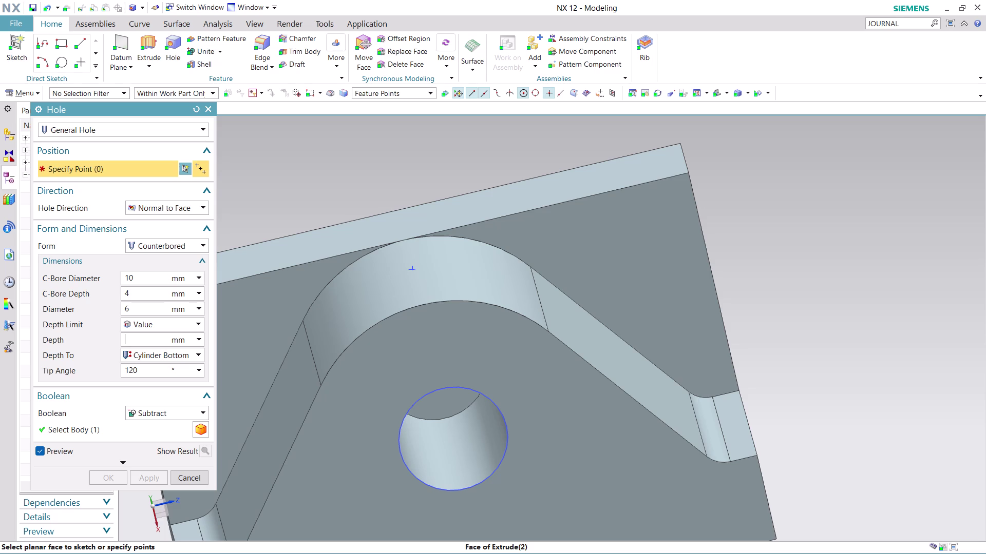
Set hole depth to 8 mm, place it at the arch sketch point, and apply.
key(8)
click(412, 270)
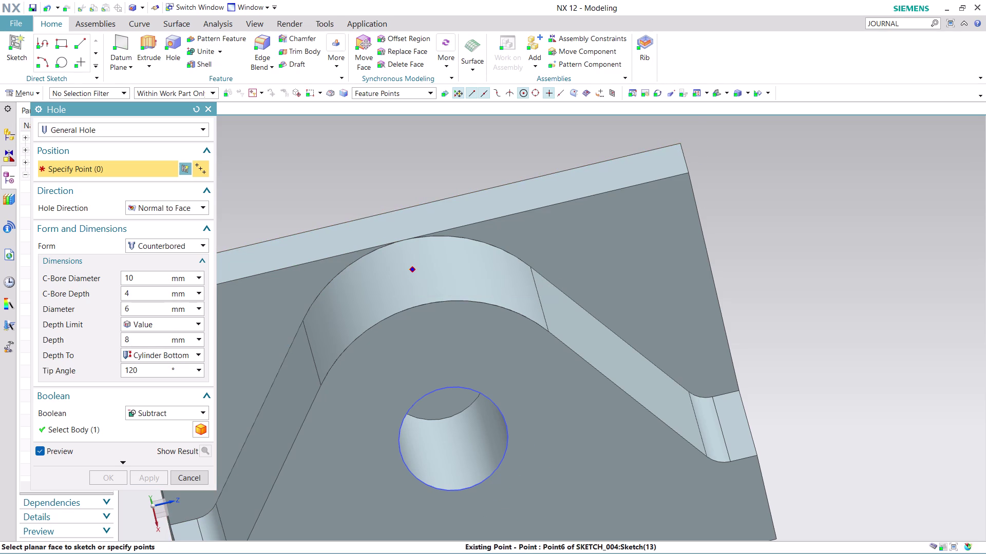
scroll(down, 3)
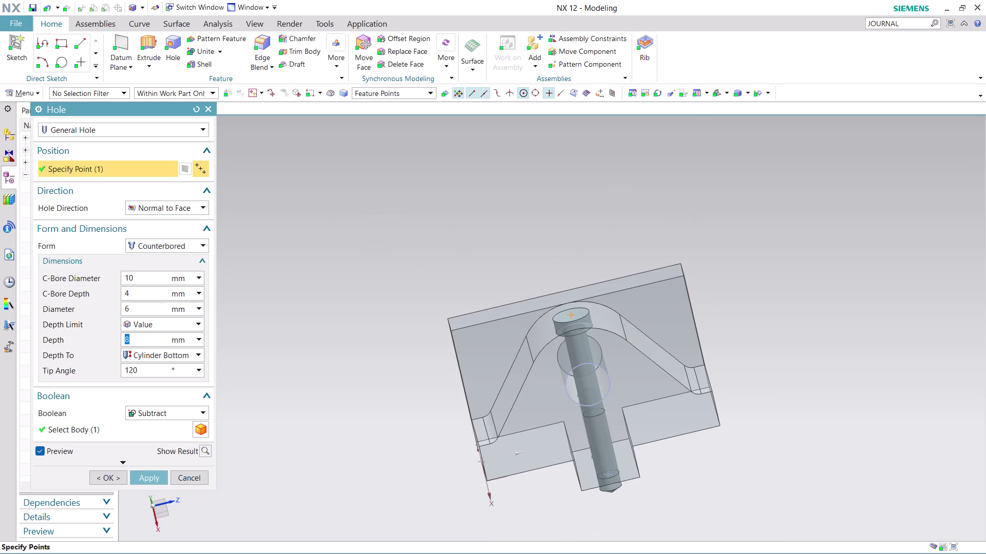
scroll(up, 3)
scroll(up, 3)
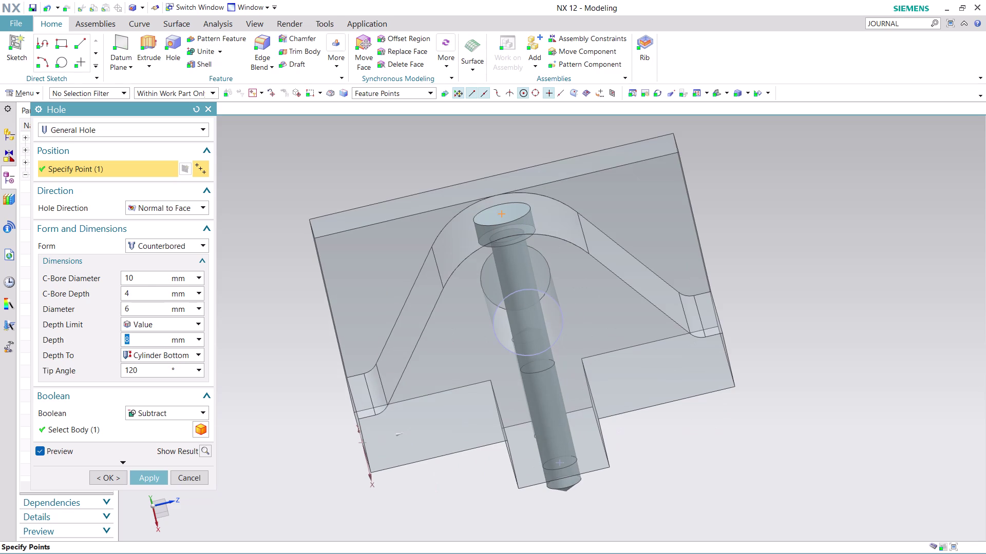
click(152, 475)
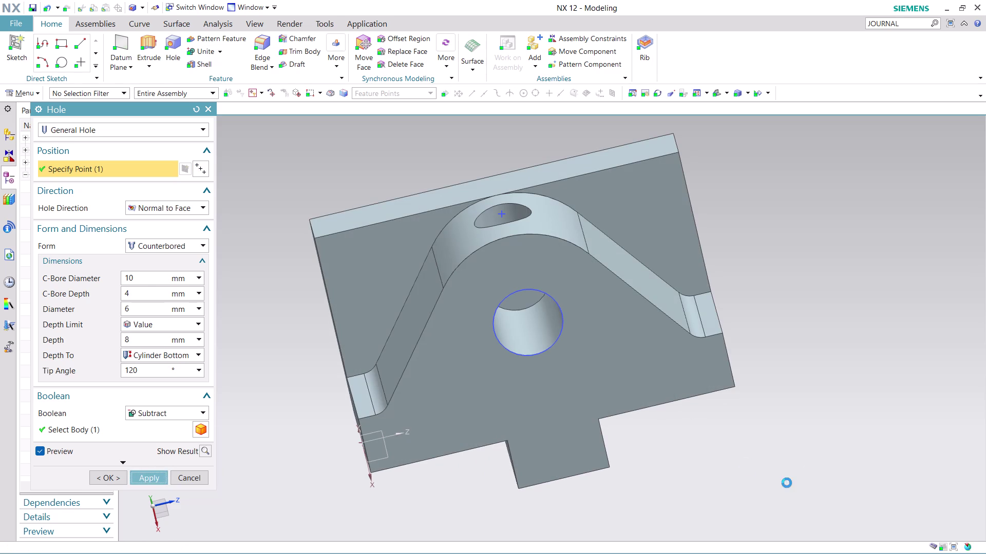
Orbit around the new counterbored hole to inspect it, then close the Hole dialog.
middle_drag(698, 459, 689, 433)
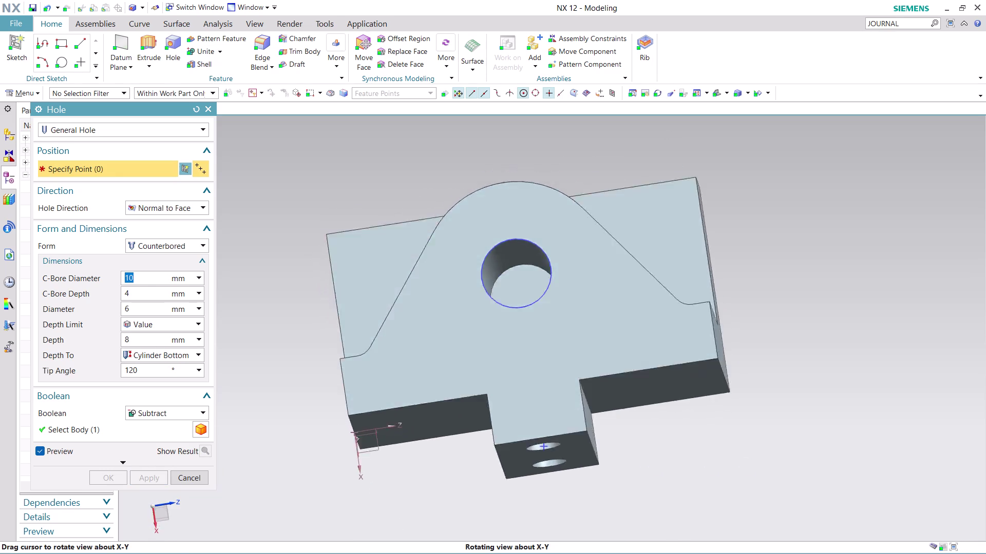
middle_drag(689, 432, 701, 507)
scroll(up, 3)
middle_drag(679, 454, 678, 451)
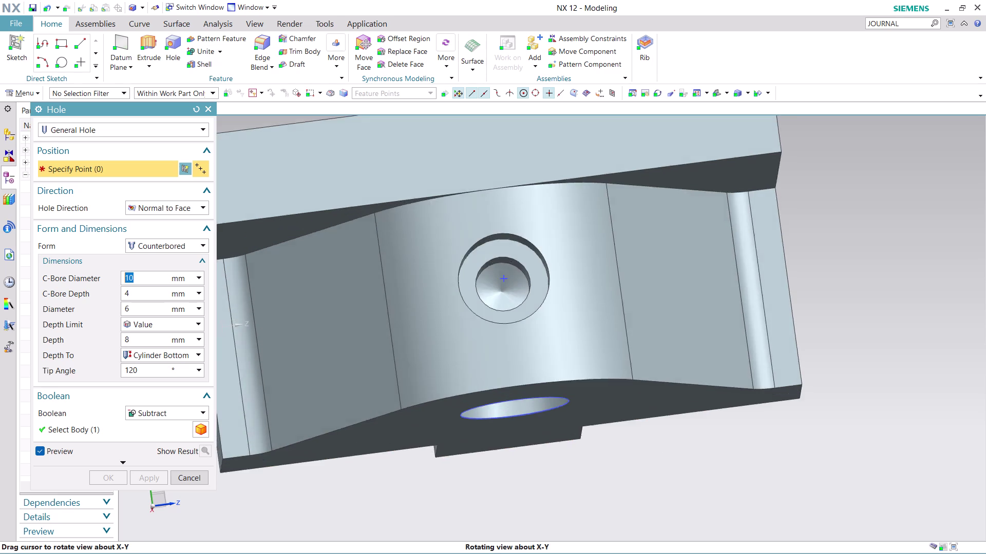
middle_drag(678, 451, 671, 422)
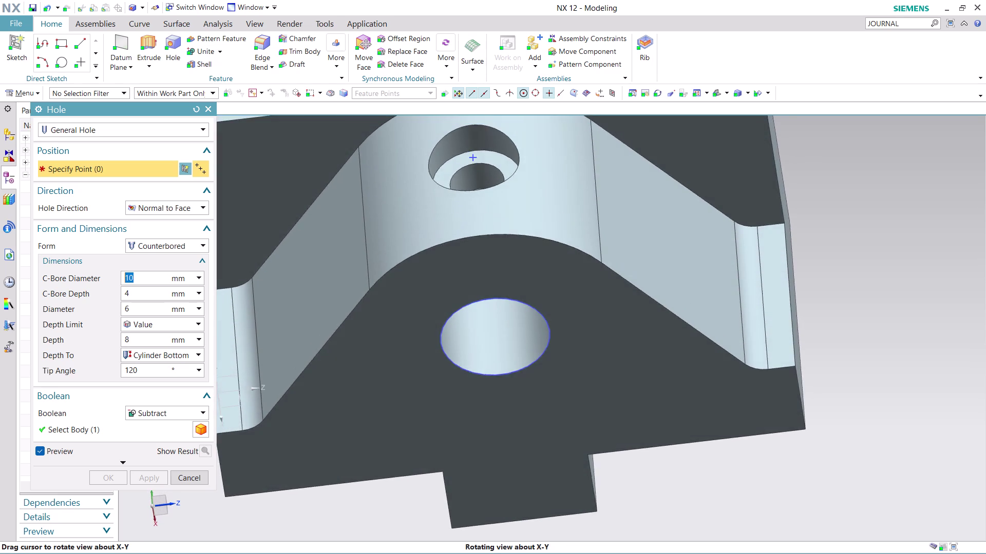
middle_drag(670, 422, 676, 436)
scroll(down, 3)
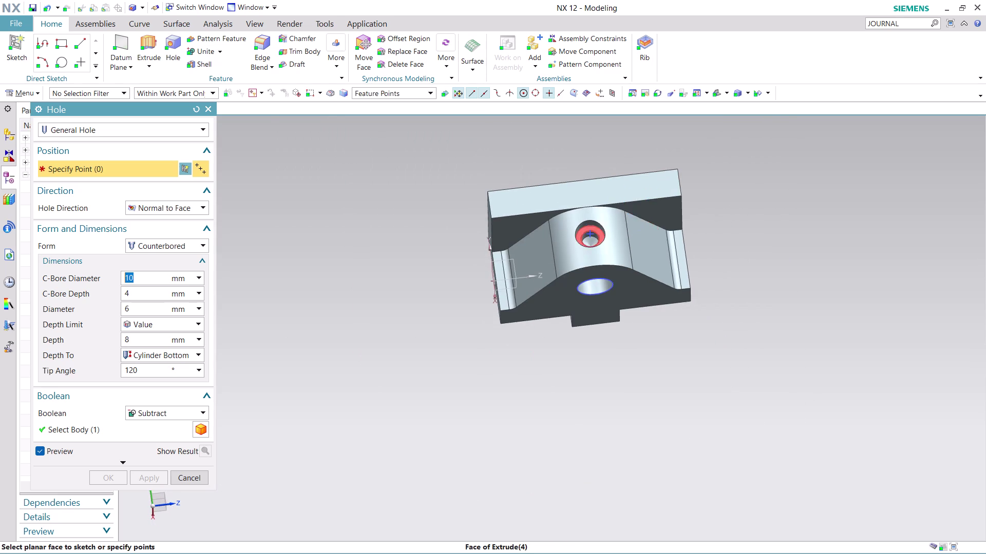
scroll(up, 3)
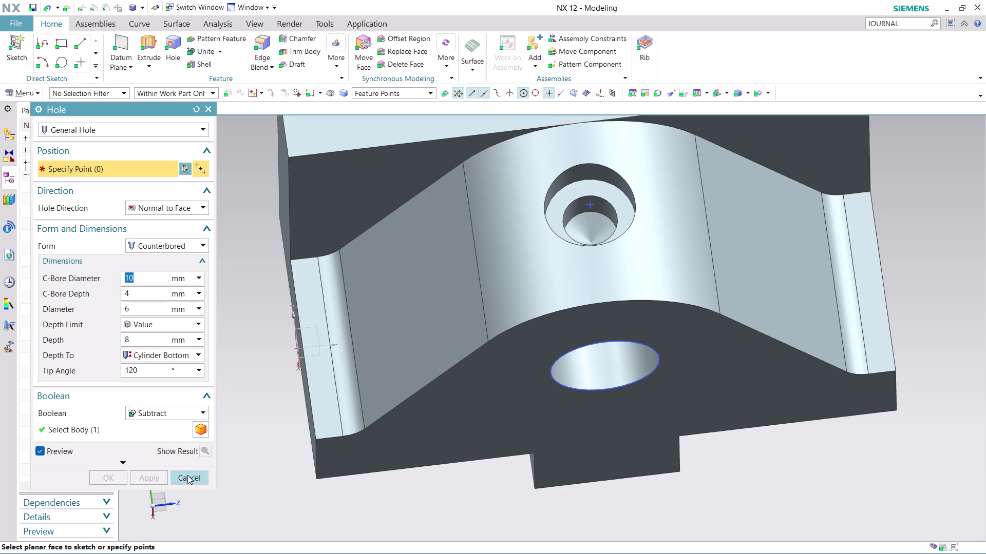
click(187, 475)
Hide the sketch behind the through hole.
scroll(down, 3)
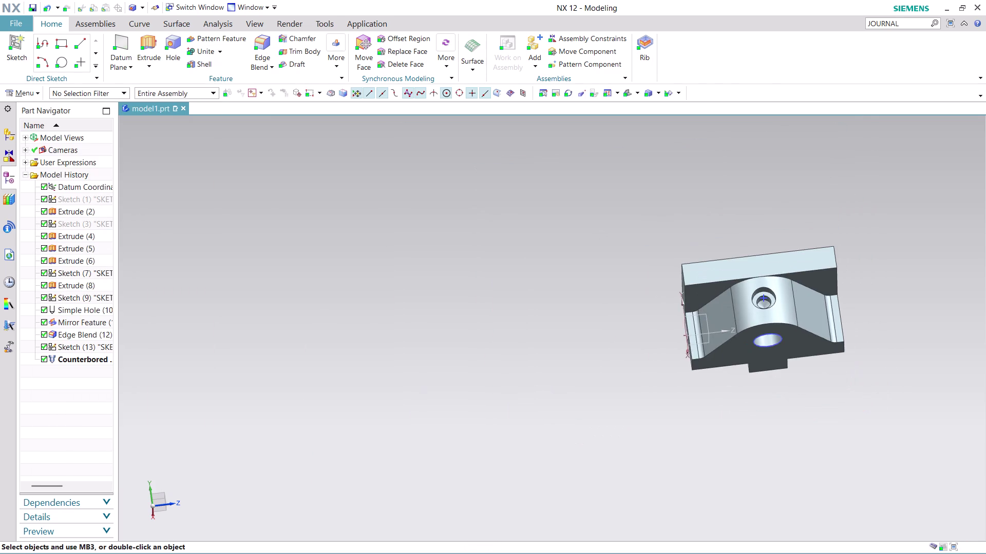
scroll(up, 3)
middle_drag(829, 310, 844, 358)
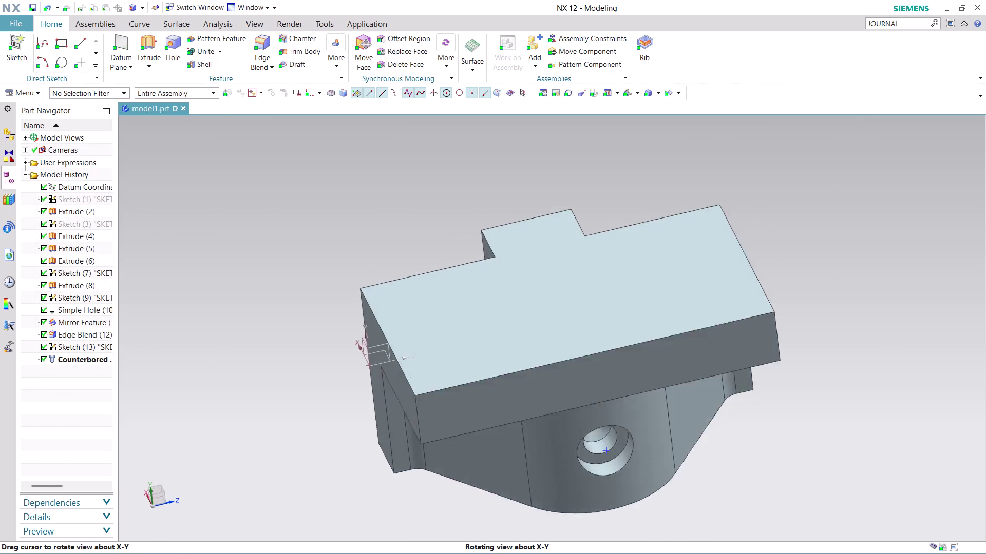
middle_drag(844, 357, 819, 173)
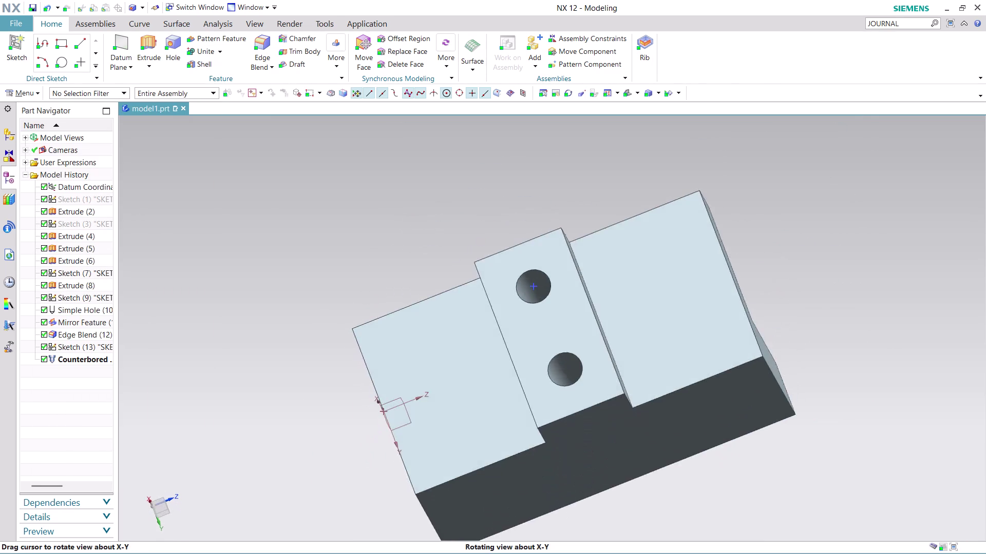
middle_drag(820, 172, 836, 282)
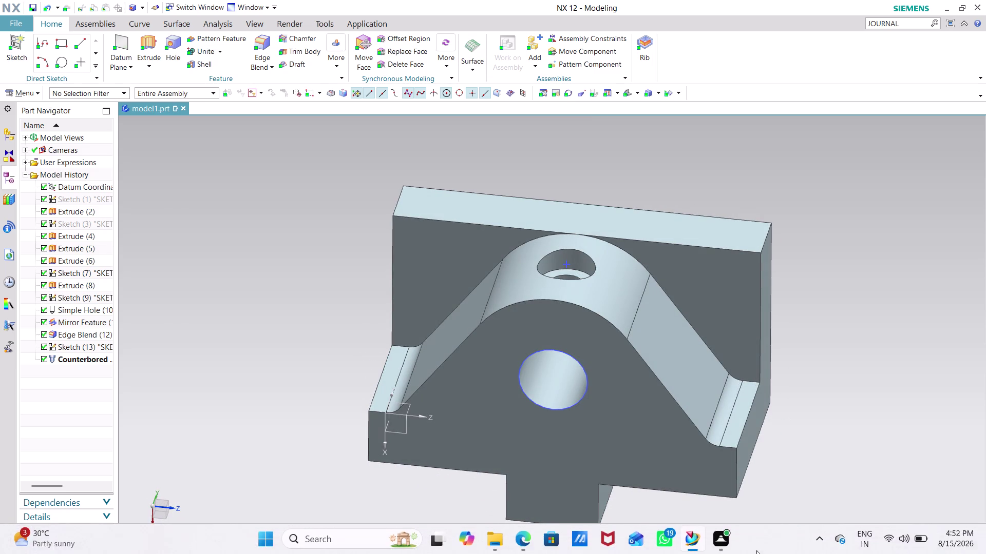
scroll(down, 3)
scroll(up, 3)
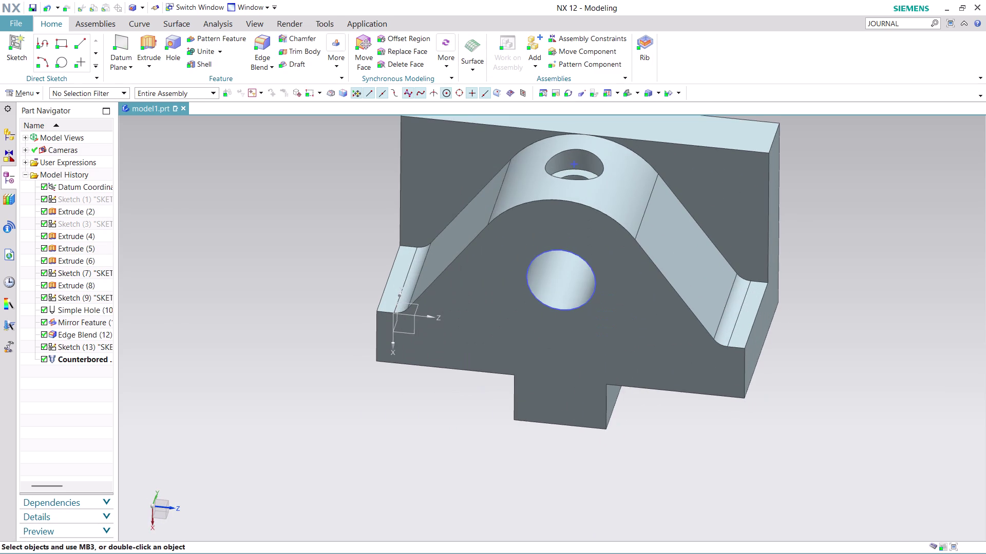
right_click(592, 270)
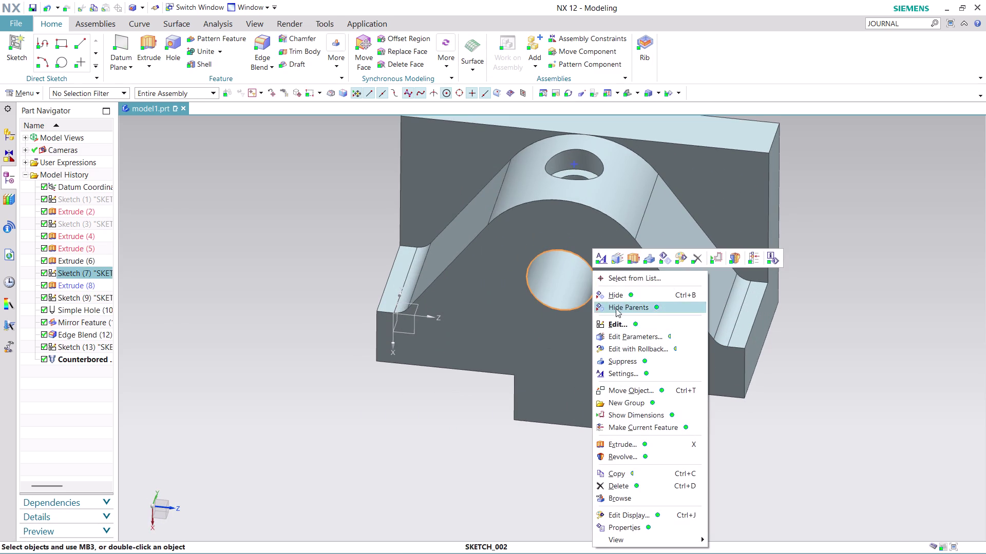
click(641, 291)
Hide the sketch behind the simple base hole.
scroll(down, 3)
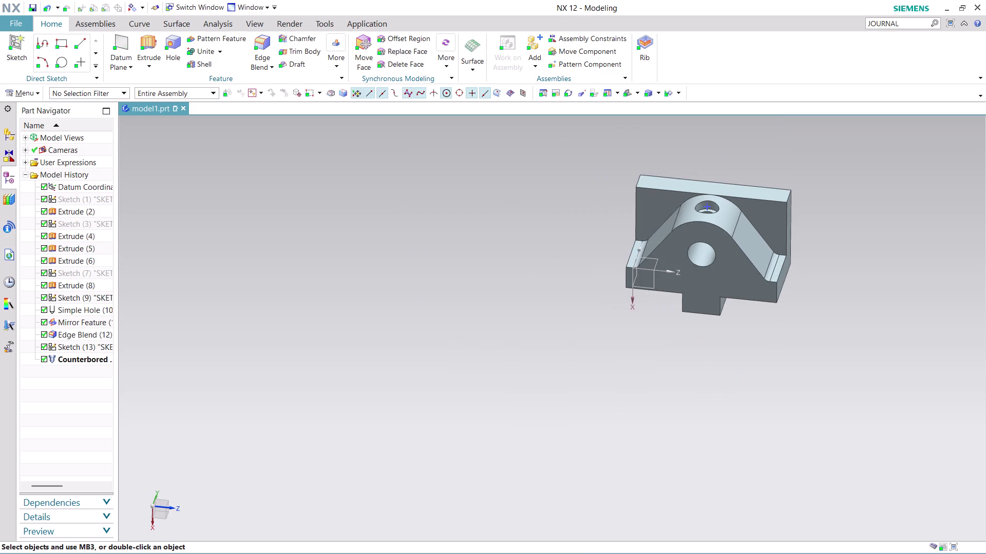
scroll(up, 3)
scroll(down, 3)
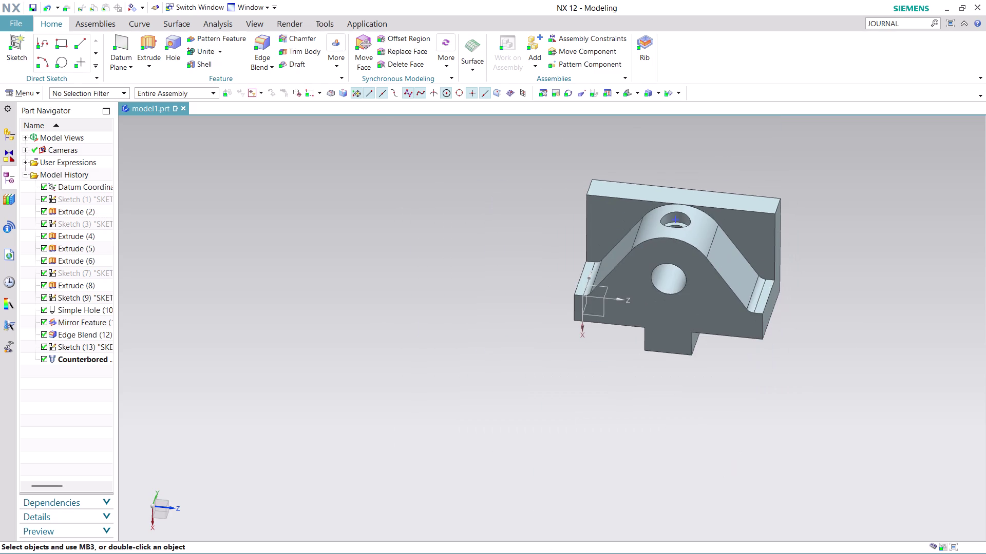
middle_drag(826, 311, 664, 317)
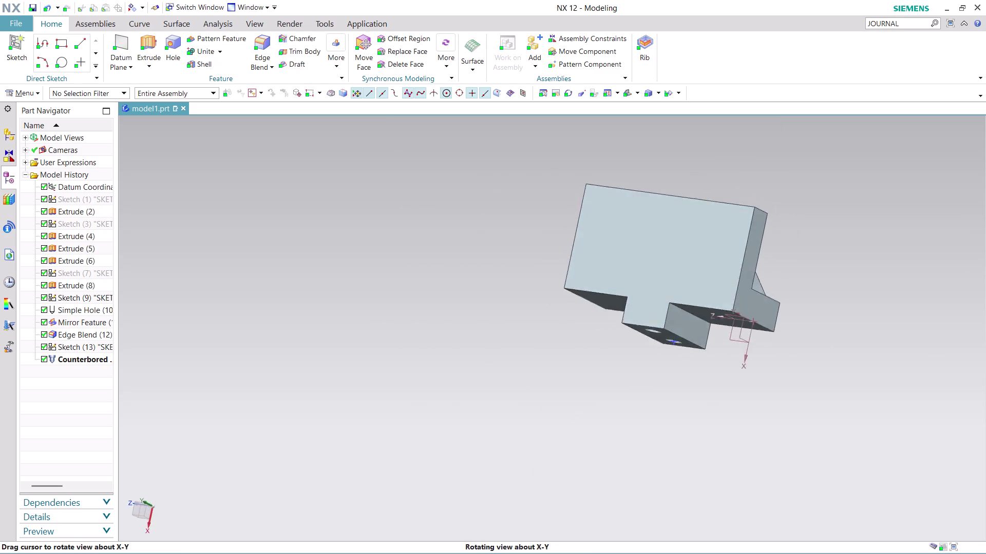
middle_drag(665, 316, 517, 314)
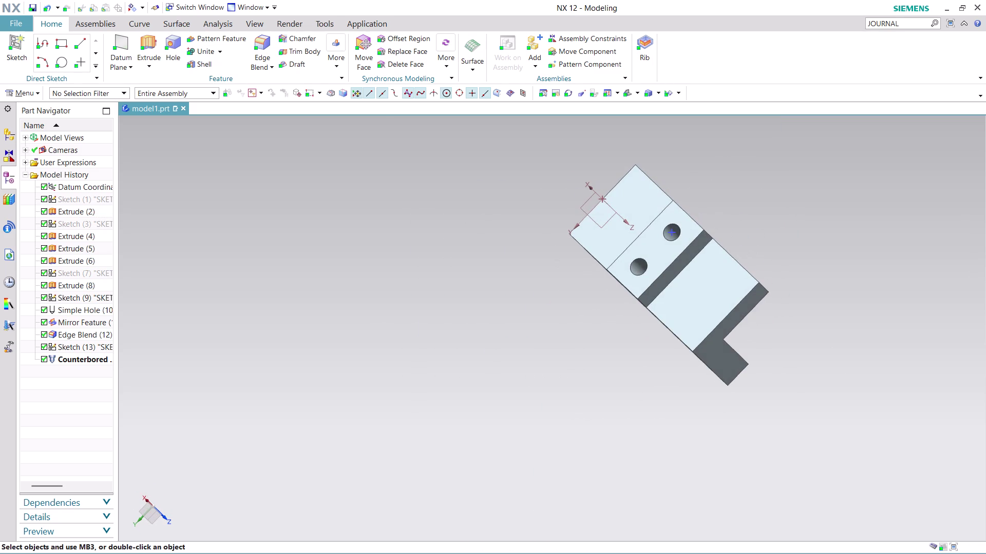
scroll(up, 3)
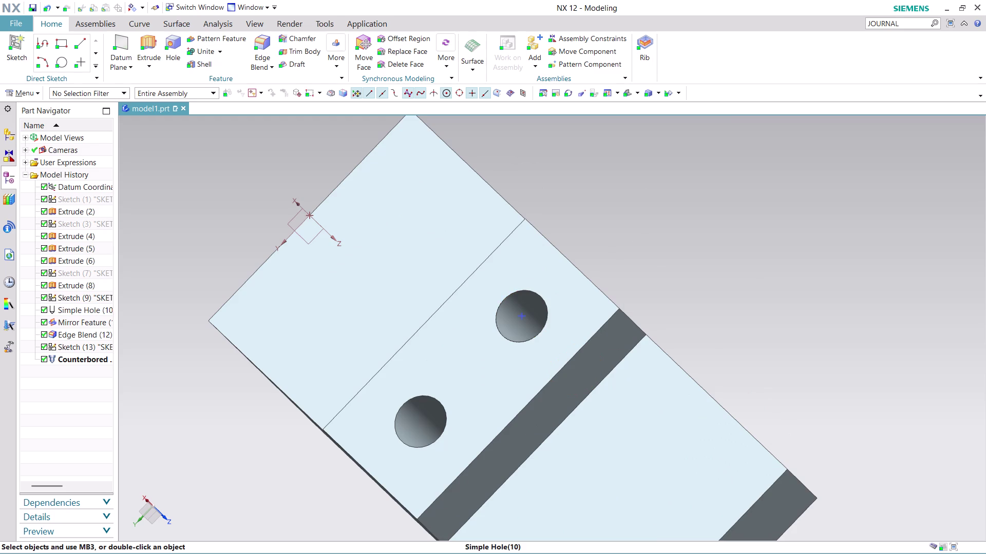
right_click(523, 317)
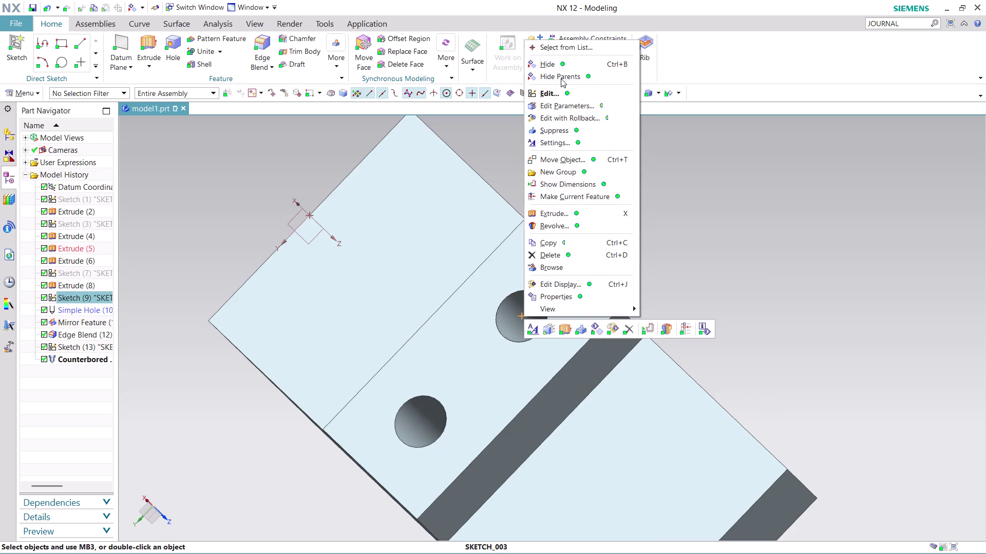
click(570, 64)
Hide the counterbored hole's sketch.
scroll(down, 3)
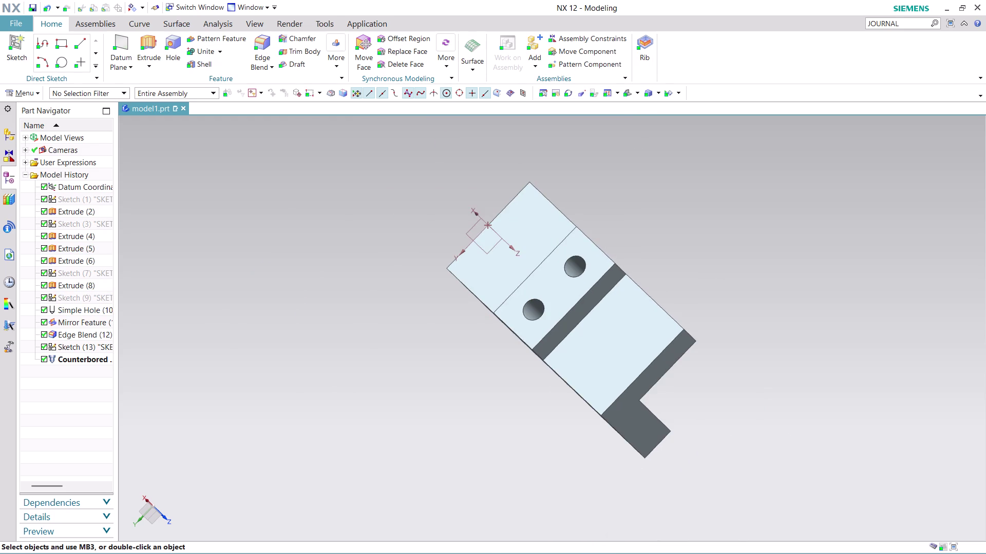
middle_drag(630, 216, 570, 330)
scroll(up, 3)
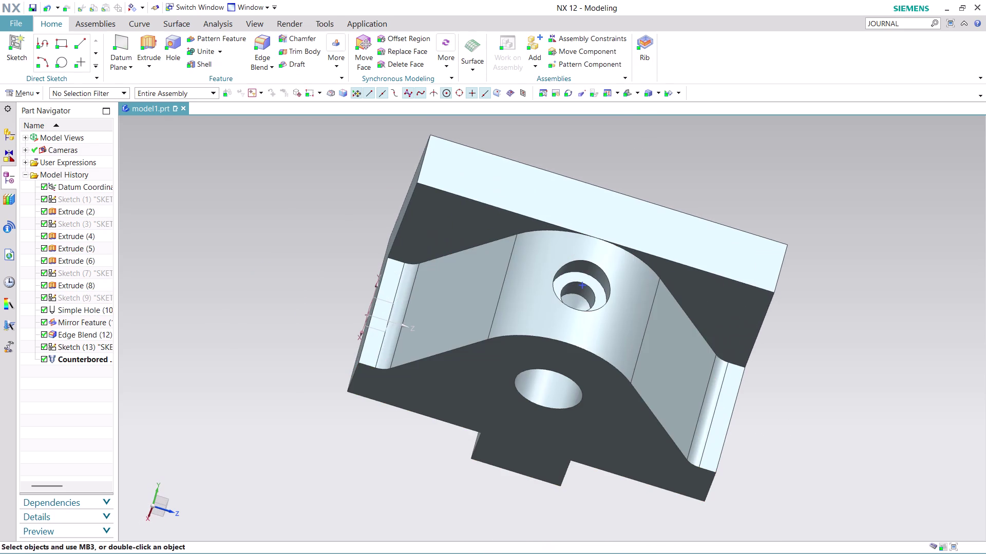
right_click(580, 282)
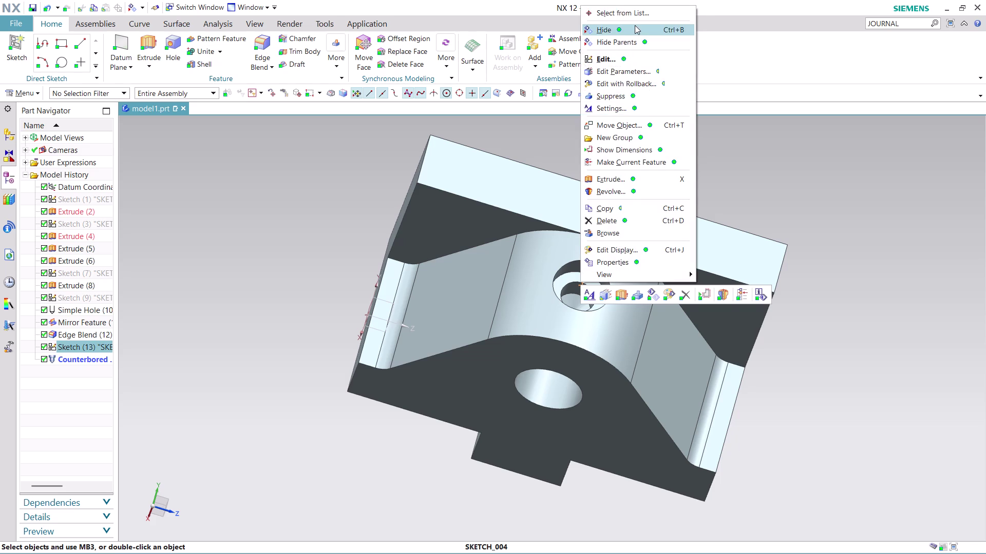
click(635, 25)
Hide the datum coordinate system.
scroll(down, 3)
scroll(up, 3)
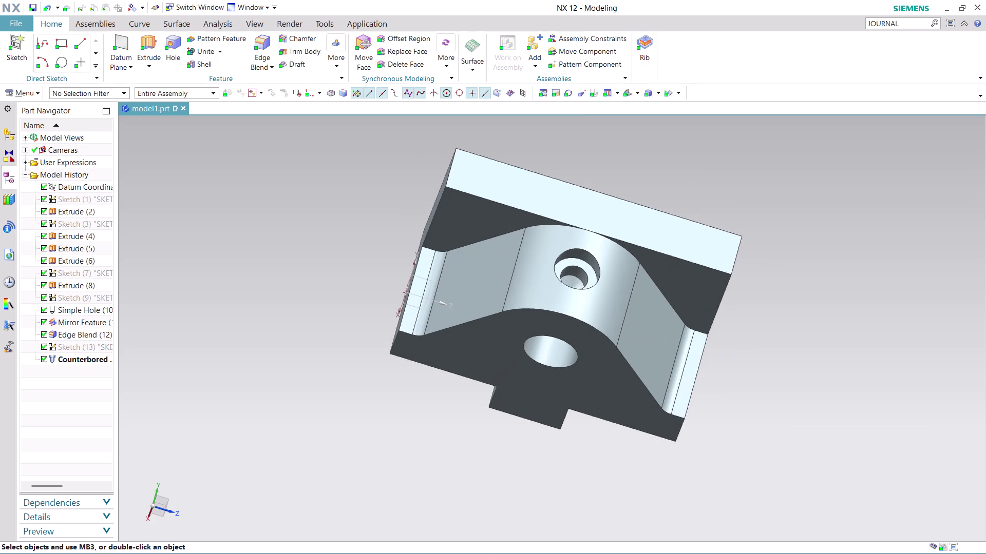
middle_drag(789, 275, 520, 168)
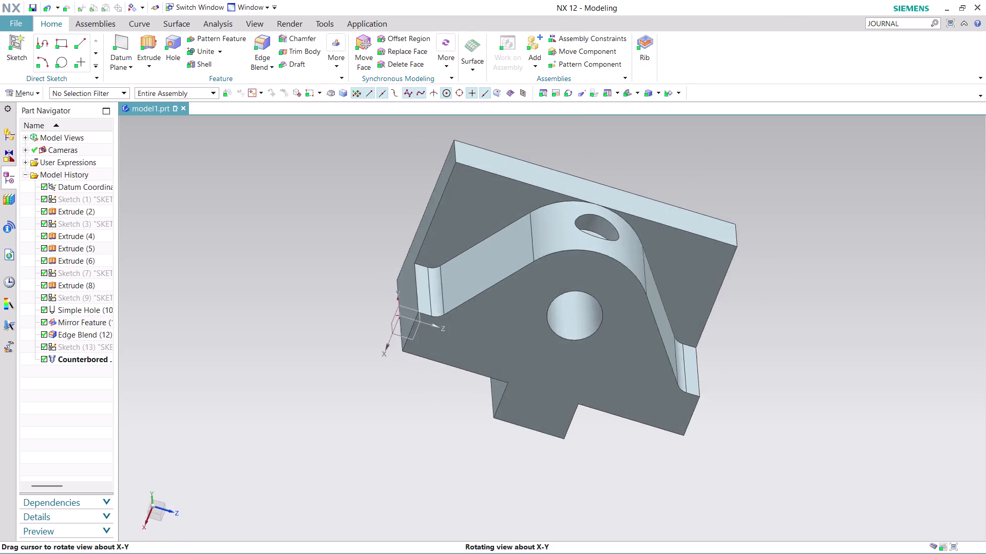
middle_drag(520, 168, 546, 235)
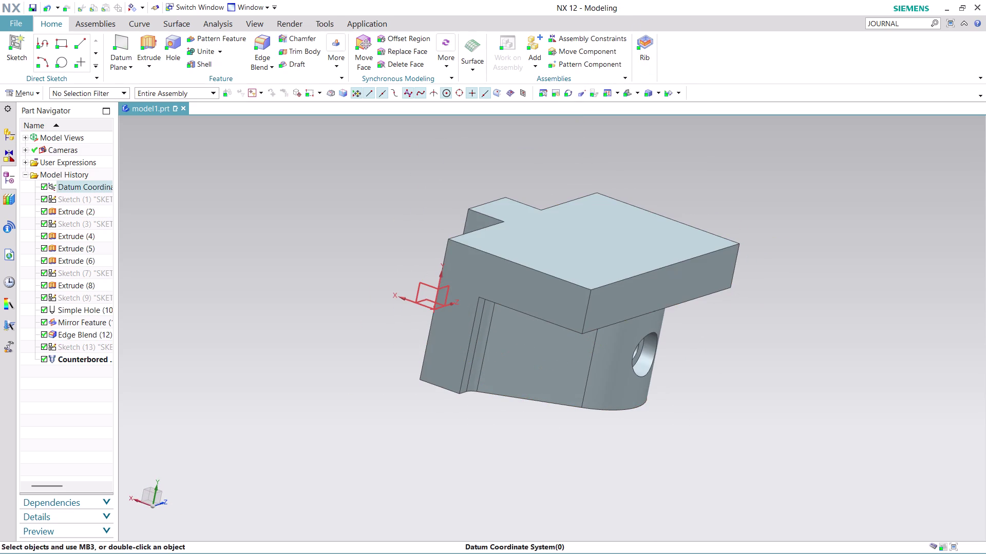
right_click(435, 291)
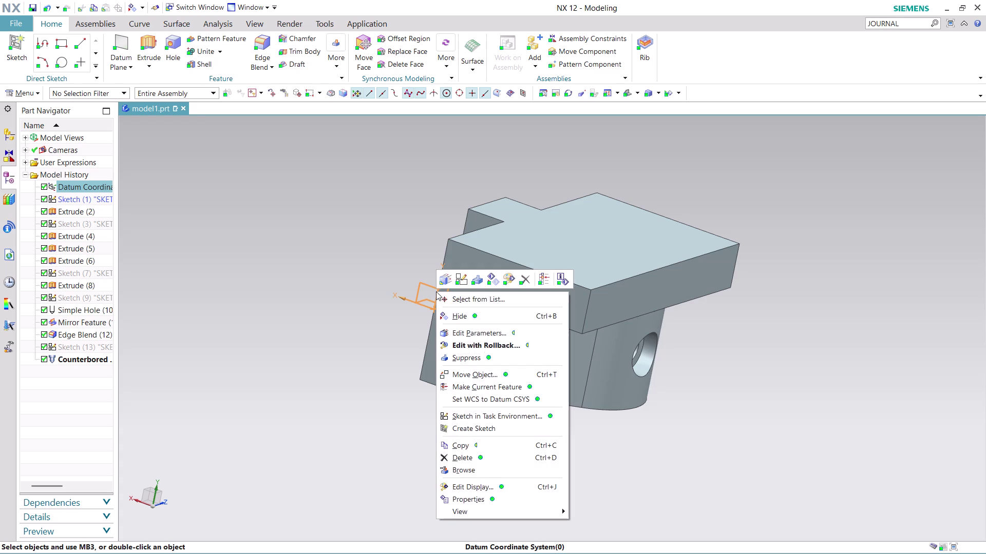
click(481, 312)
Orbit the bracket until its arched hole face points straight at the viewer.
scroll(down, 3)
middle_drag(788, 328, 778, 320)
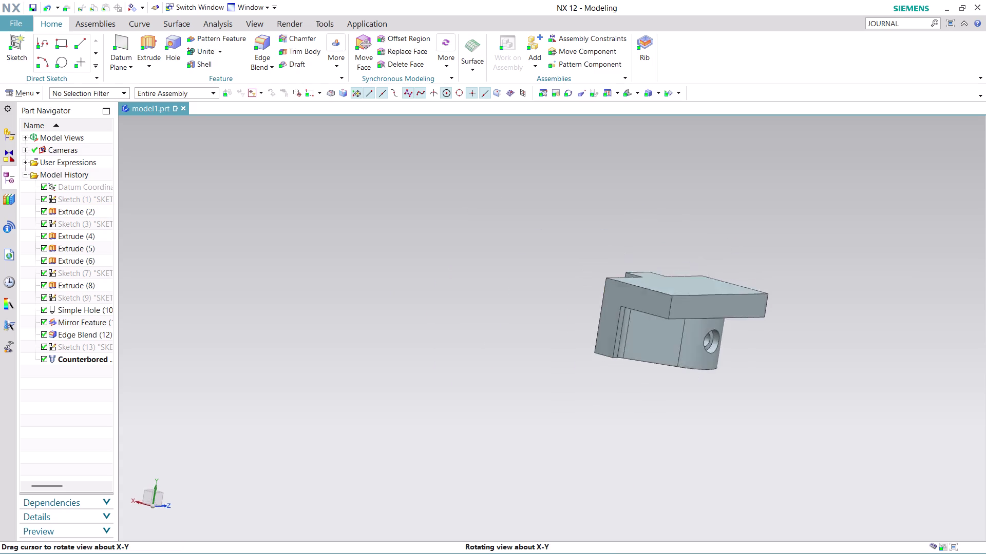
middle_drag(779, 320, 529, 205)
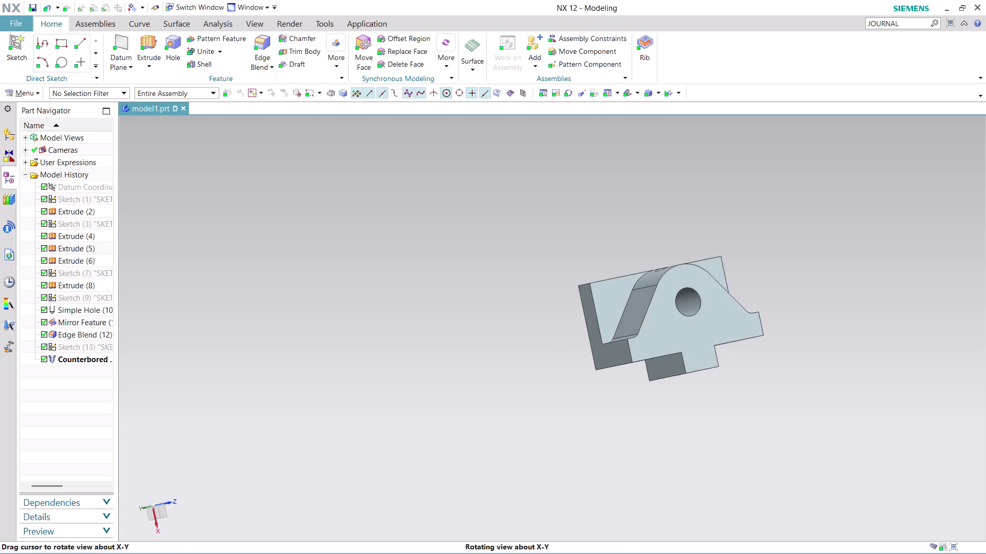
middle_drag(528, 205, 526, 205)
scroll(up, 3)
scroll(down, 3)
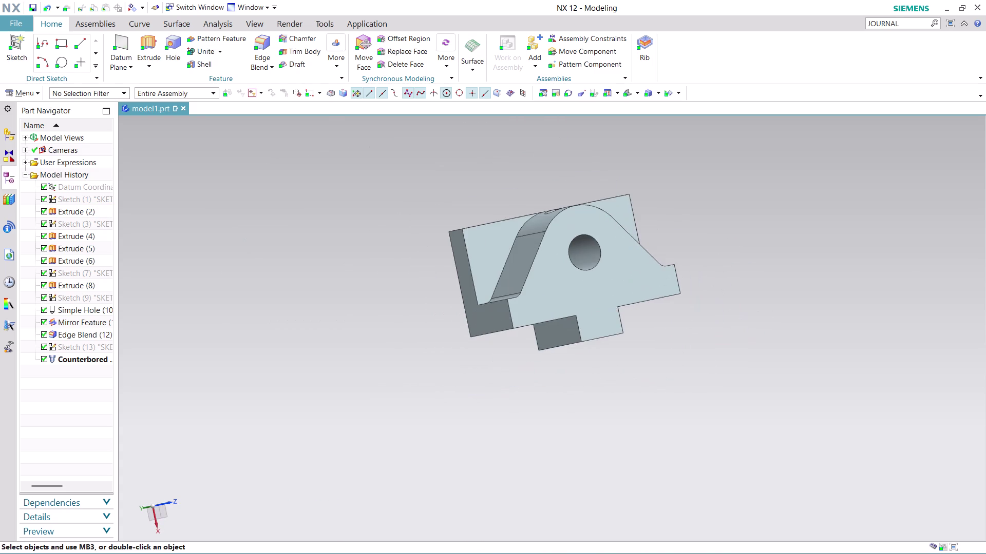
middle_drag(725, 264, 699, 281)
scroll(up, 3)
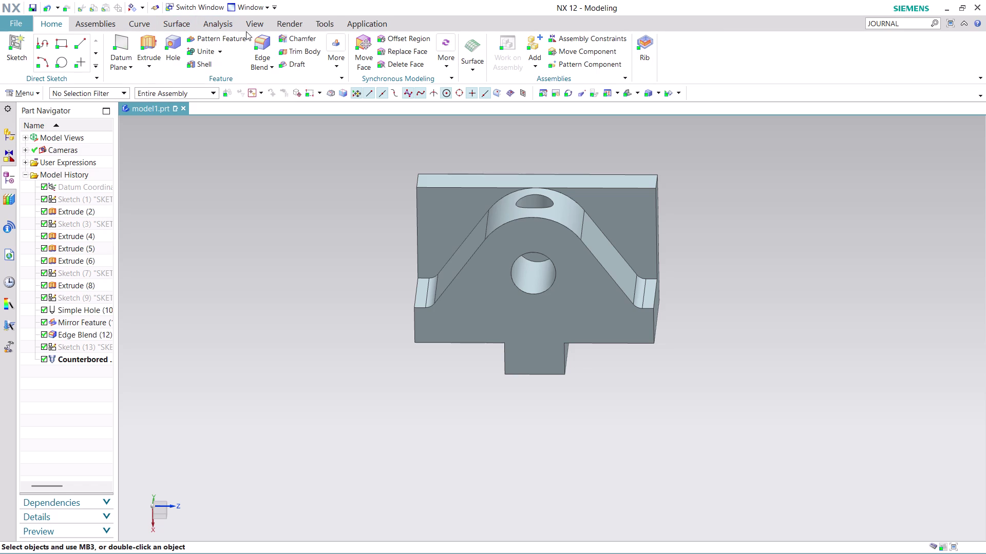
Start Drafting with the A4 - Size template, leaving the title block unpopulated.
click(20, 22)
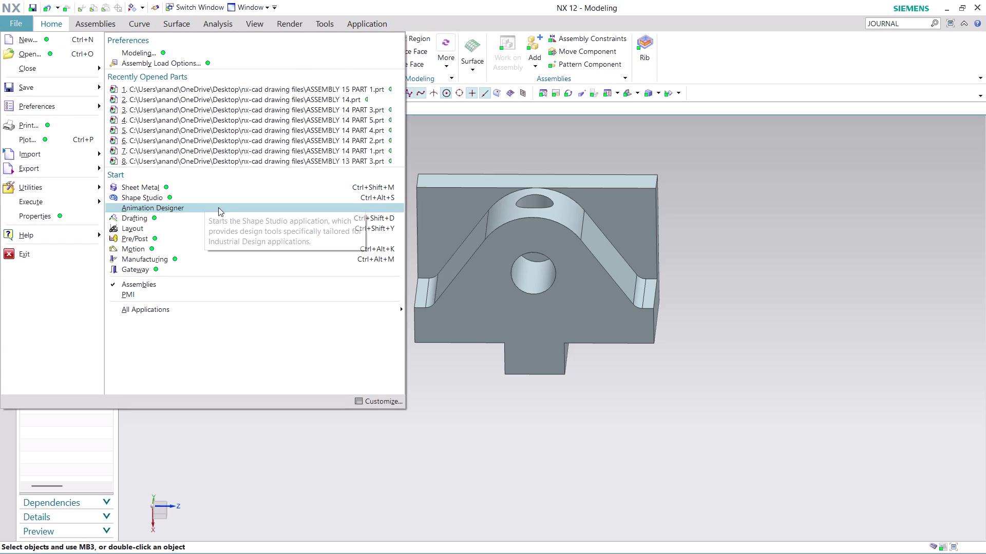
click(226, 218)
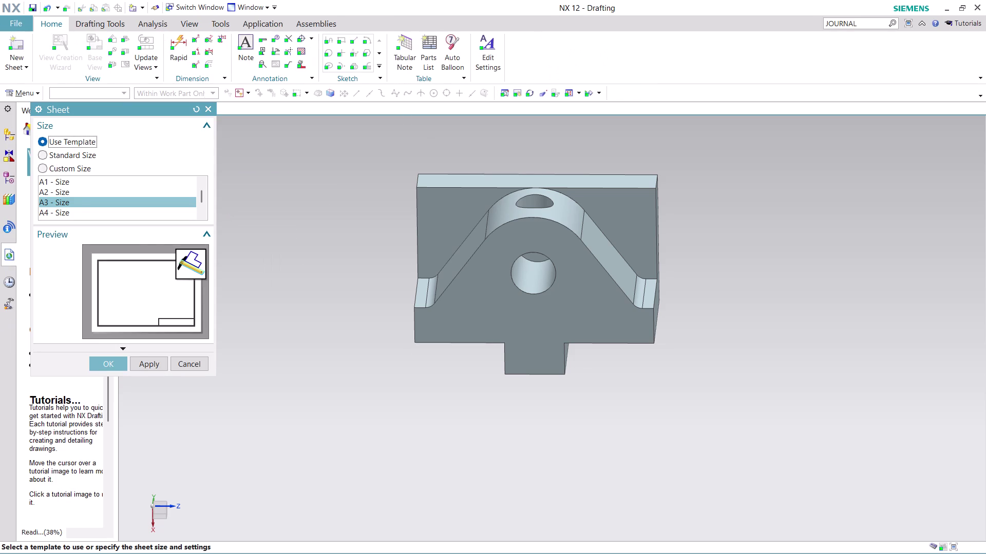
click(61, 212)
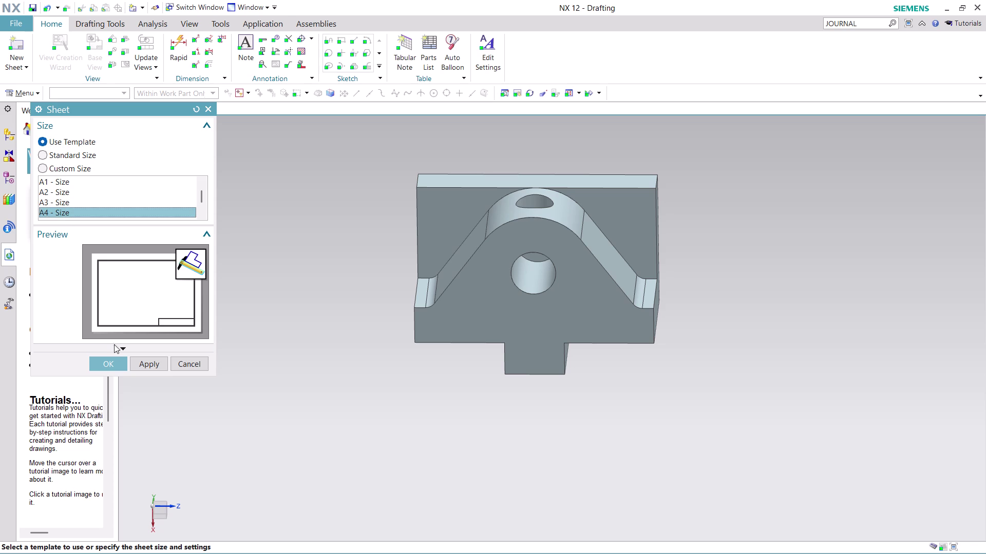
click(113, 364)
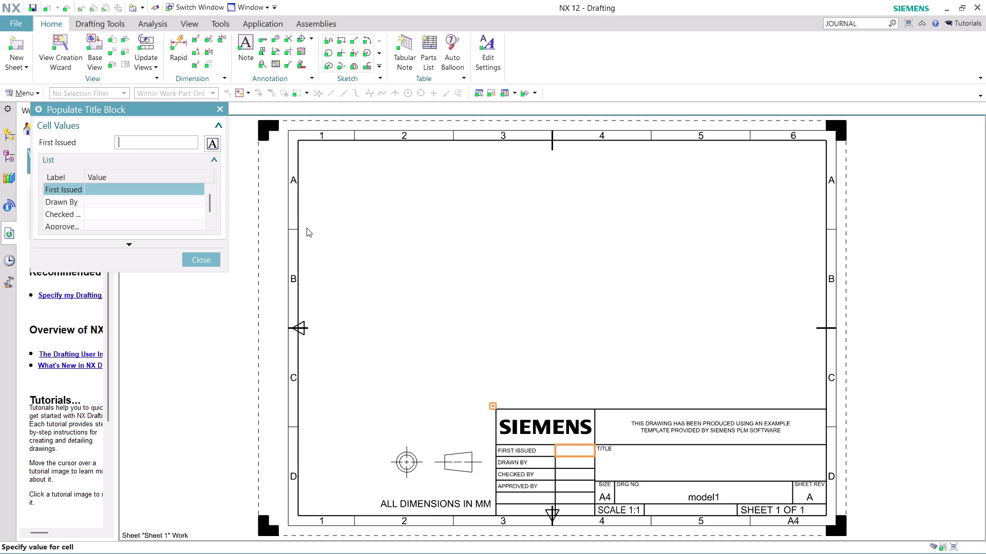
click(211, 258)
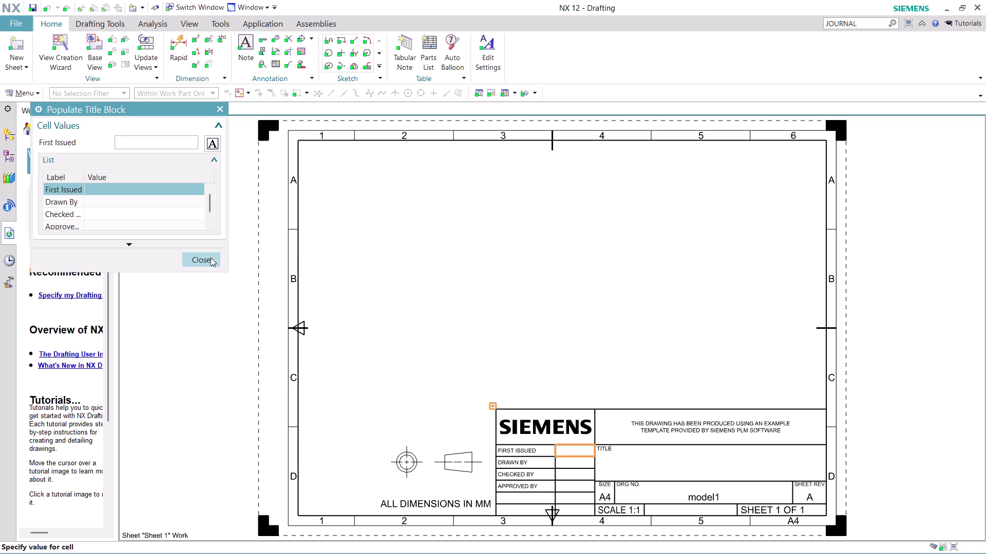
click(55, 60)
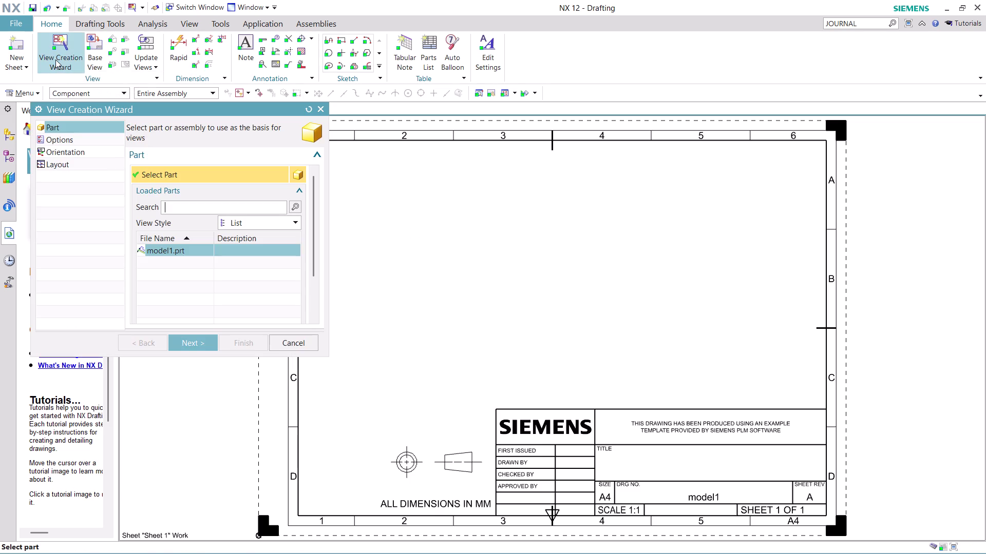
click(192, 252)
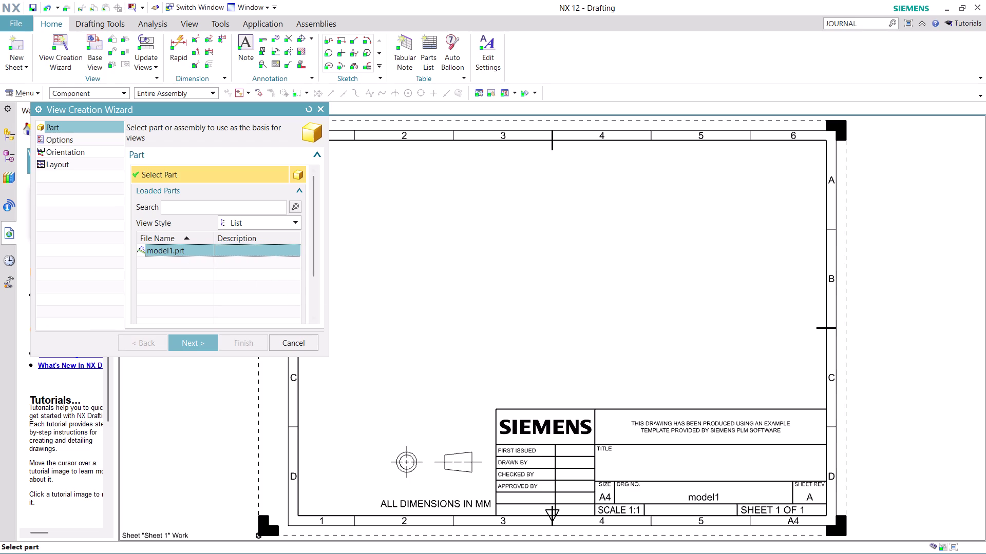
click(192, 342)
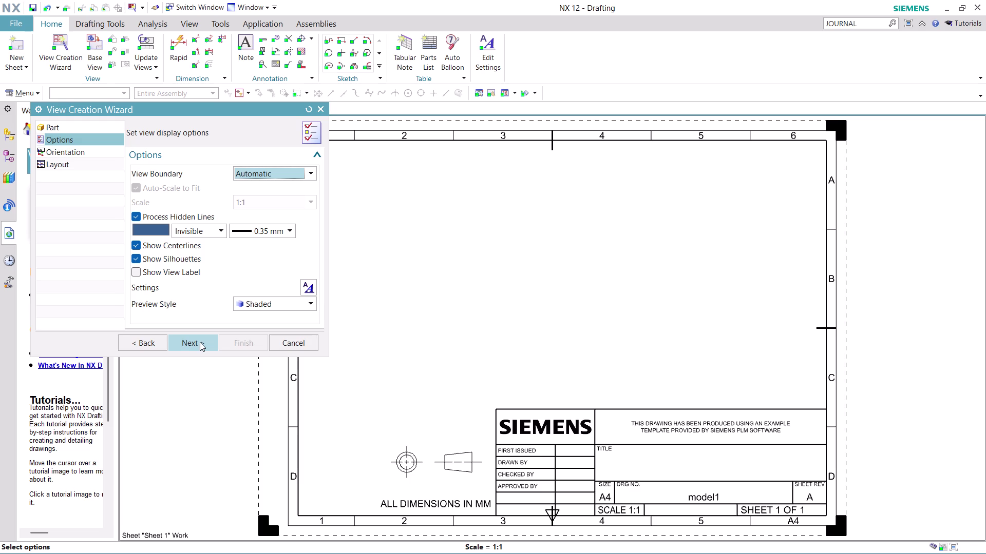
click(268, 206)
double_click(268, 202)
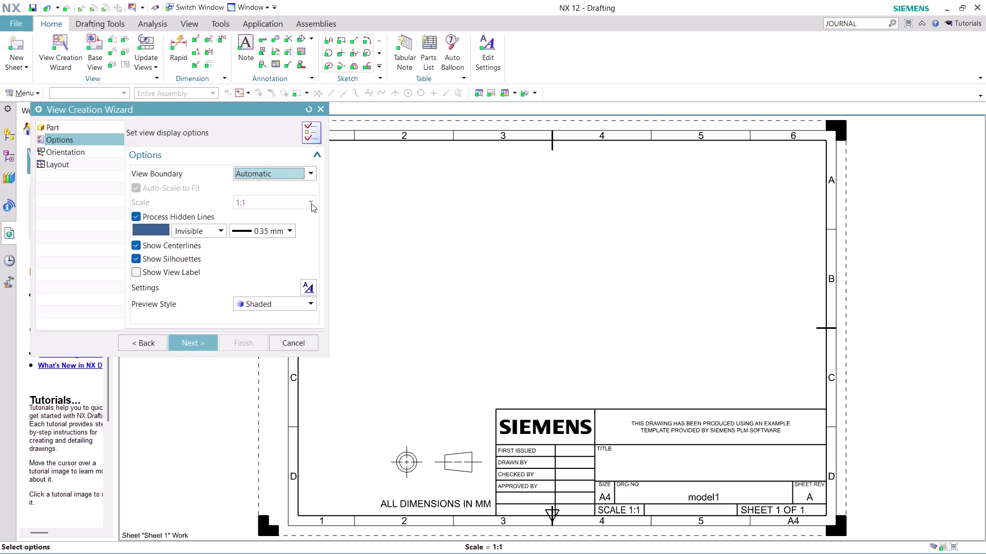
click(311, 204)
click(310, 201)
click(280, 202)
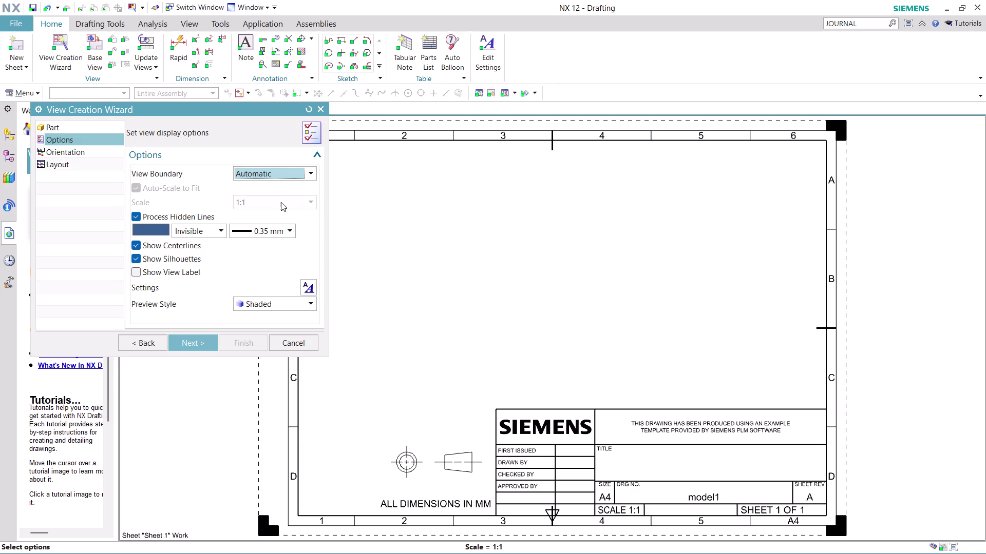
click(275, 202)
double_click(255, 197)
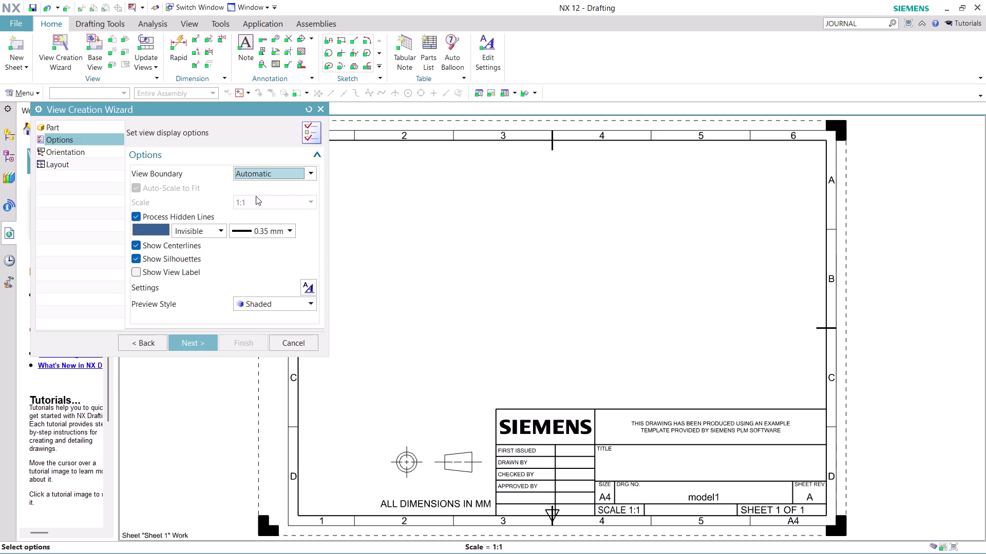
click(256, 196)
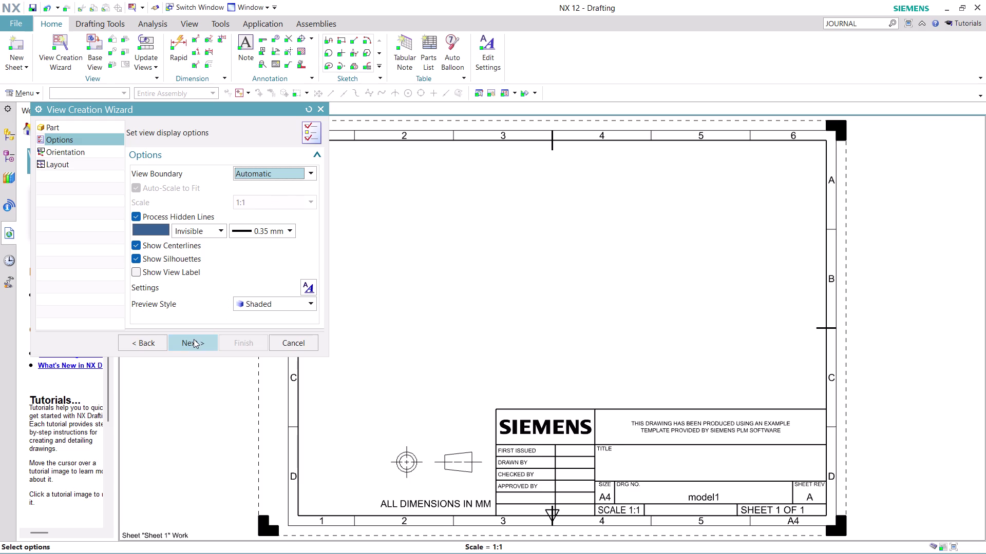
click(194, 340)
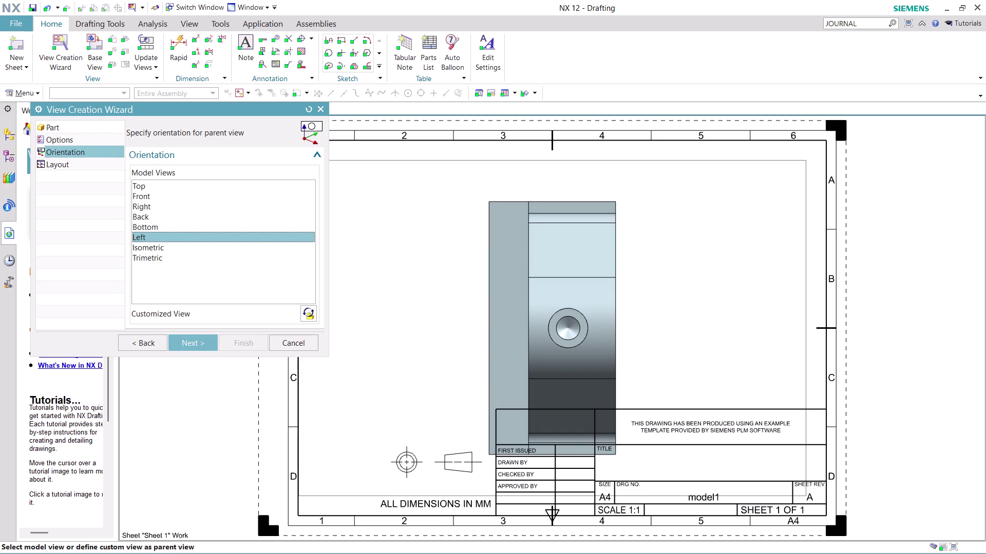
click(146, 215)
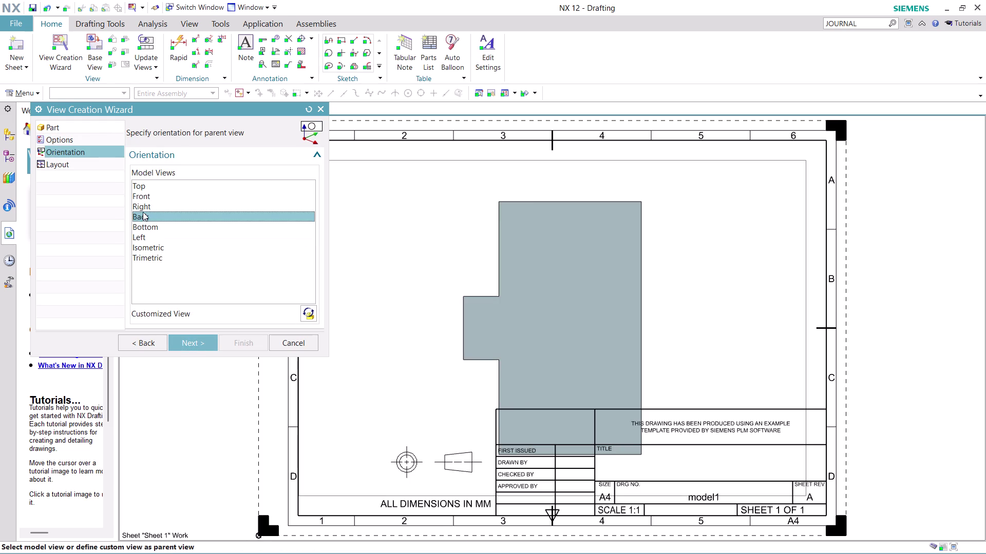
click(142, 204)
click(144, 192)
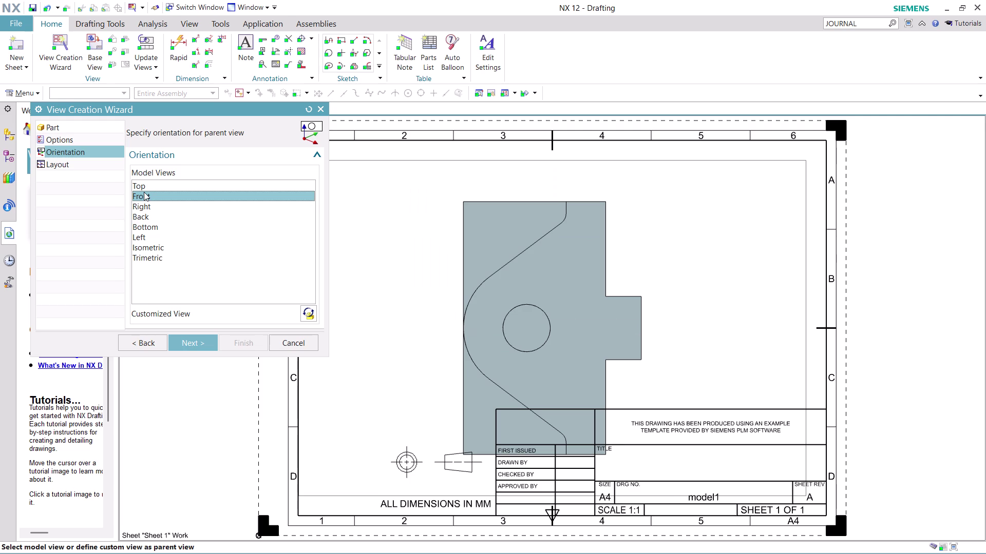
scroll(down, 3)
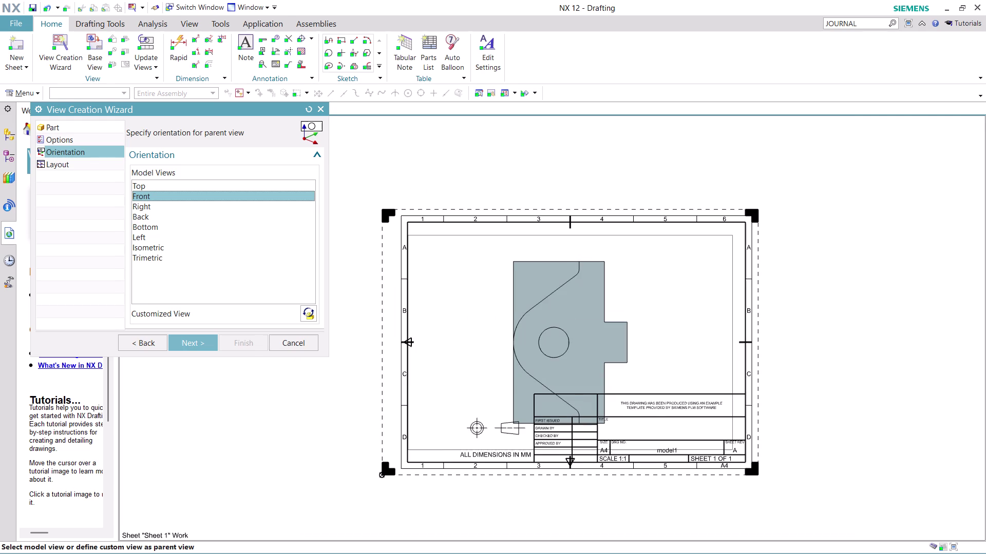
scroll(up, 3)
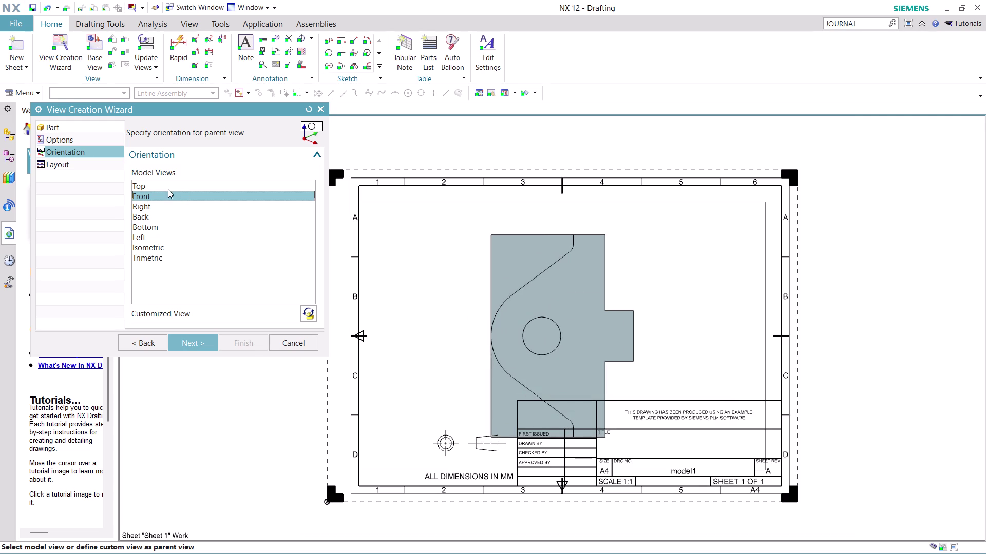
click(168, 190)
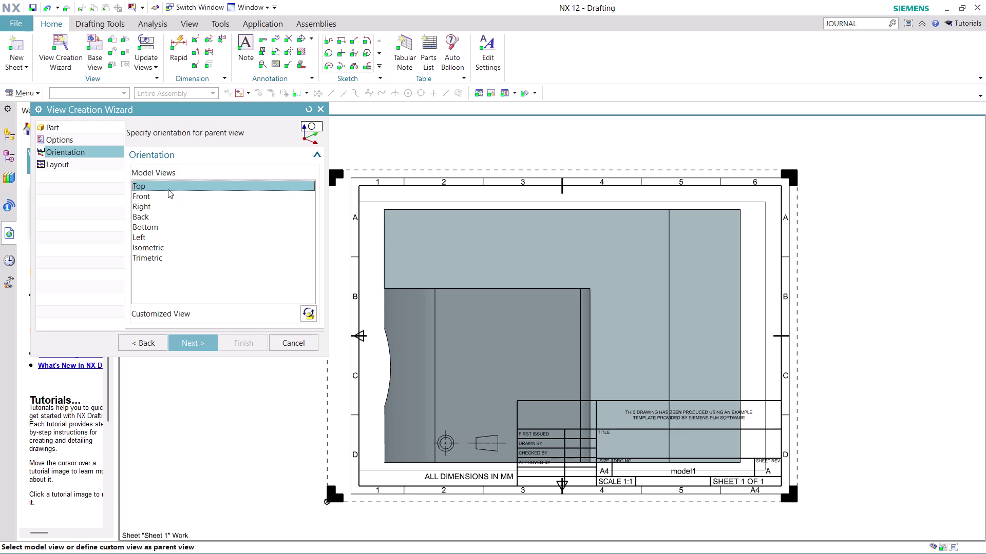
click(160, 208)
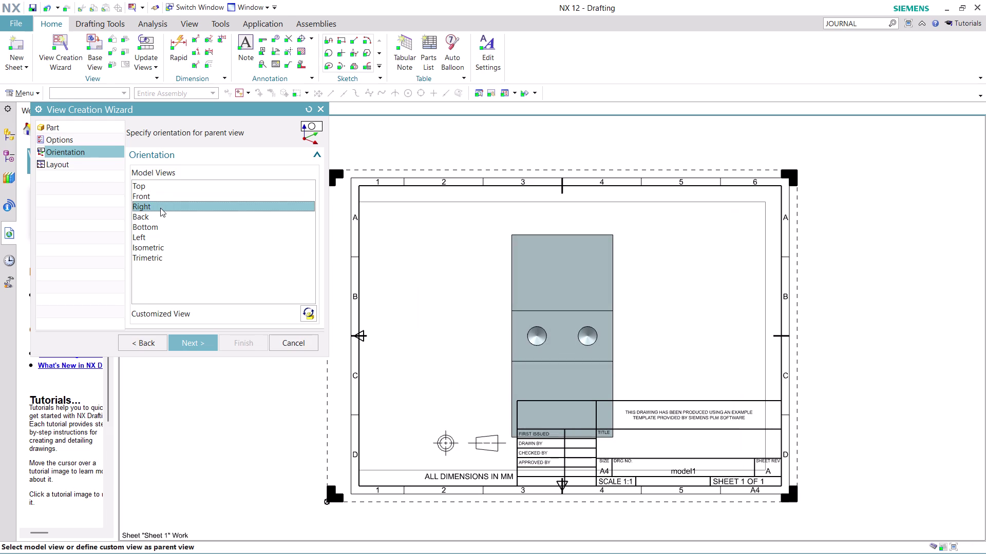
click(164, 195)
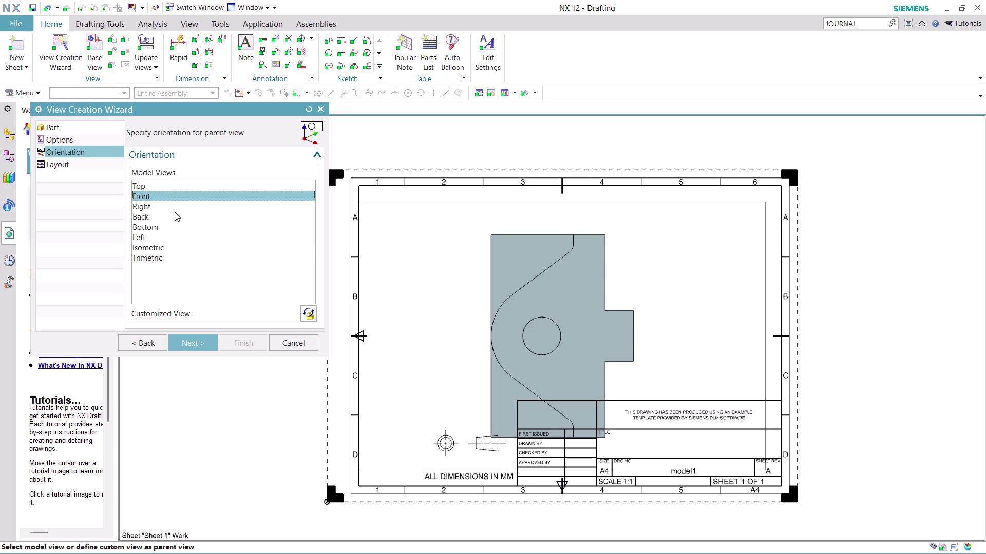
click(306, 341)
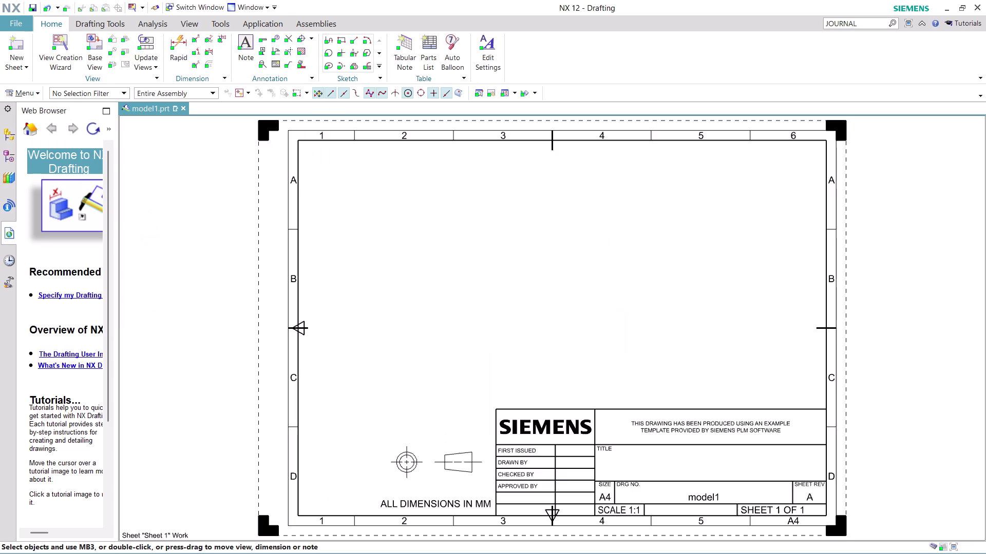
Edit the sheet settings to use 1st Angle Projection.
click(21, 69)
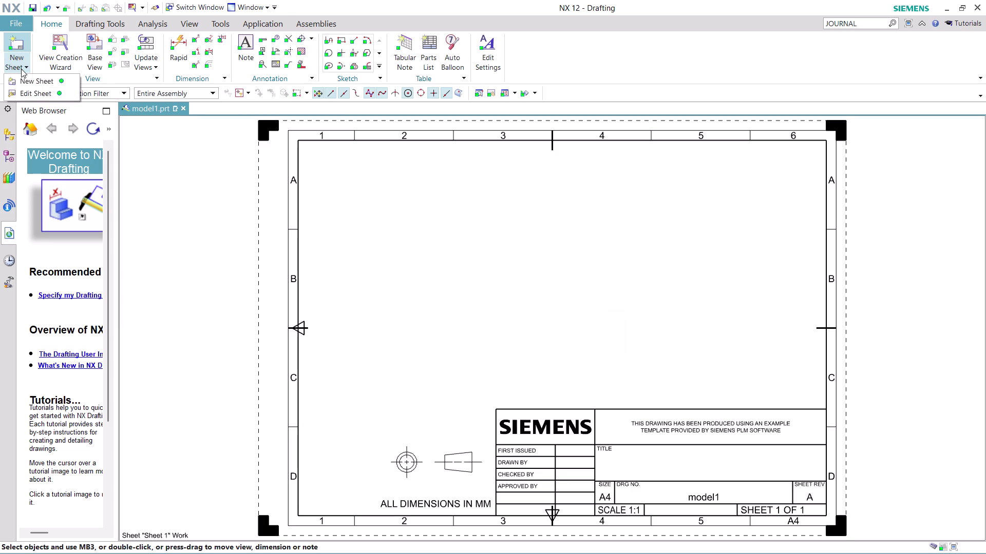
click(47, 93)
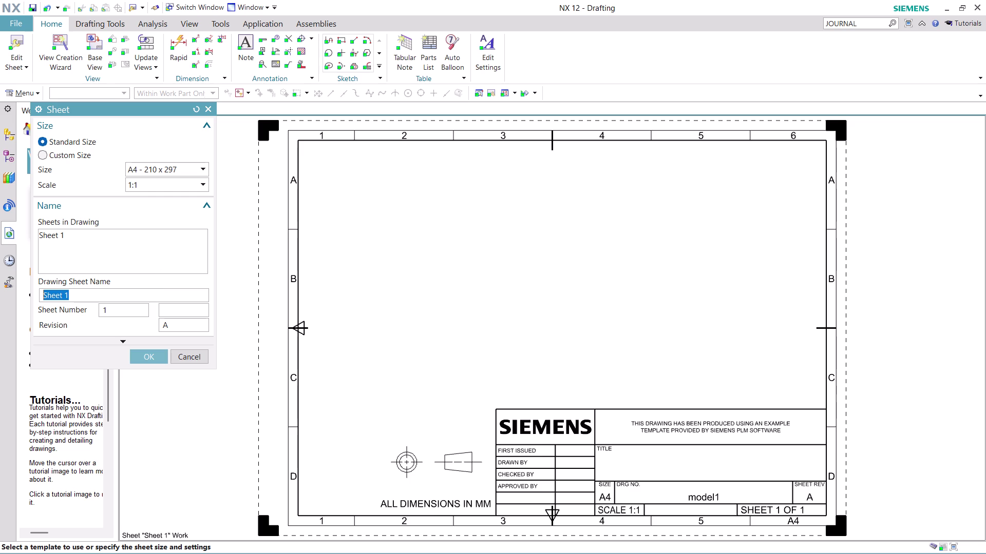
click(125, 343)
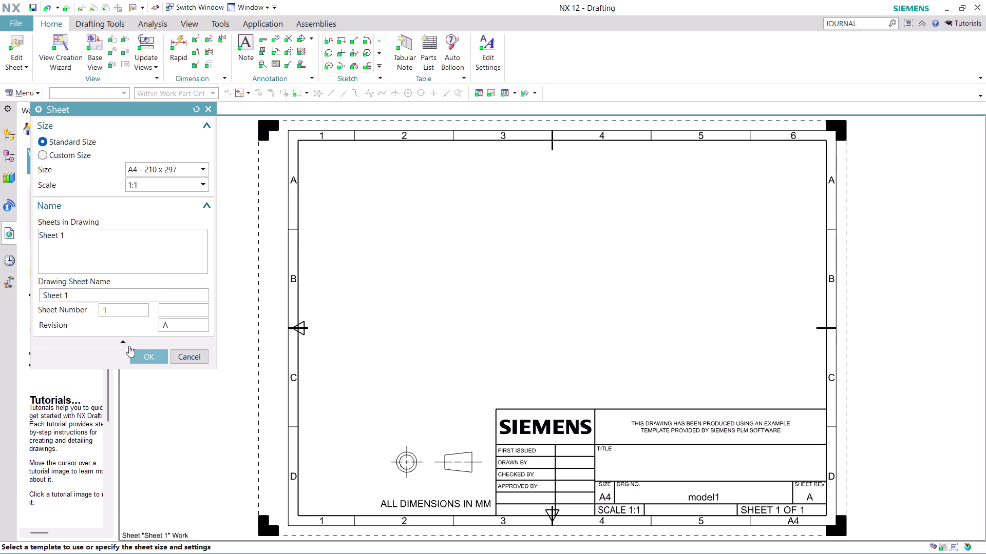
scroll(down, 3)
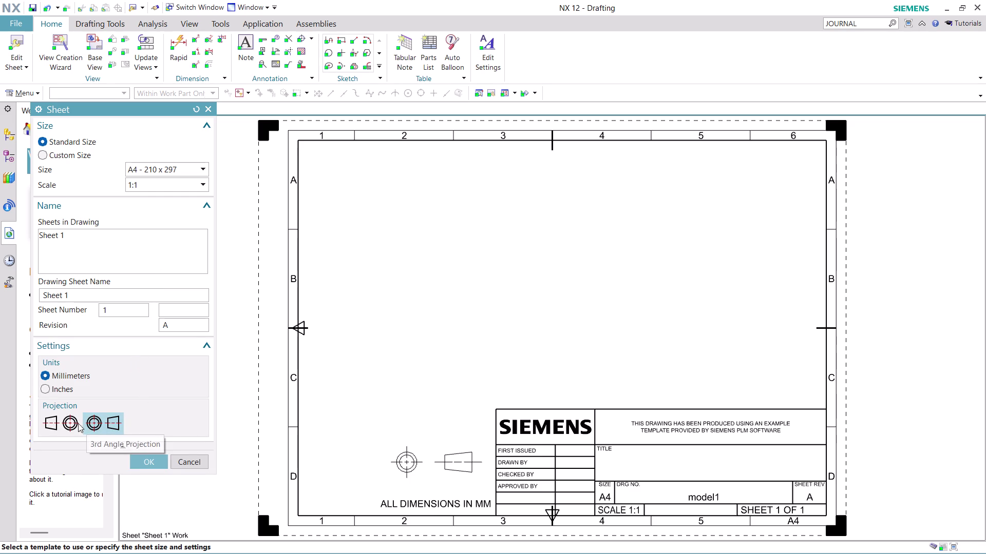
click(64, 414)
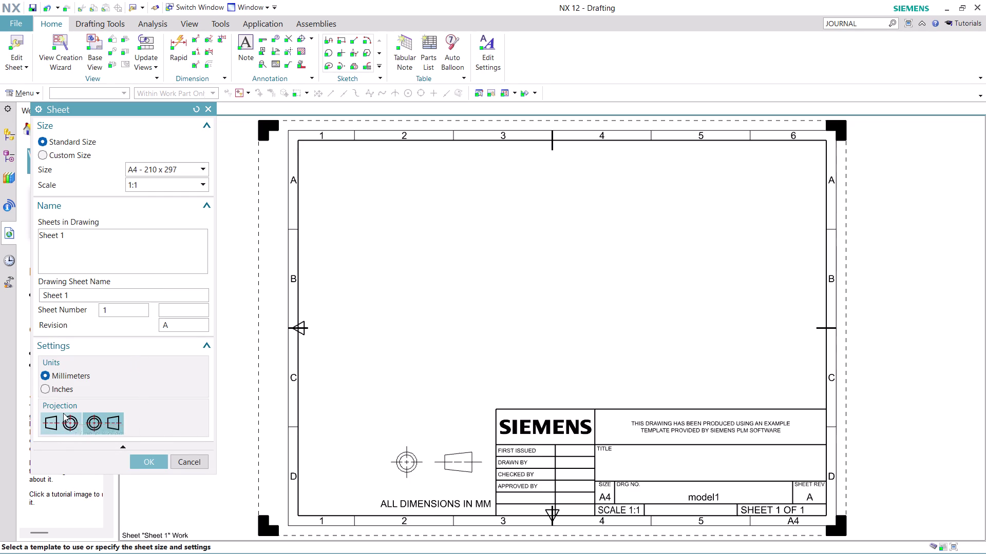
click(147, 458)
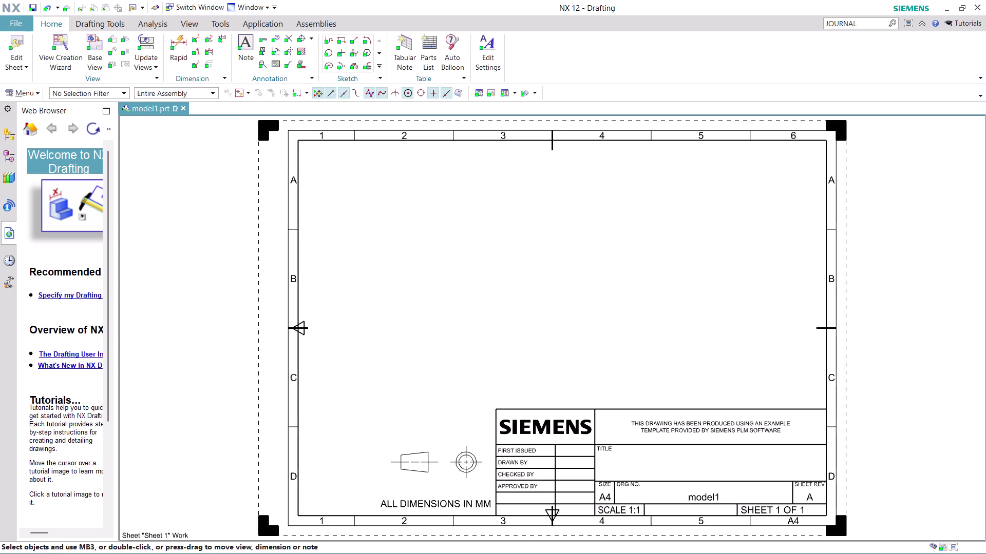
click(63, 60)
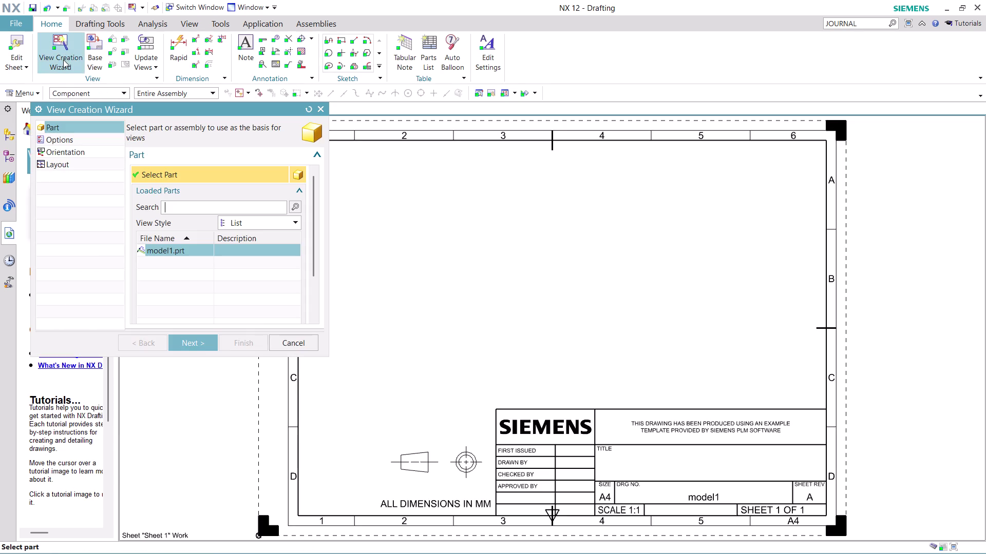
Move past part selection and set the View Boundary to Manual.
click(190, 345)
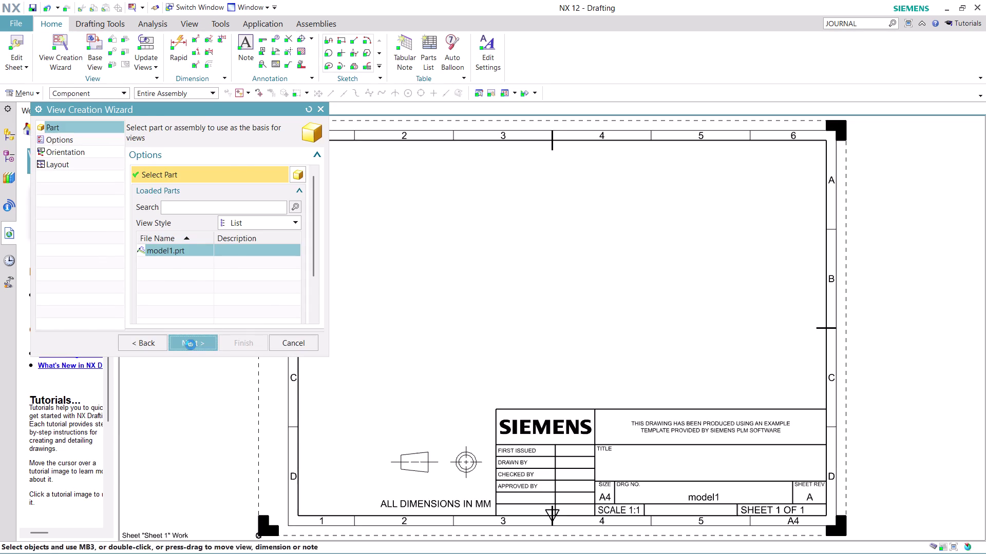
click(277, 196)
click(309, 203)
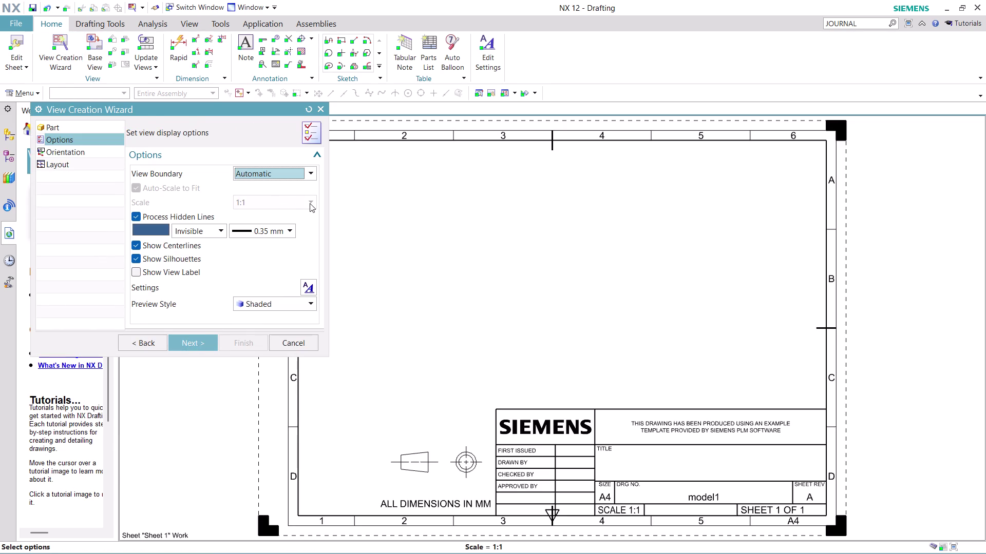
click(134, 186)
click(318, 173)
click(313, 173)
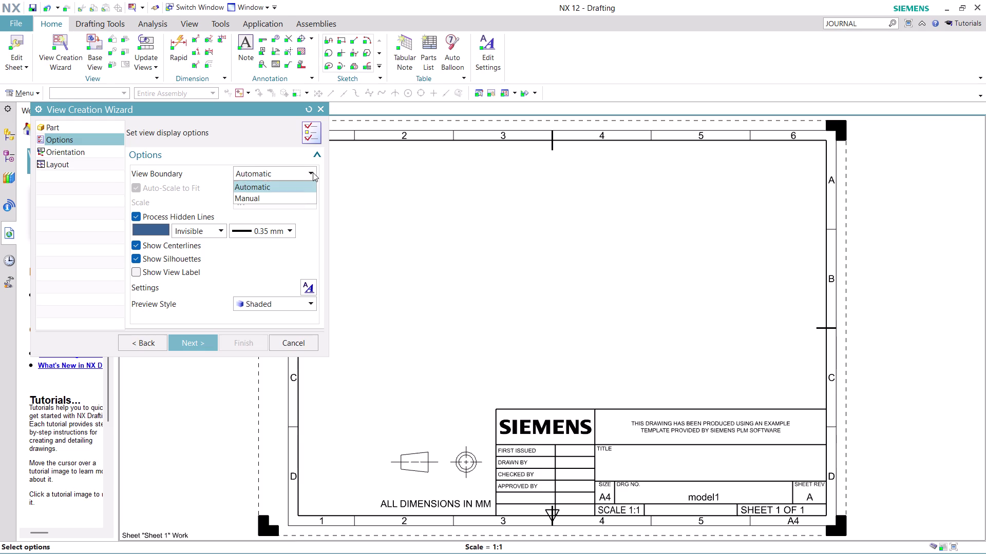
click(274, 203)
Adjust the remaining wizard Options fields and advance to the Orientation page.
click(274, 201)
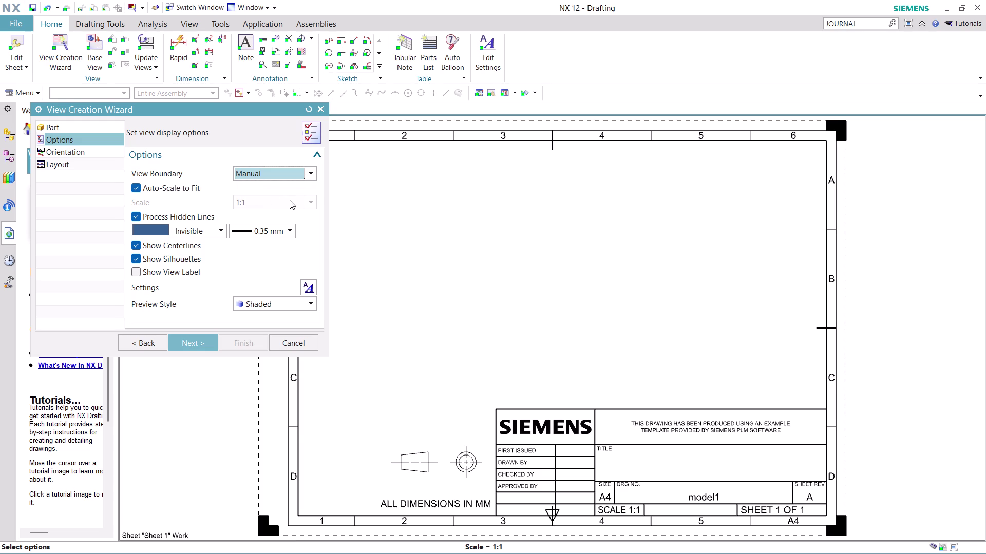
click(290, 200)
click(309, 202)
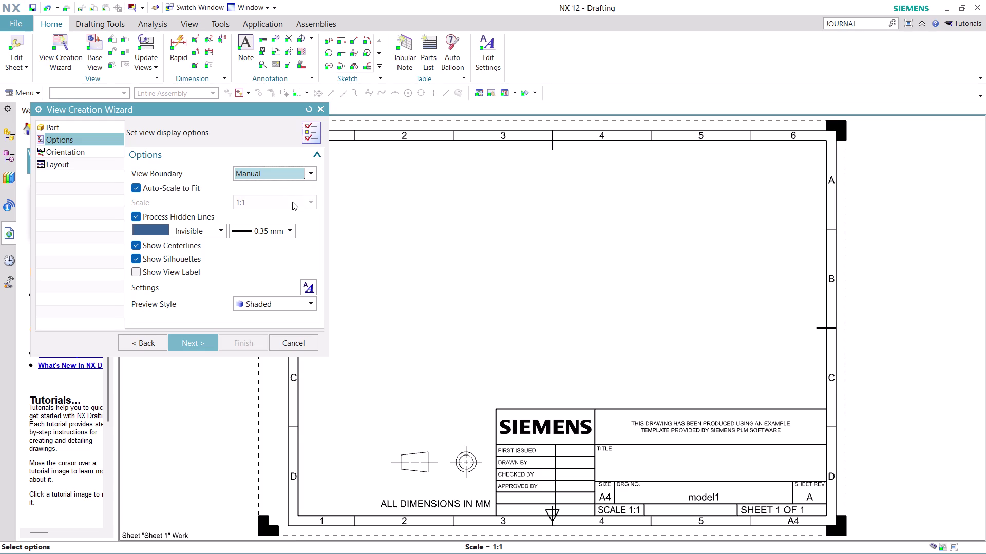
click(291, 202)
triple_click(272, 201)
click(250, 198)
click(250, 197)
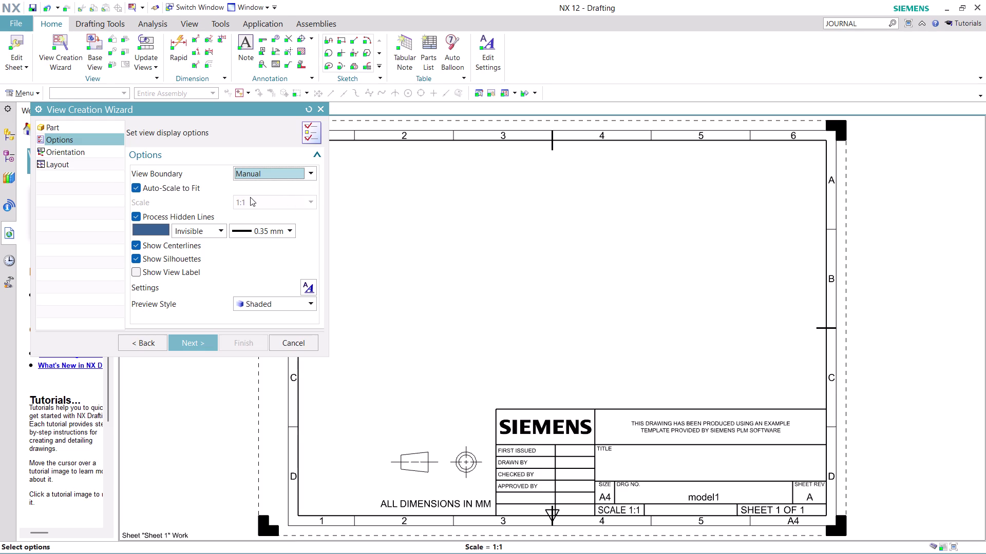
click(254, 203)
click(239, 208)
click(234, 201)
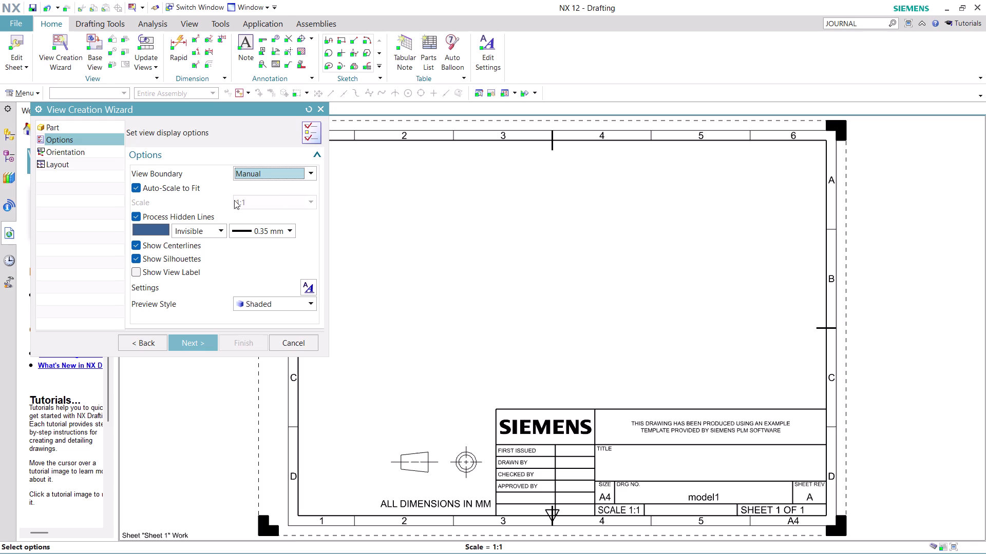
triple_click(242, 199)
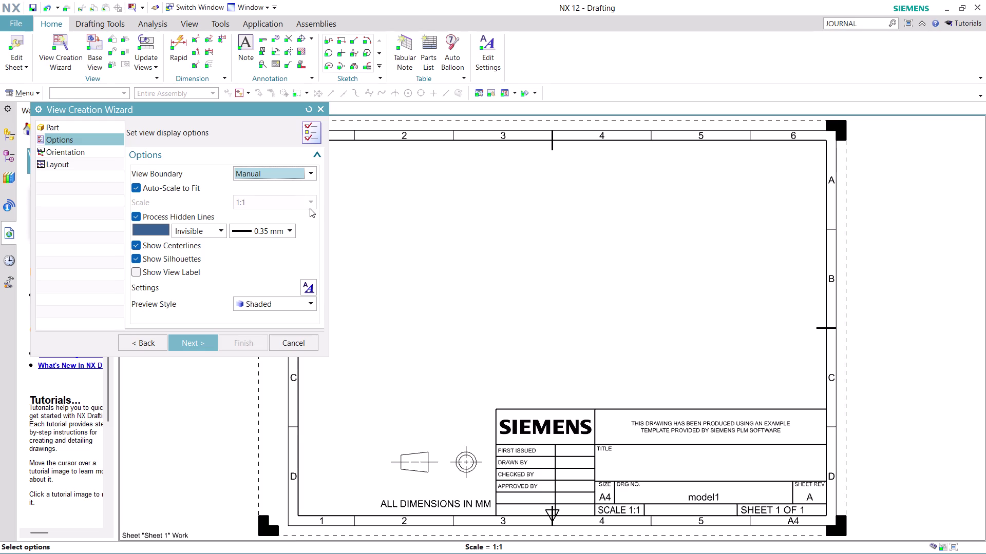
click(310, 209)
click(309, 174)
click(289, 203)
click(205, 340)
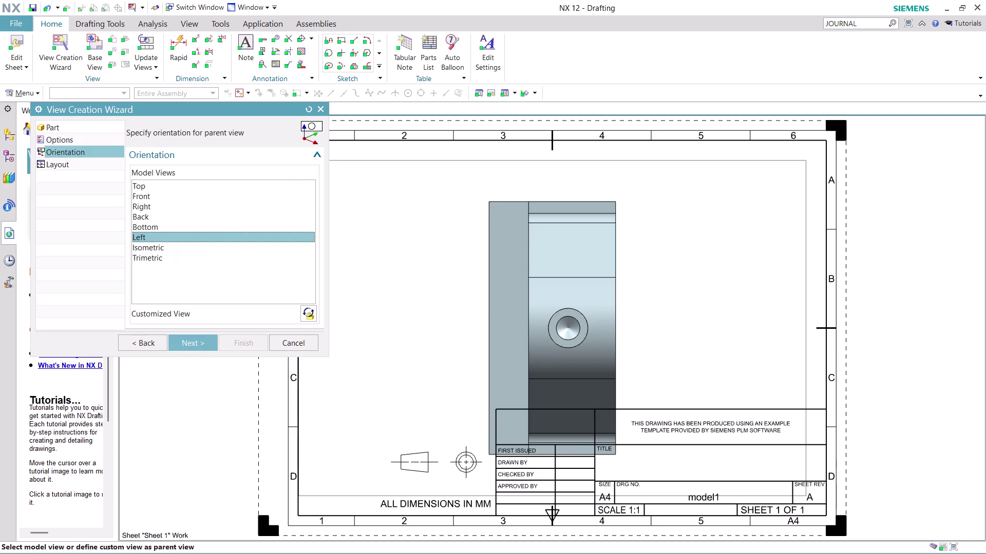
Preview the bracket in Front, Top, Back, Bottom, Left, Isometric and Trimetric orientations.
click(145, 192)
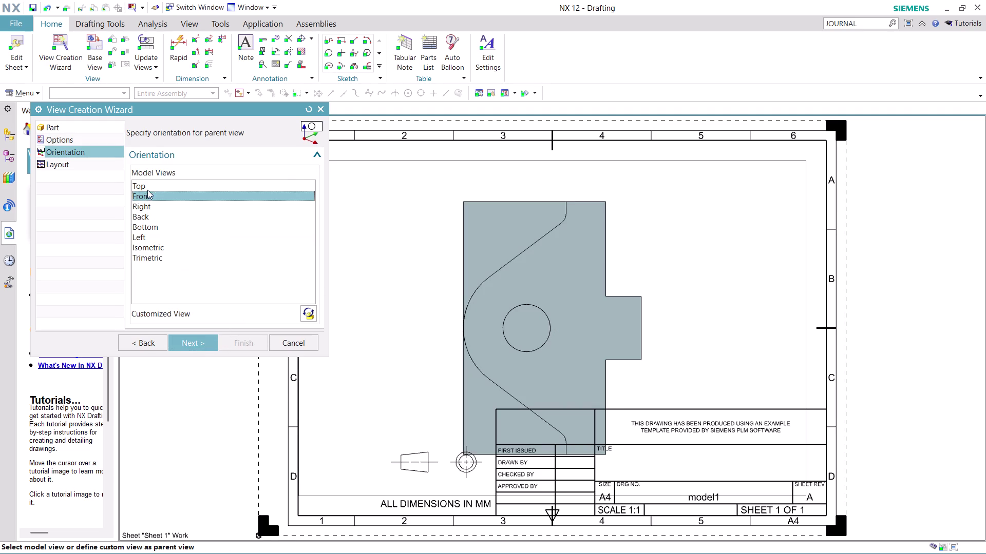
click(155, 182)
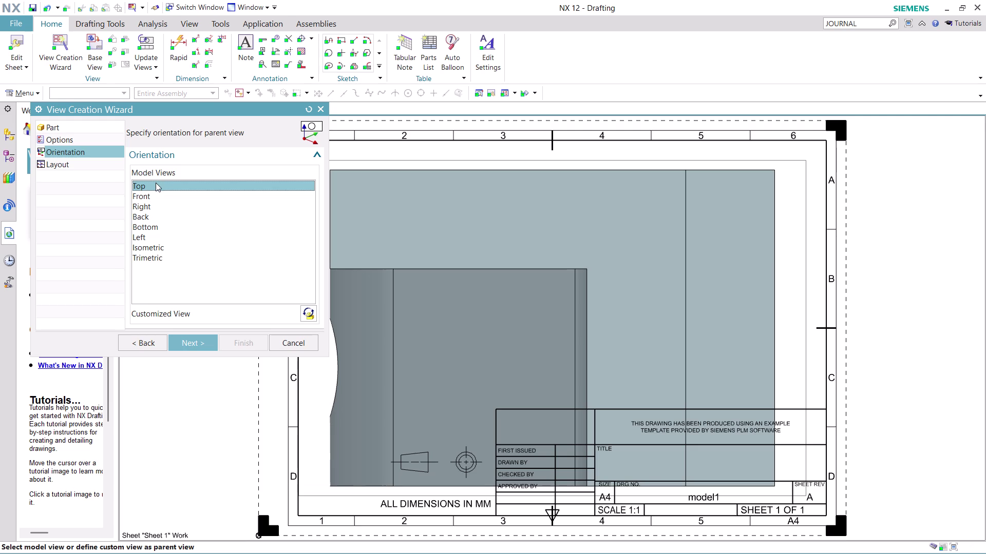
click(153, 218)
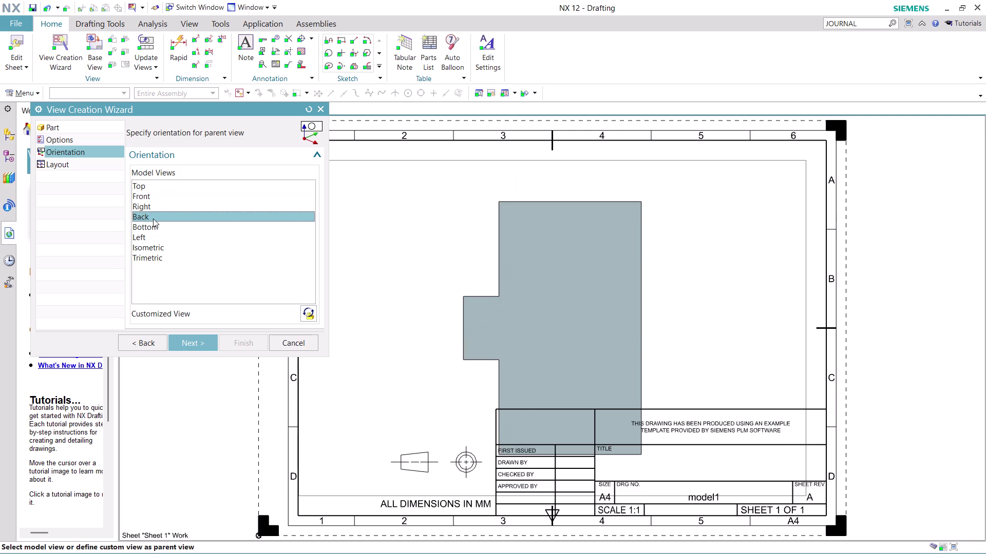
click(153, 231)
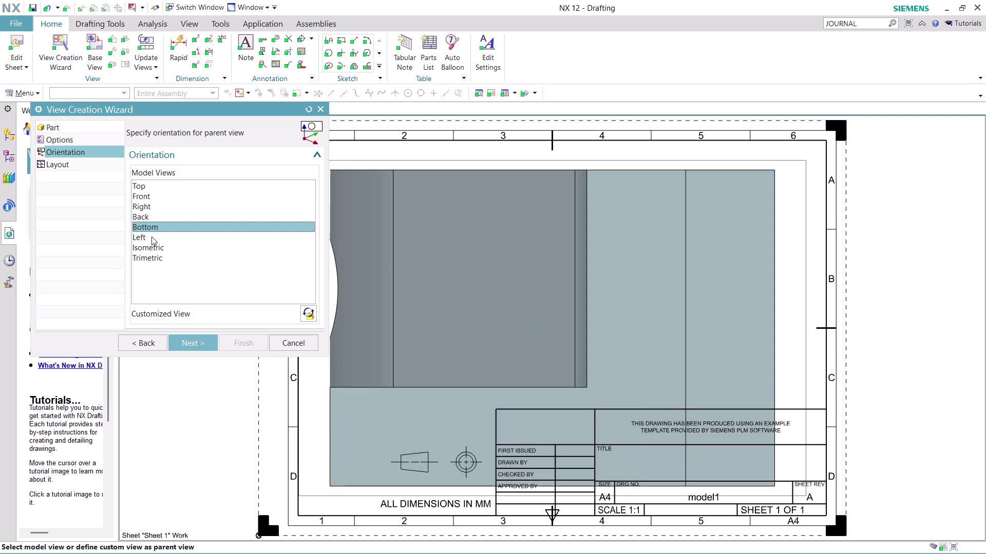
click(151, 236)
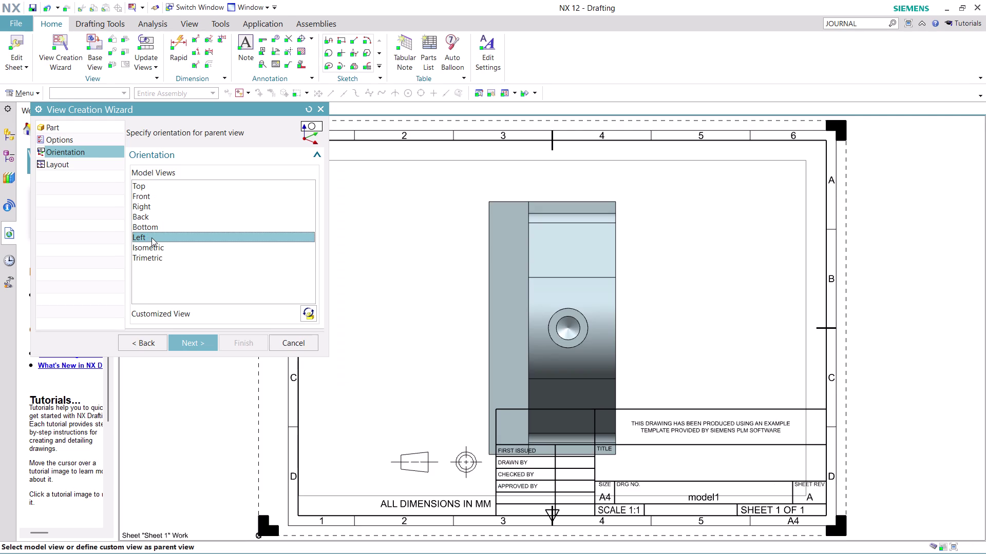
click(158, 249)
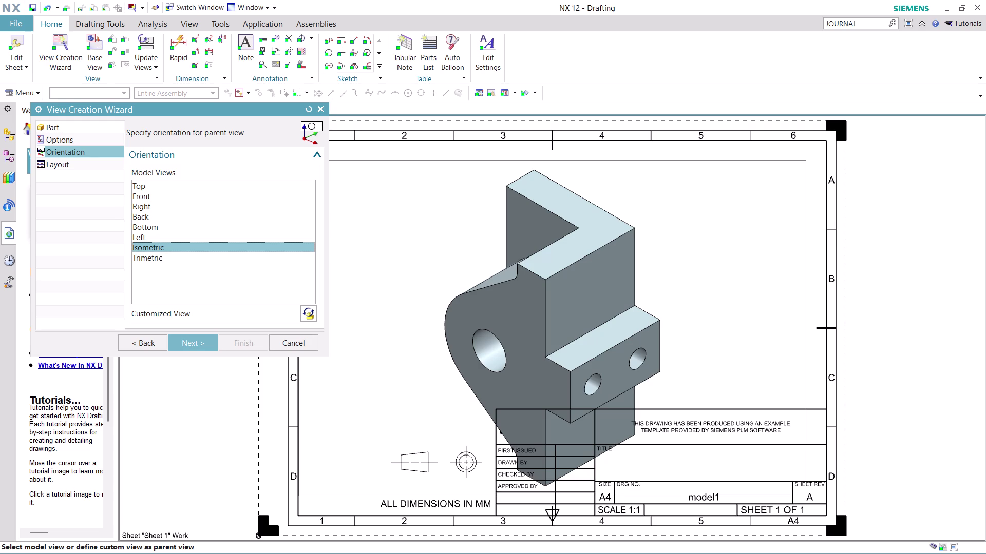
click(161, 255)
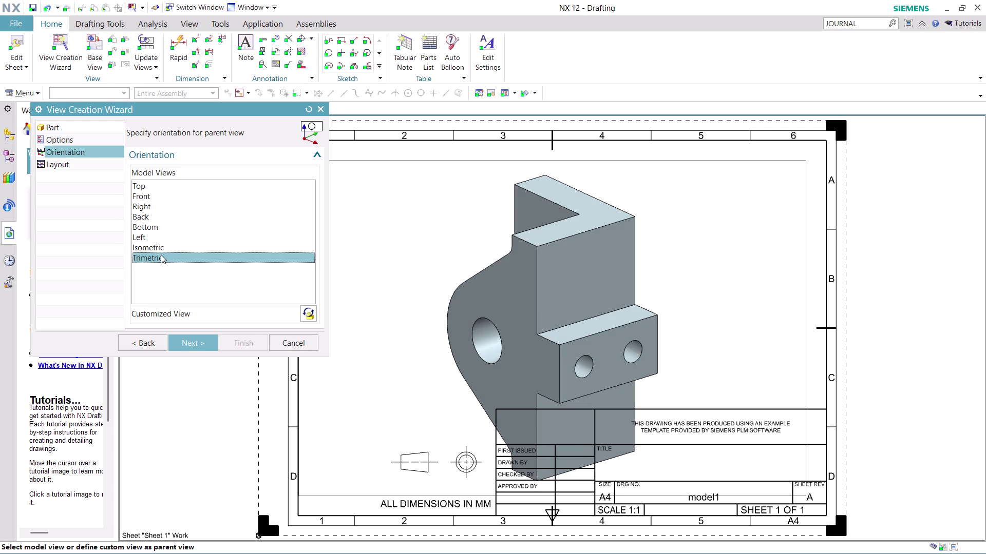
Choose Isometric orientation and place the view on the sheet.
click(160, 244)
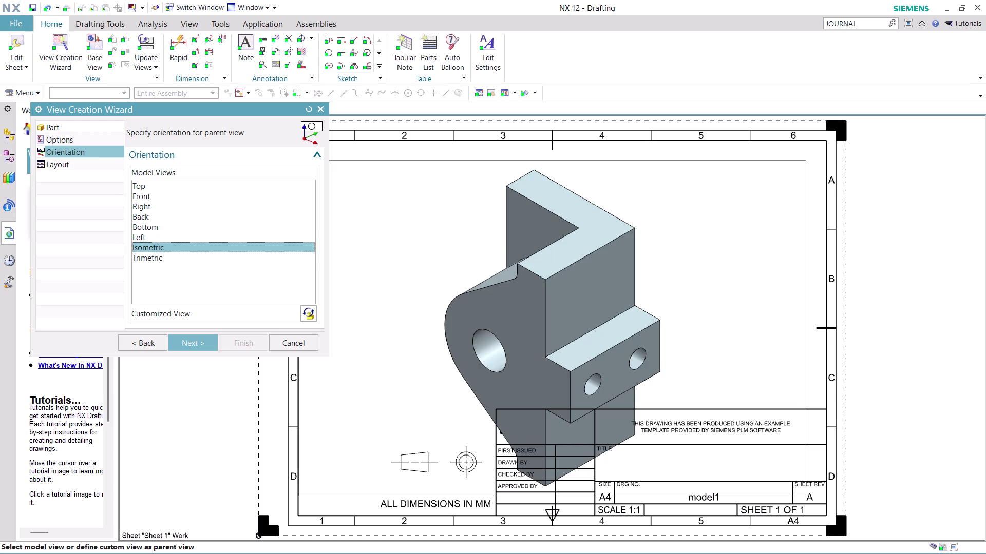
click(193, 342)
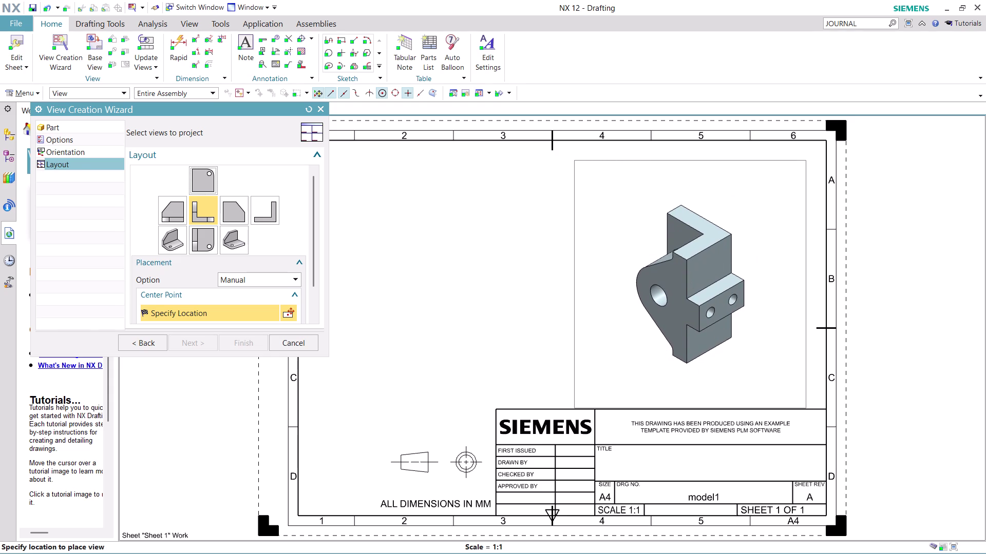
click(690, 284)
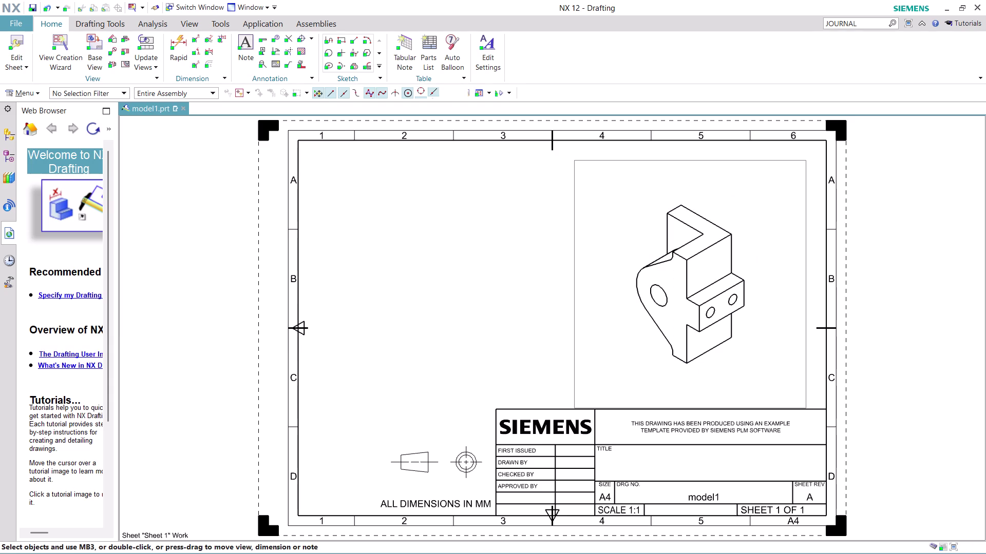
Open the isometric view's settings and keep no display identifier.
right_click(577, 344)
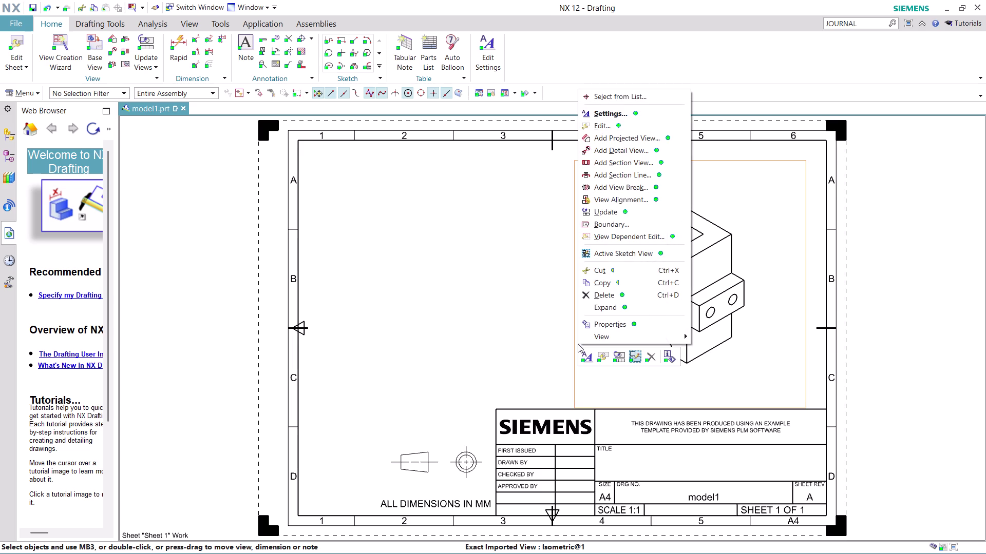
click(622, 110)
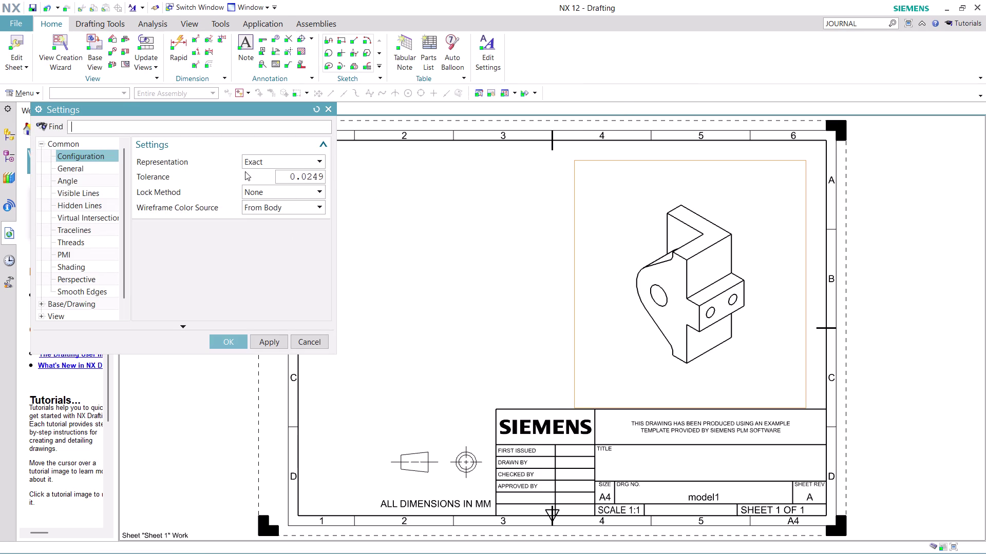
click(81, 178)
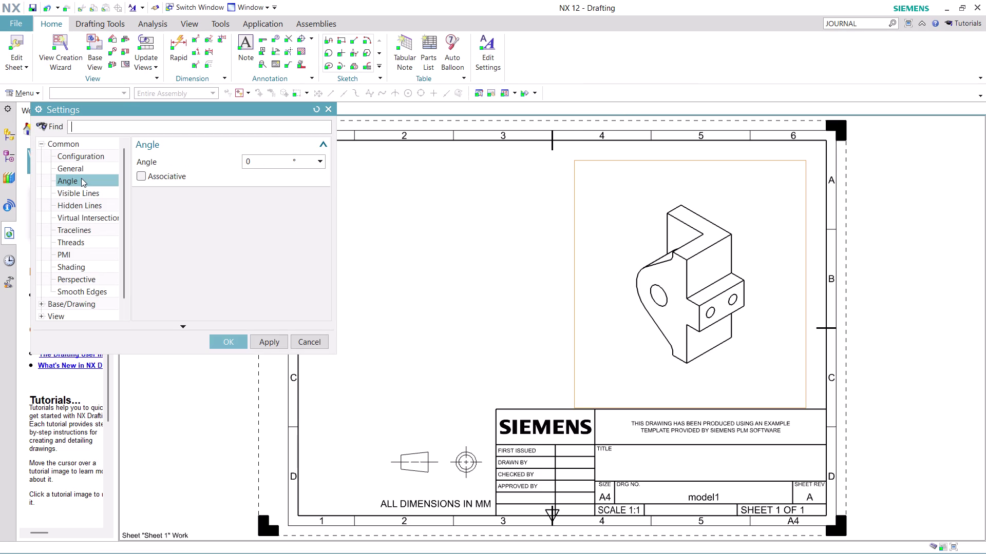
click(85, 166)
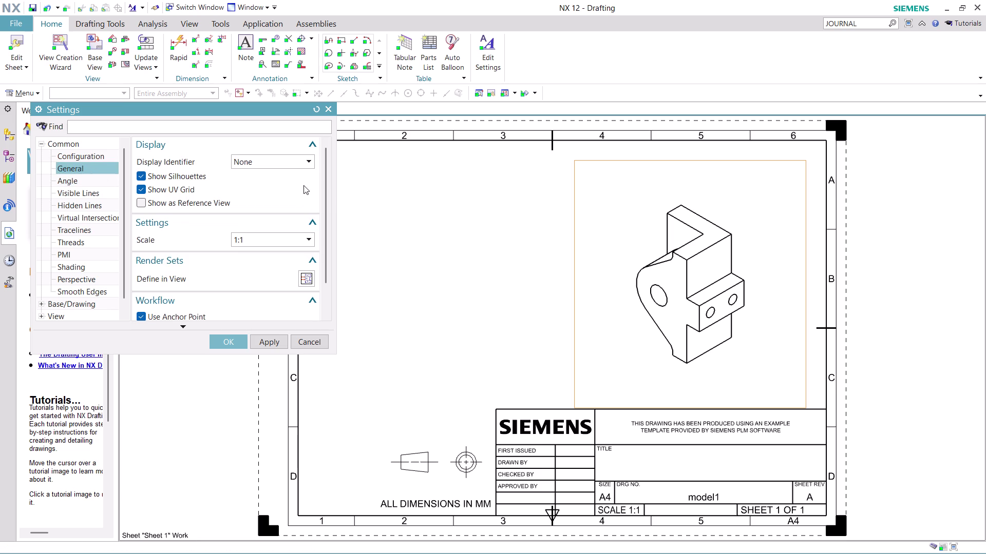
click(295, 163)
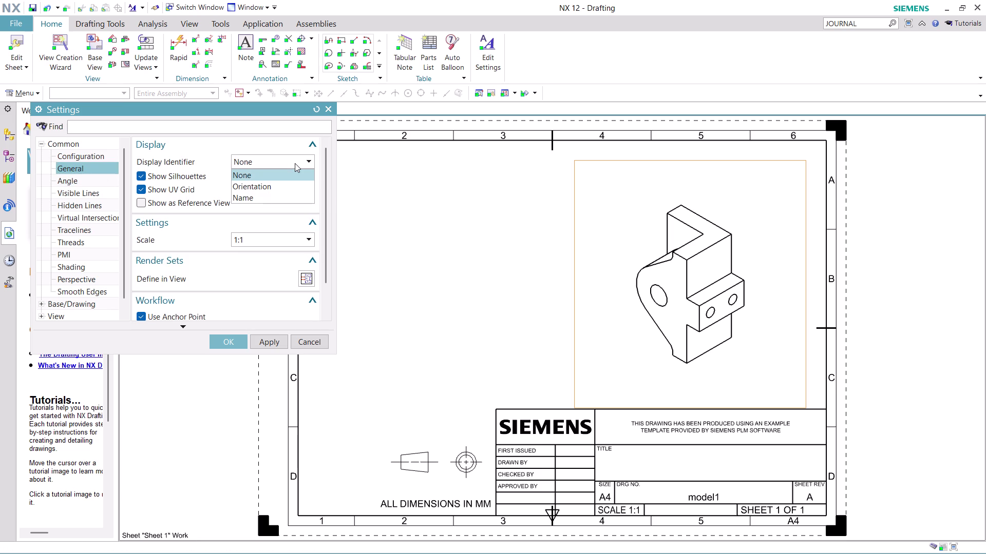
click(295, 164)
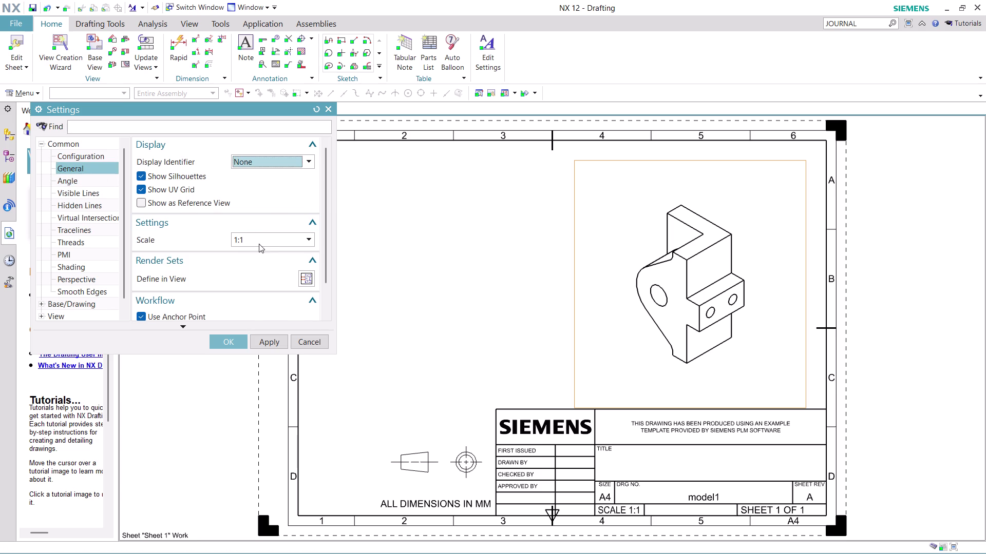
Apply a 2:1 view scale, then change it to 1:2.
double_click(258, 239)
click(258, 239)
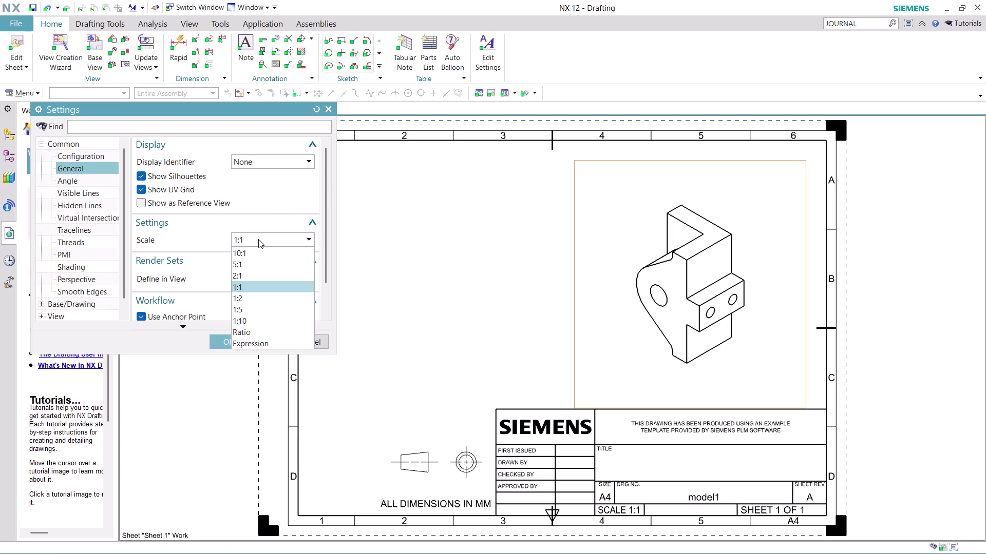
click(258, 273)
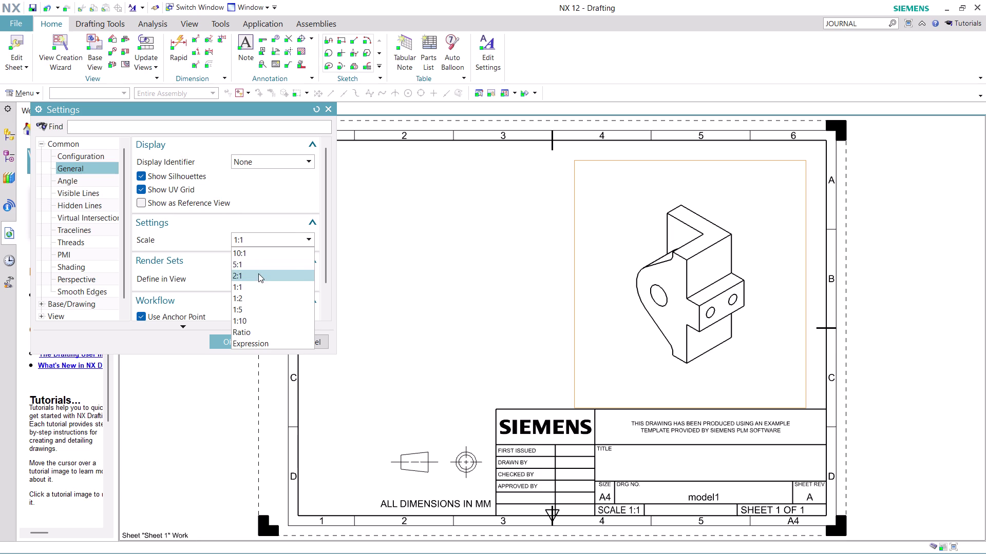
click(266, 342)
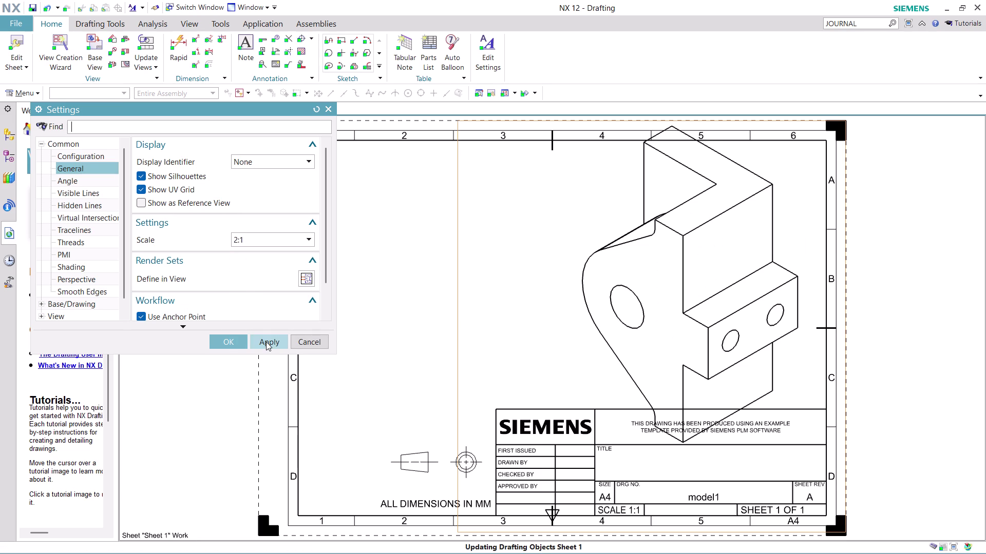
click(307, 237)
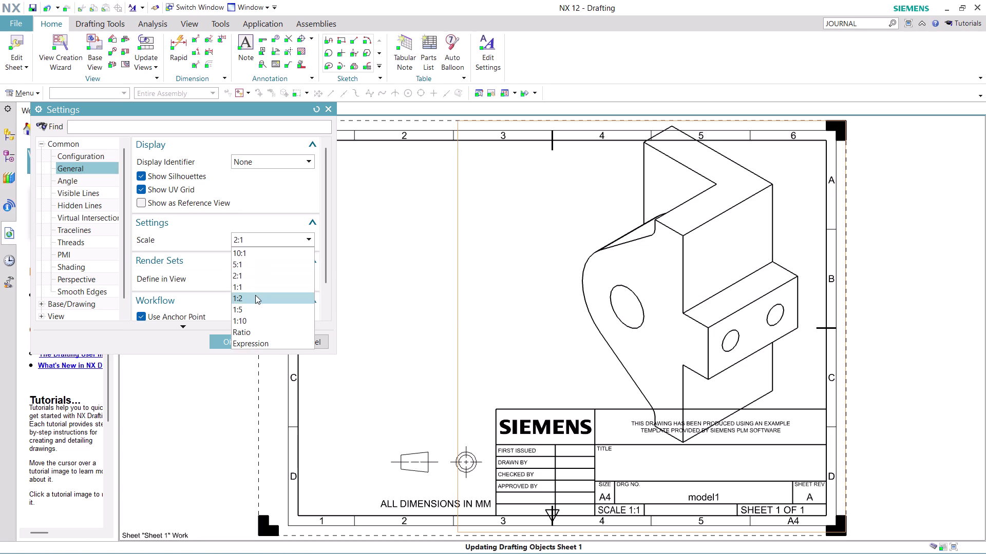
click(255, 295)
click(263, 339)
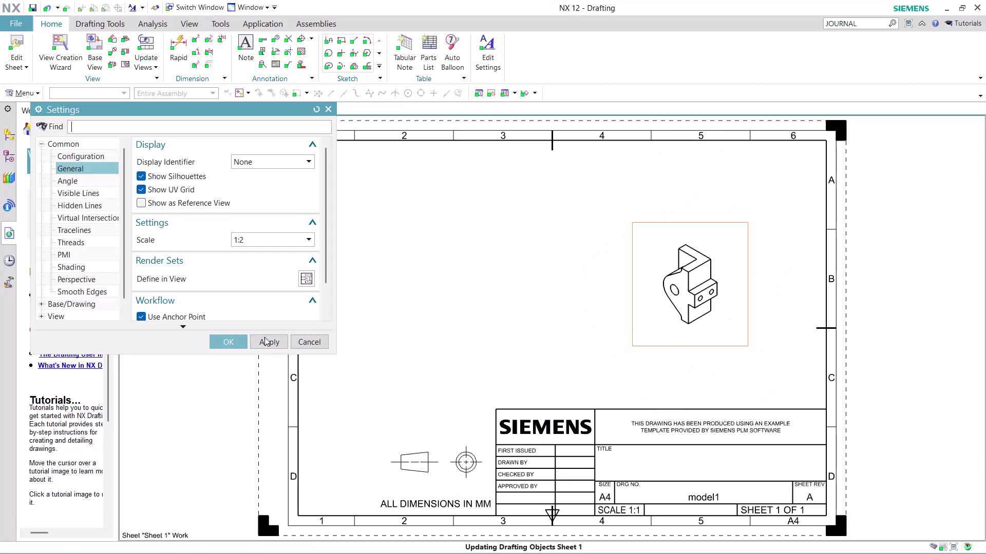
click(287, 238)
click(254, 291)
click(268, 336)
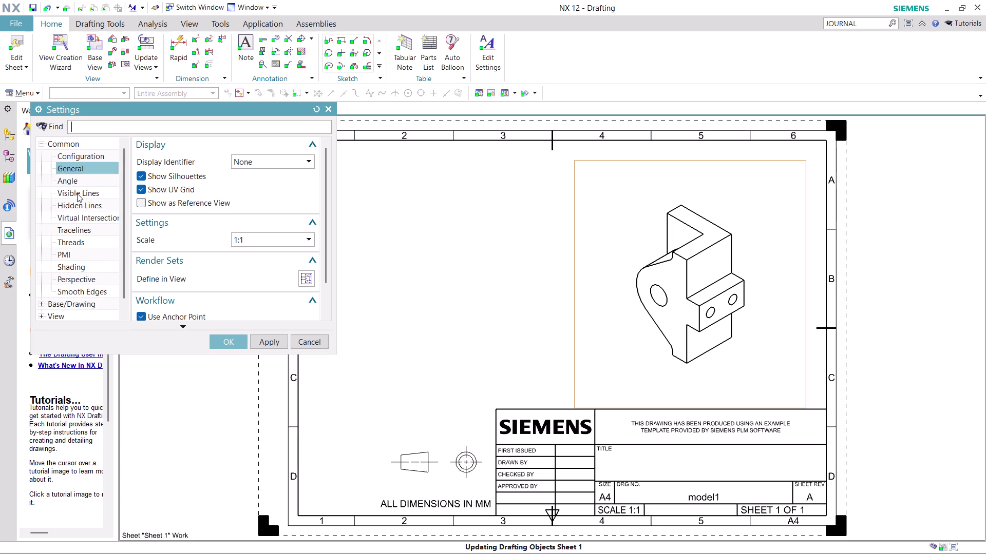
Set the view's rendering style to Fully Shaded and confirm the settings.
click(84, 264)
click(286, 157)
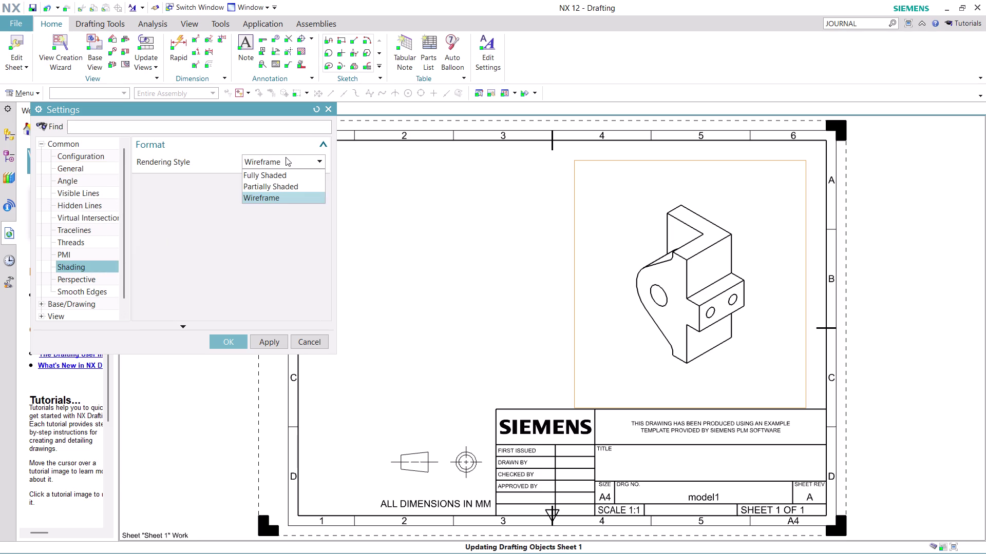
click(286, 175)
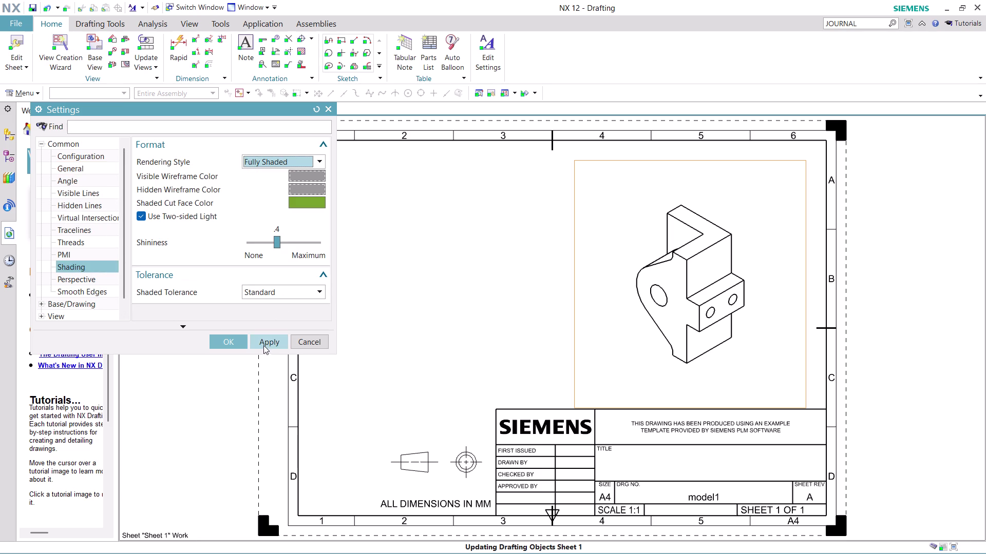
click(267, 342)
click(233, 341)
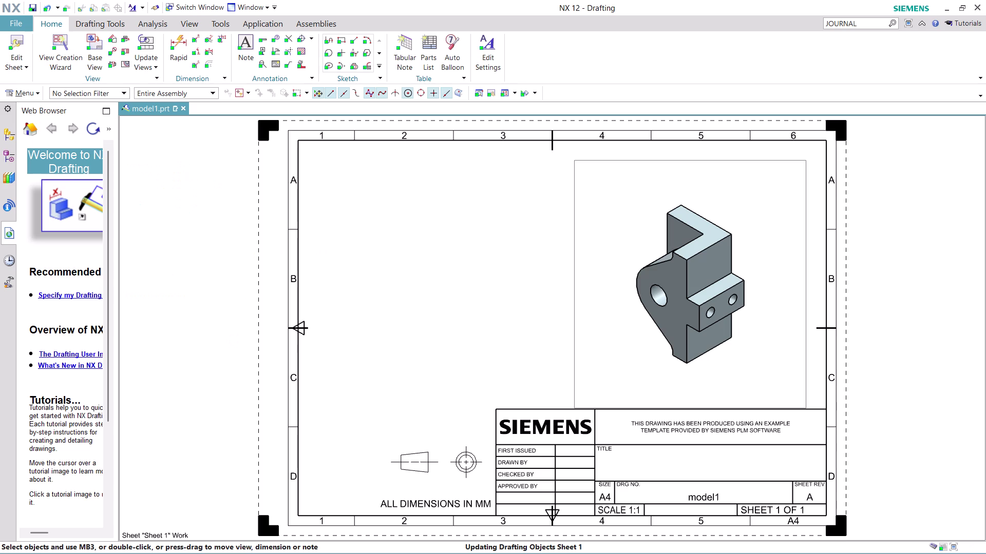
click(488, 325)
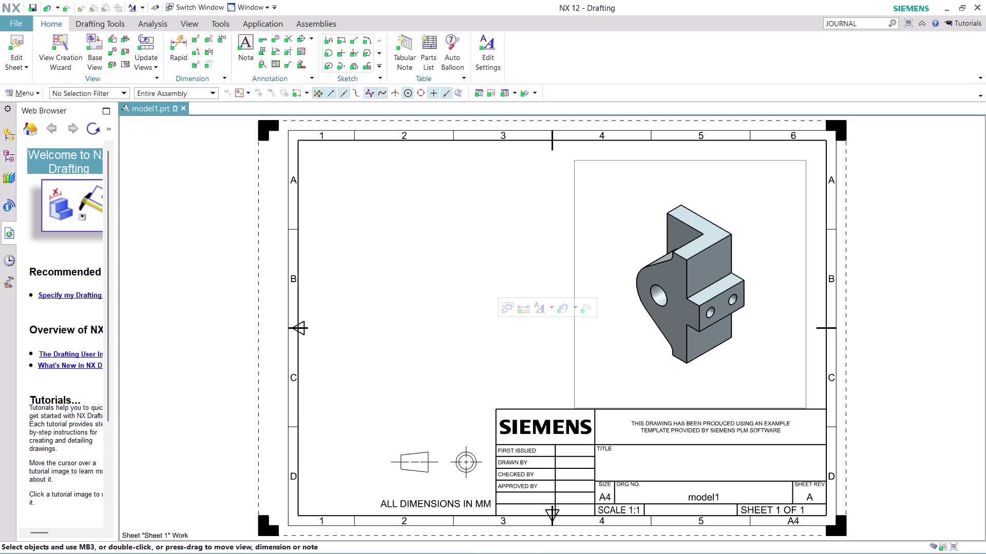
scroll(down, 3)
scroll(up, 3)
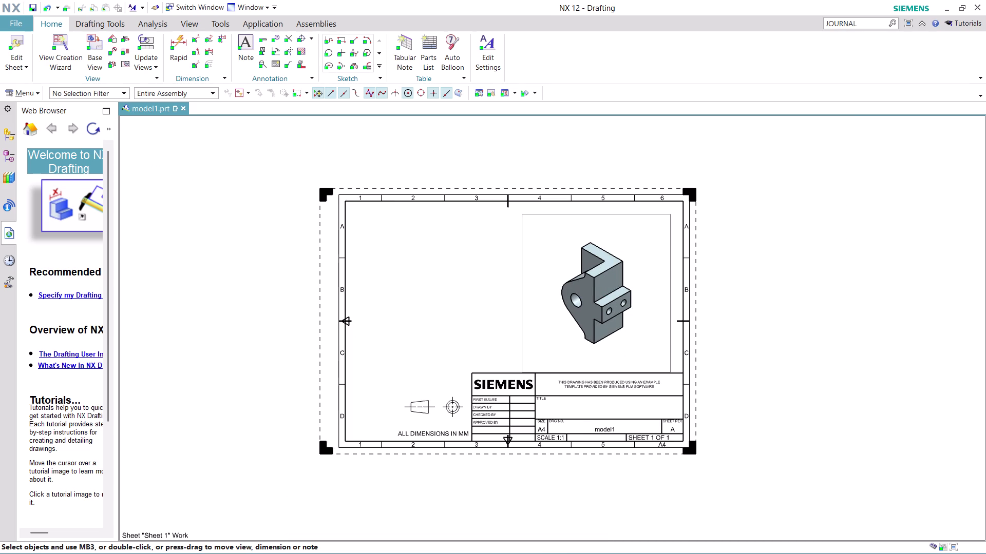
scroll(up, 3)
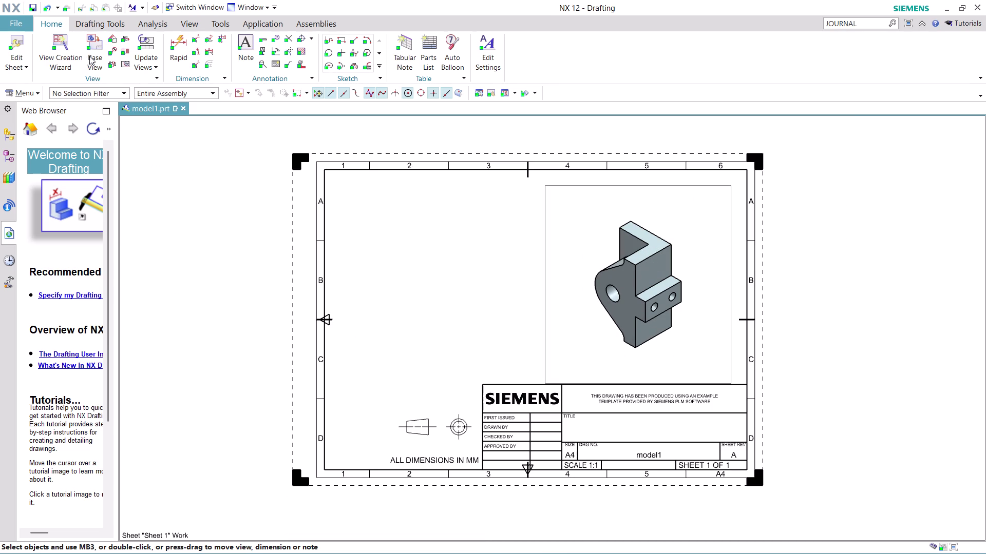
Place a top base view at upper left and a projected view beneath it.
click(90, 56)
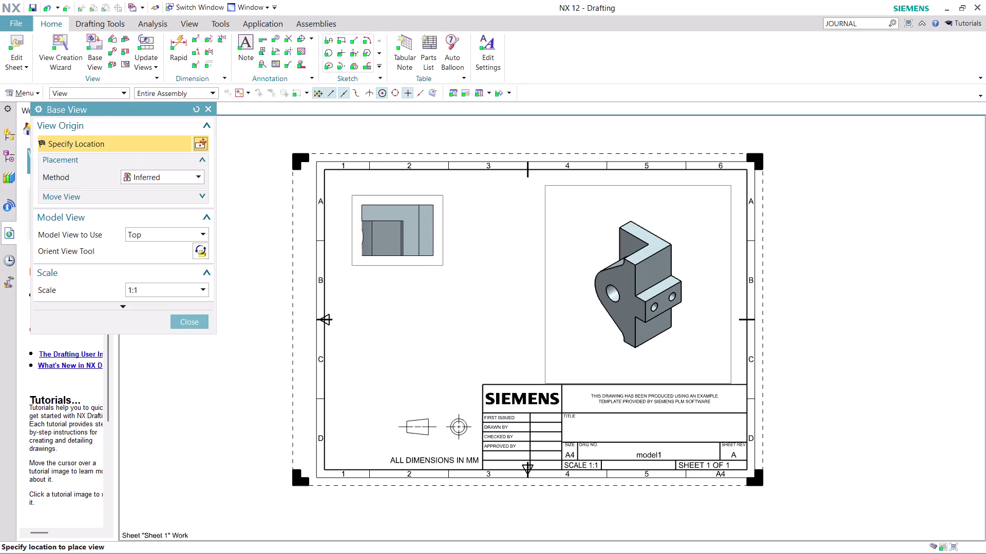
click(398, 235)
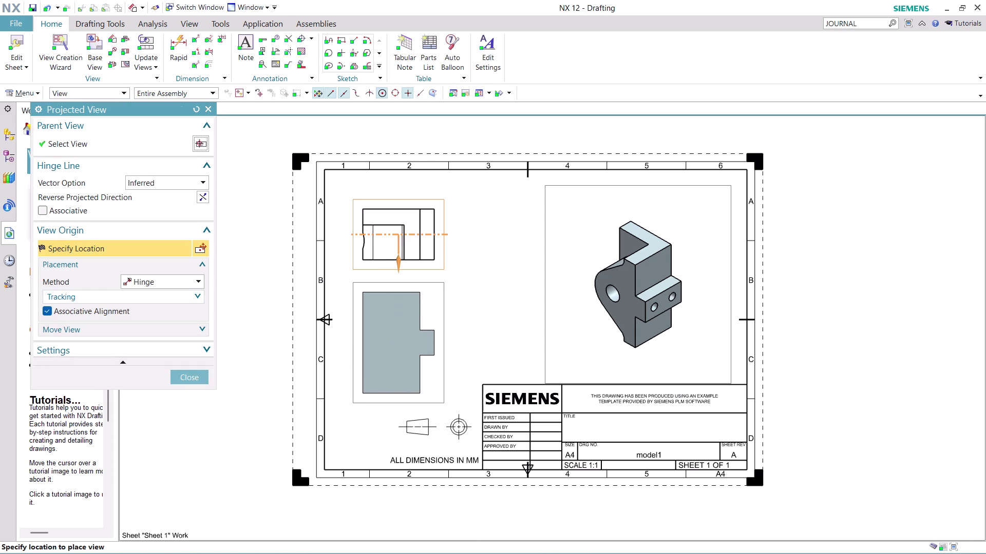
click(408, 343)
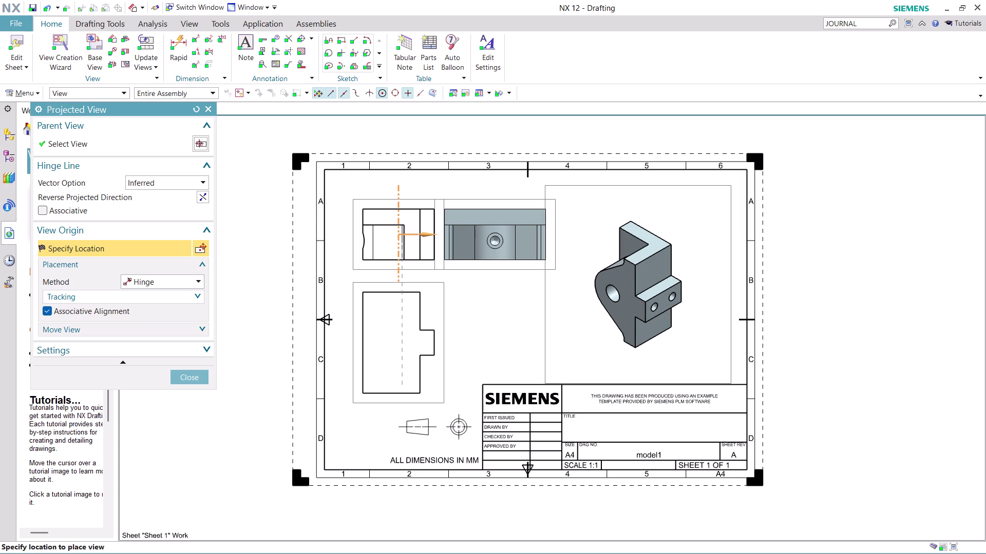
key(Escape)
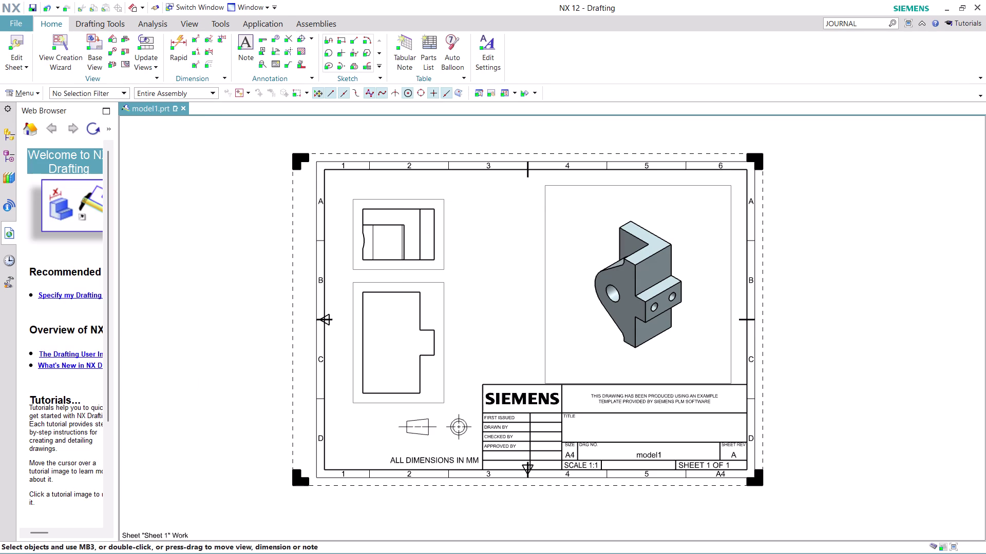
click(20, 62)
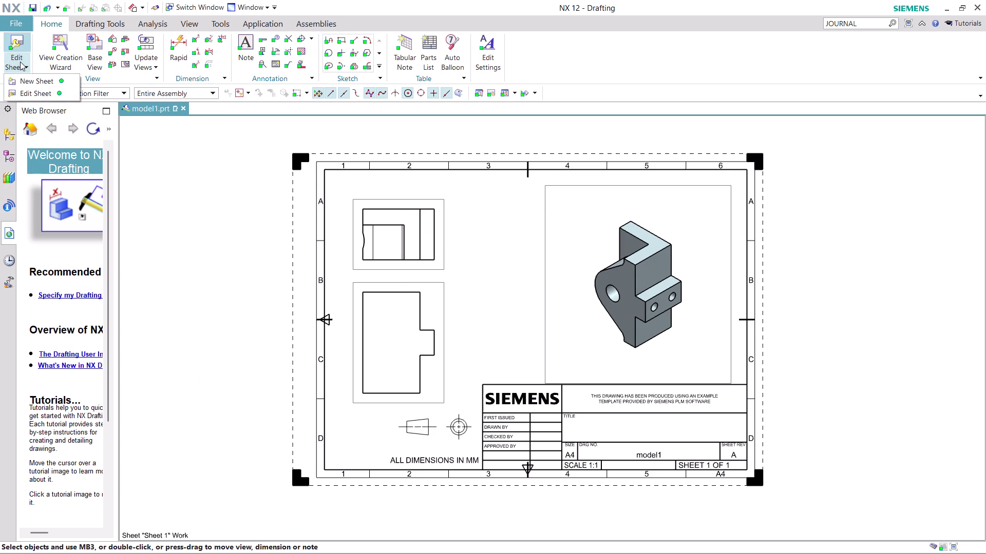
Change the sheet size to A3 - 297 x 420.
click(34, 90)
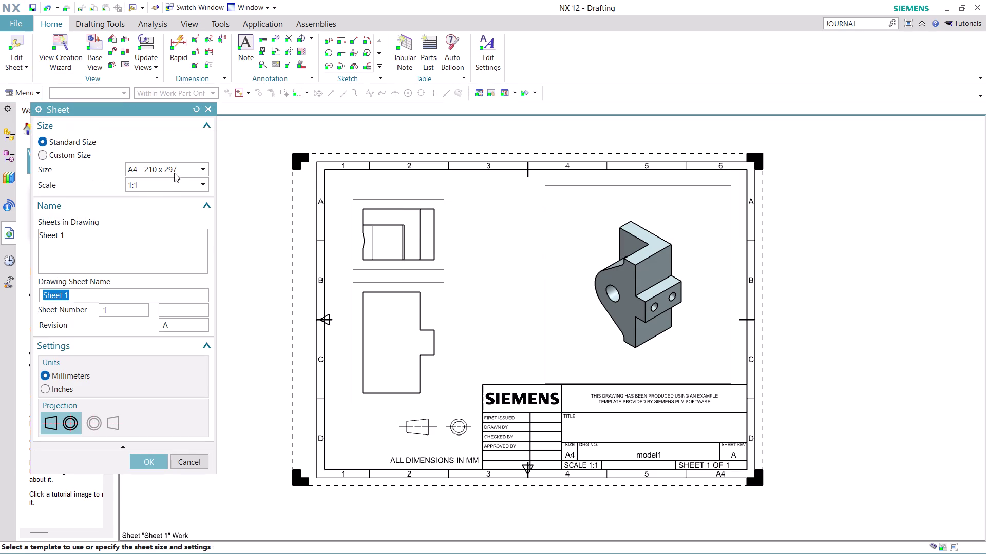
click(191, 165)
click(171, 197)
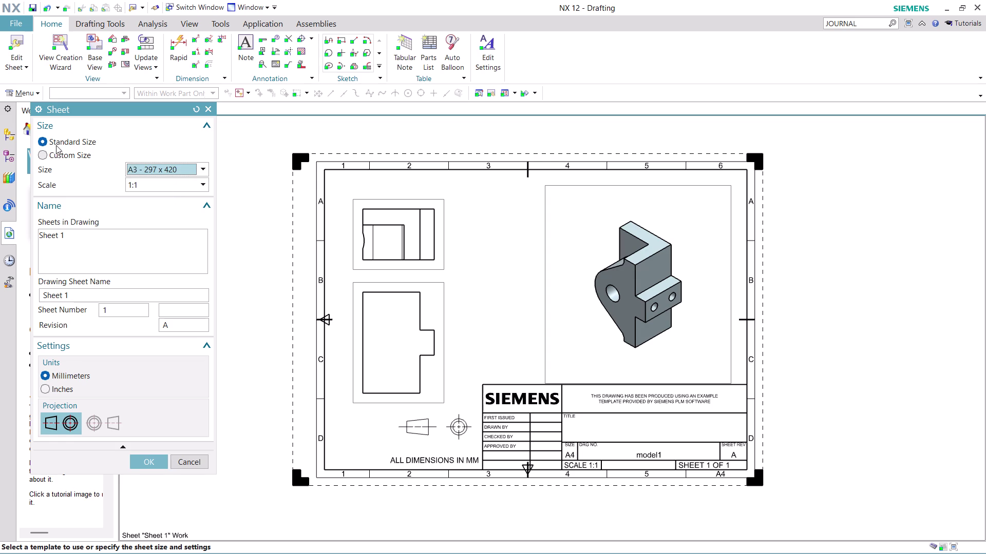
click(149, 456)
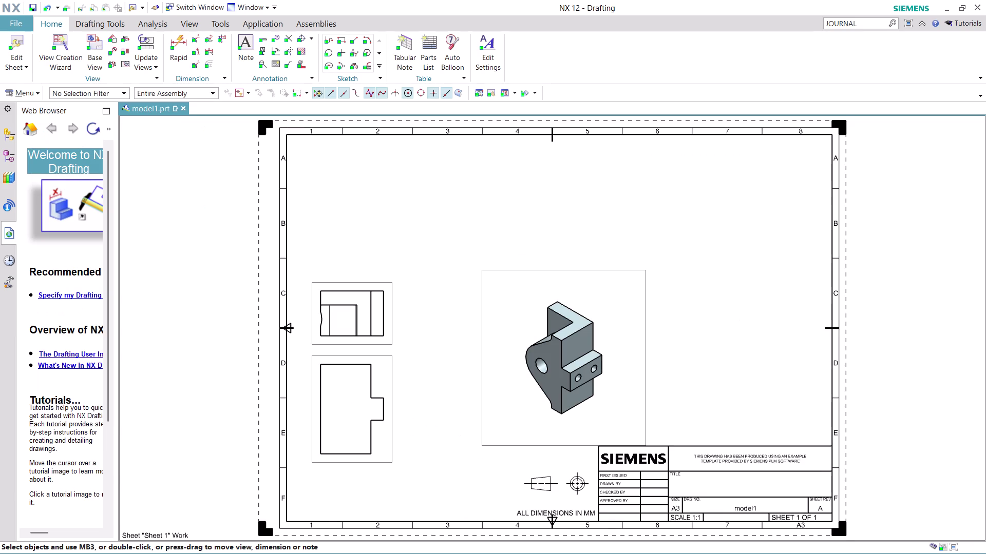
Move the isometric view to upper right and raise the top and projected views.
drag(614, 275, 828, 152)
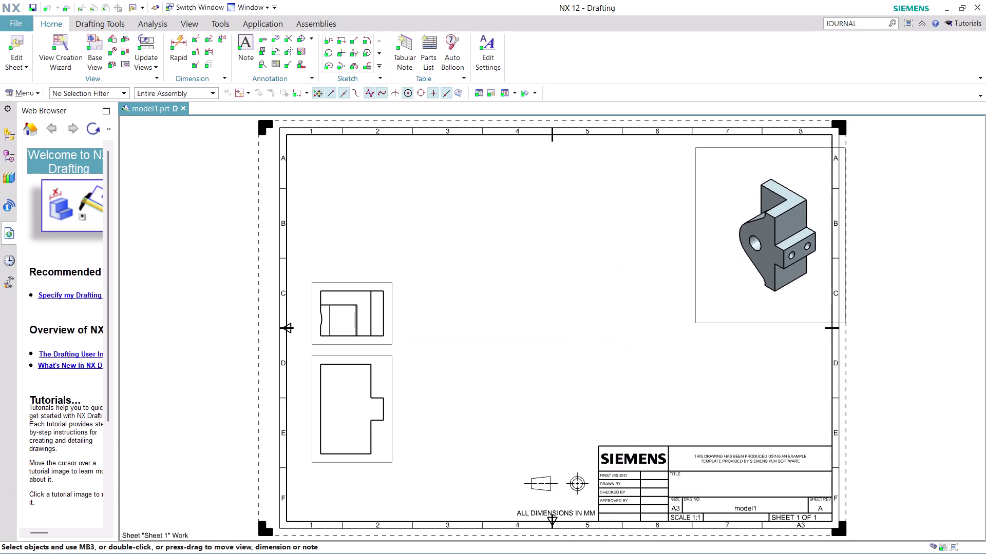
drag(828, 152, 786, 150)
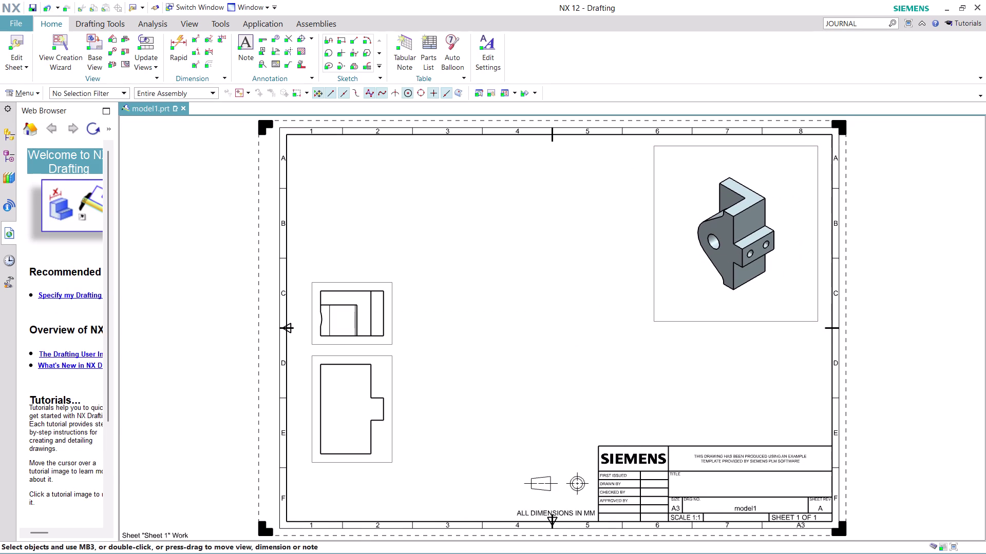
drag(348, 285, 347, 186)
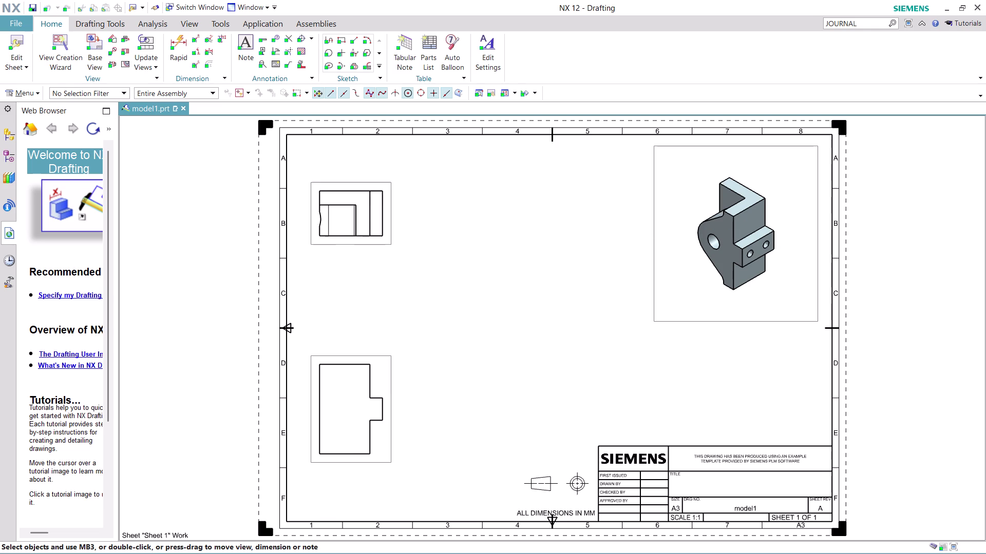
drag(347, 186, 340, 162)
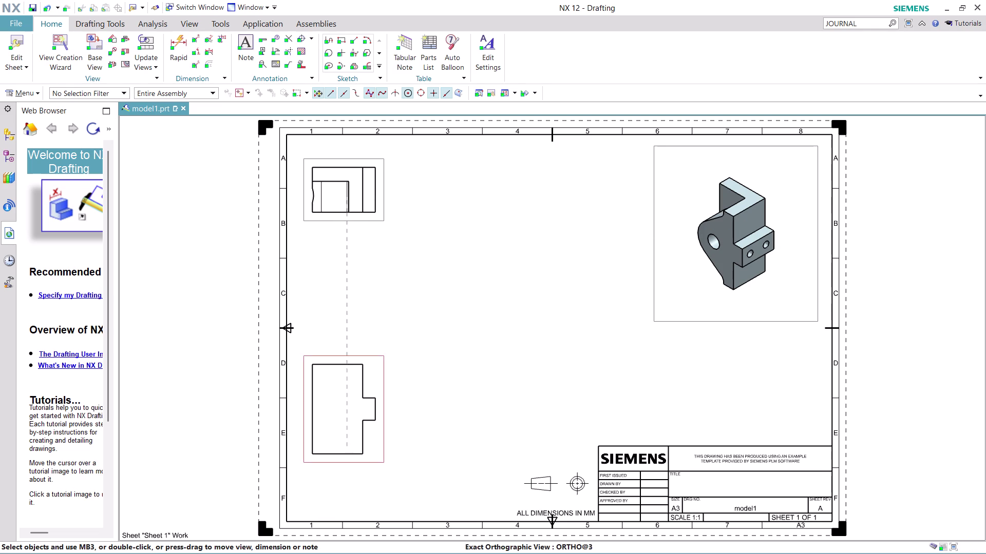
drag(345, 357, 356, 259)
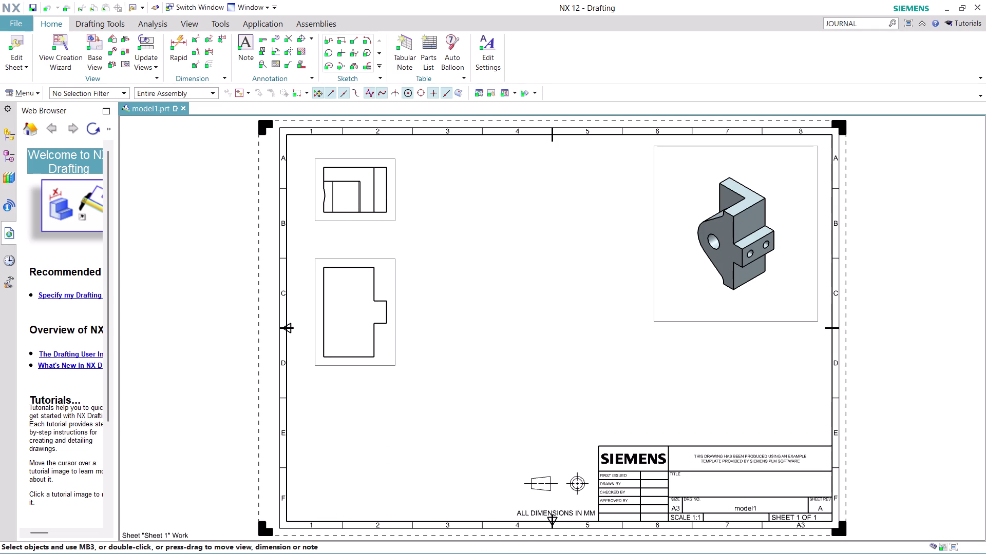
drag(356, 259, 359, 260)
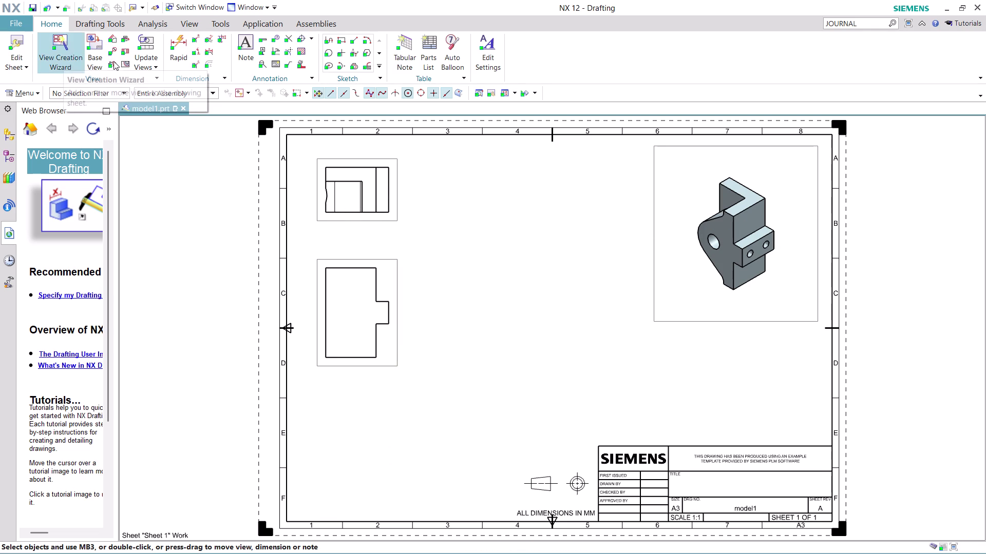
click(101, 52)
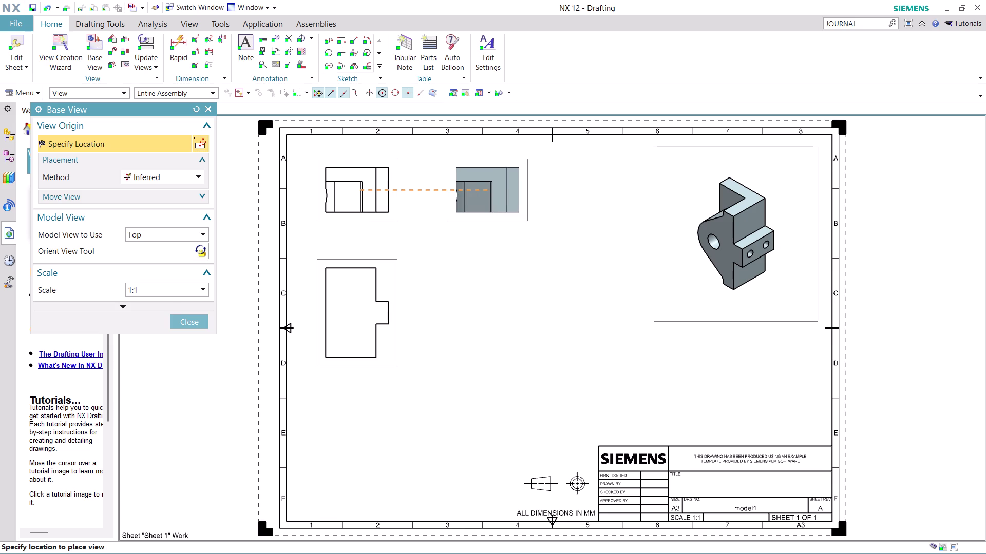
Place a Right base view at top centre and a projected profile view to its right.
click(192, 235)
click(180, 273)
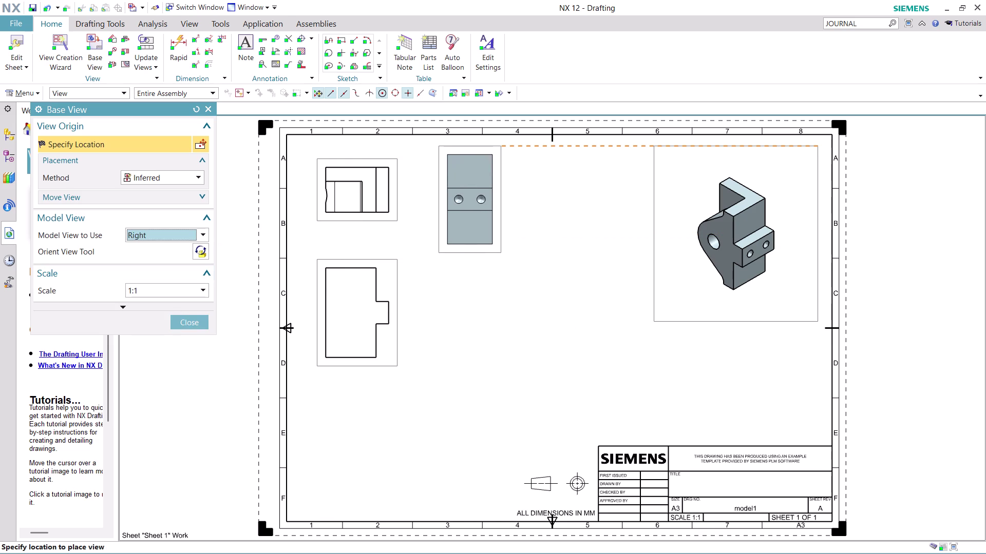
click(471, 201)
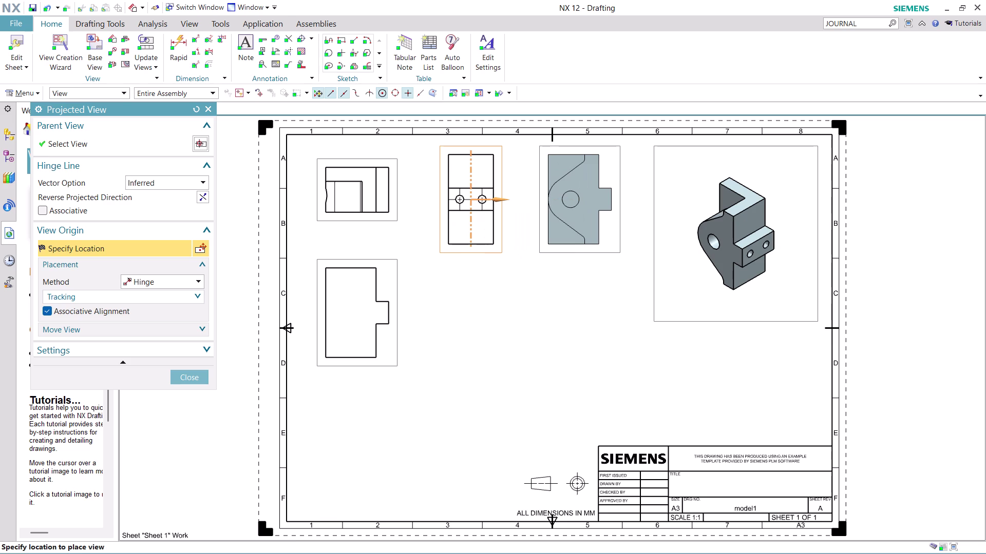
click(579, 206)
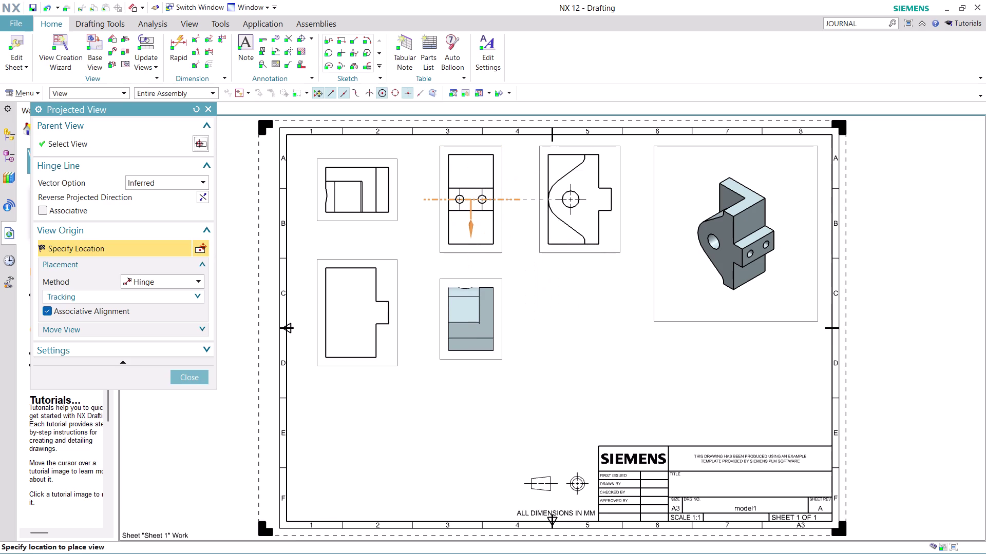
key(Escape)
Align the new side views along the top row and inspect the profile view's actions.
drag(585, 251, 585, 251)
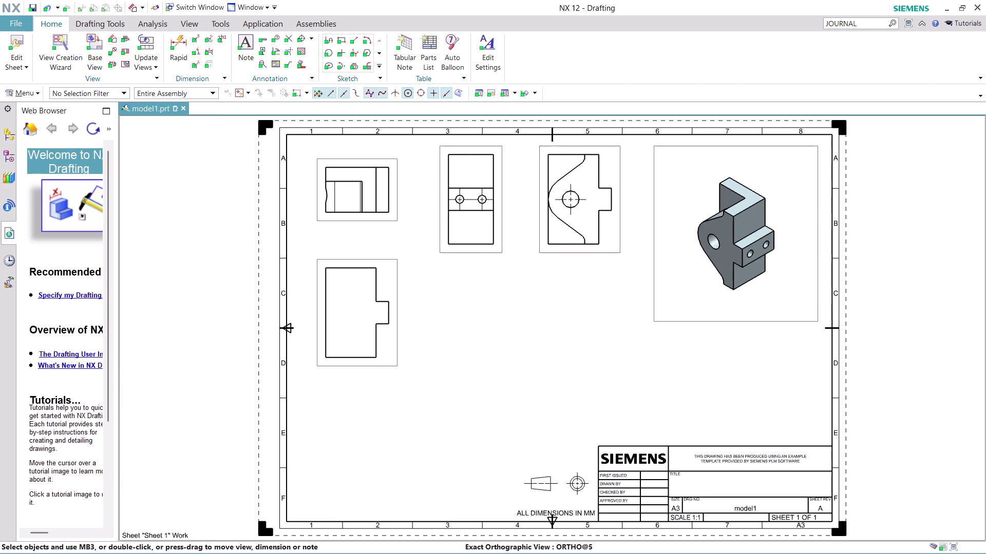
drag(585, 250, 582, 258)
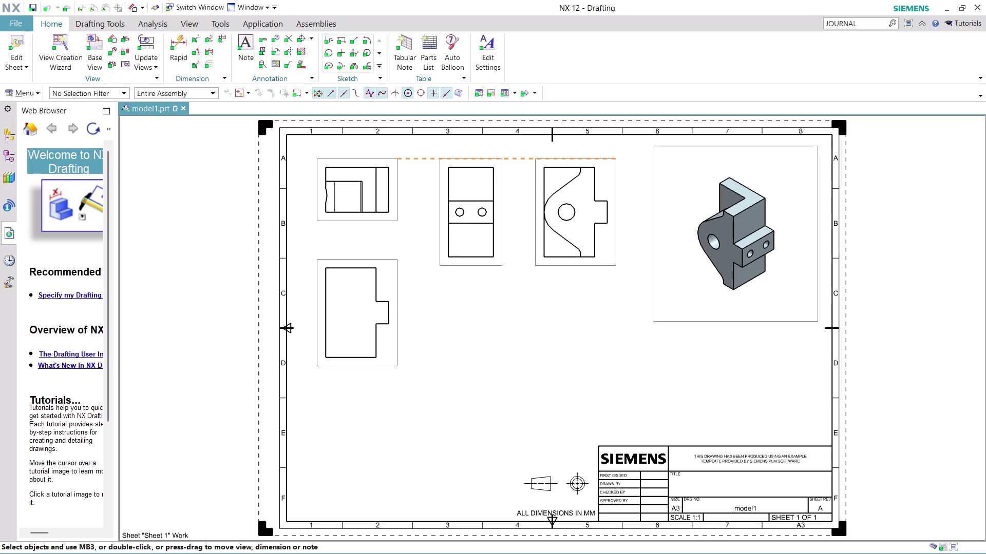
drag(581, 258, 582, 258)
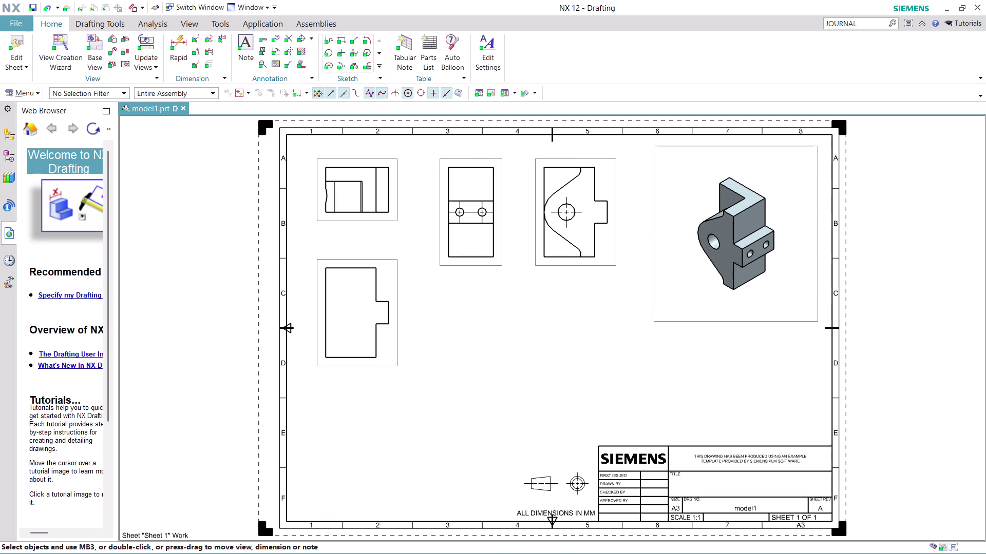
click(541, 163)
right_click(541, 163)
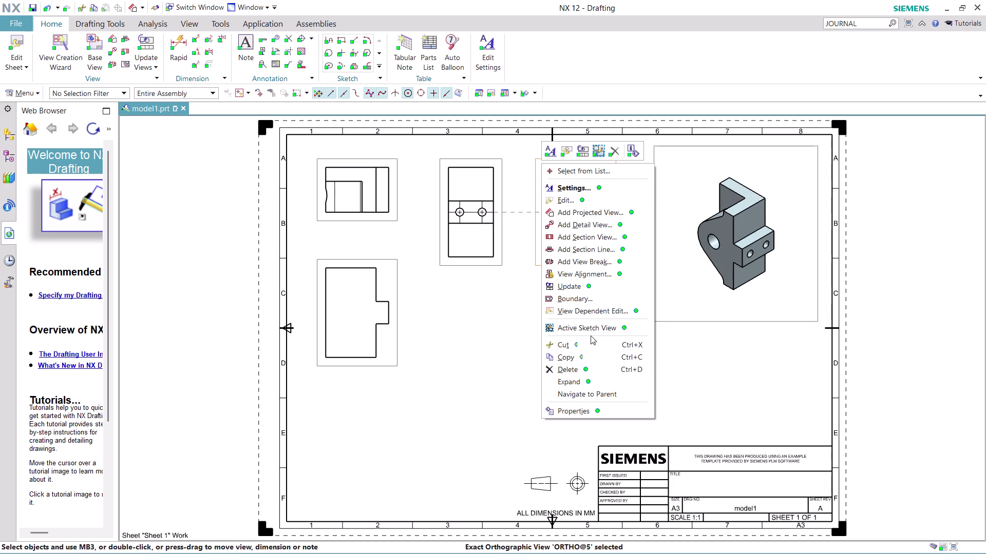
click(591, 389)
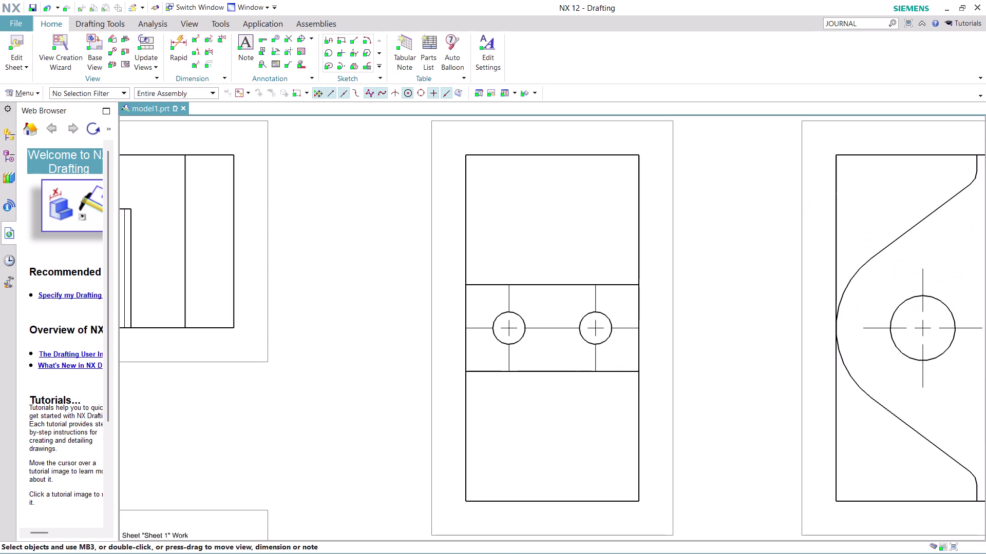
Open View Dependent Edit for the profile view and cancel without changes.
scroll(down, 3)
scroll(down, 3)
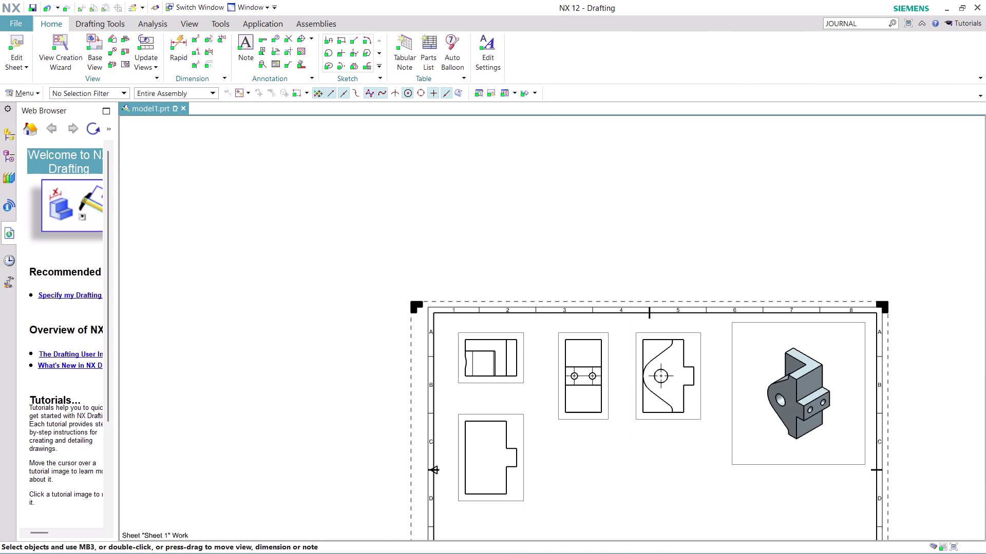
scroll(down, 3)
scroll(up, 3)
drag(651, 356, 638, 414)
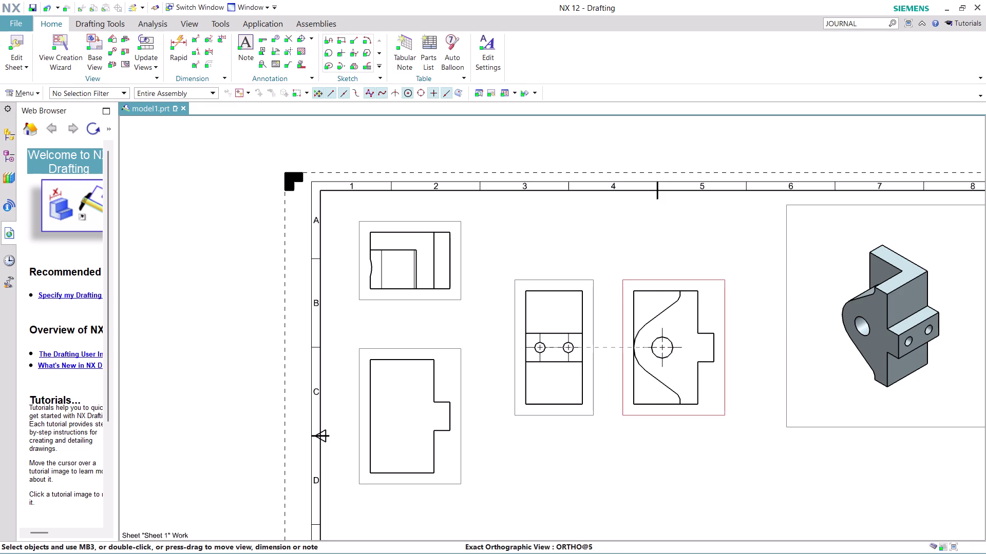
right_click(618, 412)
click(610, 386)
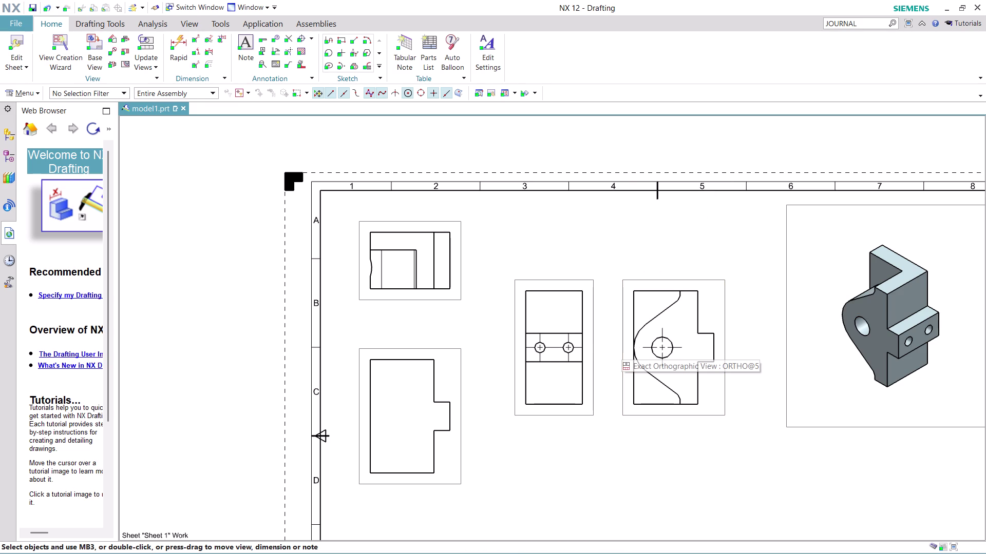
right_click(620, 347)
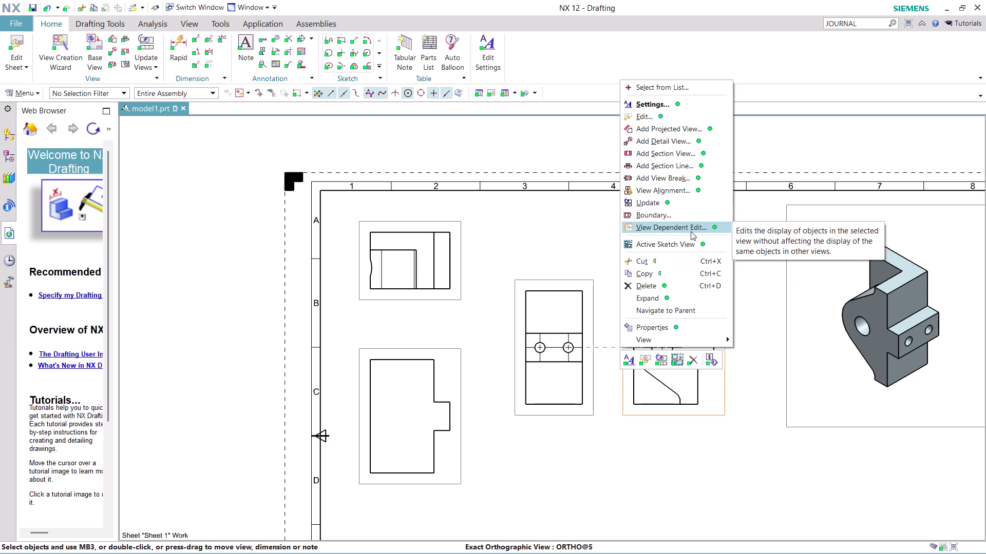
click(690, 232)
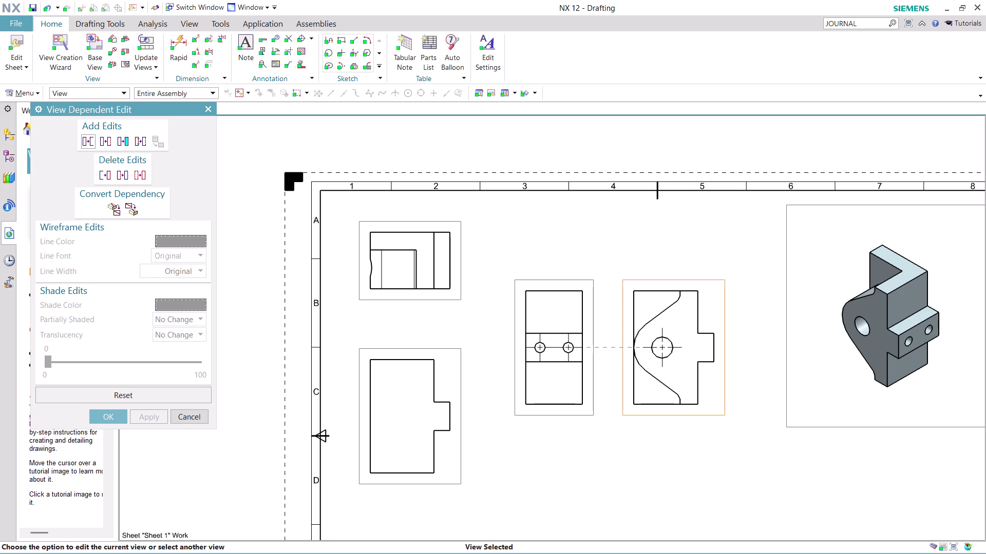
click(194, 417)
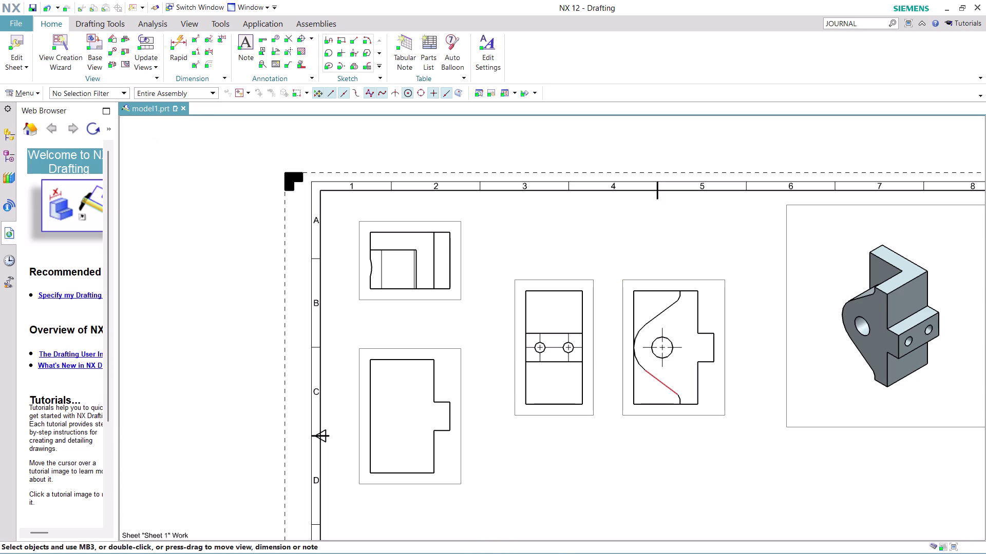
Drag the hole view down to the lower row and nudge the left-hand views.
drag(596, 414, 585, 363)
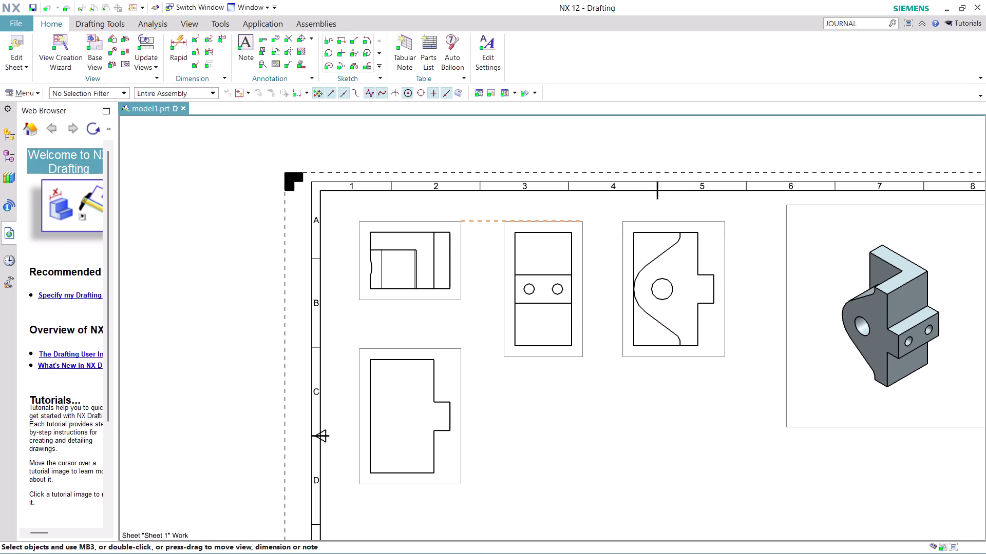
drag(586, 363, 586, 492)
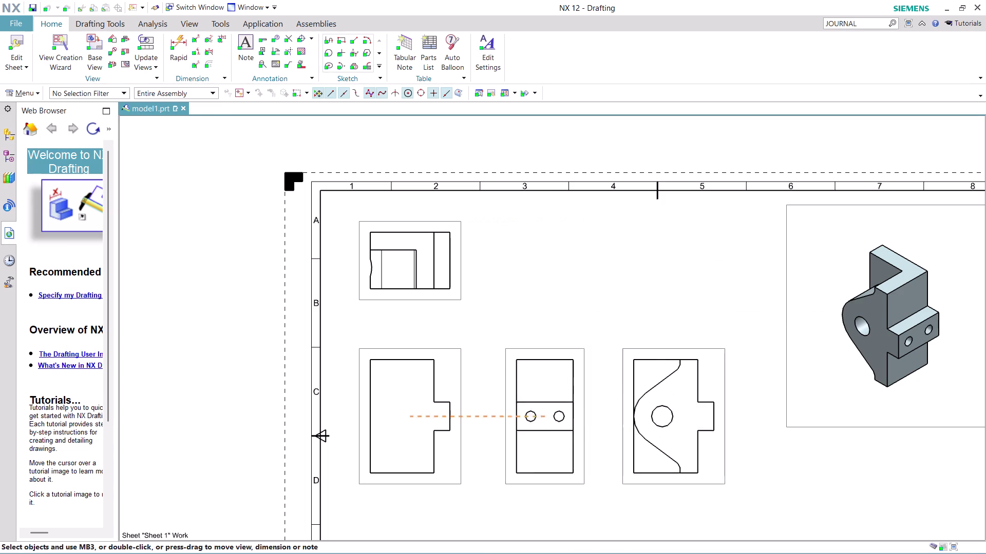
drag(586, 493, 587, 537)
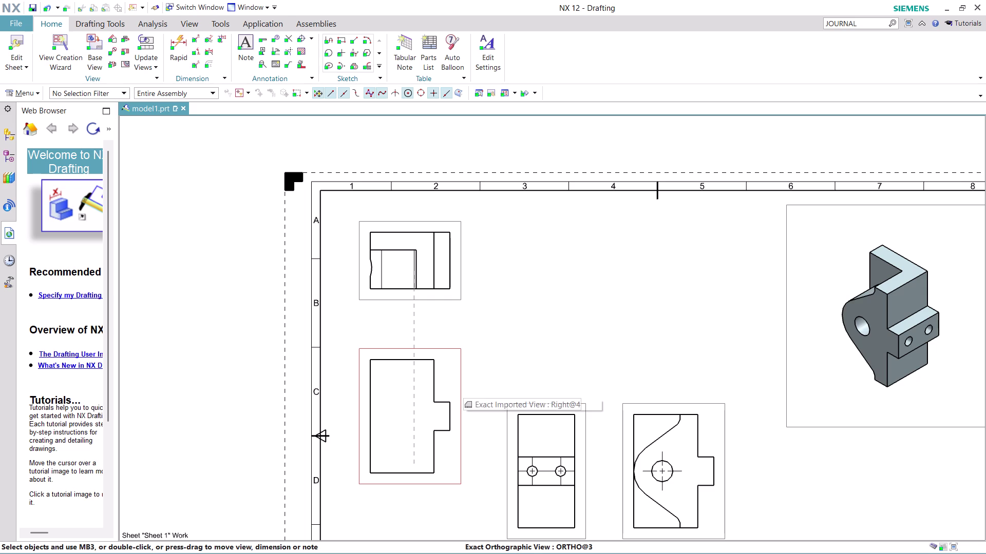
drag(460, 381, 457, 375)
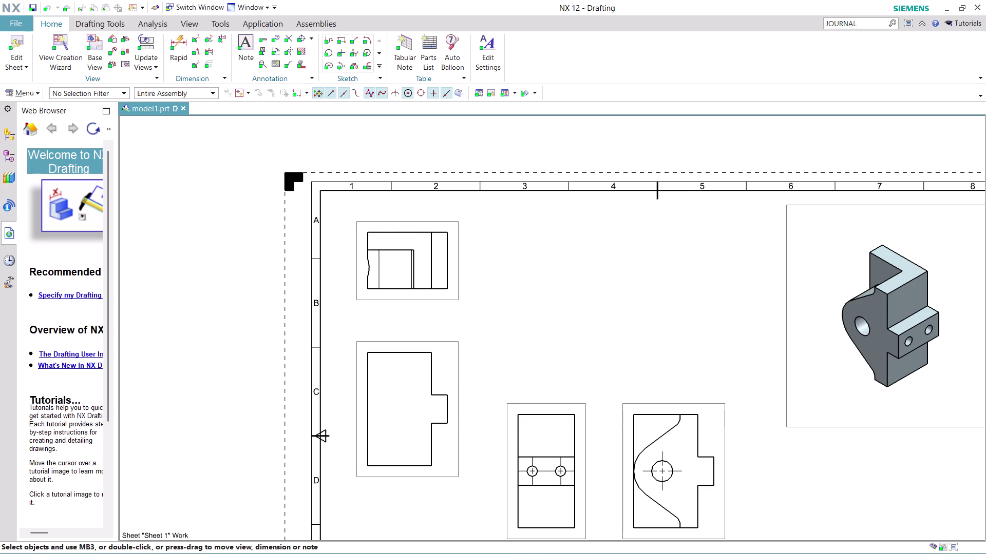
drag(457, 375, 456, 377)
Open View Alignment for the lower-left view and select its hinge alignment to Top@2.
right_click(457, 352)
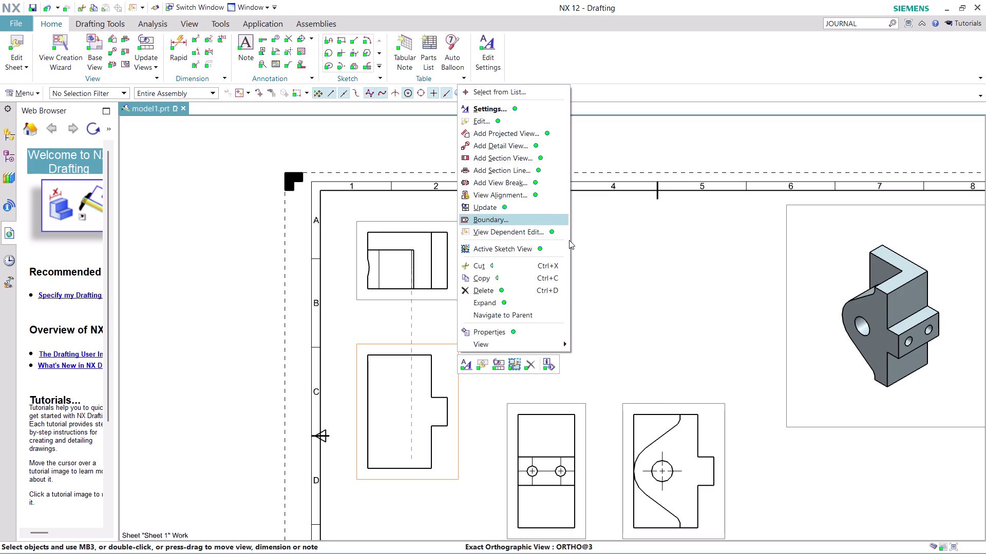
click(515, 193)
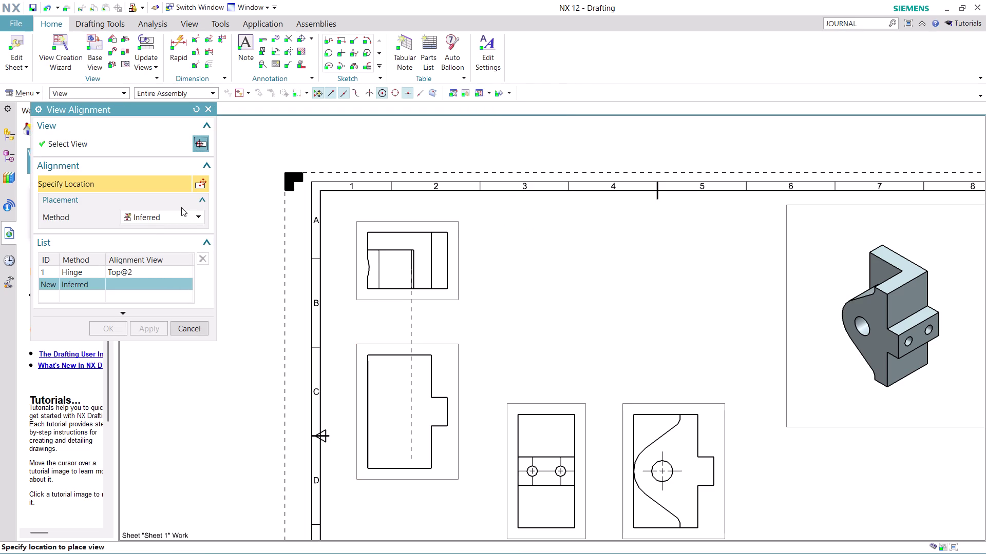
click(201, 216)
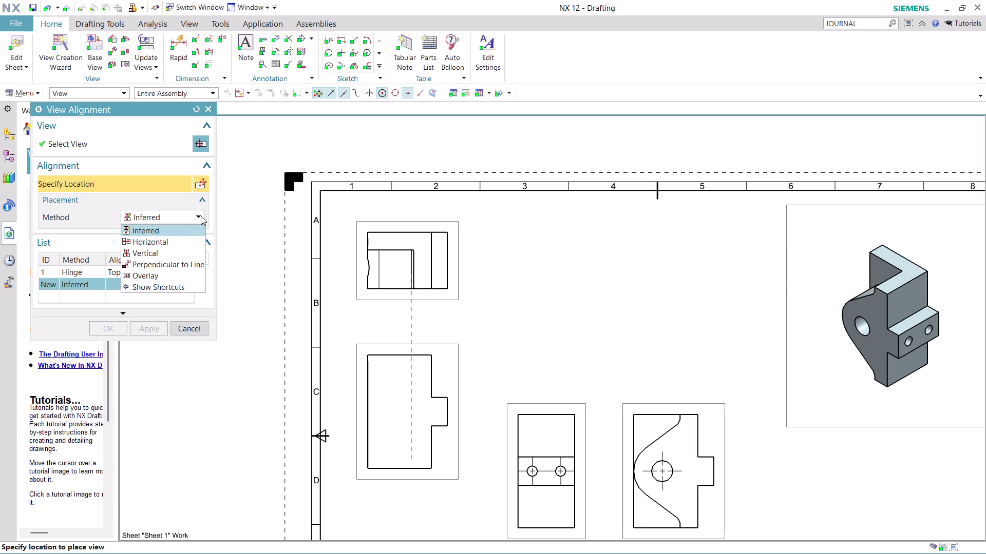
click(155, 273)
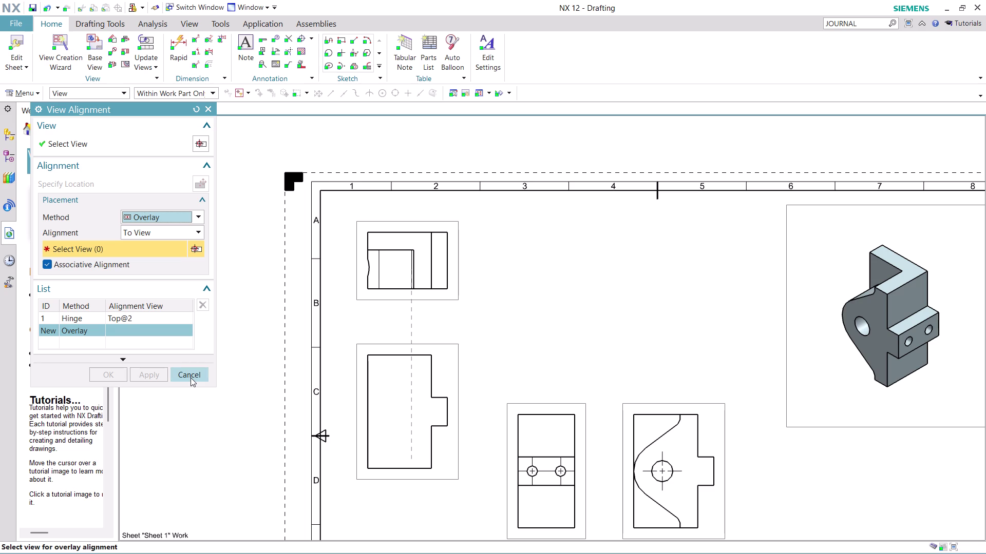
click(203, 303)
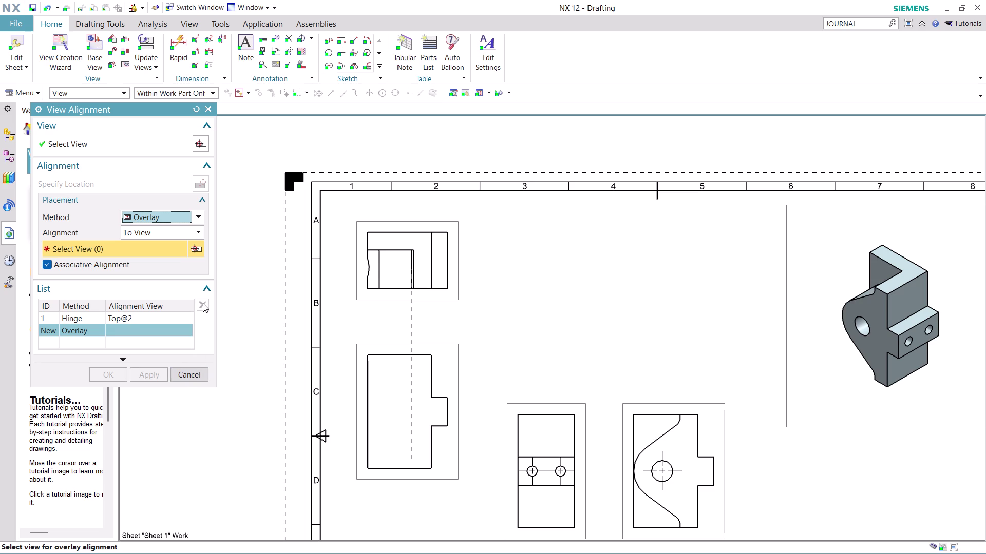
click(202, 303)
click(162, 330)
click(200, 304)
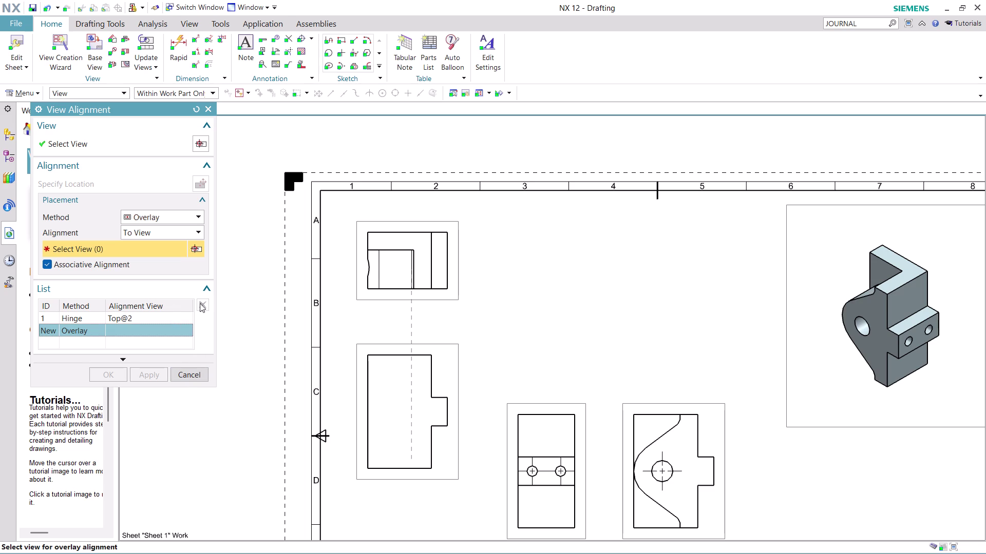
click(148, 316)
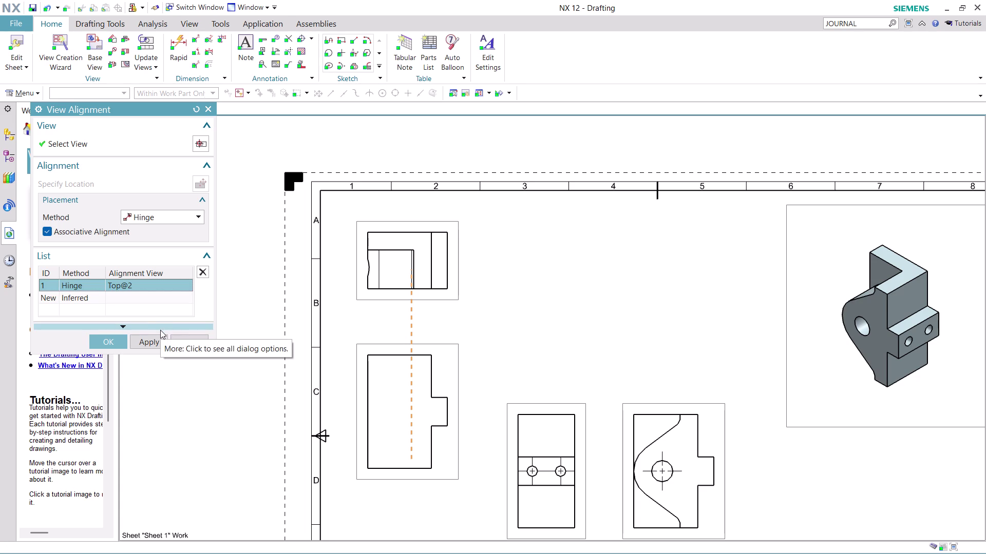
right_click(181, 285)
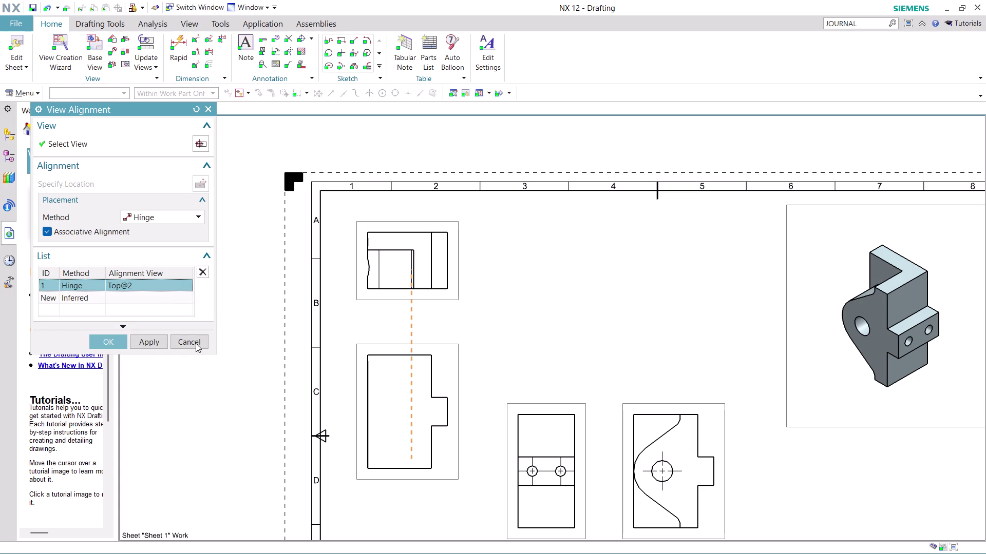
Cancel View Alignment and open Settings for the lower-left projected view.
click(195, 344)
drag(459, 347, 445, 330)
right_click(433, 332)
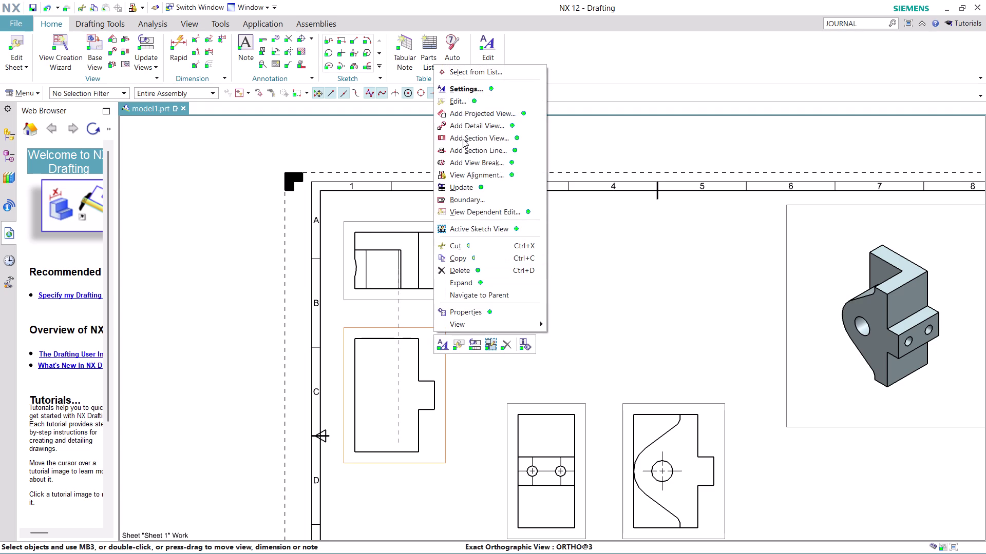
click(468, 88)
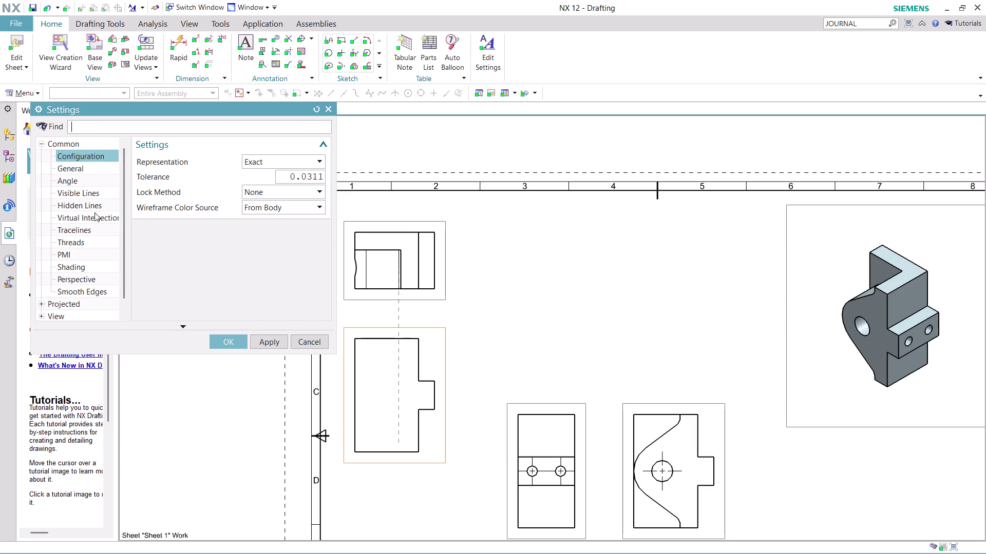
Browse the lower-left view's Common settings categories, then cancel without changes.
scroll(down, 3)
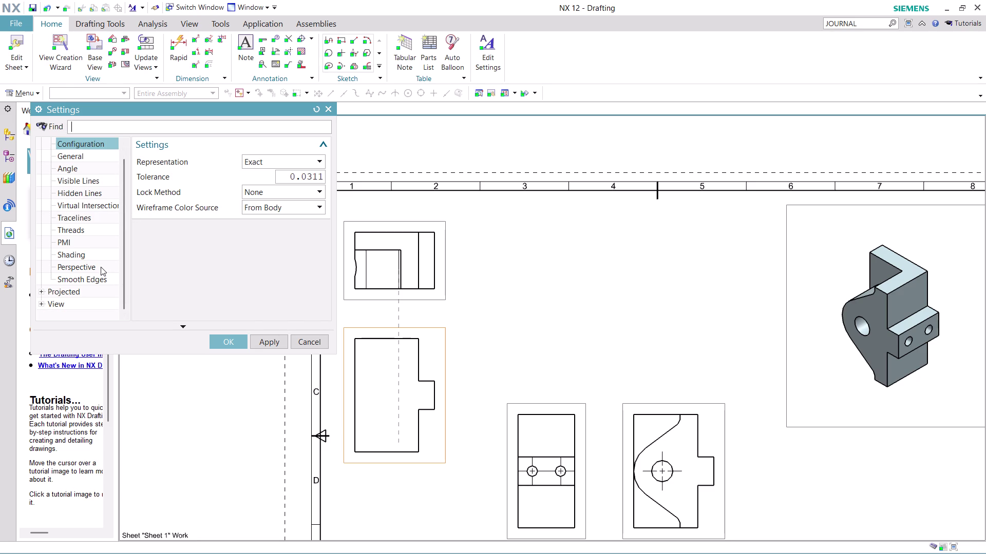
scroll(up, 3)
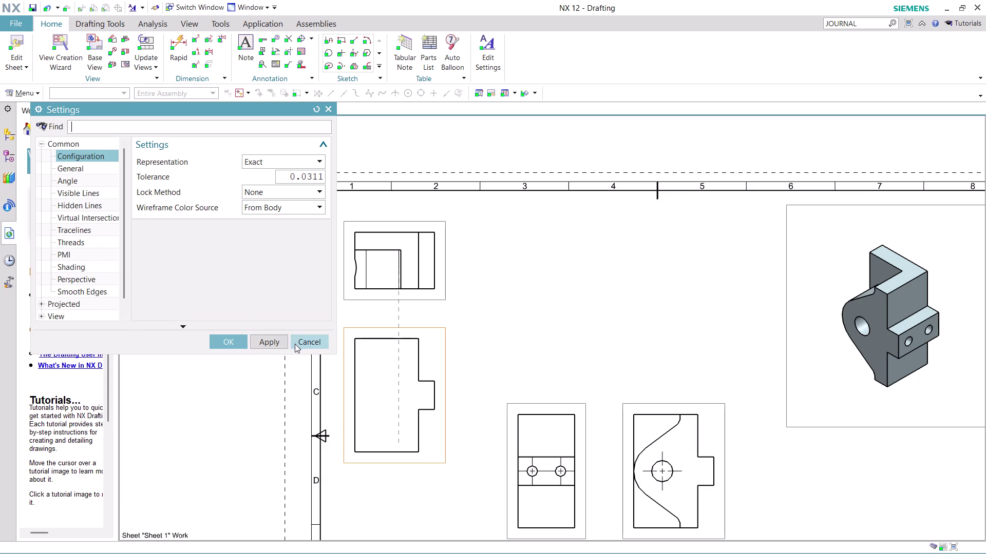
click(307, 340)
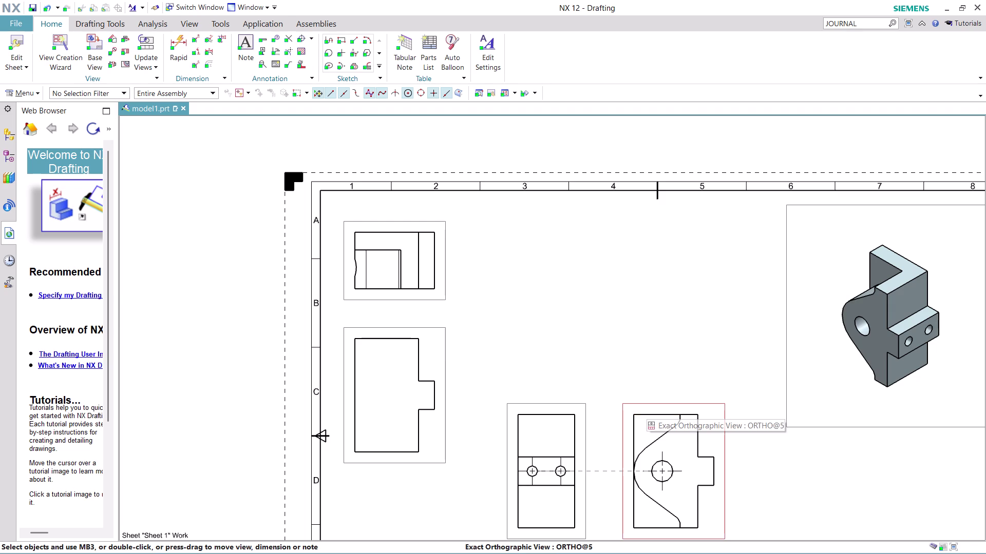
Rearrange the views, moving the hole view into the top-left position above the lower view.
scroll(down, 3)
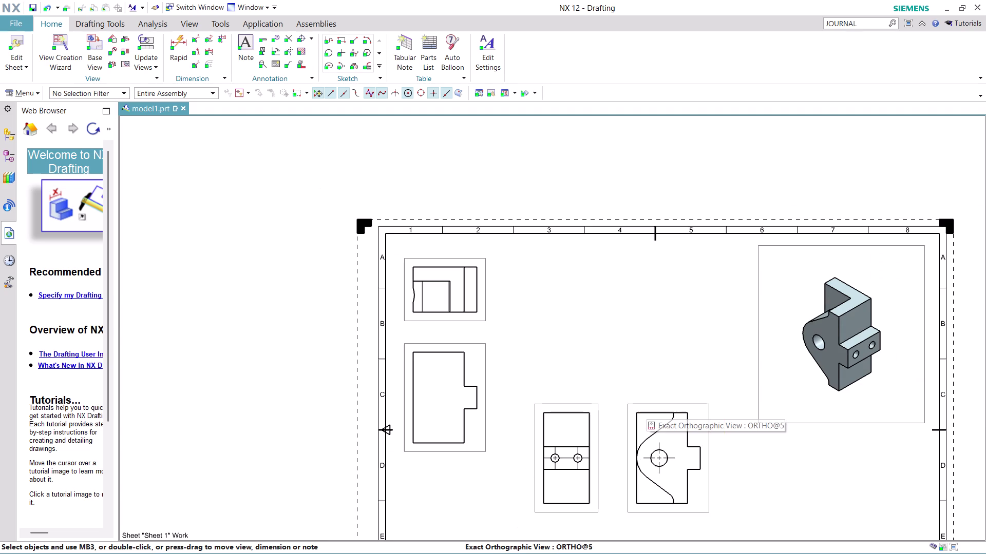
drag(646, 406, 628, 263)
scroll(down, 3)
scroll(up, 3)
drag(488, 420, 502, 469)
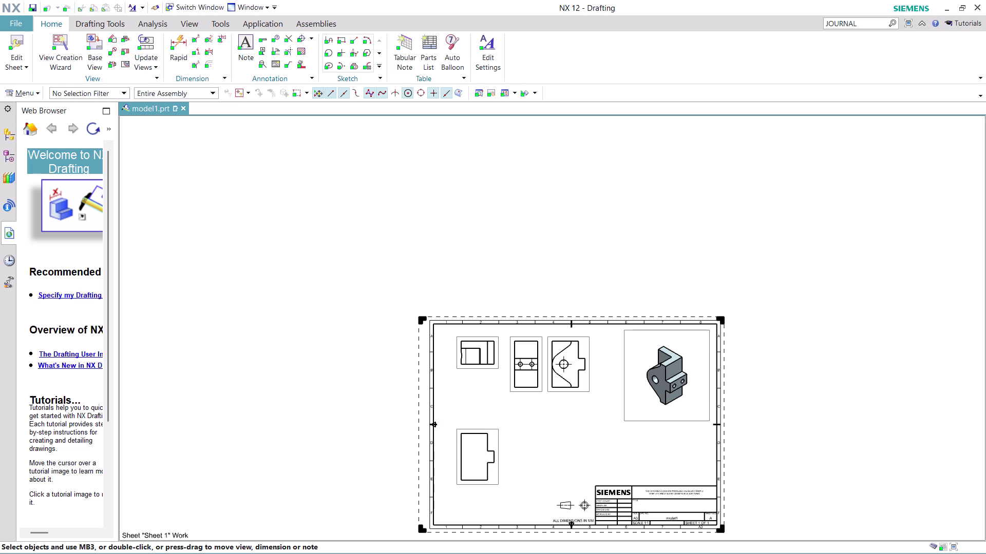
drag(502, 468, 496, 497)
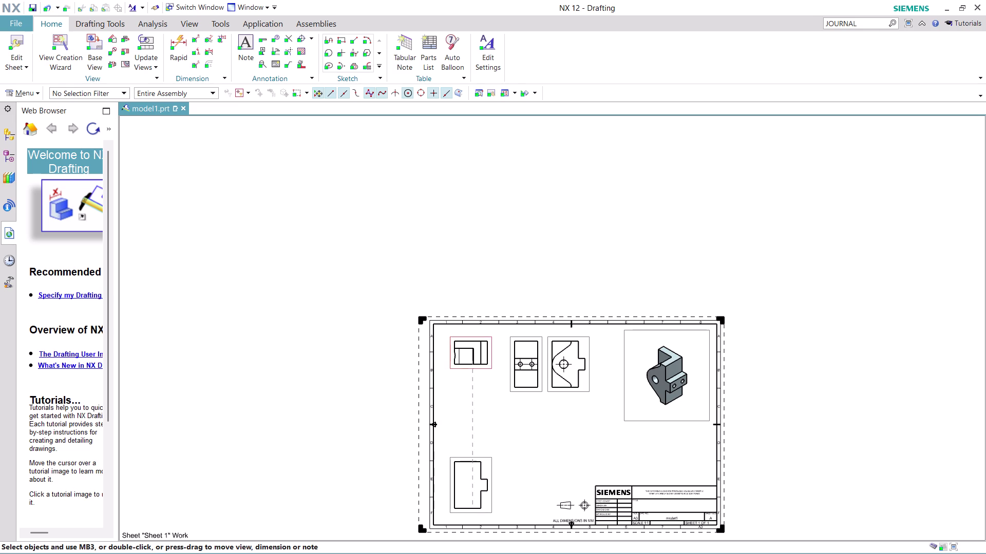
drag(473, 368, 481, 441)
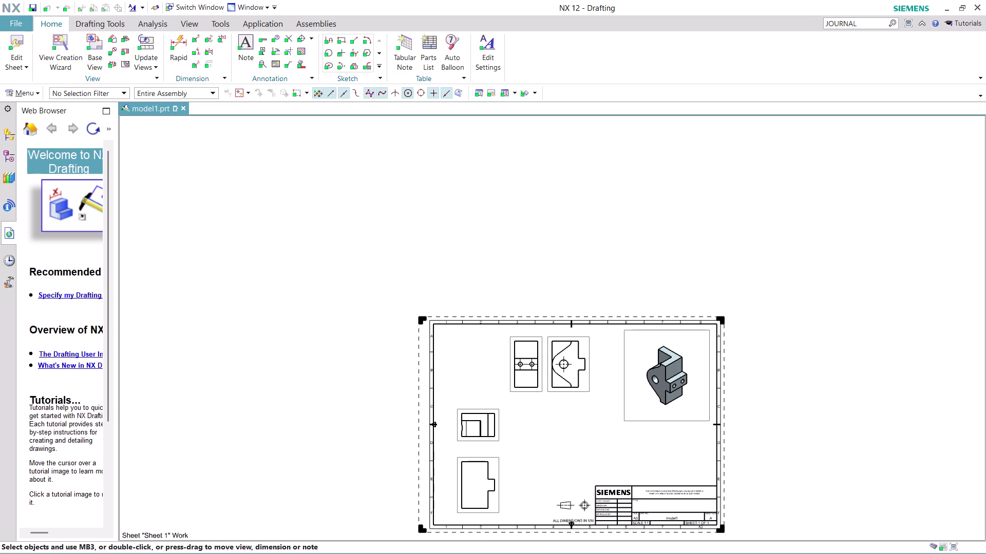
drag(481, 441, 481, 443)
drag(507, 372, 507, 369)
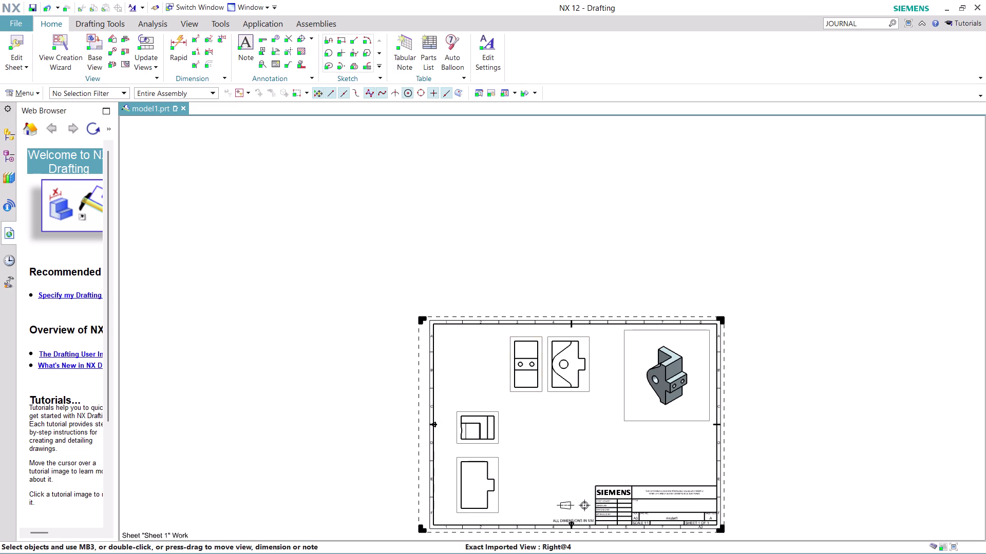
drag(507, 369, 463, 380)
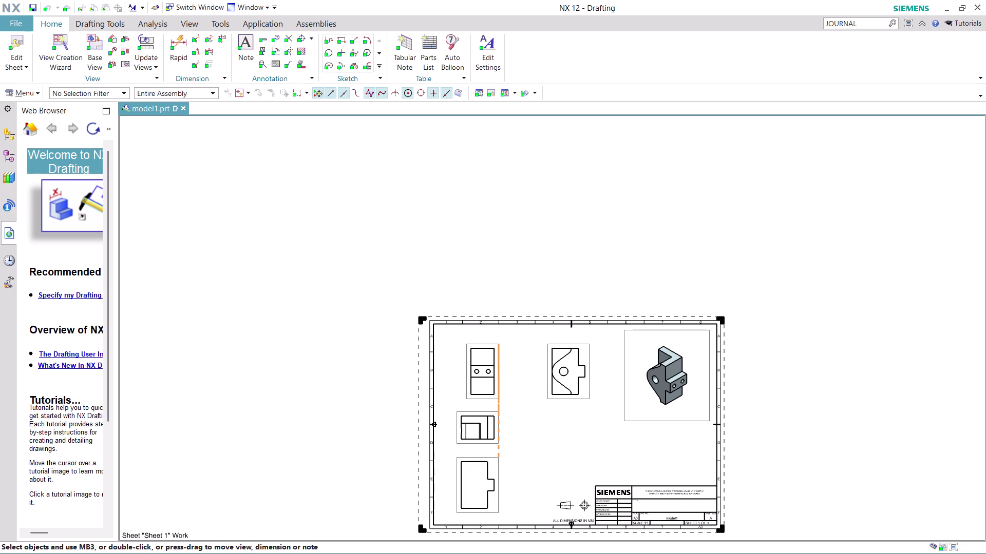
drag(463, 379, 464, 373)
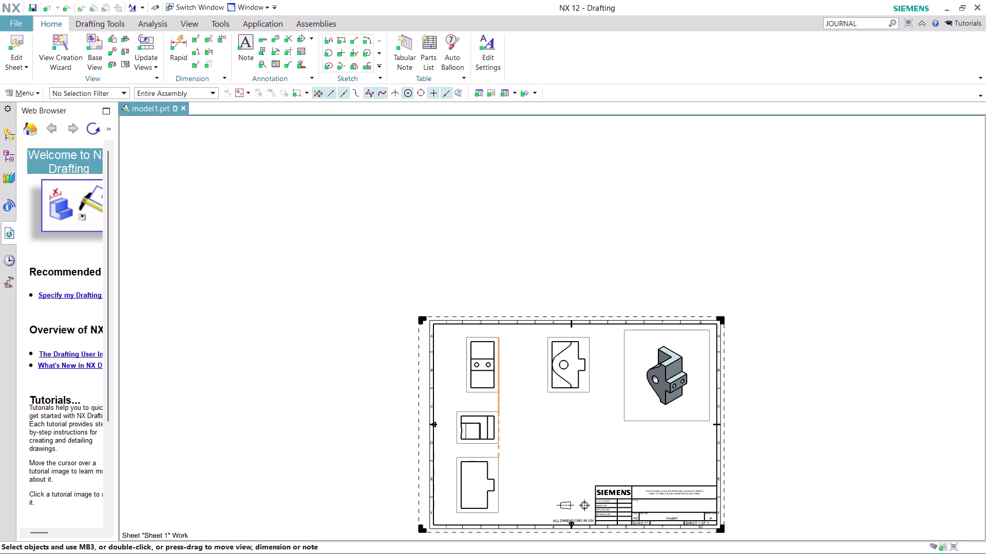
drag(464, 373, 461, 374)
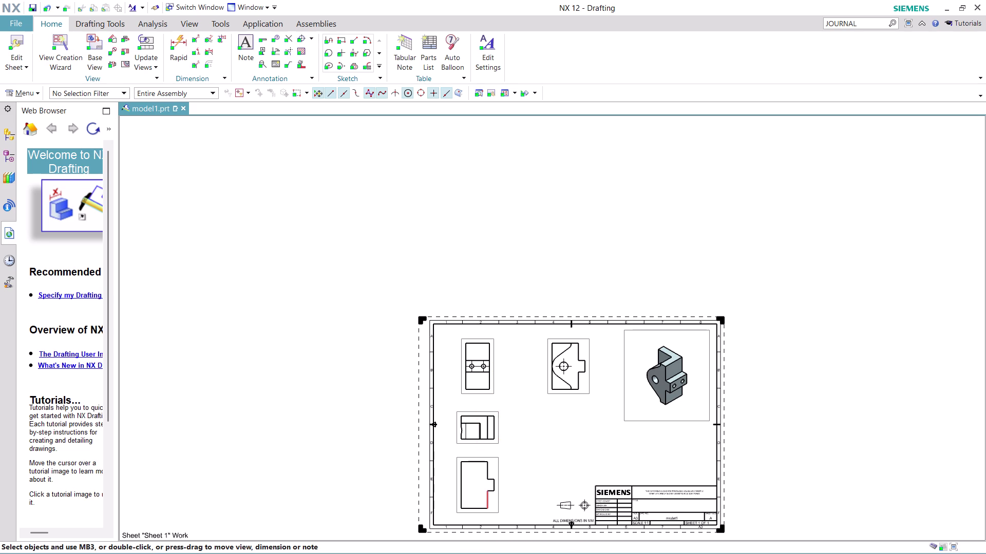
drag(497, 499, 537, 500)
Drag the curved-cutout view left, closer to the left view along its alignment.
scroll(up, 3)
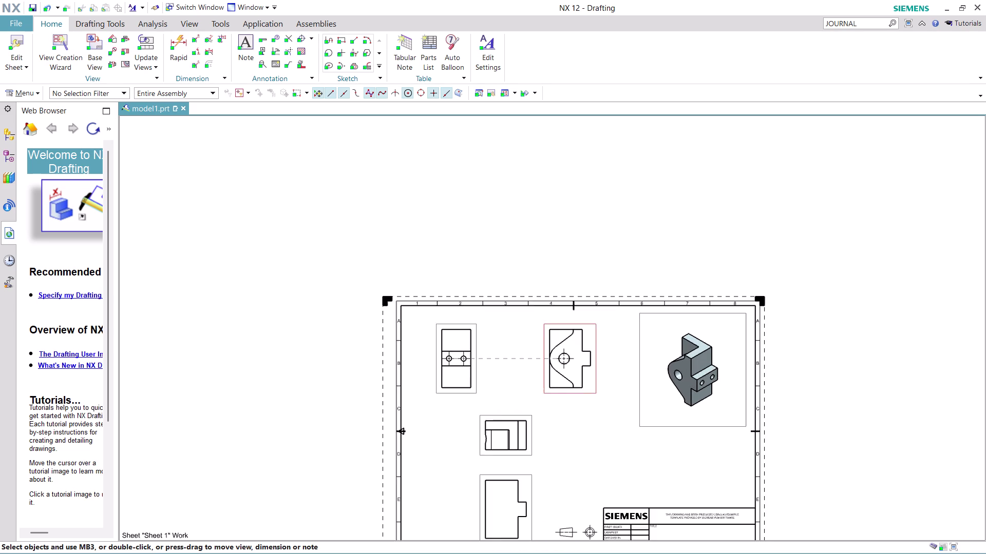
scroll(up, 3)
scroll(down, 3)
scroll(up, 3)
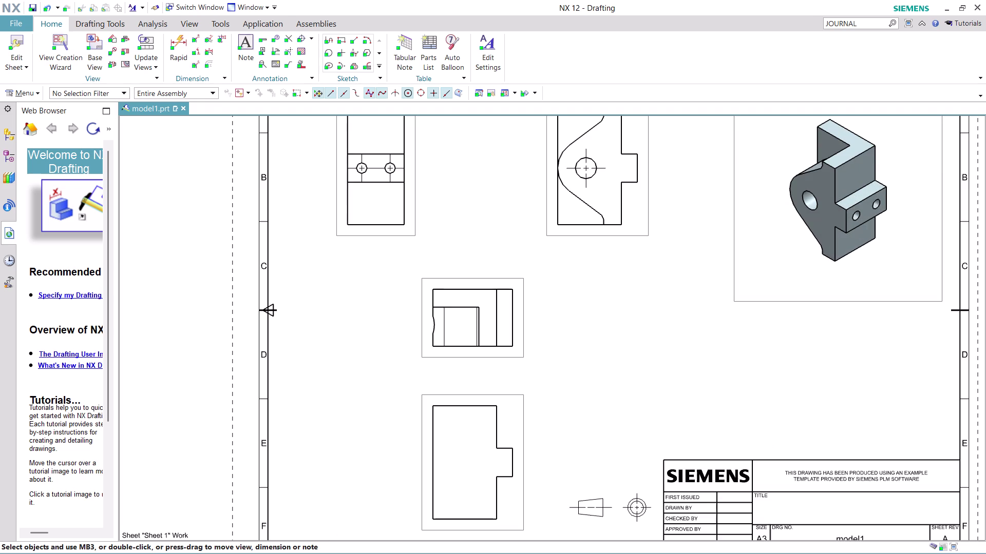
scroll(down, 3)
scroll(up, 3)
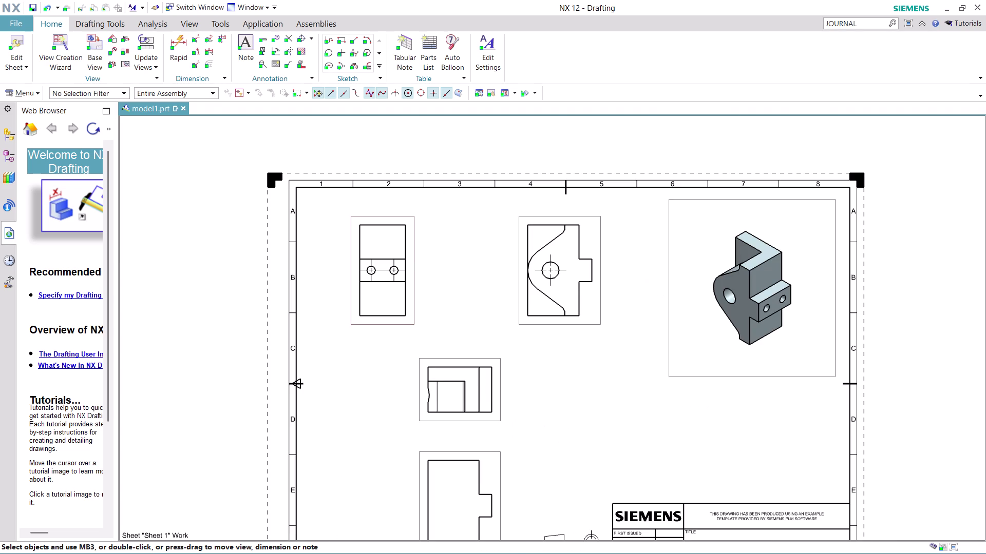
scroll(up, 3)
scroll(up, 3)
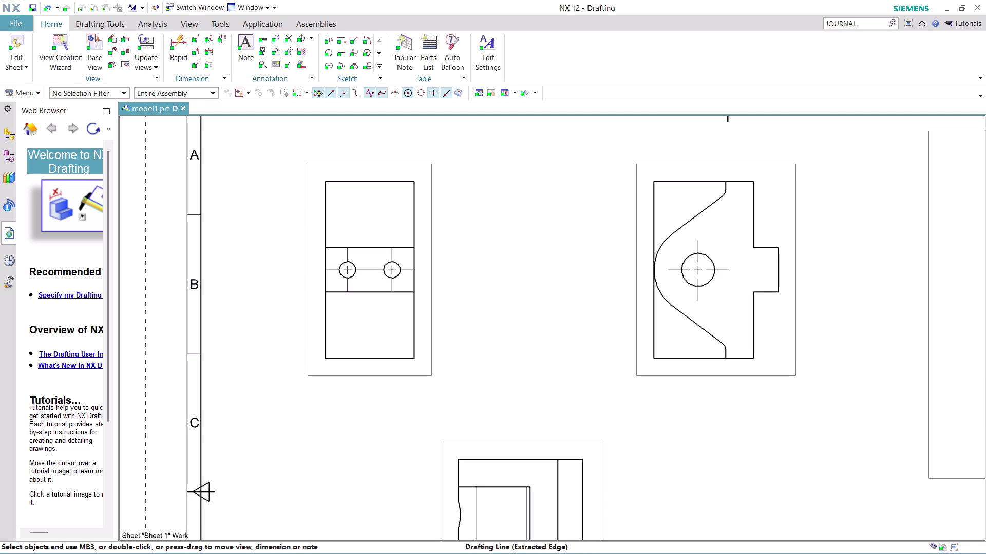
scroll(up, 3)
scroll(down, 3)
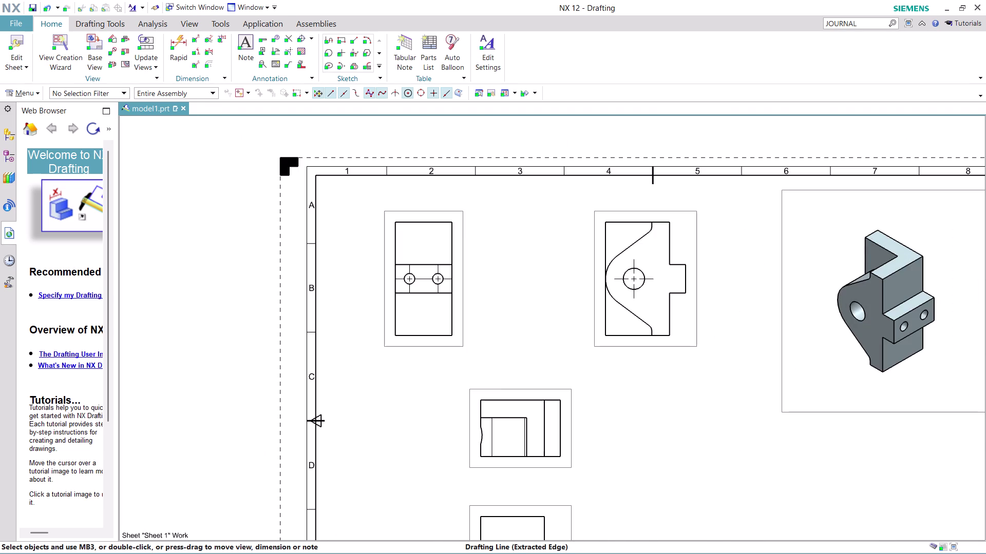
scroll(down, 3)
scroll(up, 3)
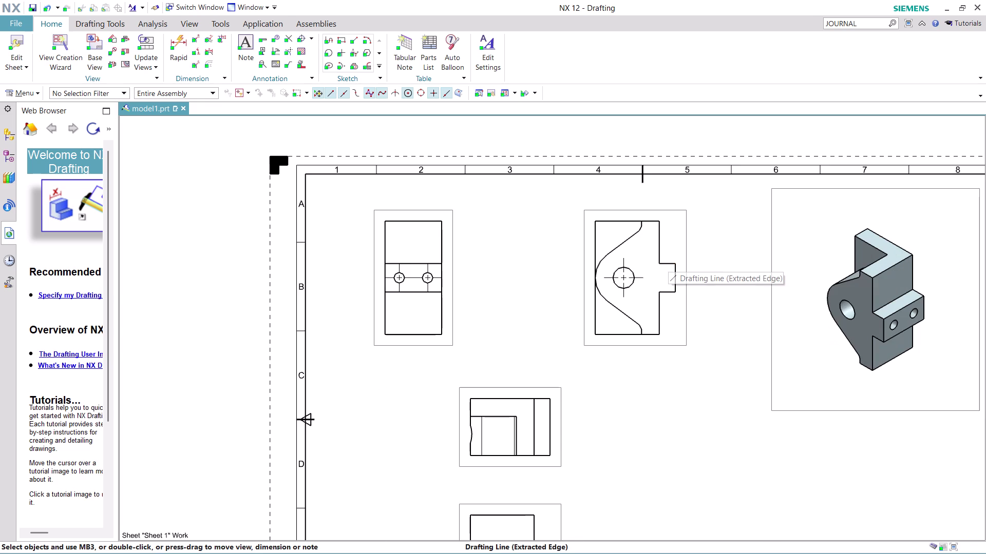
scroll(up, 3)
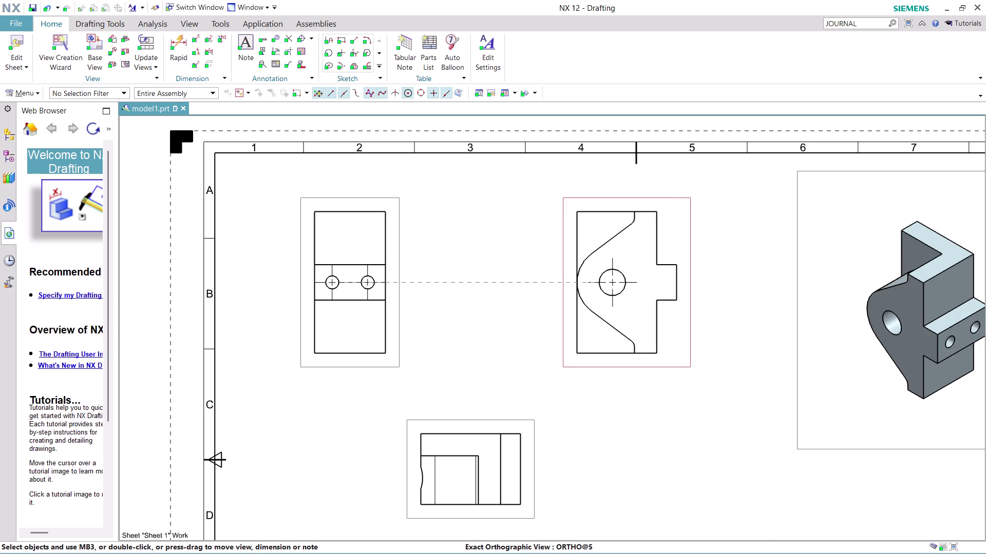
drag(561, 287, 458, 277)
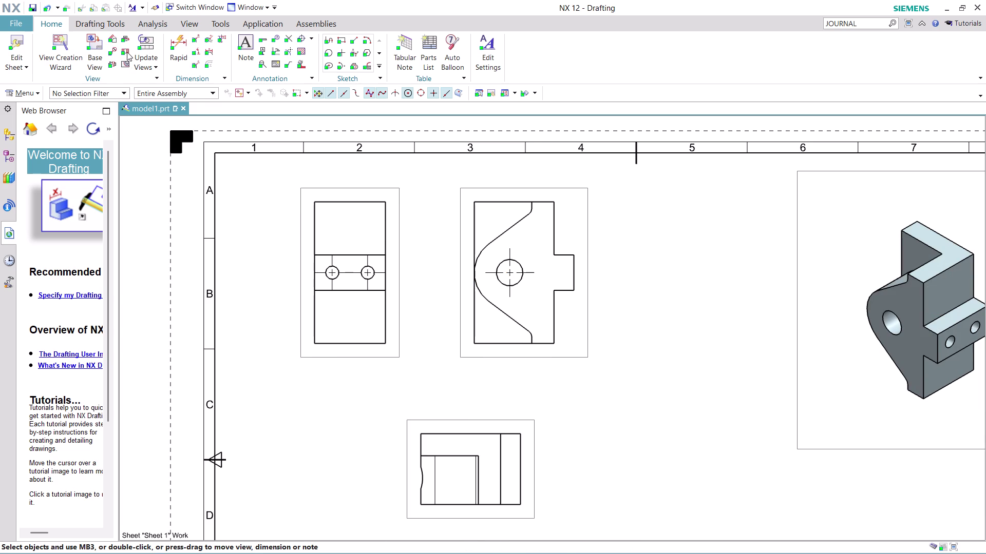
click(127, 52)
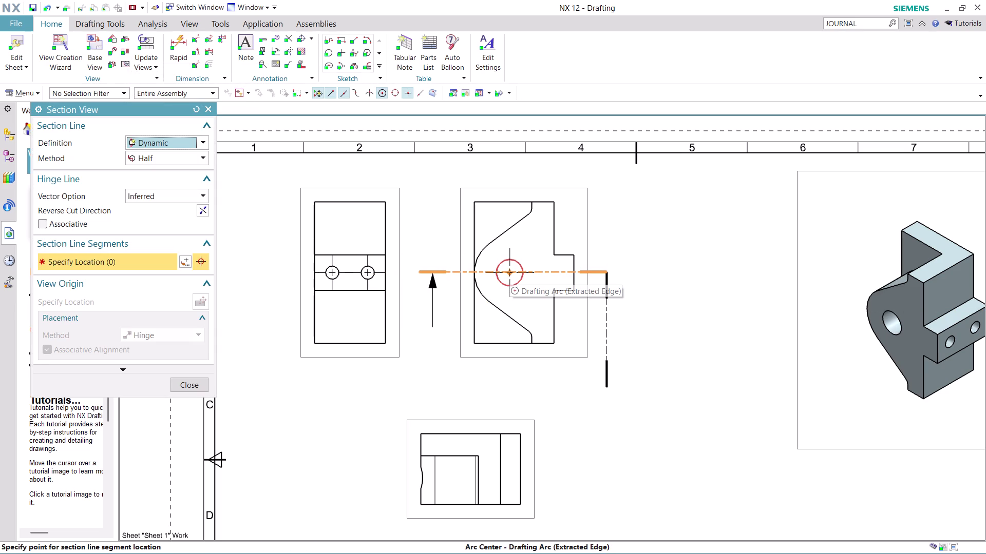
click(513, 272)
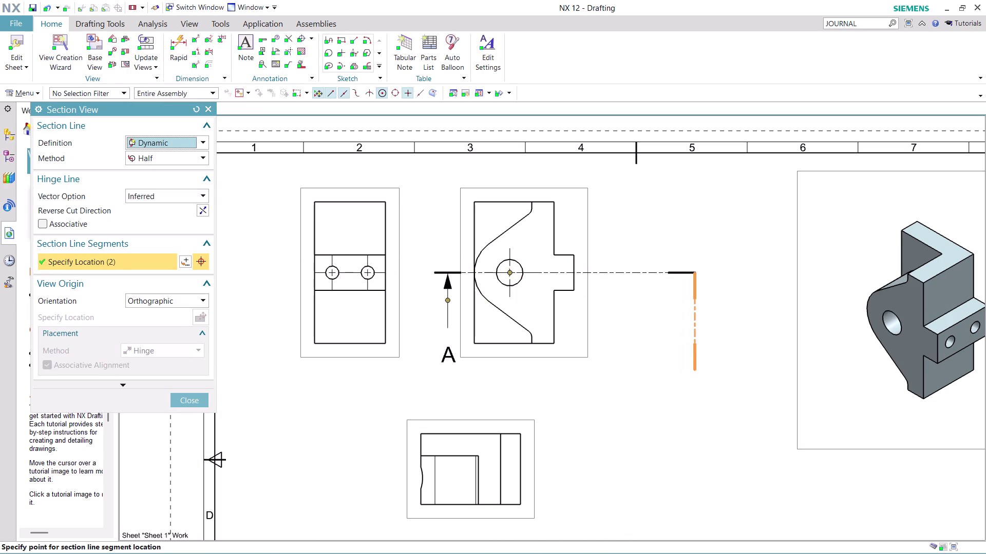
click(575, 276)
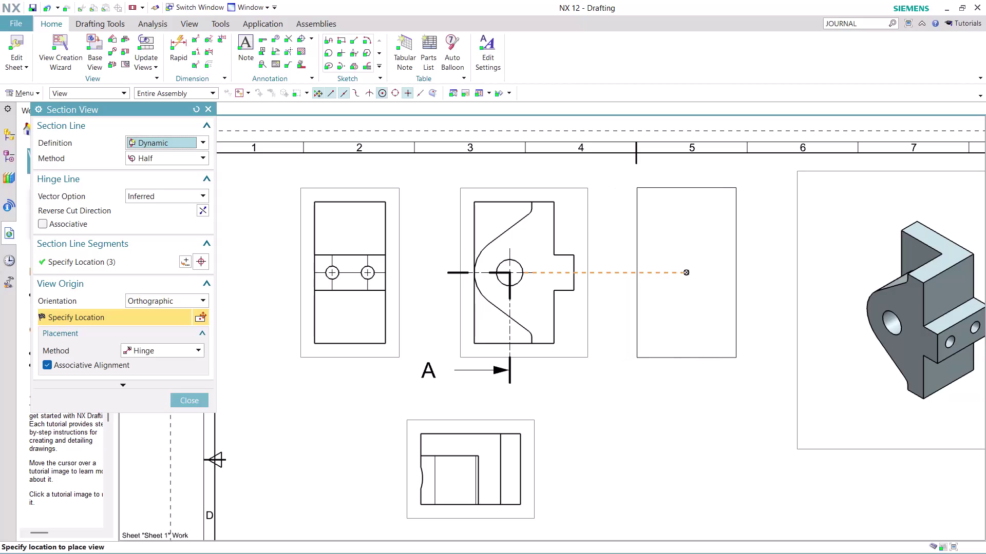
click(688, 277)
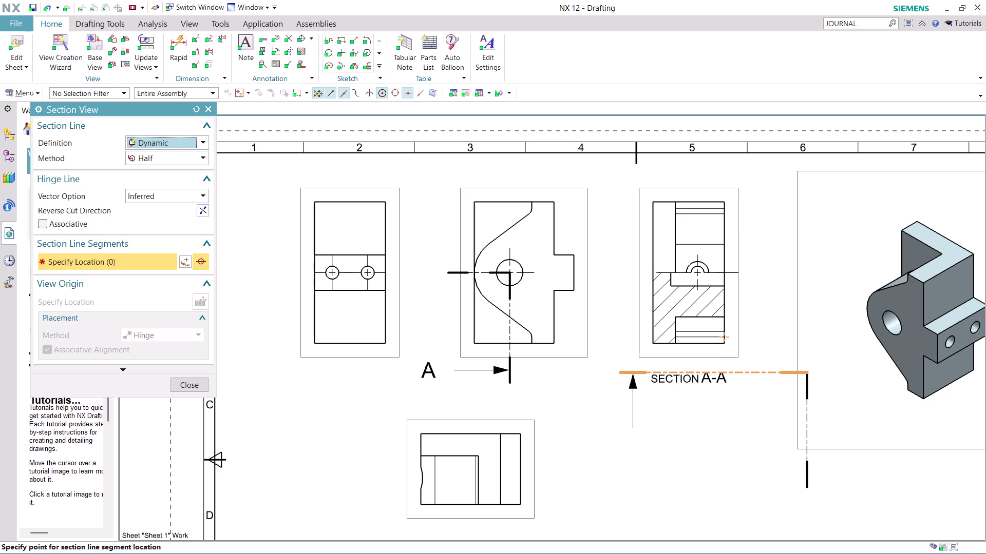
key(ctrl+z)
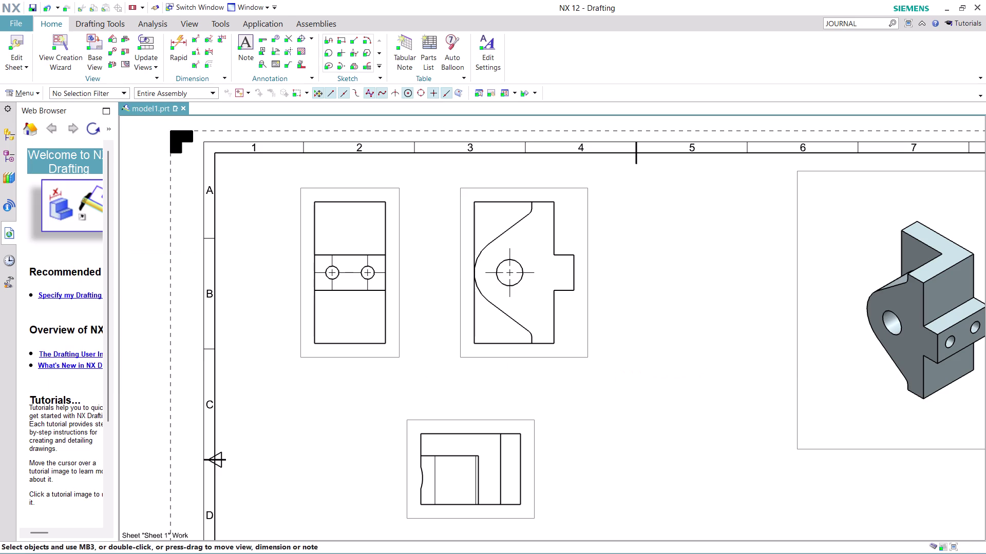
click(125, 51)
Create section view A-A through the cutout view's hole centre, placed to its right.
click(516, 202)
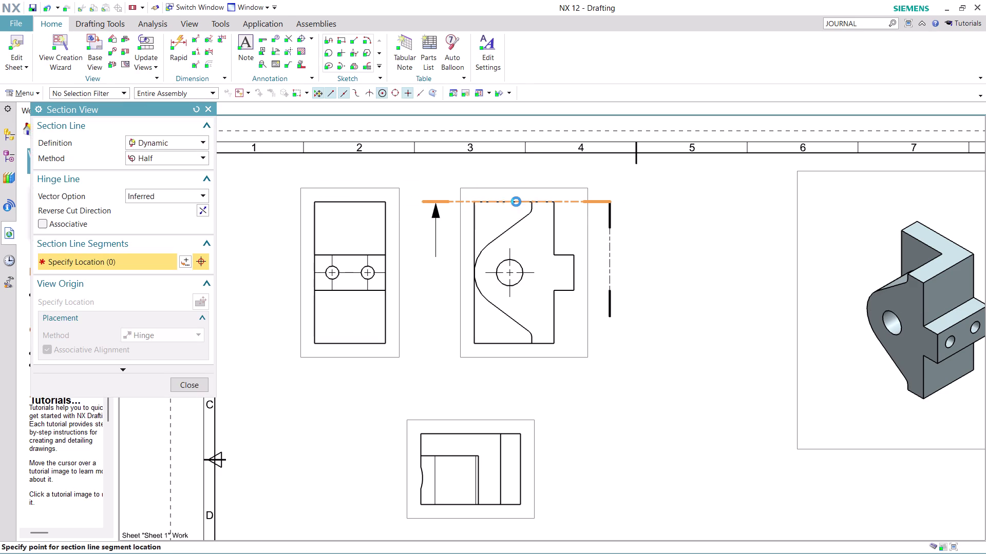
click(517, 344)
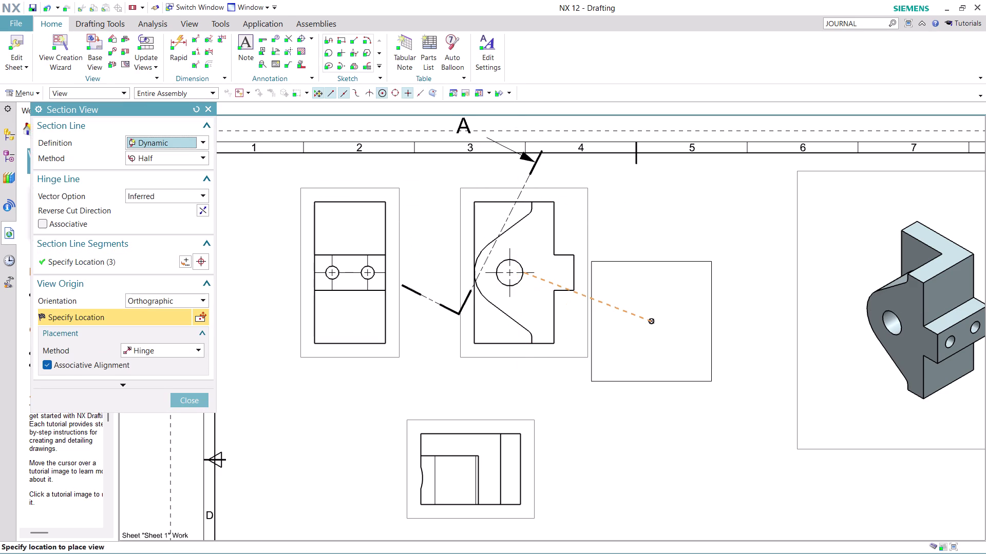
click(638, 302)
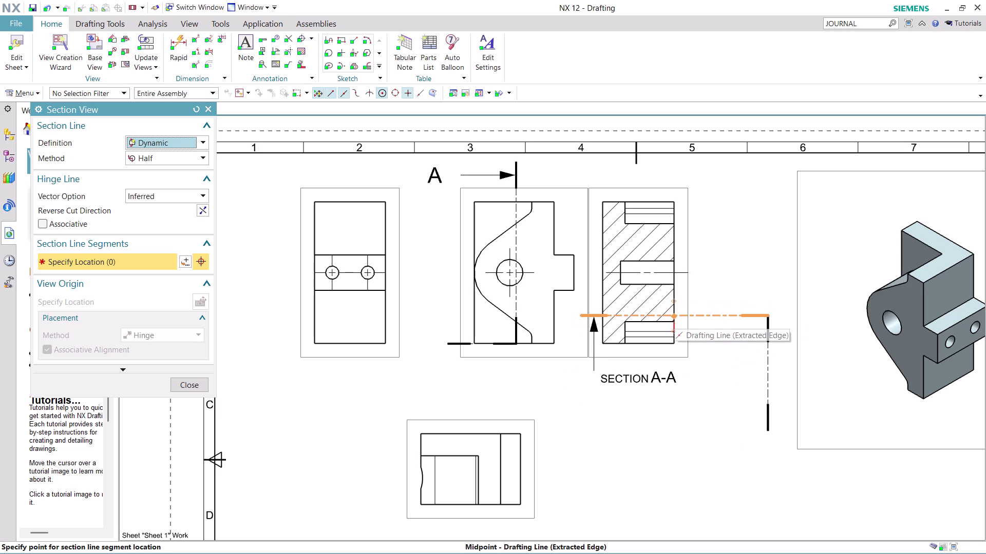
key(Escape)
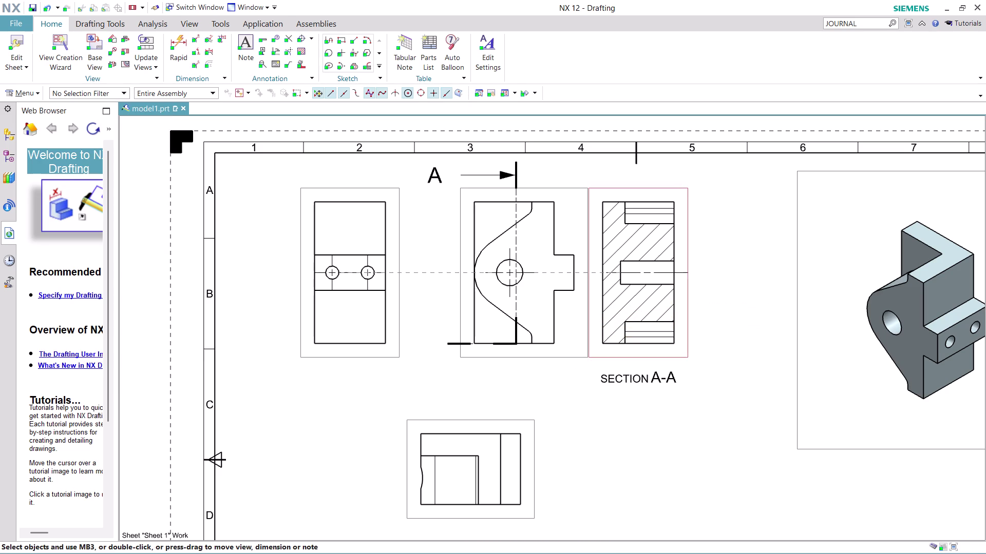
drag(688, 296, 733, 303)
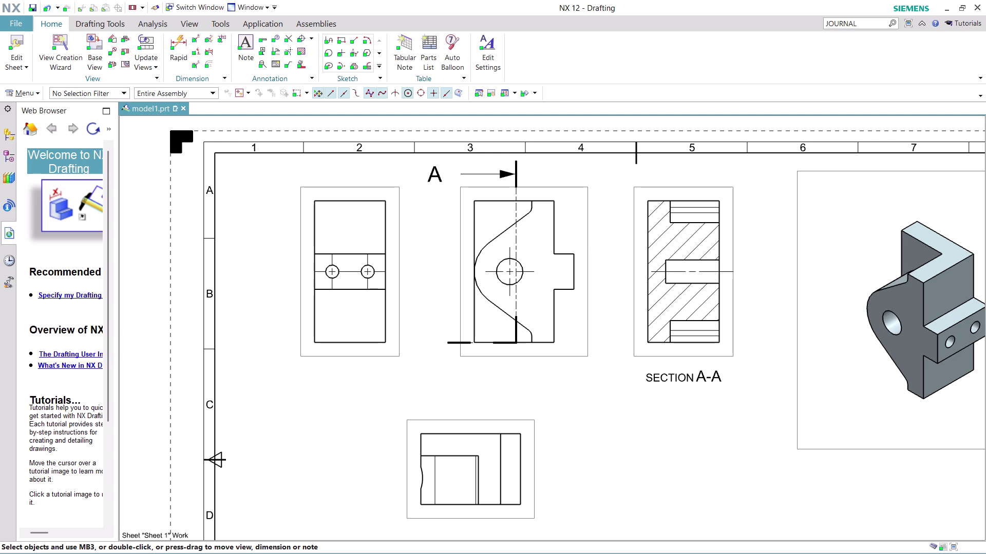
Undo moving and creating section view A-A, then zoom around the sheet.
key(ctrl+z)
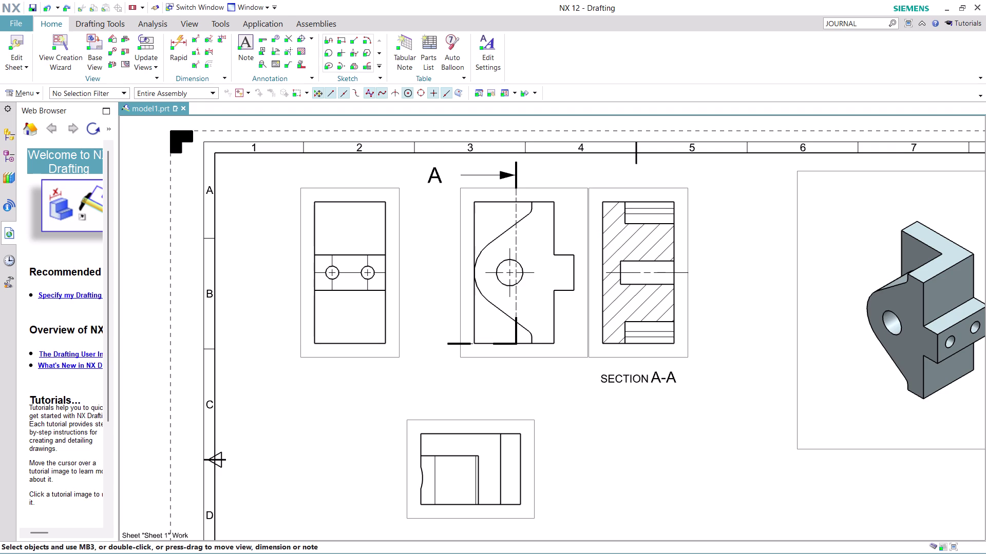
key(ctrl+z)
scroll(down, 3)
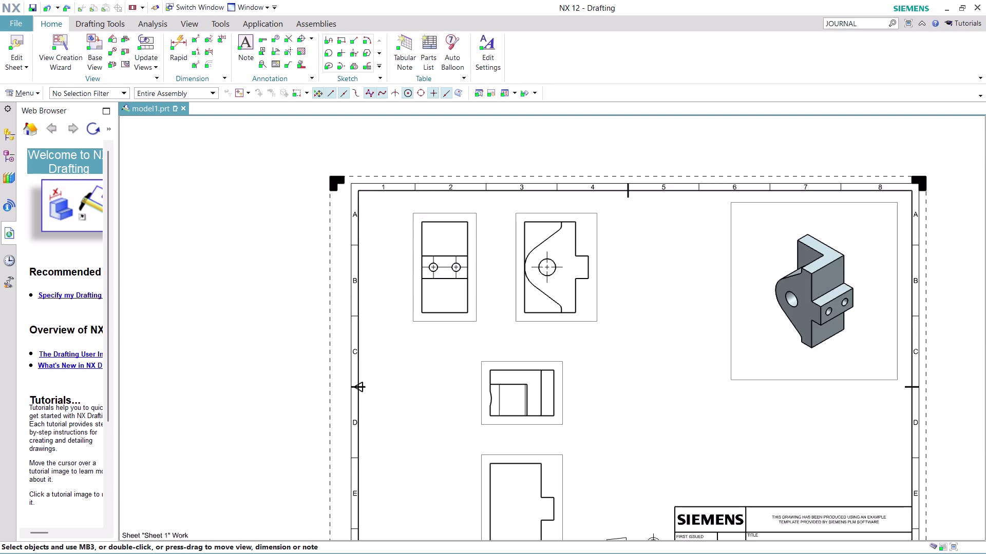
scroll(down, 3)
scroll(up, 3)
scroll(up, 3)
scroll(down, 3)
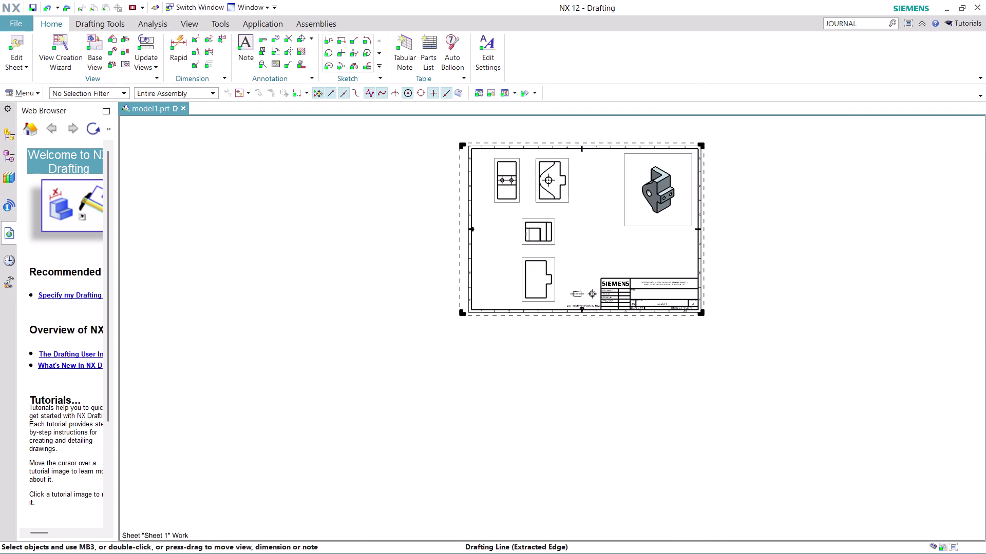
scroll(down, 3)
scroll(up, 3)
scroll(up, 3)
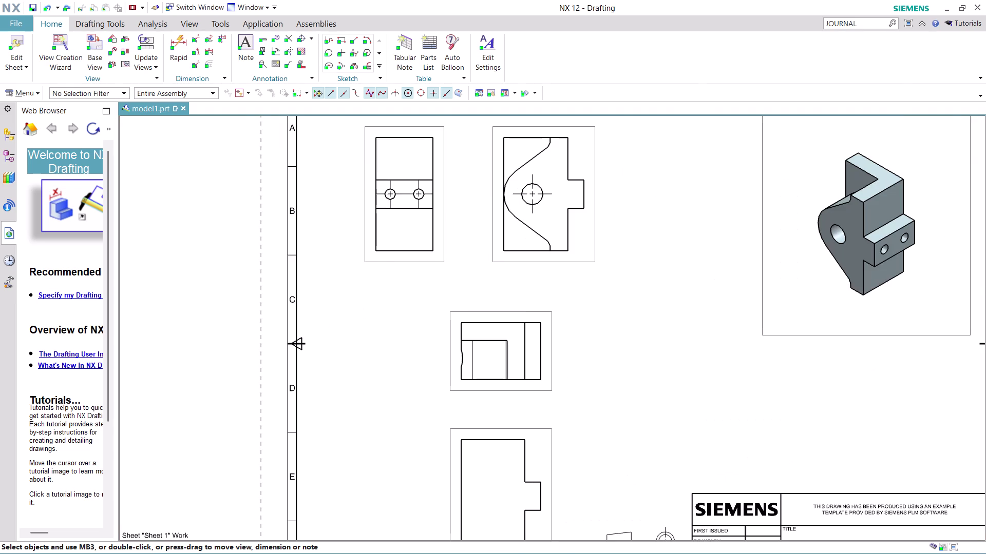
scroll(up, 3)
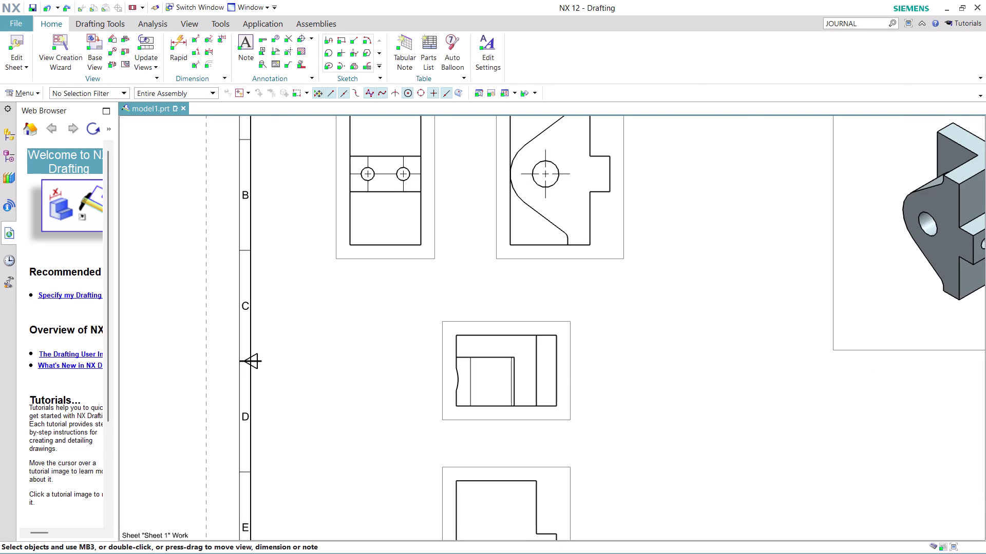
click(125, 52)
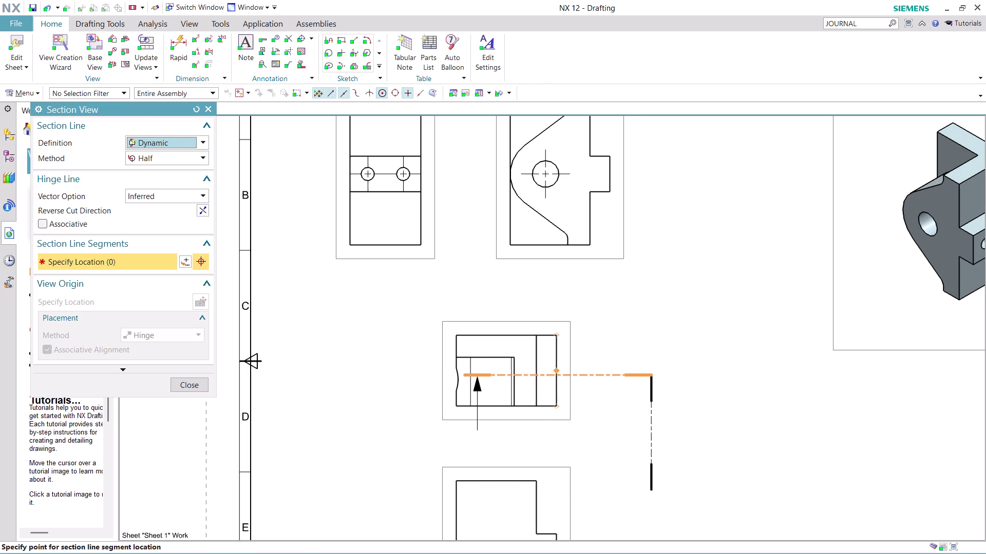
click(556, 371)
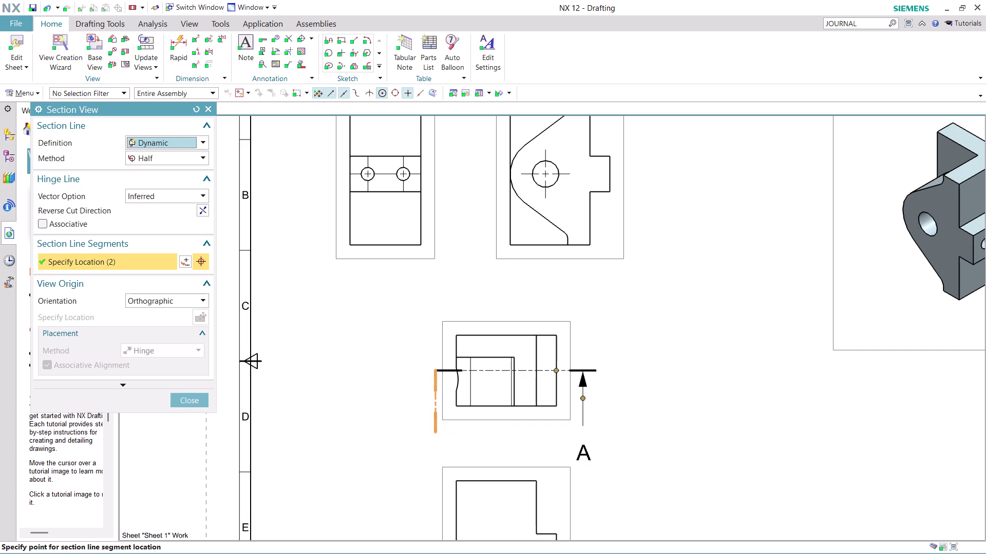
click(457, 380)
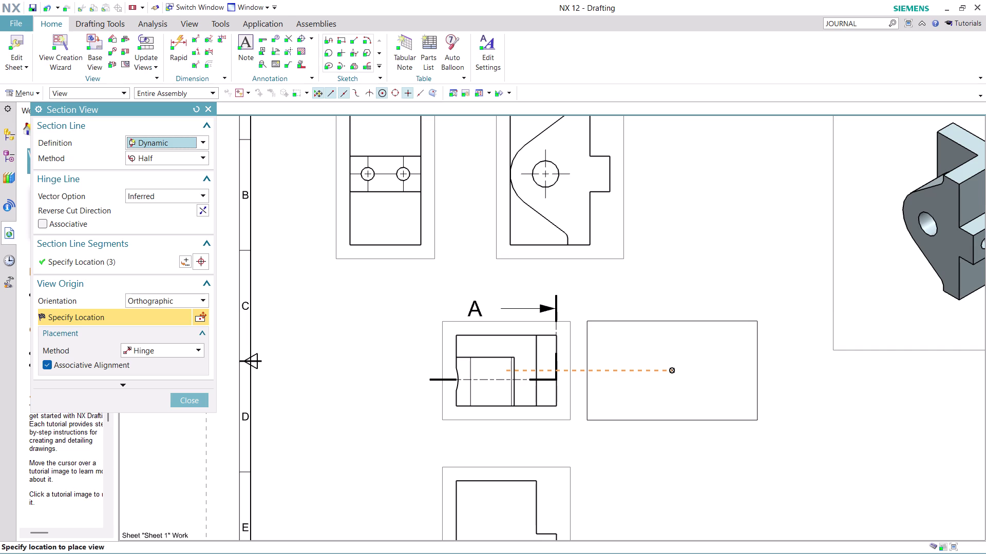
click(672, 386)
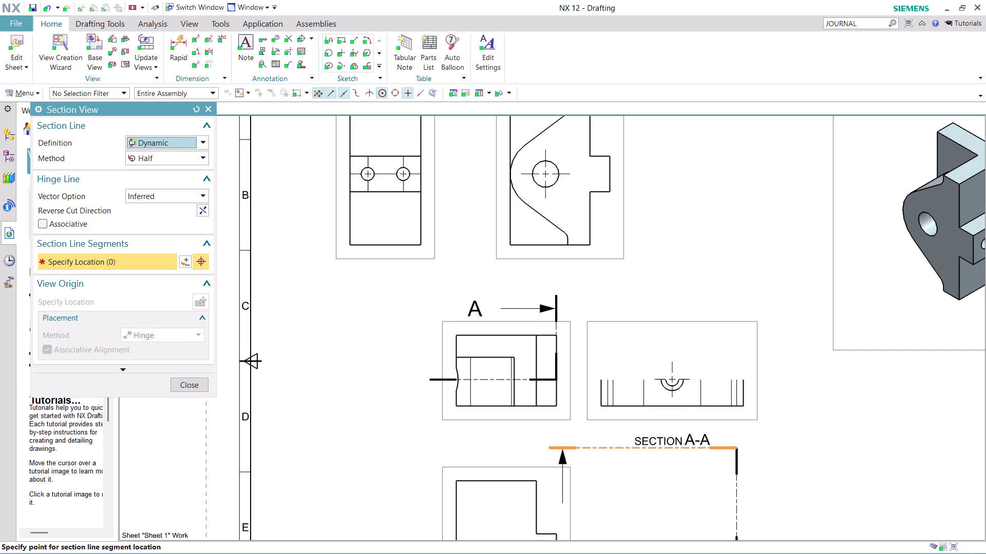
key(ctrl+z)
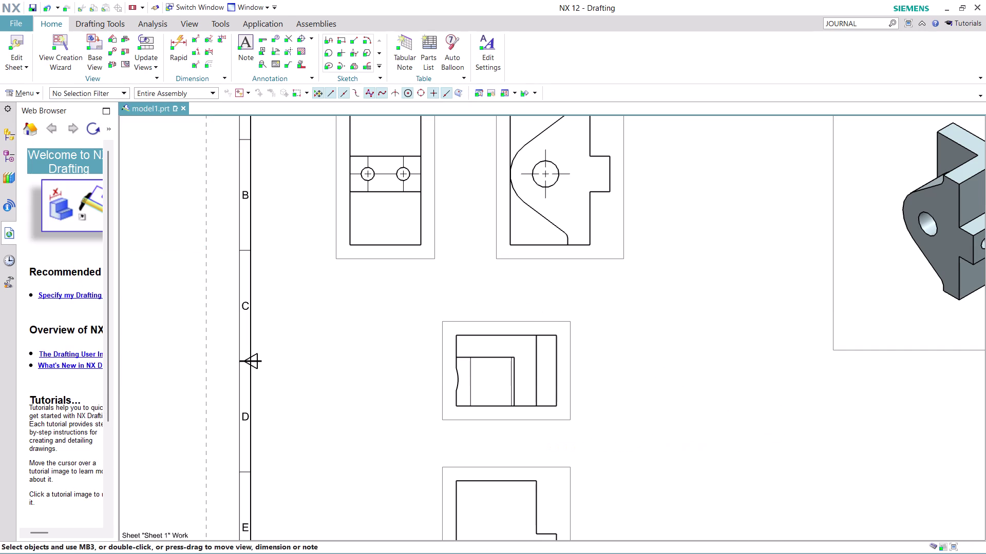
click(123, 49)
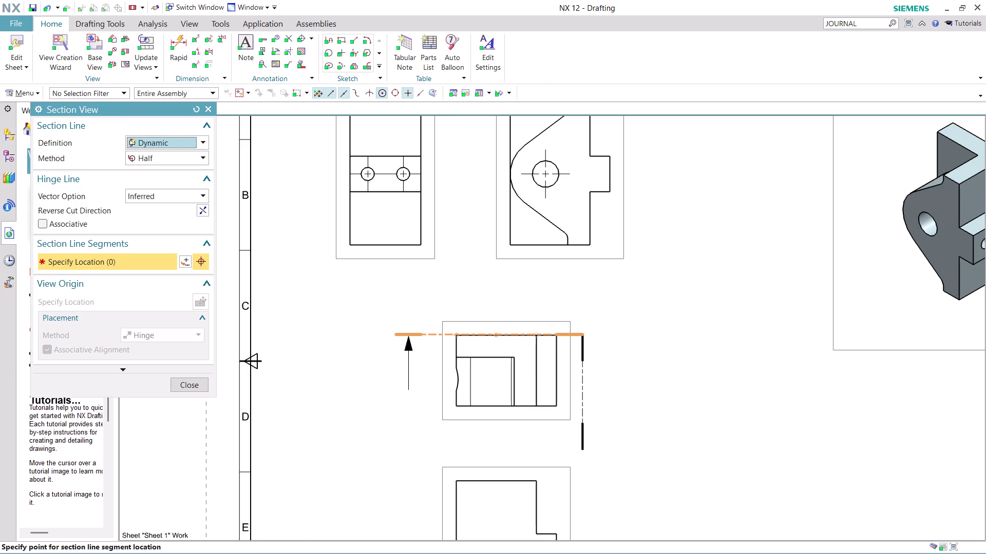
click(471, 336)
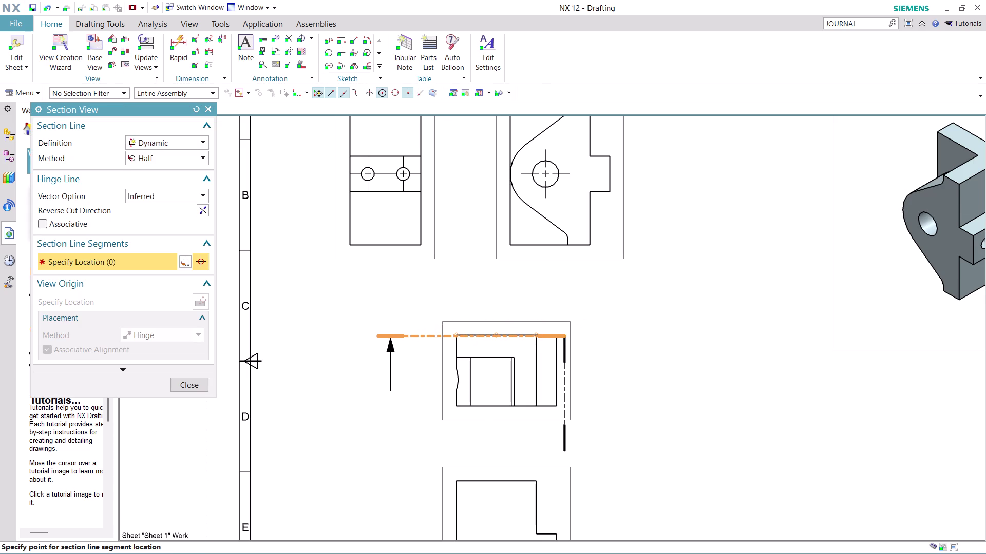
click(491, 431)
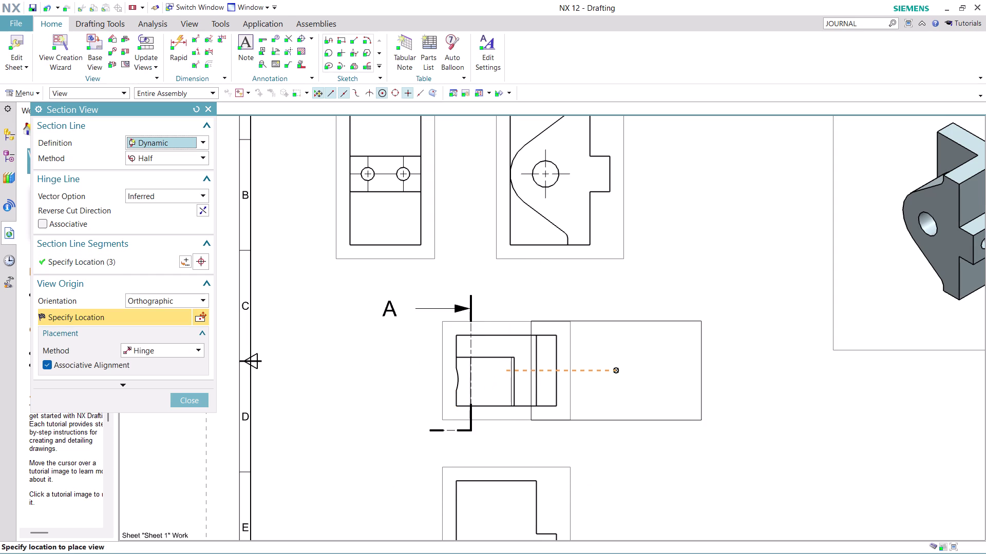
click(661, 390)
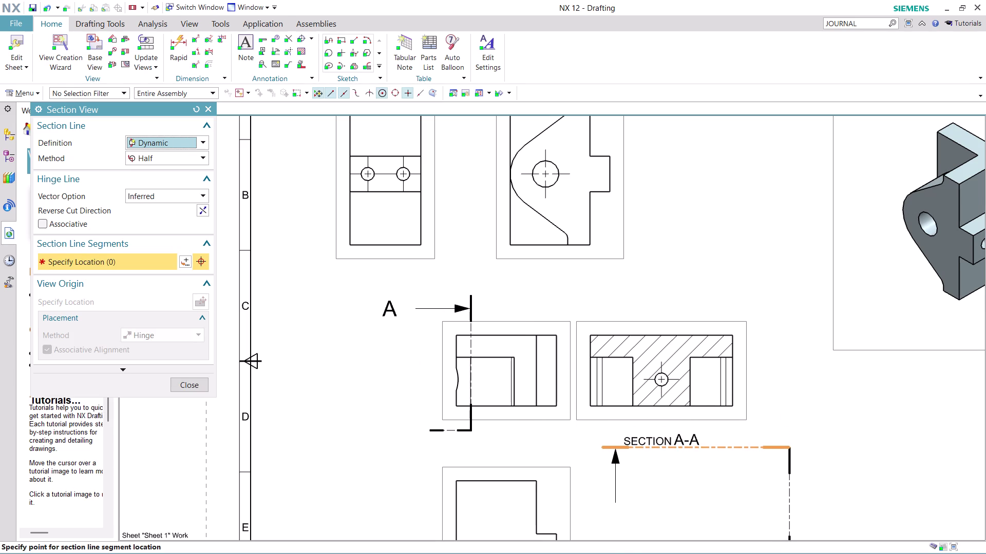
key(ctrl+z)
scroll(down, 3)
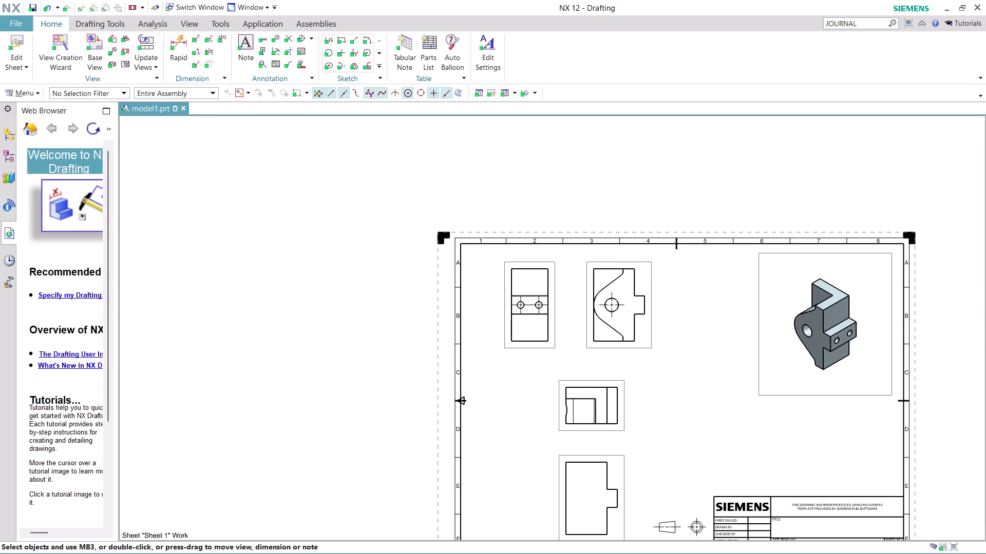
scroll(up, 3)
scroll(up, 3)
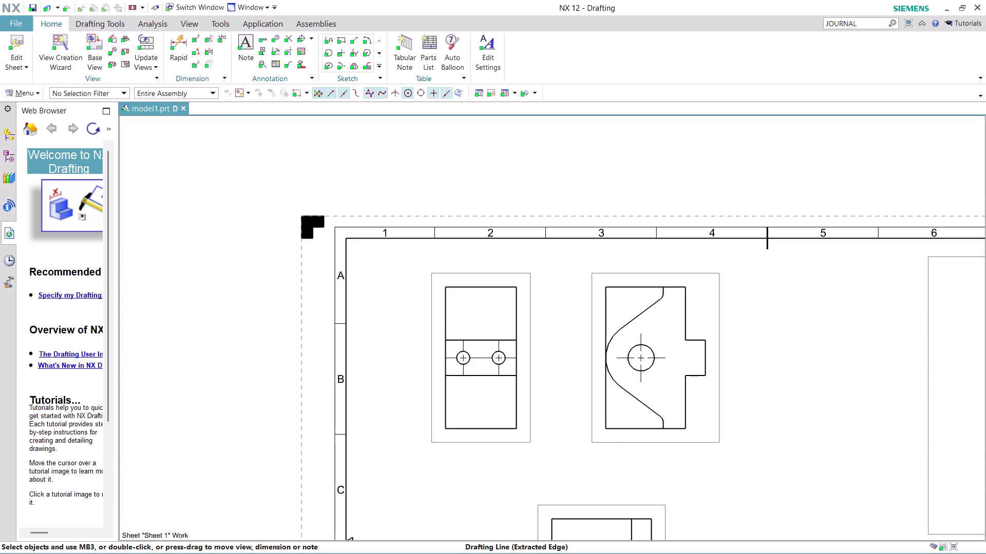
scroll(up, 3)
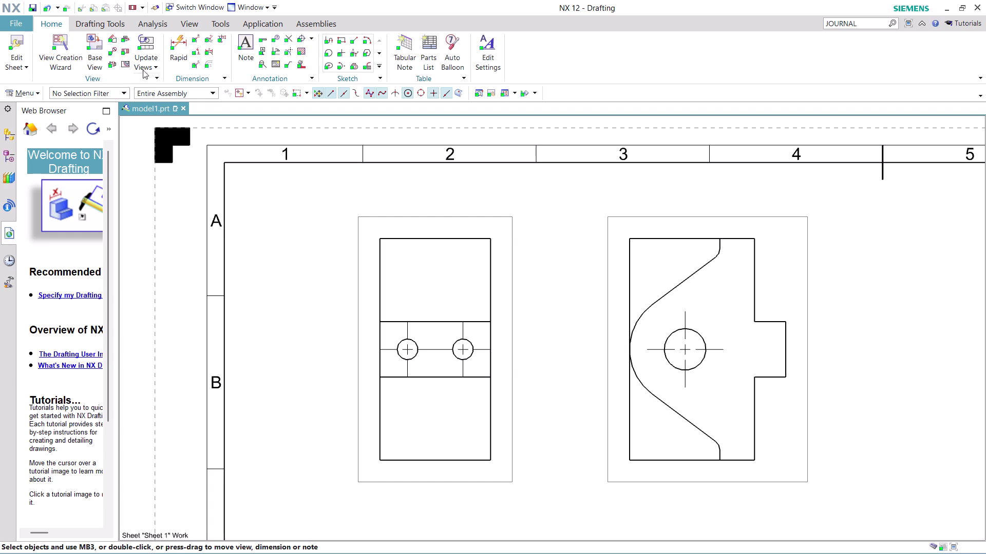
click(179, 47)
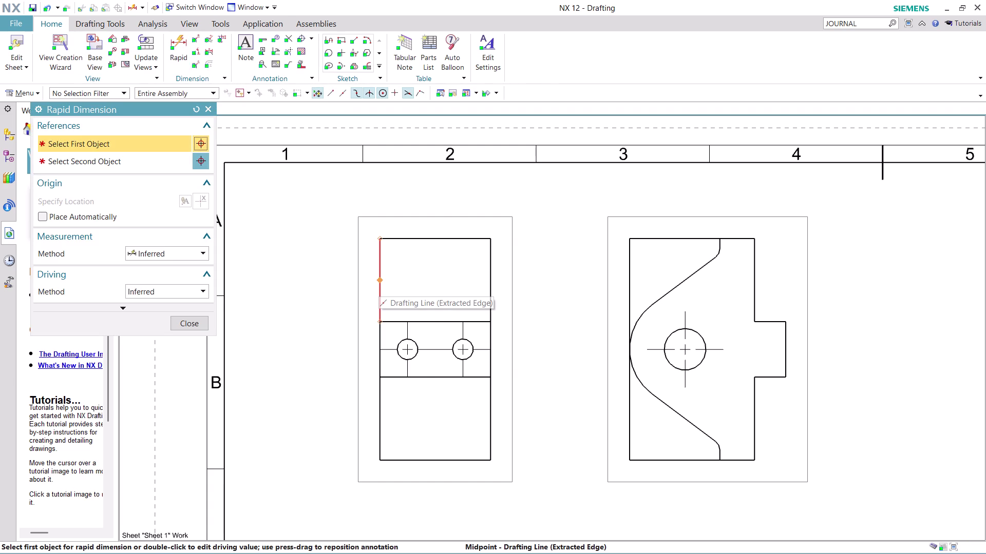
Add the 32 width dimension above the two-hole view.
scroll(down, 3)
scroll(down, 3)
scroll(up, 3)
scroll(down, 3)
middle_drag(735, 492, 604, 402)
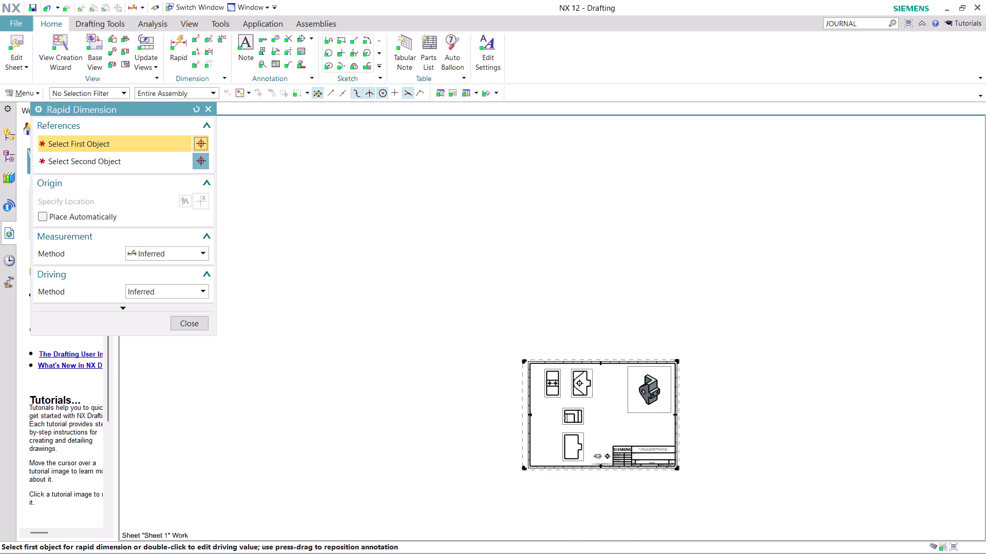
middle_drag(605, 402, 589, 388)
scroll(up, 3)
scroll(up, 3)
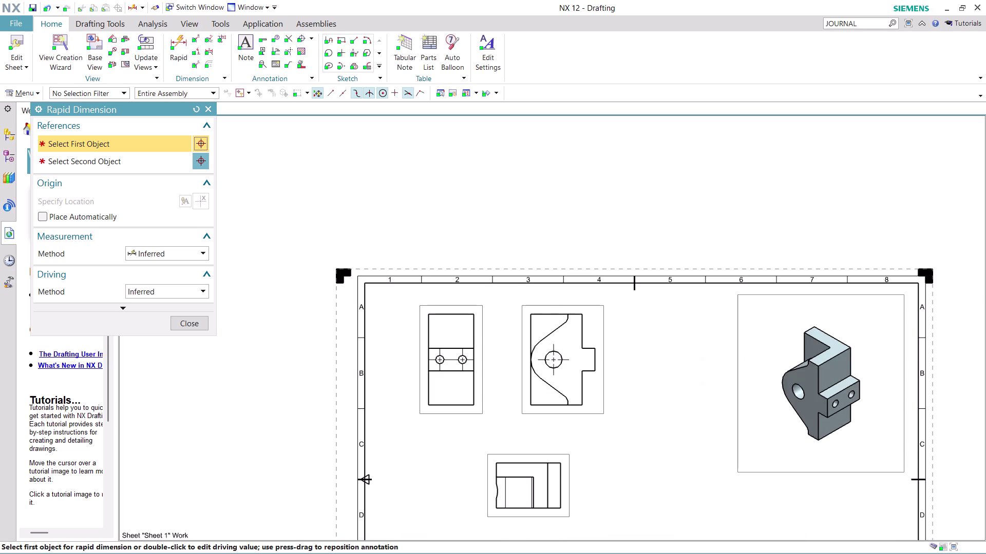
scroll(up, 3)
scroll(up, 3)
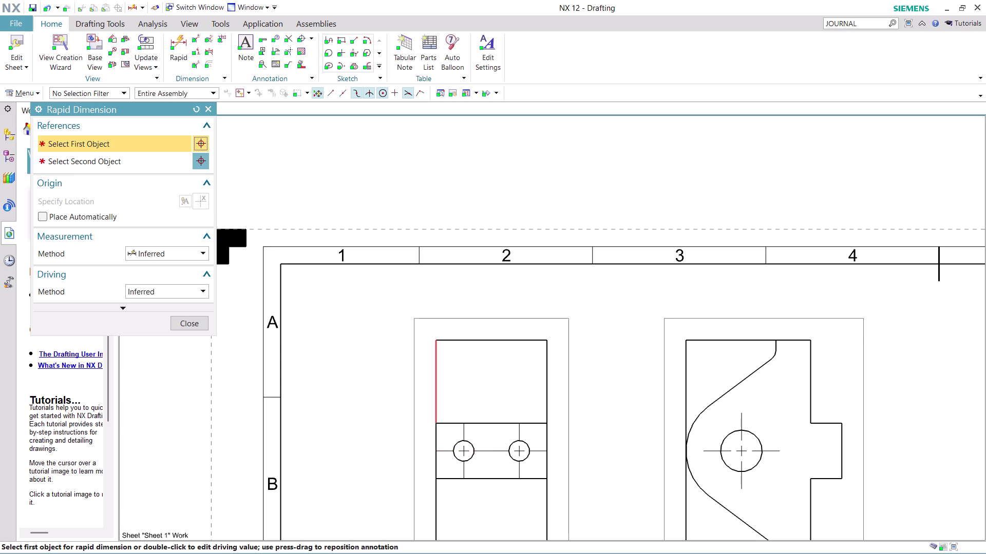
click(437, 394)
click(546, 383)
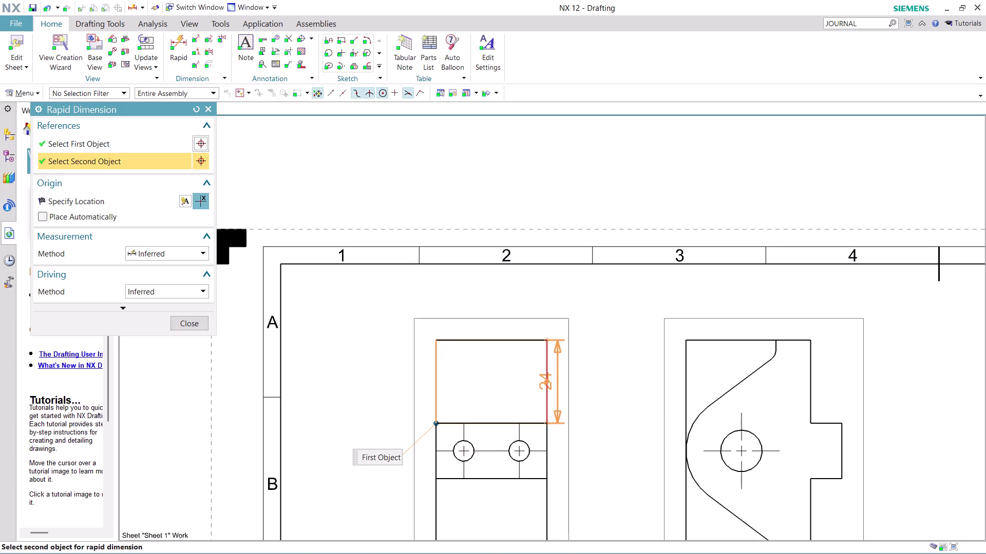
click(495, 295)
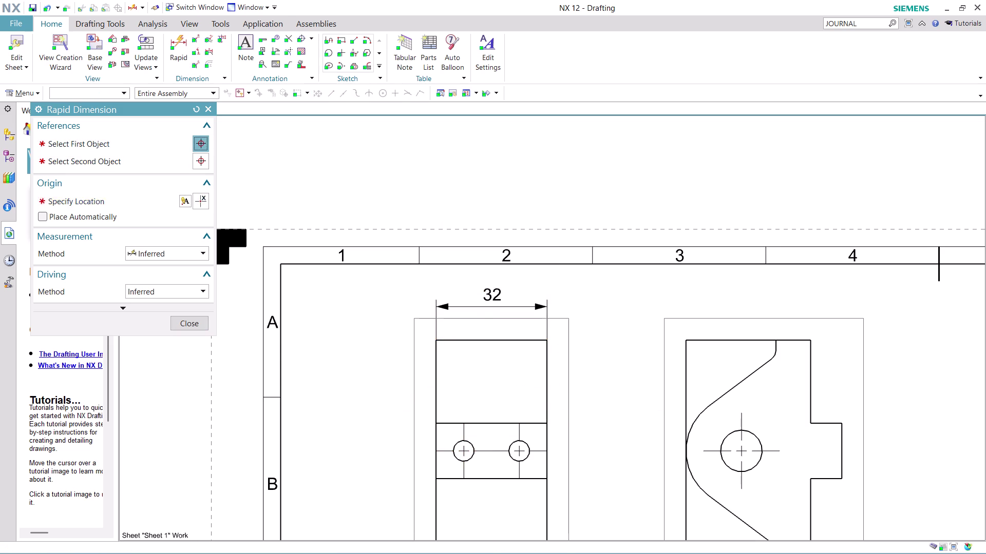
Add the 64 height dimension along the view's left side.
scroll(down, 3)
scroll(down, 3)
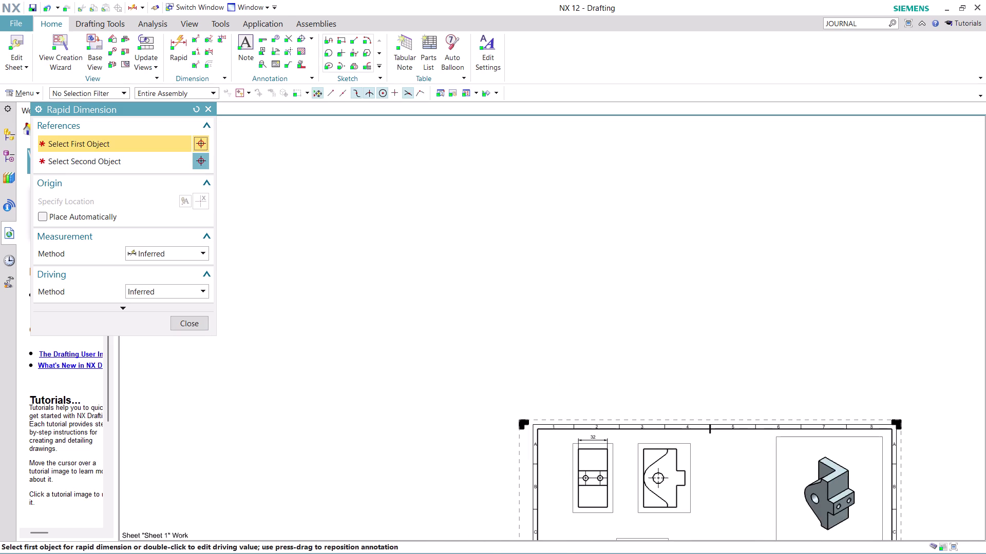
scroll(up, 3)
click(593, 349)
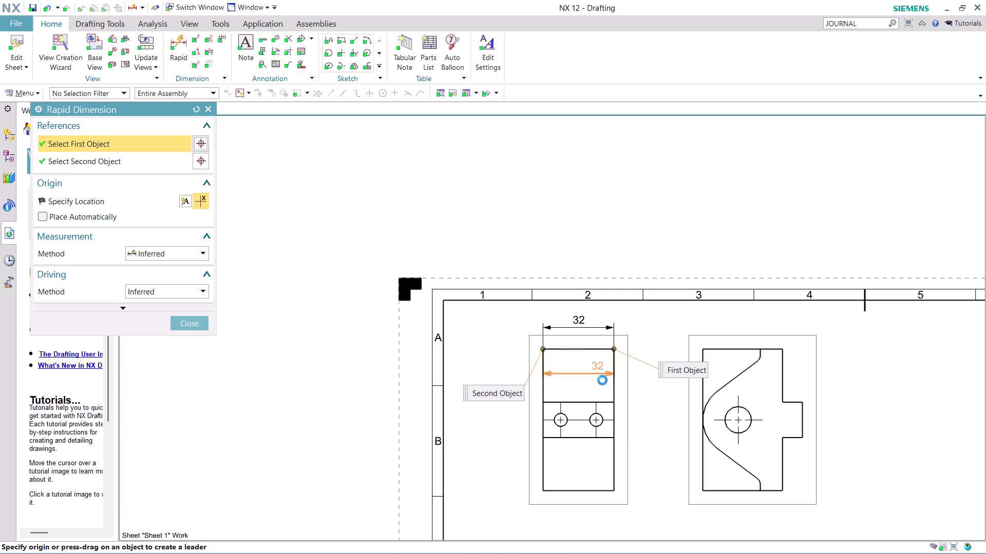
click(599, 490)
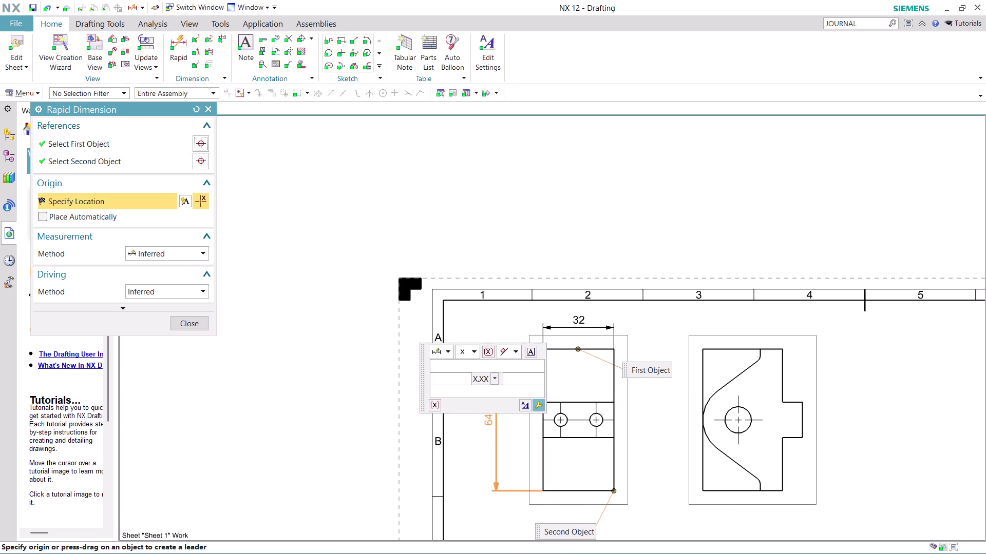
click(502, 435)
scroll(down, 3)
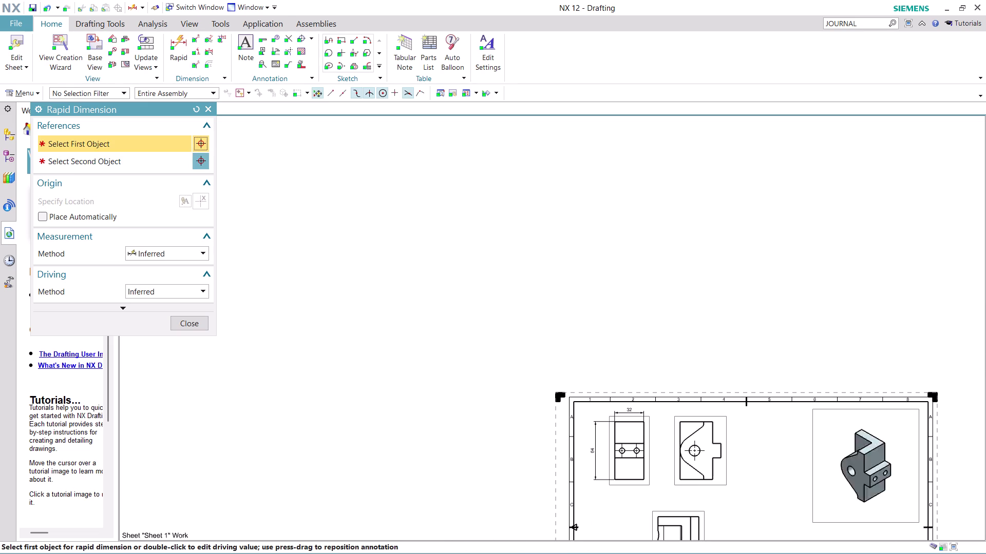
scroll(up, 3)
scroll(down, 3)
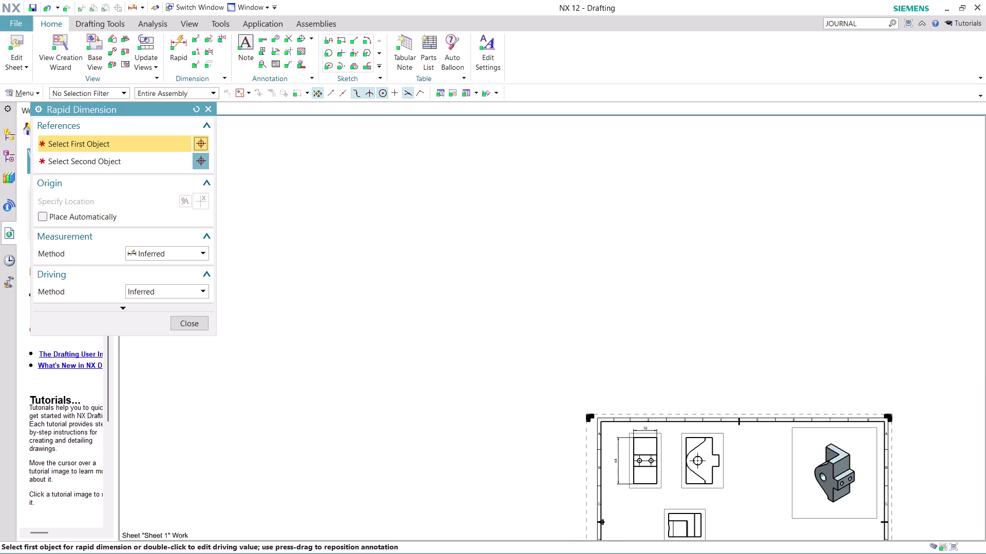
middle_drag(746, 494, 636, 395)
scroll(up, 3)
scroll(up, 3)
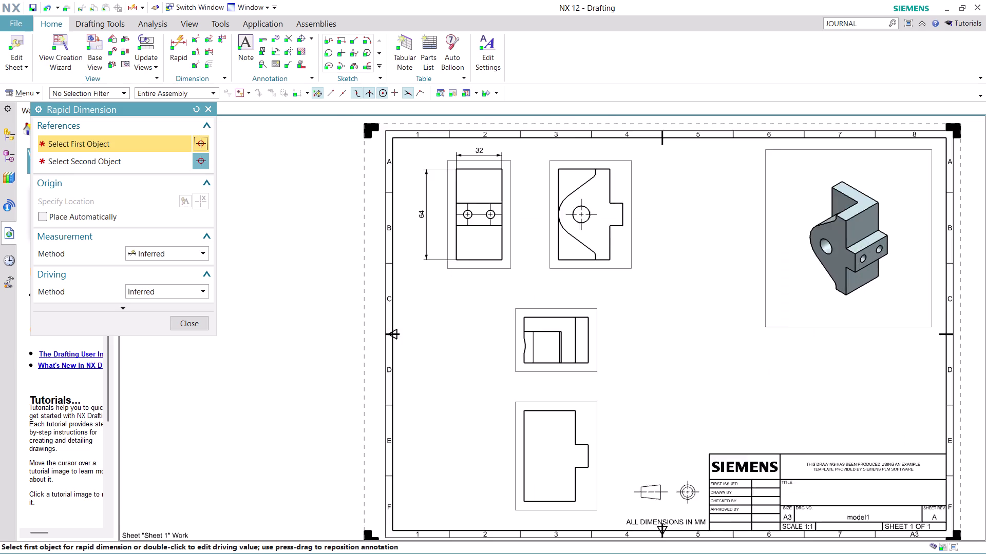
scroll(up, 3)
scroll(up, 3)
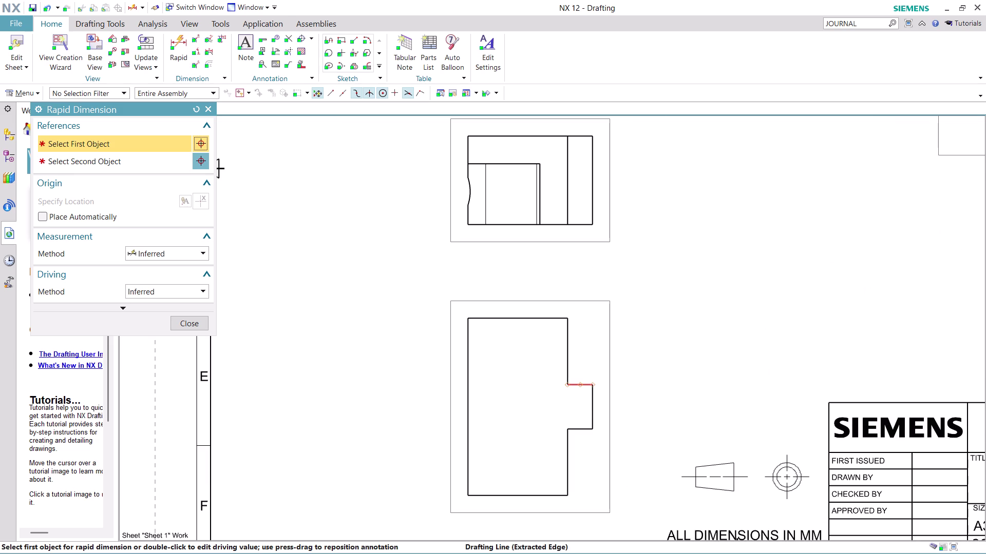
Add the 16 tab height and 64 overall height dimensions to the lower view.
scroll(up, 3)
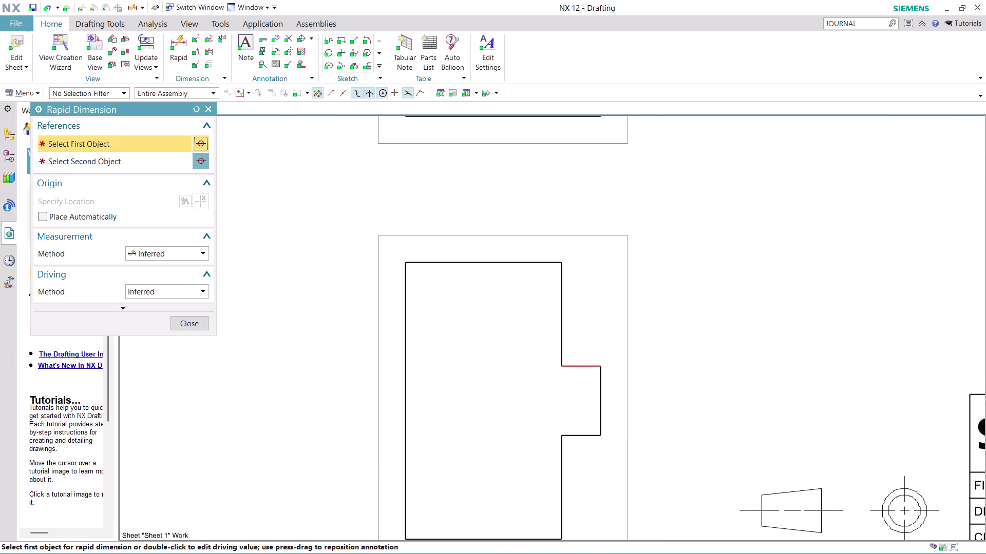
click(590, 369)
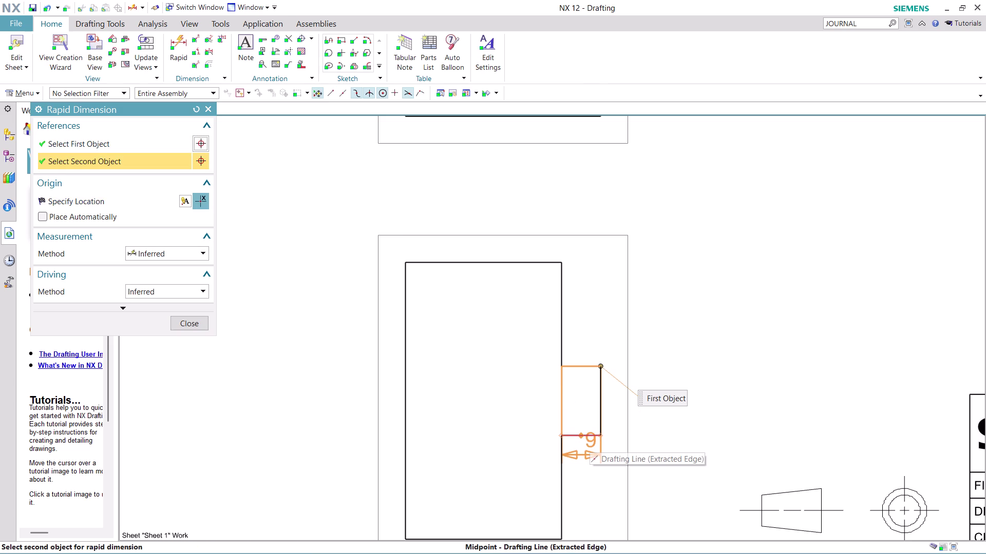
scroll(up, 3)
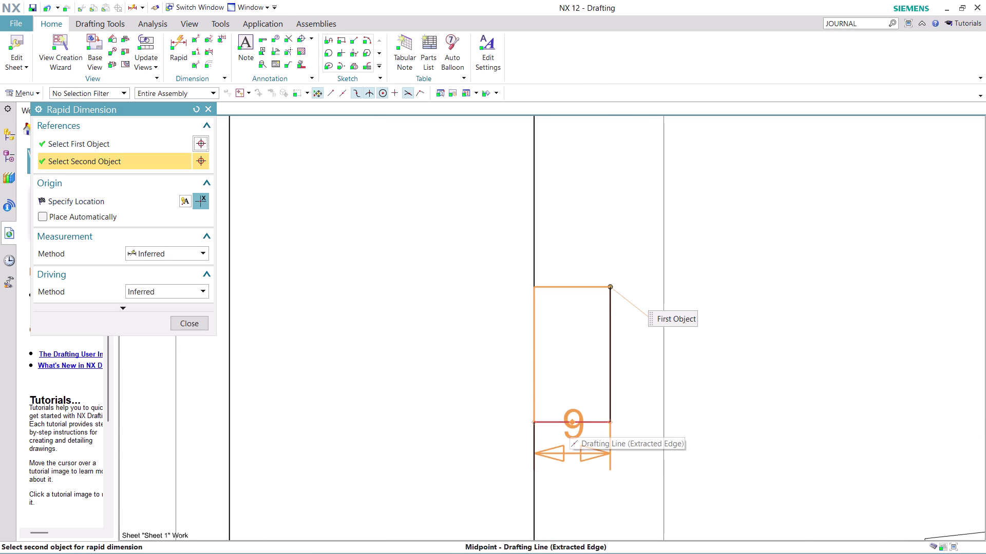
click(555, 422)
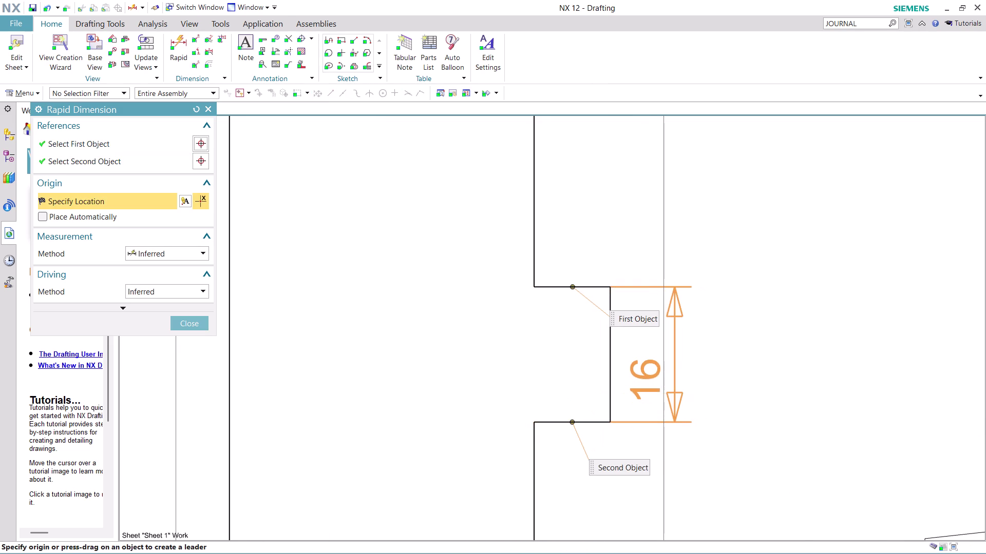
click(643, 376)
scroll(down, 3)
scroll(down, 3)
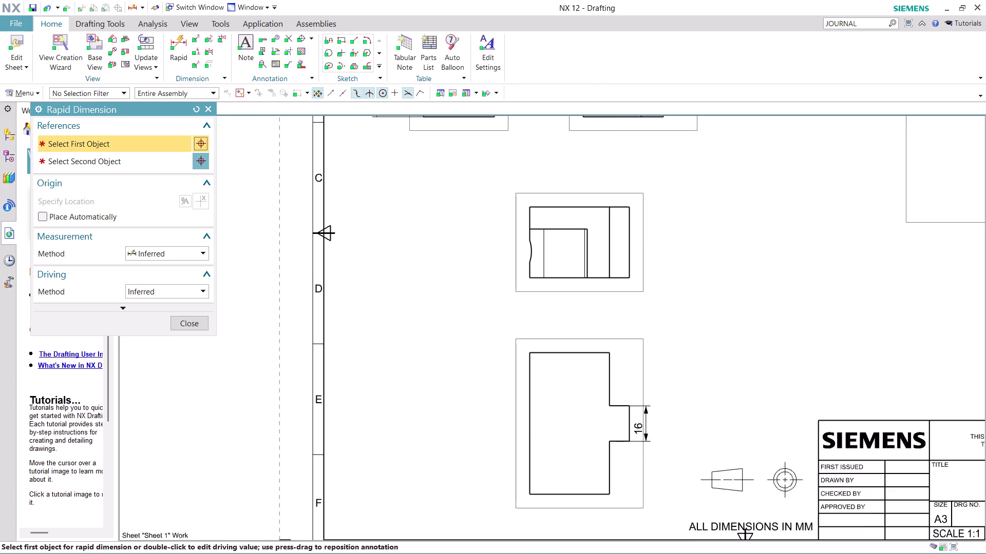
scroll(down, 3)
scroll(up, 3)
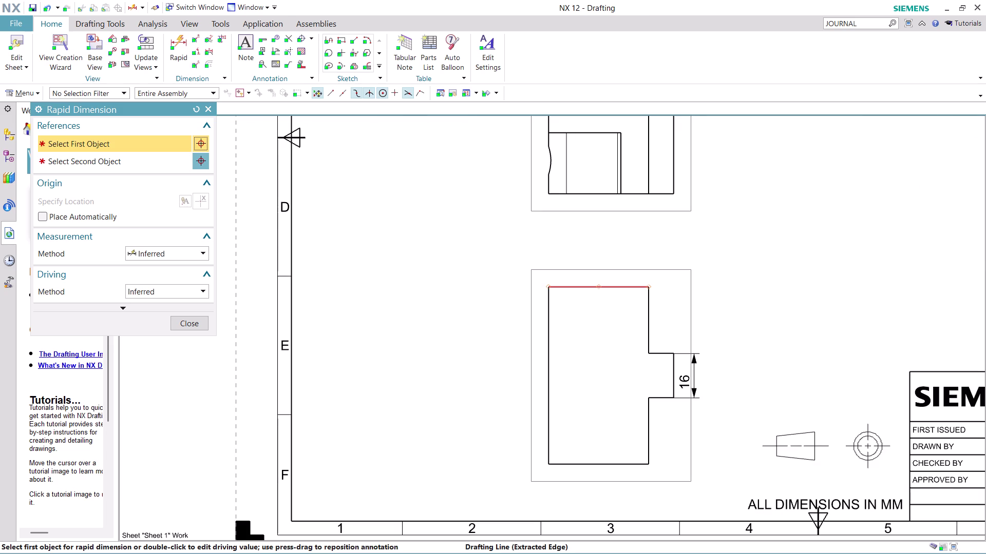
click(606, 288)
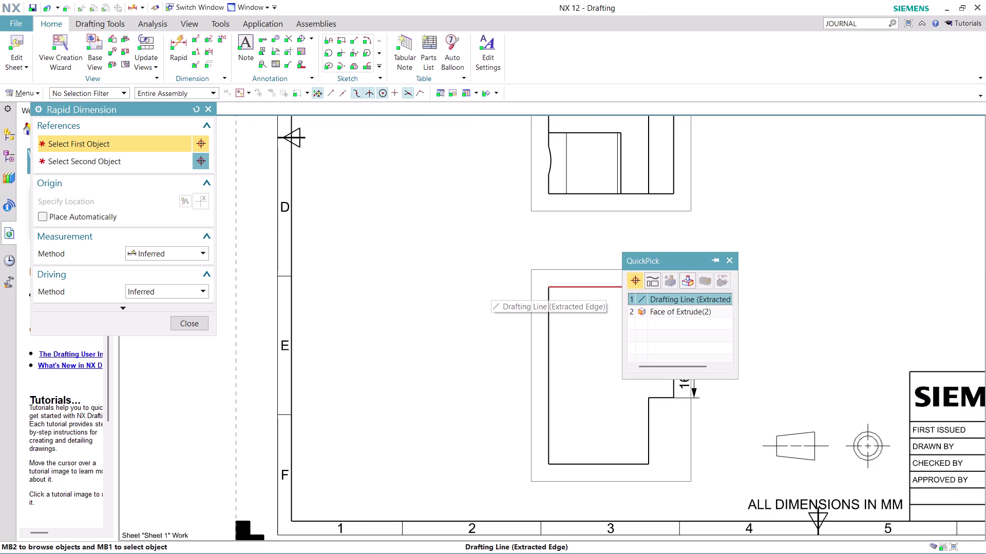
click(658, 298)
click(607, 465)
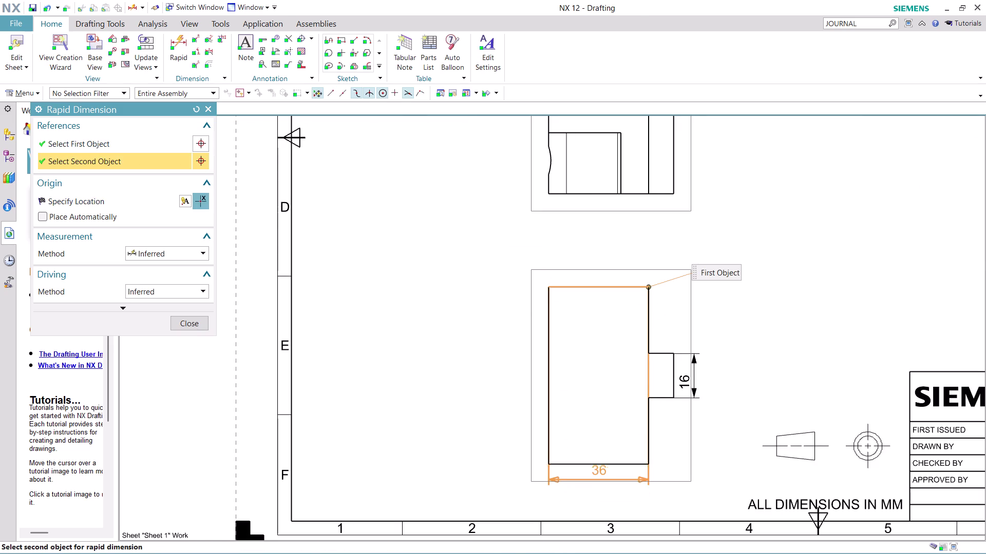
click(483, 366)
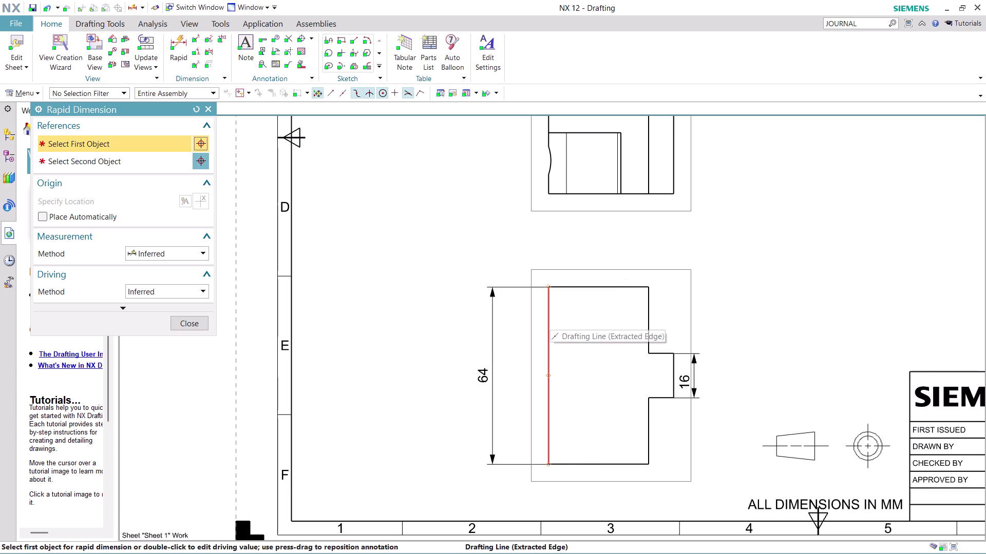
Add the 36 width dimension above the lower view and the 9 tab depth.
click(549, 317)
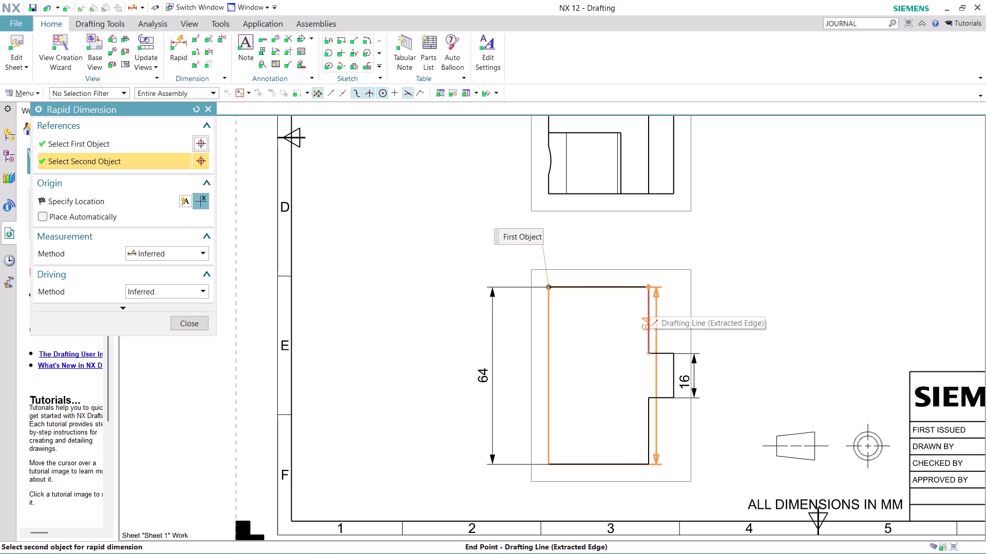
click(649, 303)
click(590, 246)
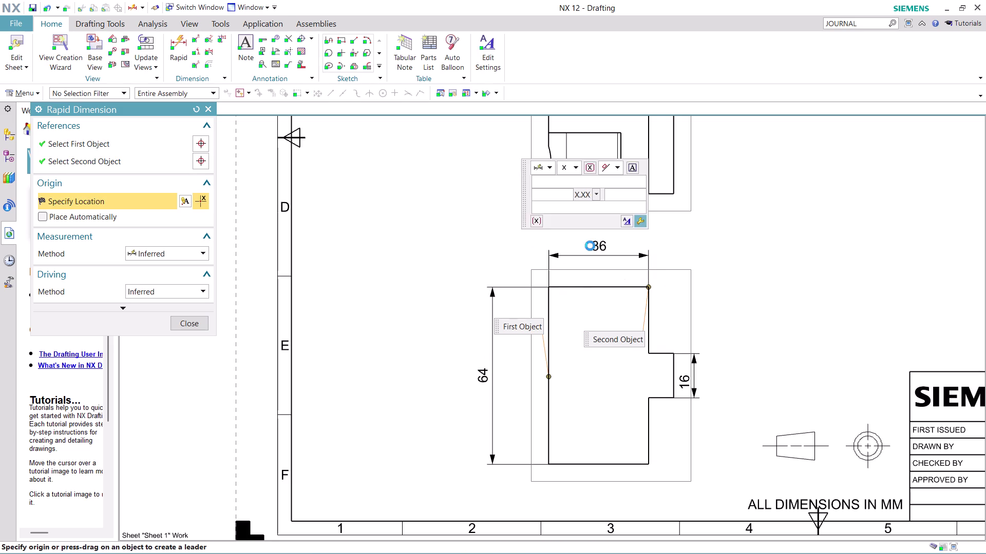
click(652, 336)
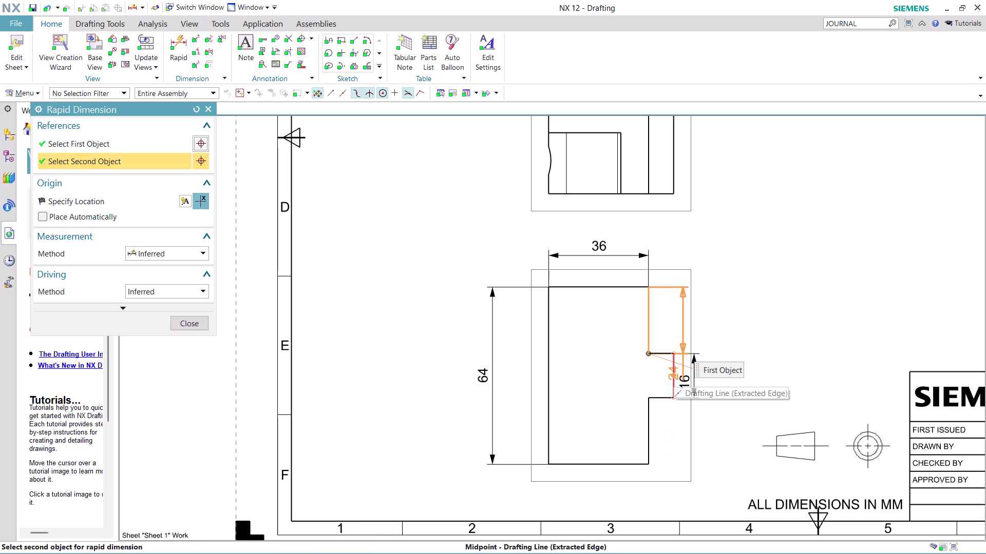
scroll(up, 3)
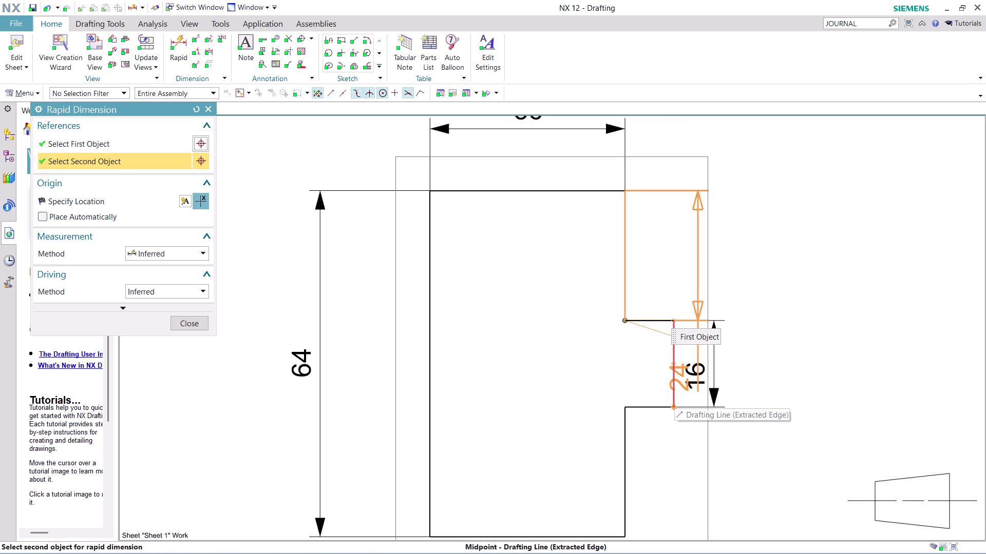
click(674, 396)
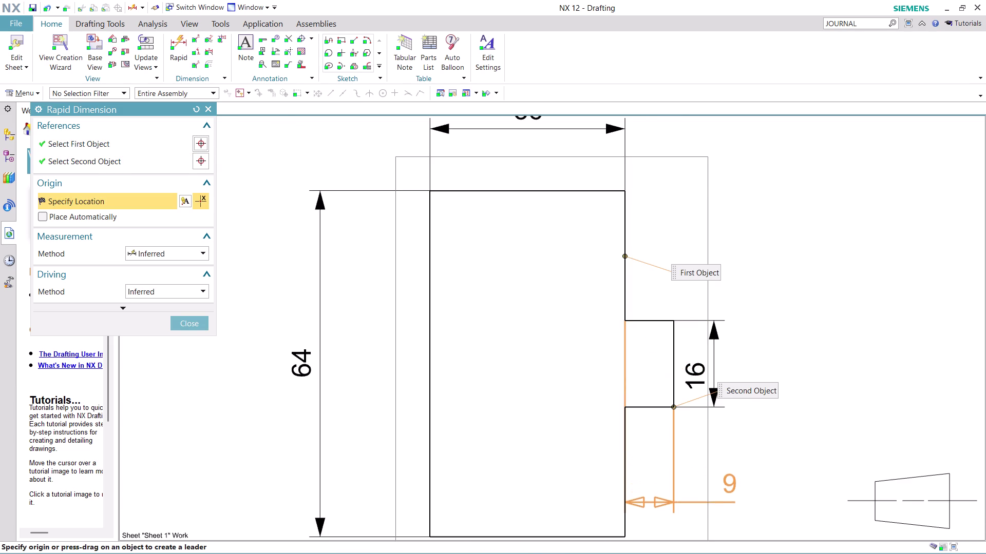
scroll(down, 3)
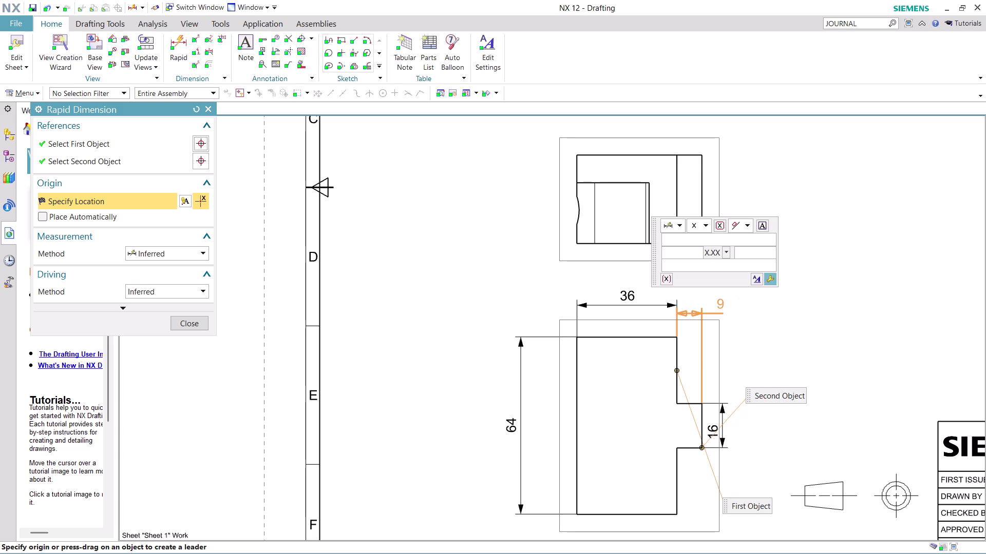
click(719, 296)
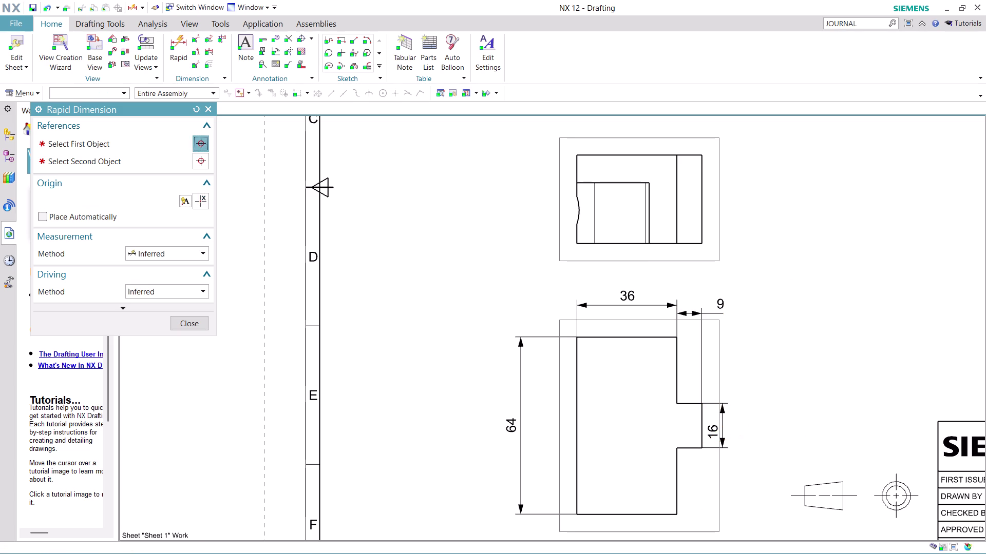
scroll(down, 3)
scroll(up, 3)
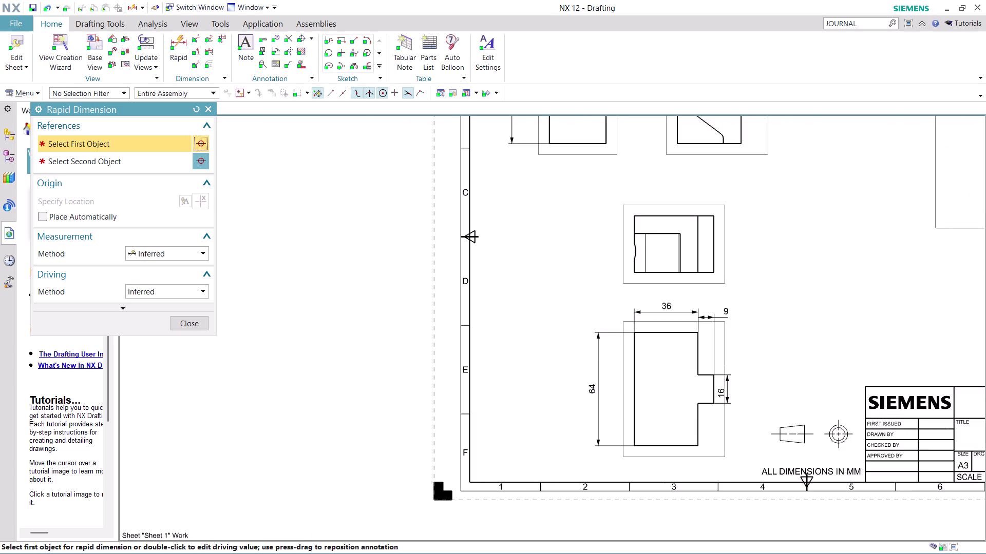
scroll(down, 3)
scroll(up, 3)
scroll(up, 3)
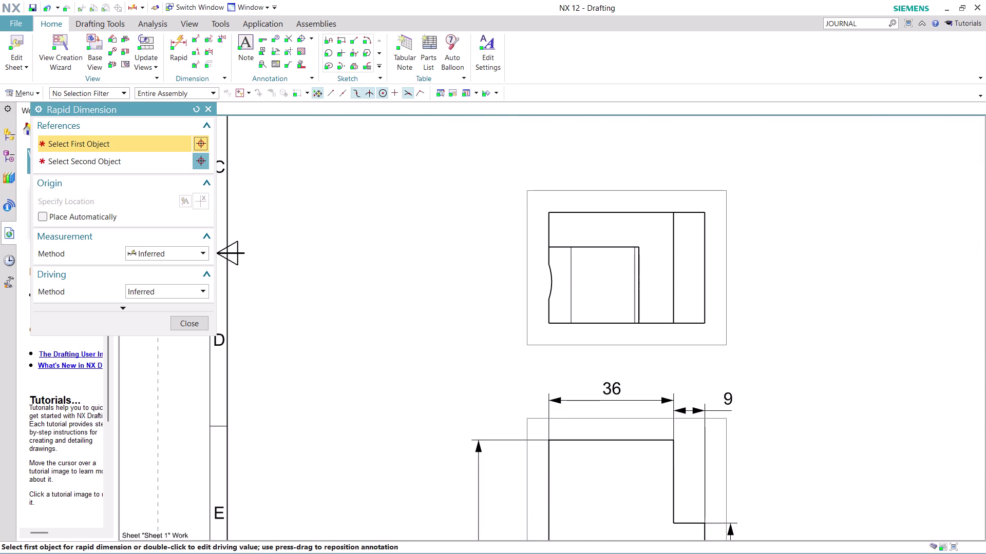
Dimension the middle view's 10 step height and 10 bottom width.
scroll(up, 3)
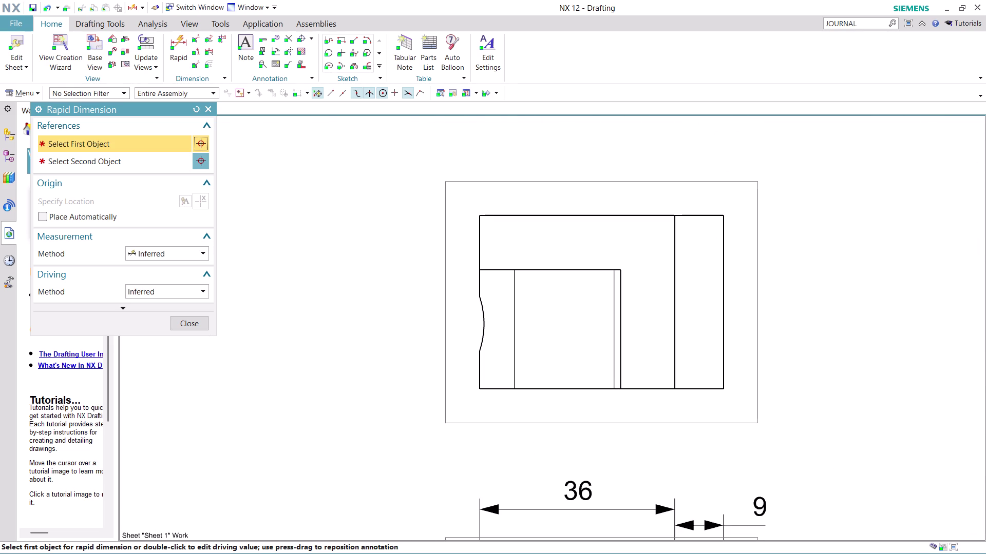
scroll(up, 3)
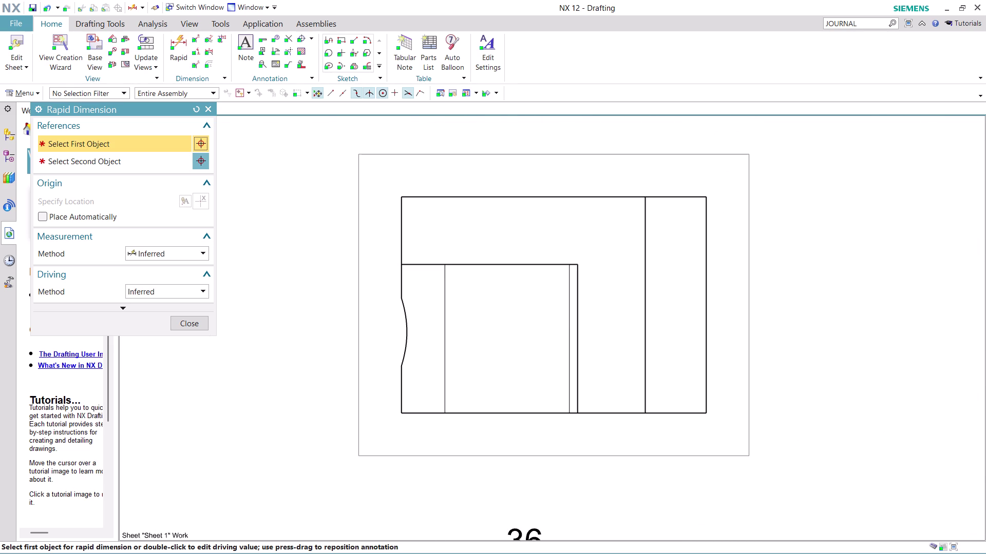
click(529, 262)
click(530, 200)
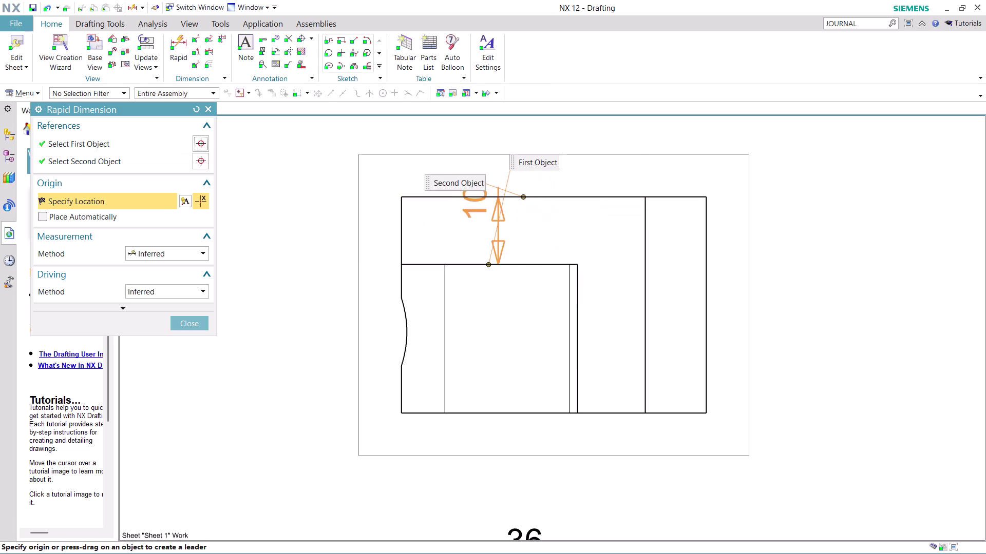
click(335, 242)
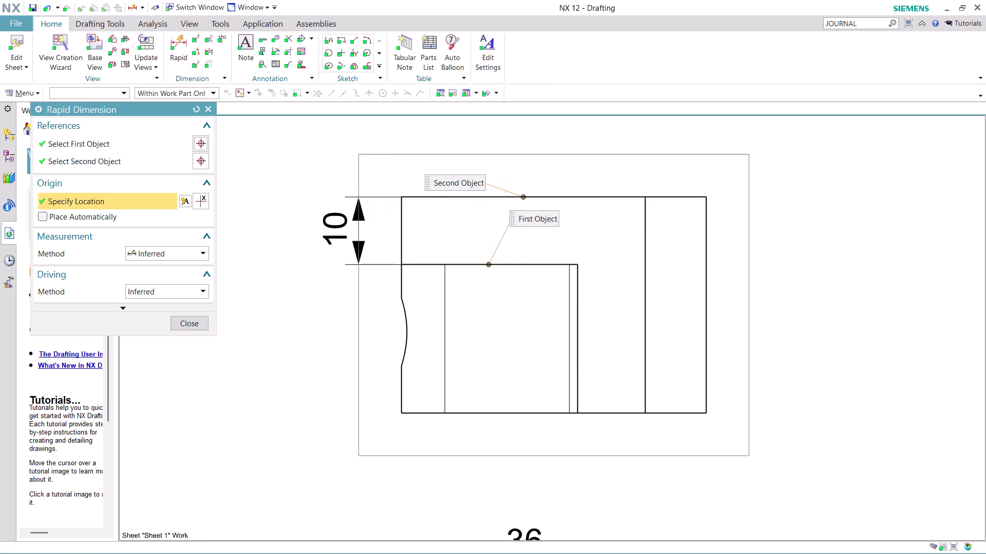
click(578, 331)
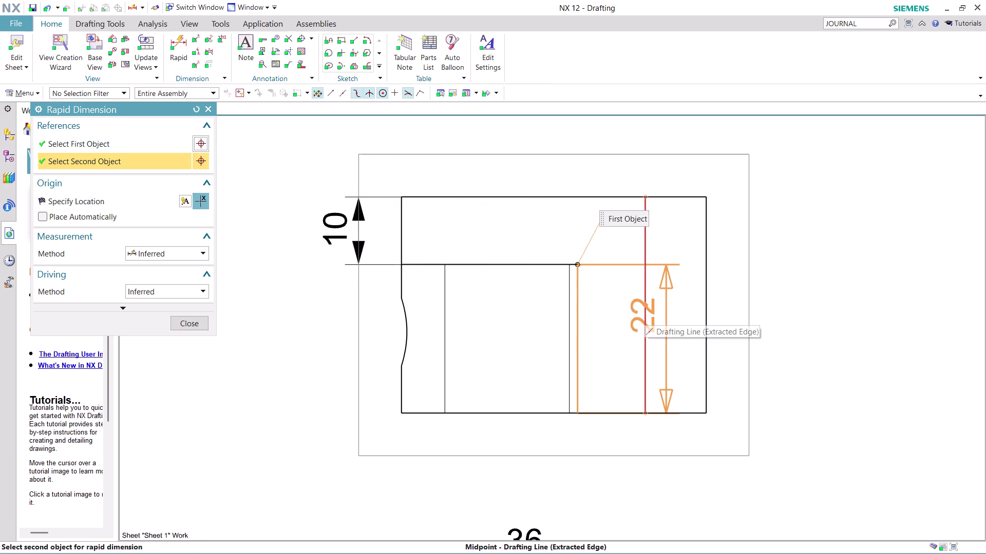
click(644, 298)
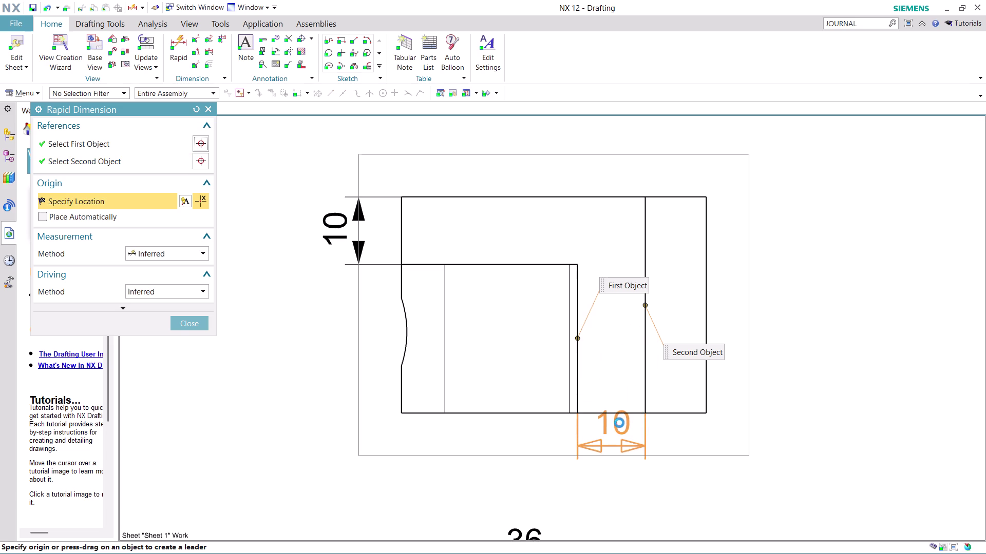
click(620, 435)
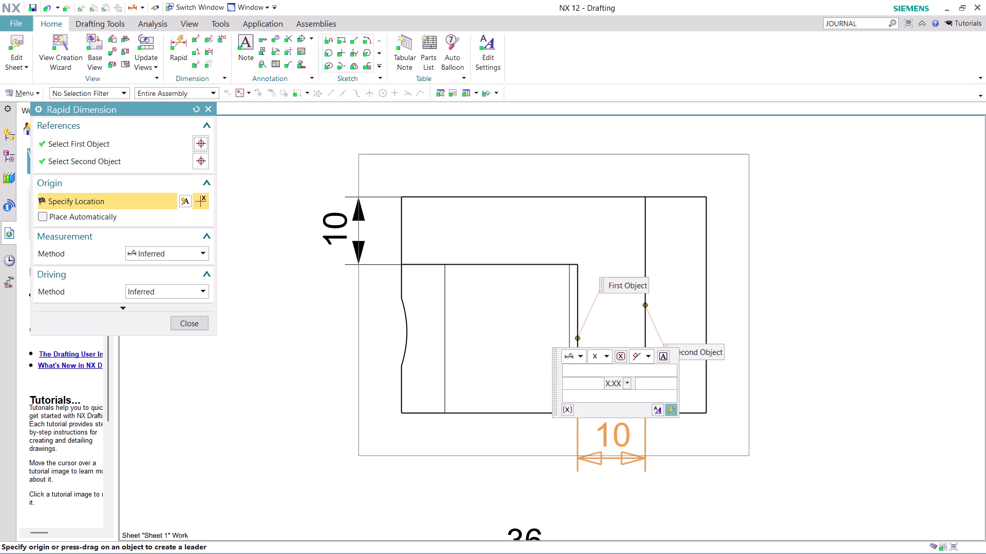
Place the 45 overall width dimension above the middle view and zoom out.
click(401, 225)
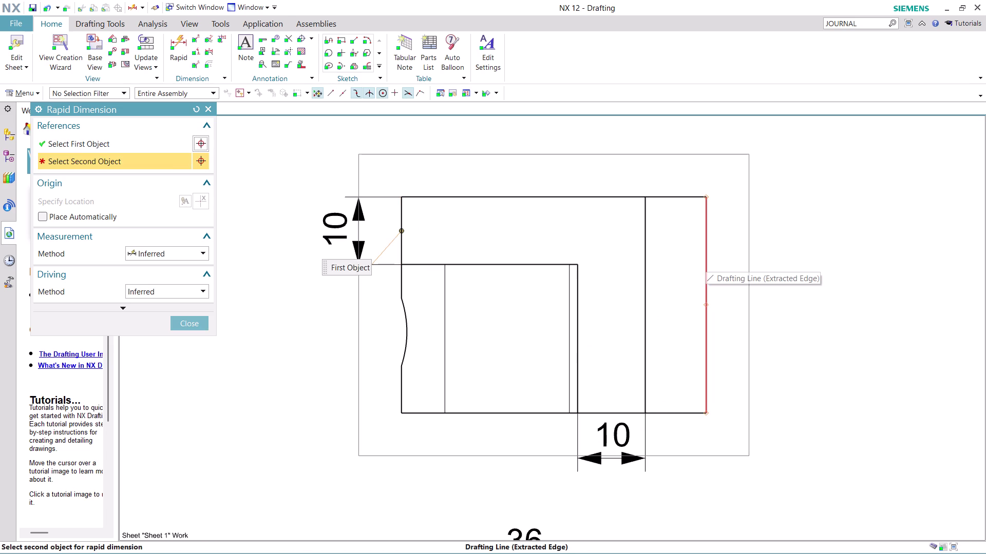
click(705, 259)
click(760, 268)
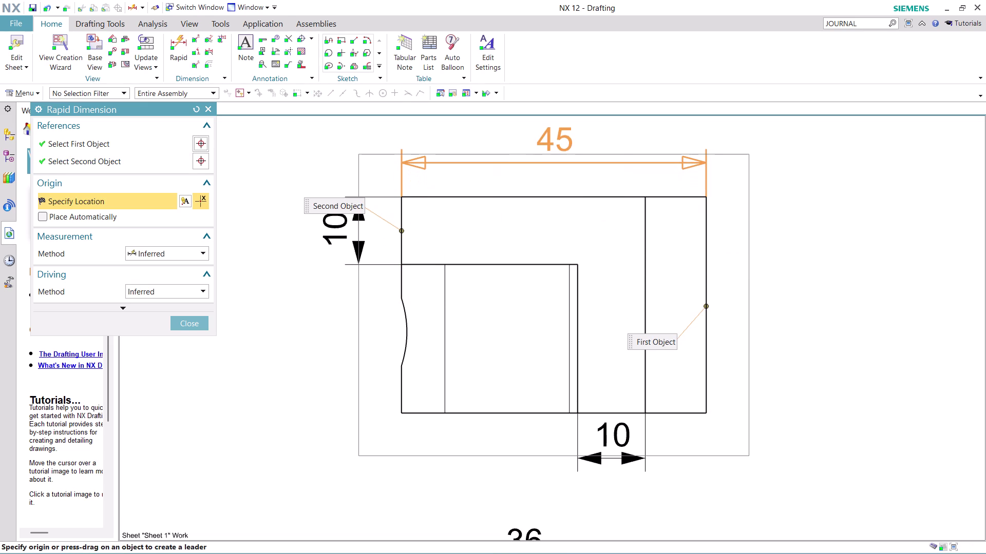
click(569, 134)
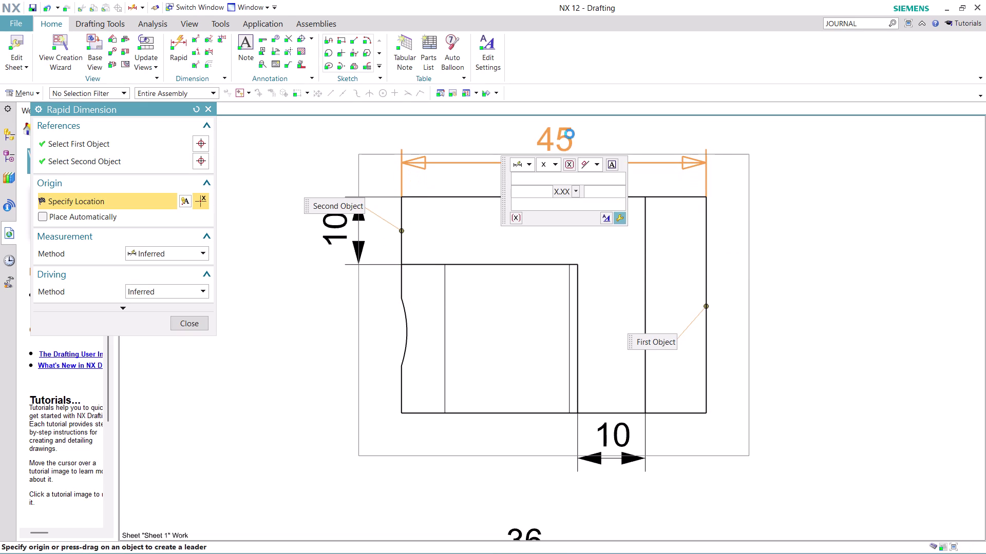
scroll(down, 3)
scroll(down, 3)
scroll(down, 3)
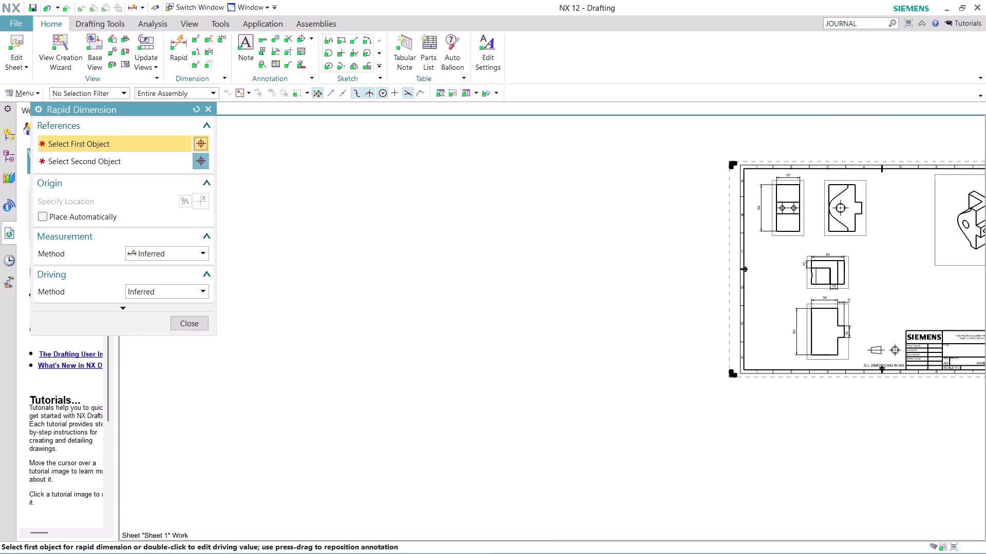
scroll(up, 3)
scroll(down, 3)
scroll(up, 3)
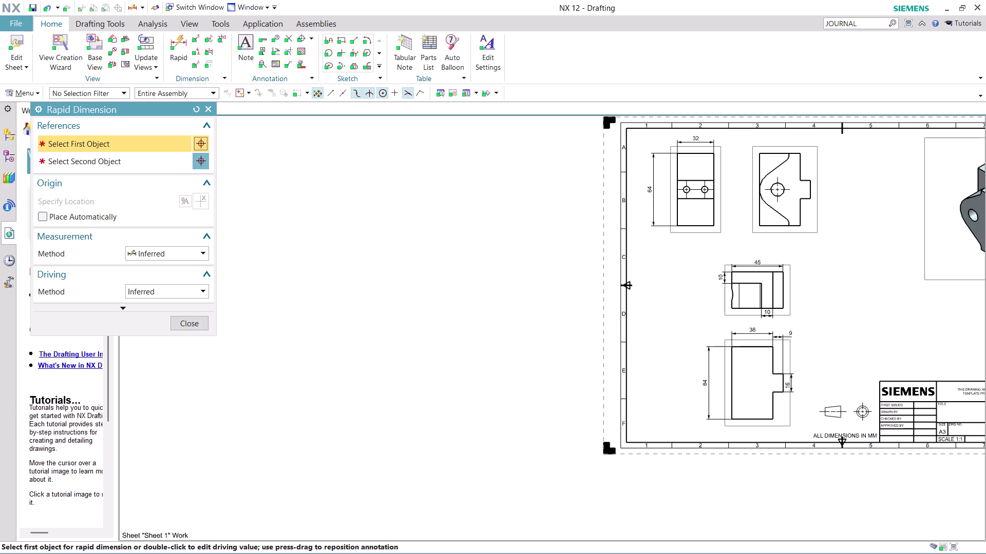
scroll(up, 3)
scroll(down, 3)
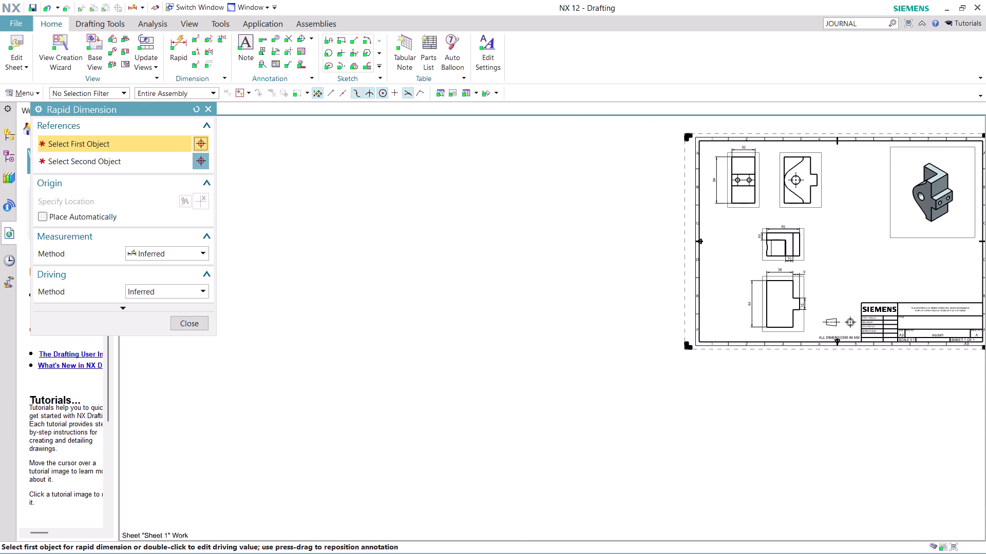
scroll(up, 3)
scroll(up, 3)
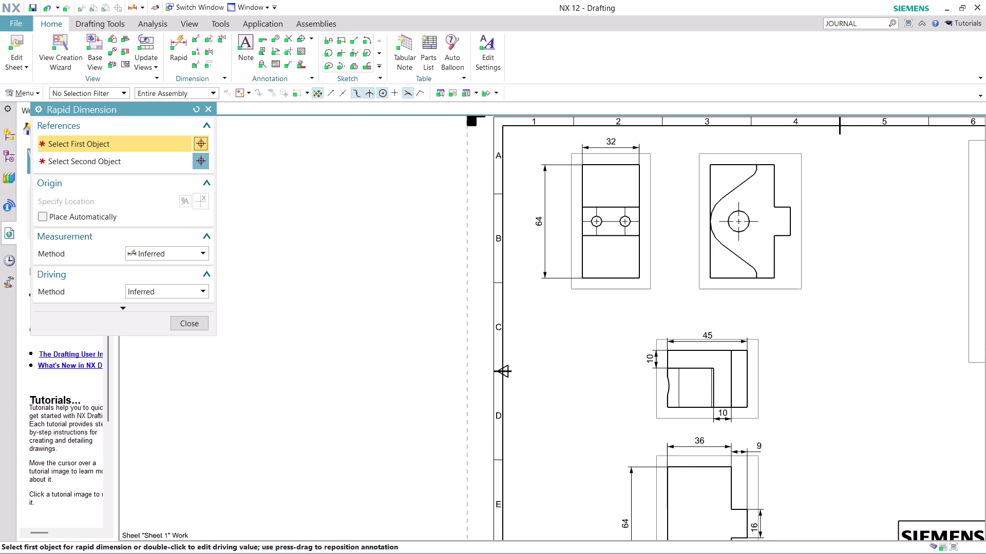
scroll(up, 3)
scroll(up, 3)
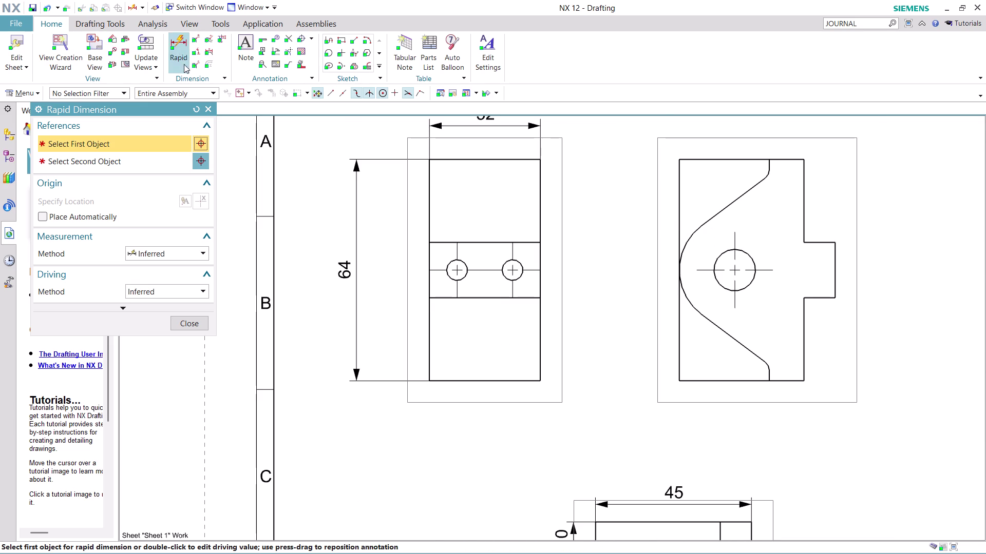
click(192, 39)
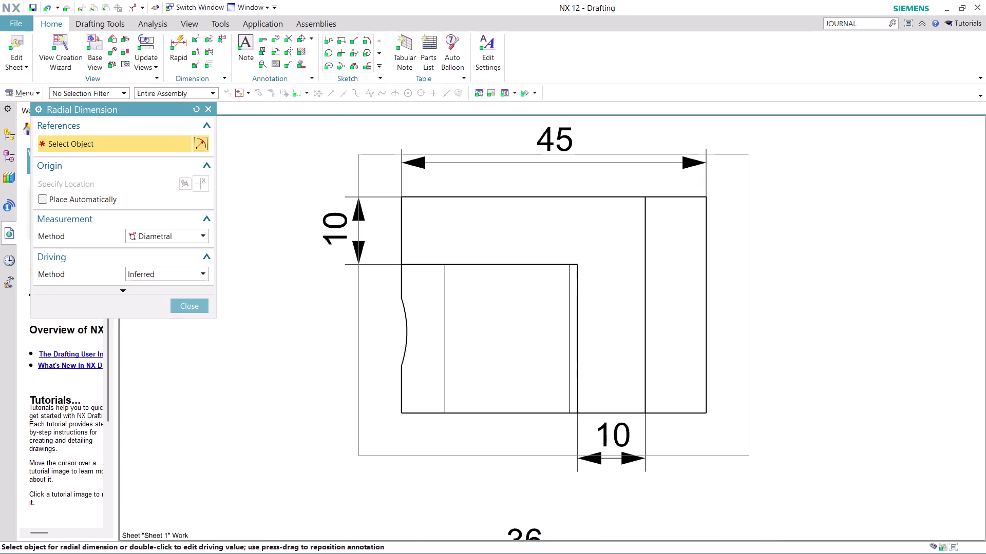
Dimension the left small hole as R3 using the Radial measurement method.
scroll(down, 3)
scroll(down, 3)
scroll(up, 3)
scroll(up, 3)
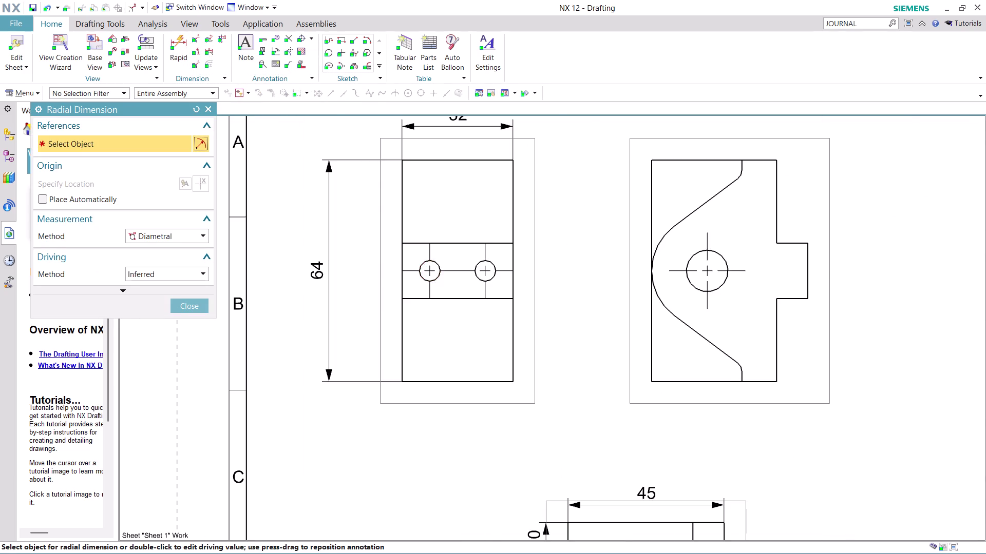
scroll(up, 3)
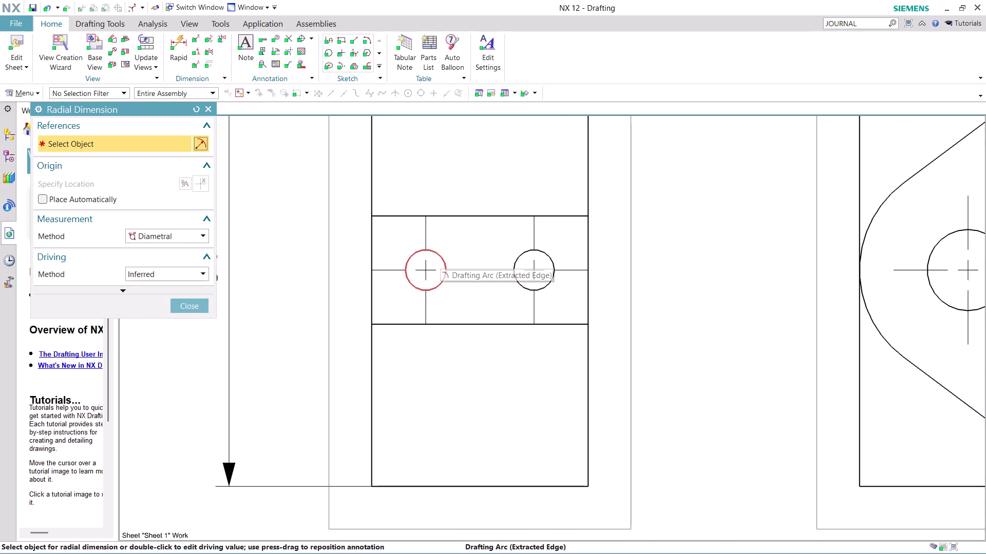
click(440, 256)
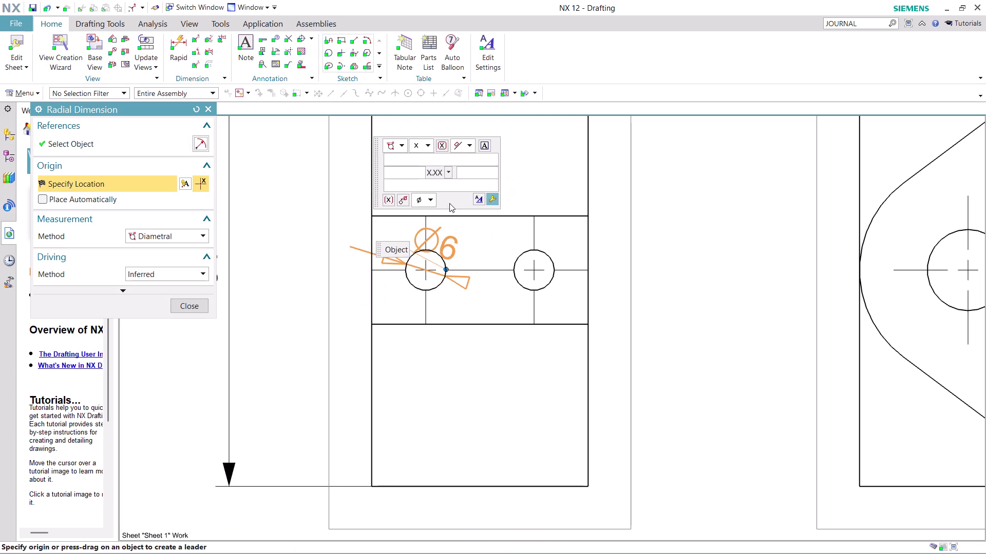
click(202, 234)
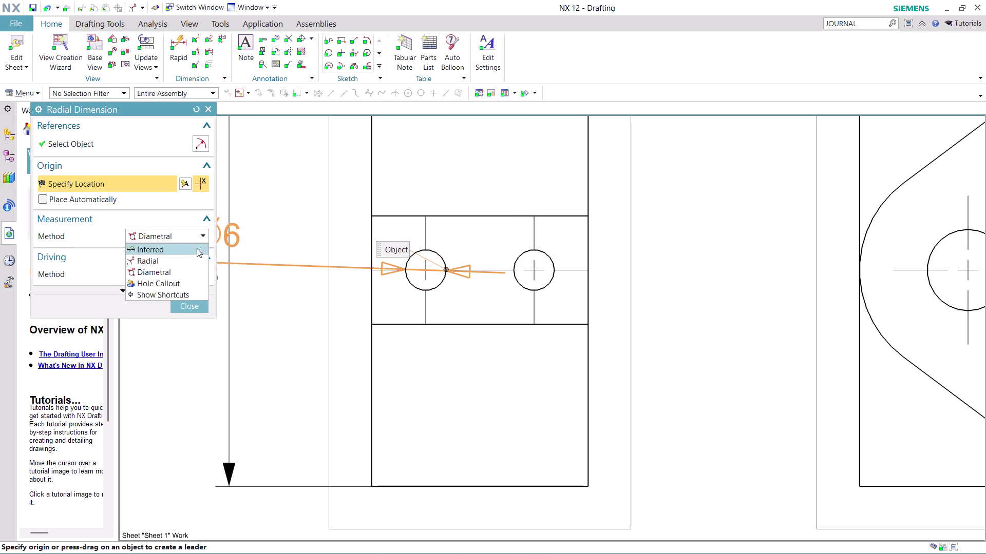
click(191, 259)
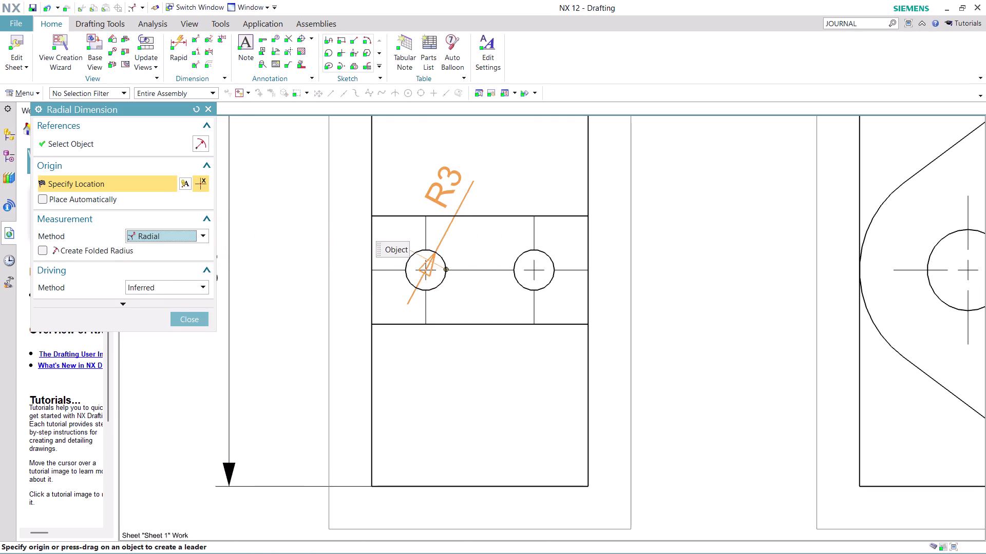
click(443, 188)
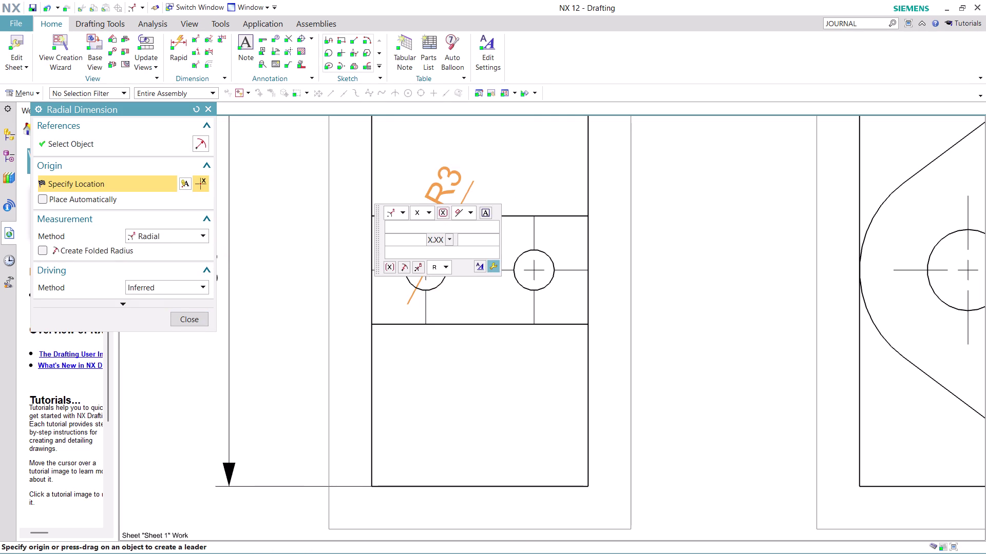
scroll(down, 3)
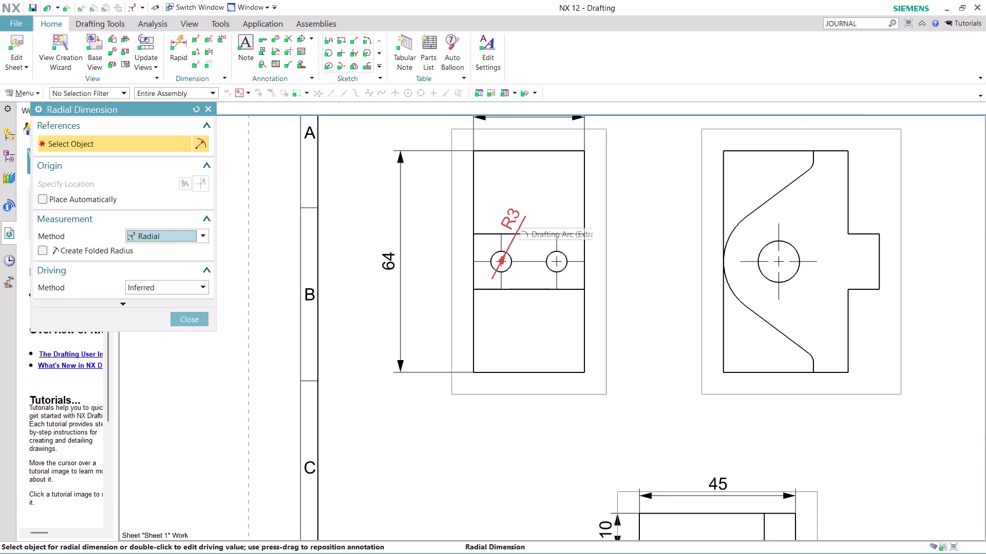
click(187, 318)
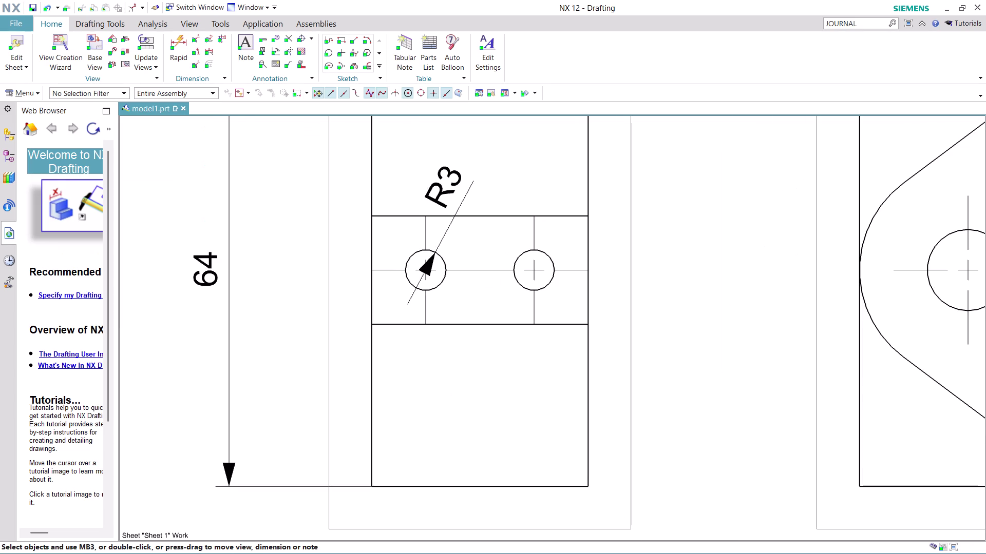
right_click(458, 179)
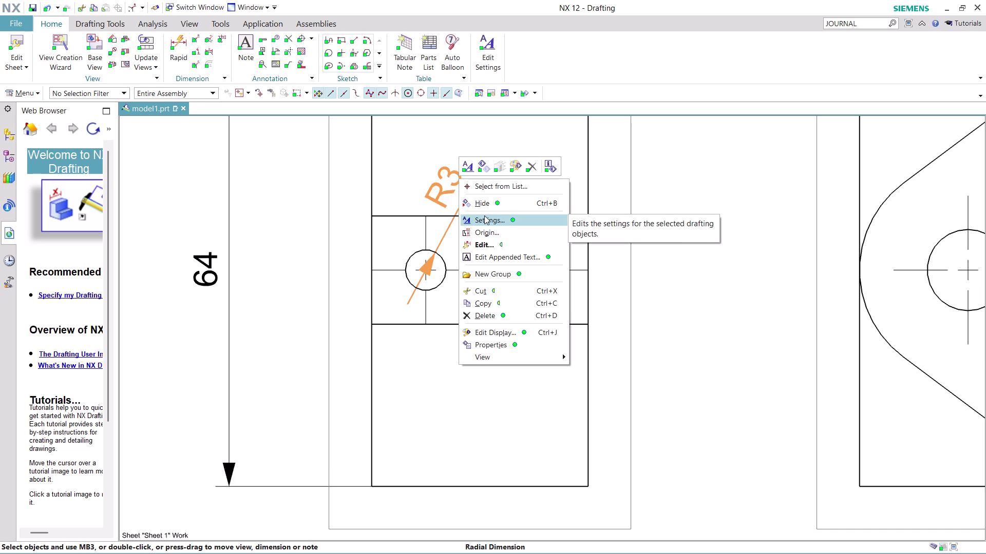
Edit the R3 dimension's appended text to add *2 after the value.
click(501, 255)
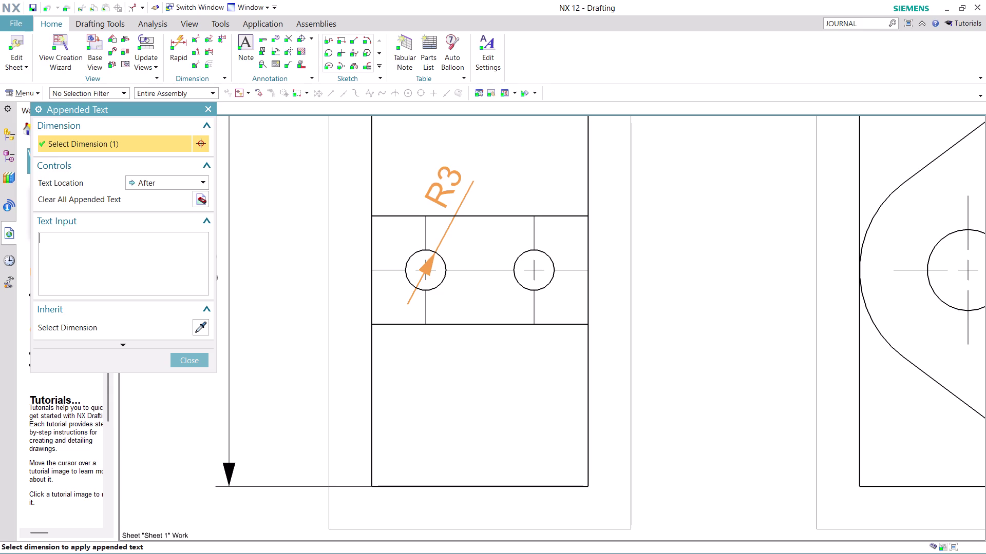
key(asterisk)
key(2)
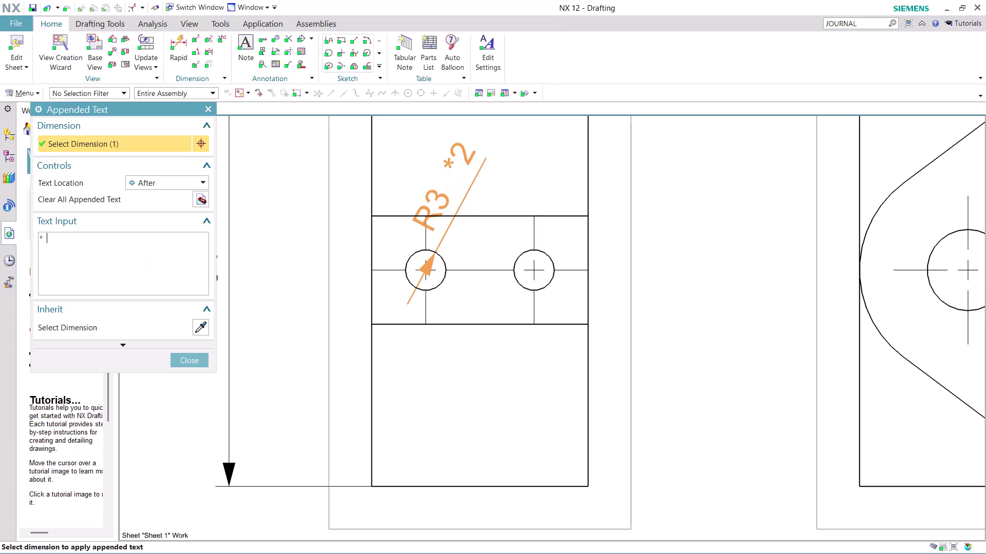
click(188, 359)
scroll(down, 3)
scroll(down, 3)
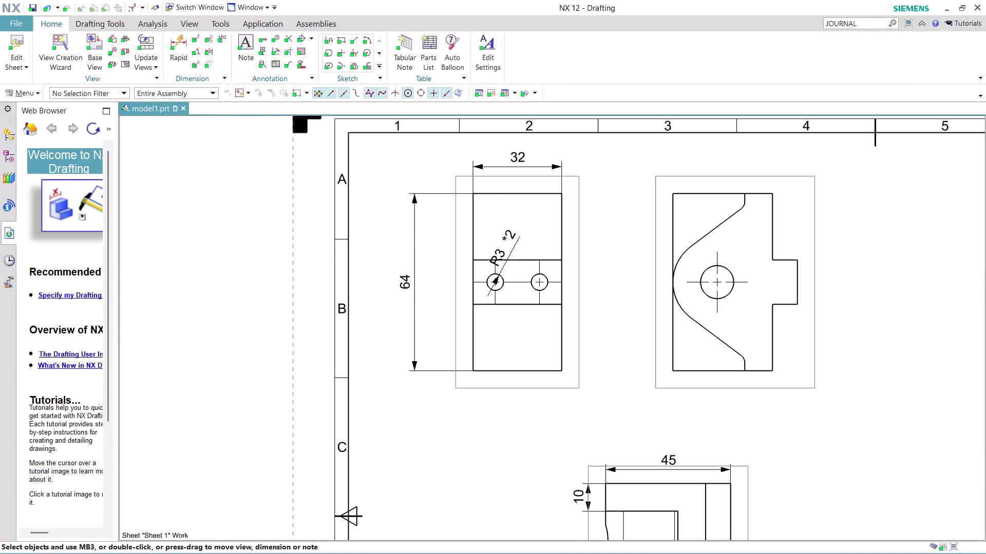
Dimension the second view's hole as R6, then pan to frame the views.
scroll(down, 3)
scroll(up, 3)
scroll(up, 3)
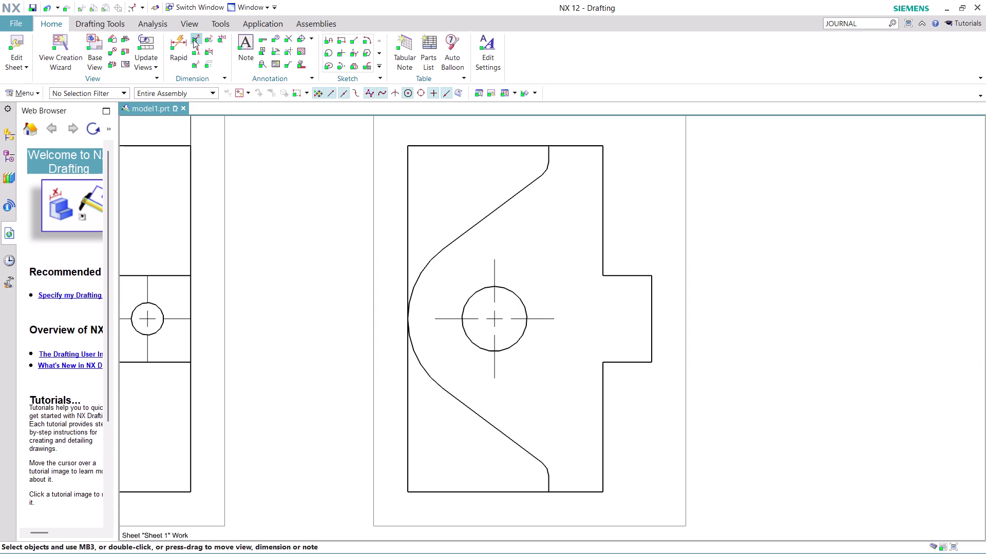
click(193, 40)
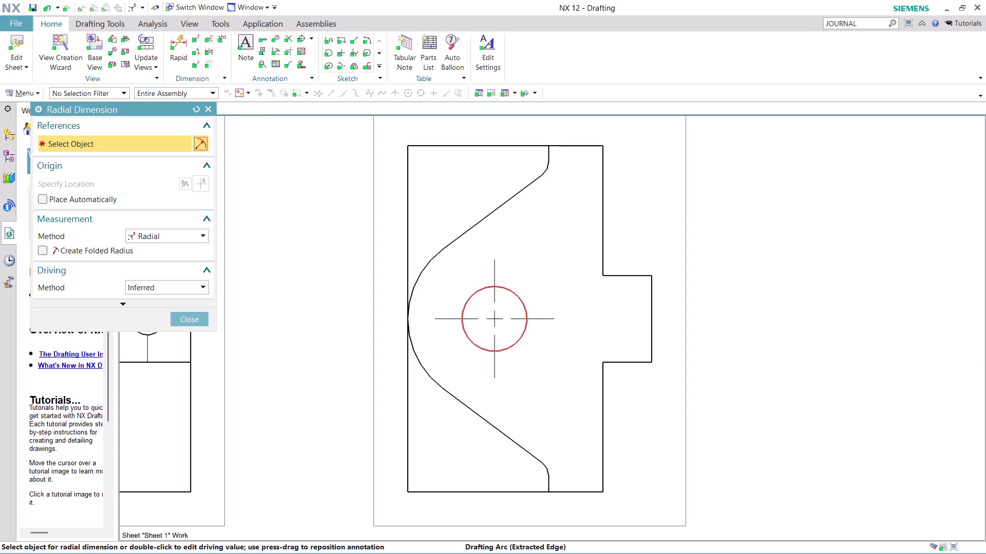
click(526, 302)
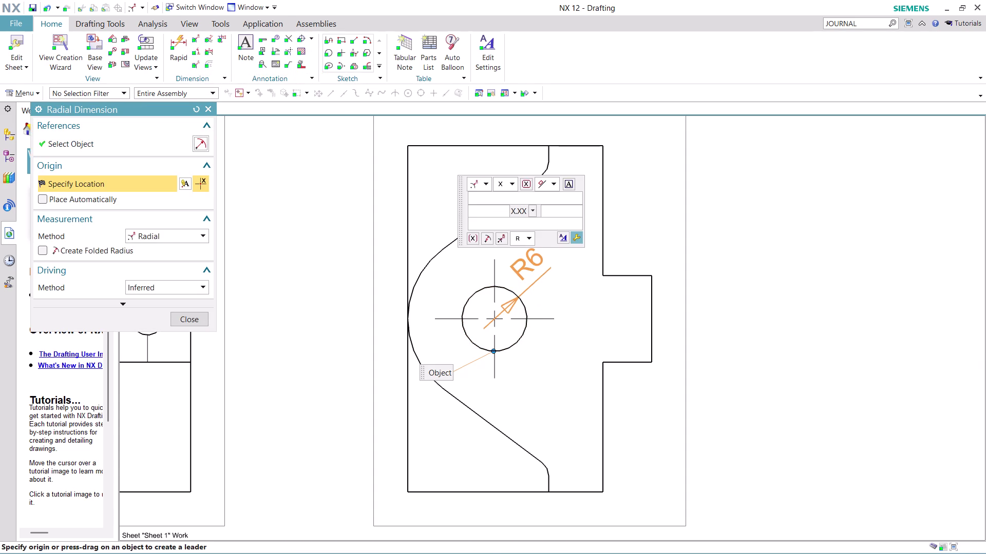
click(526, 265)
scroll(down, 3)
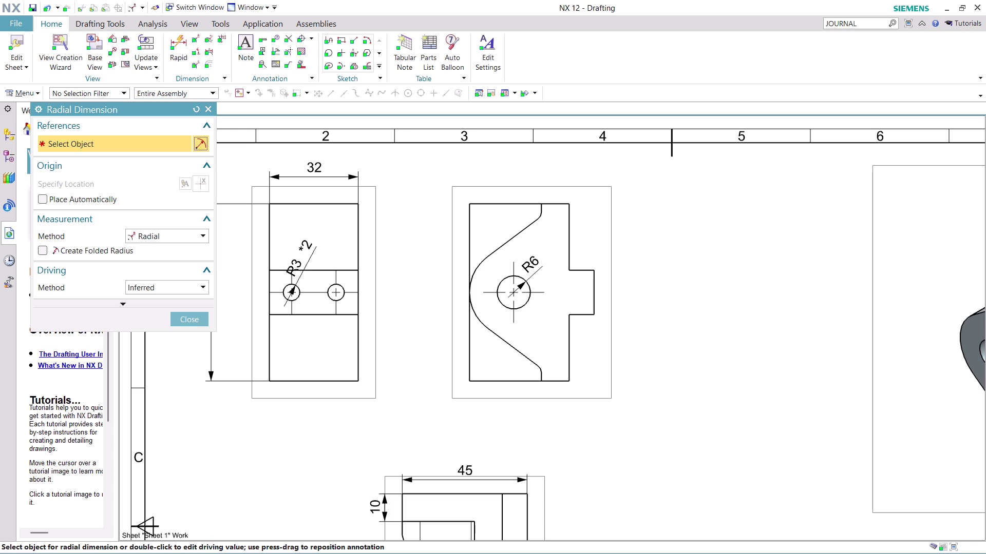
click(198, 324)
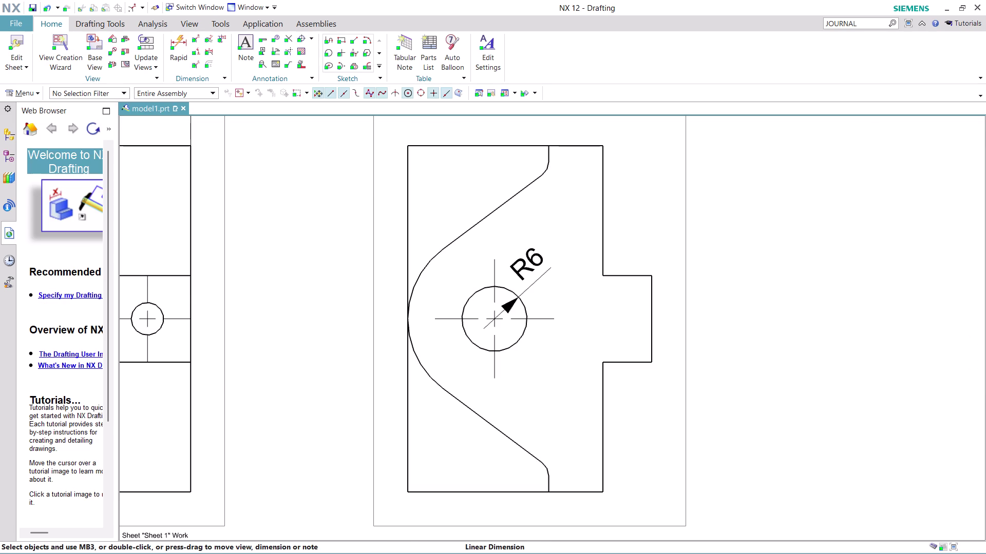
scroll(down, 3)
drag(684, 395, 758, 388)
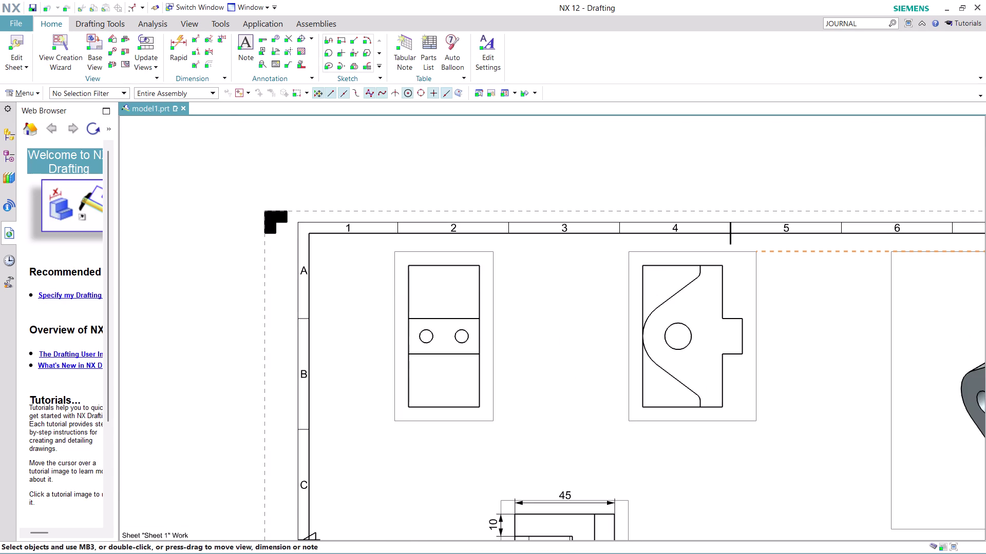
drag(758, 388, 768, 402)
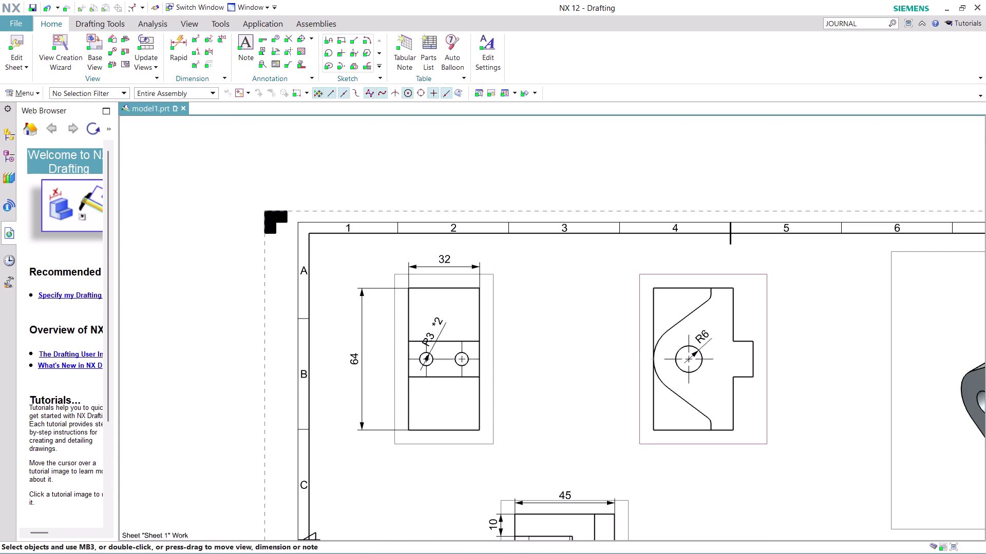
scroll(up, 3)
scroll(down, 3)
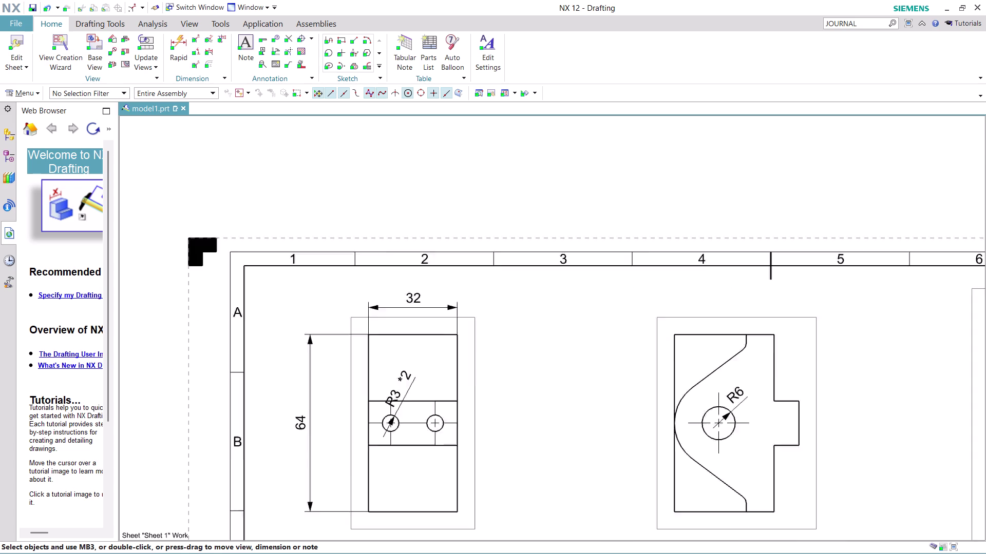
scroll(down, 3)
scroll(up, 3)
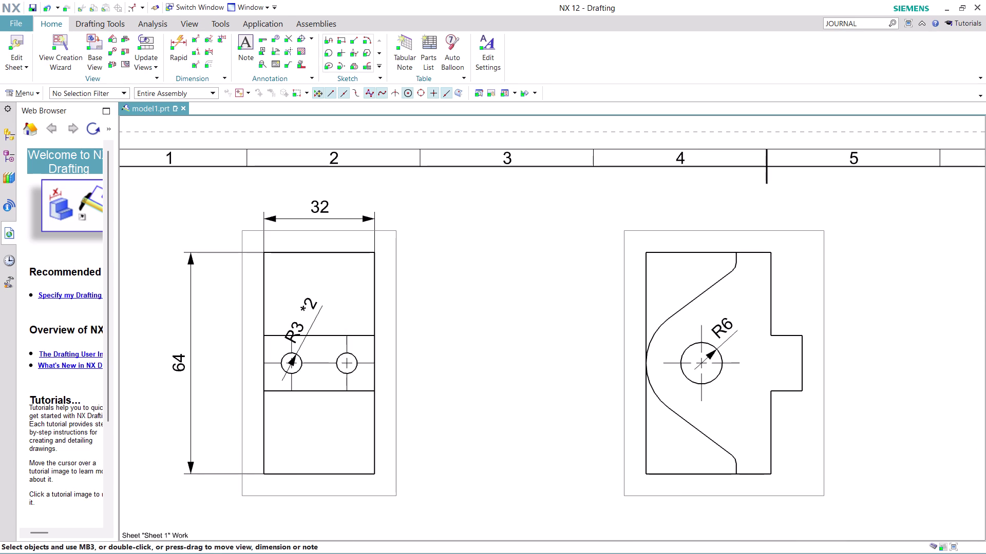
Add R16 to the large curved cutout and R3 to the top fillet.
click(198, 41)
click(652, 338)
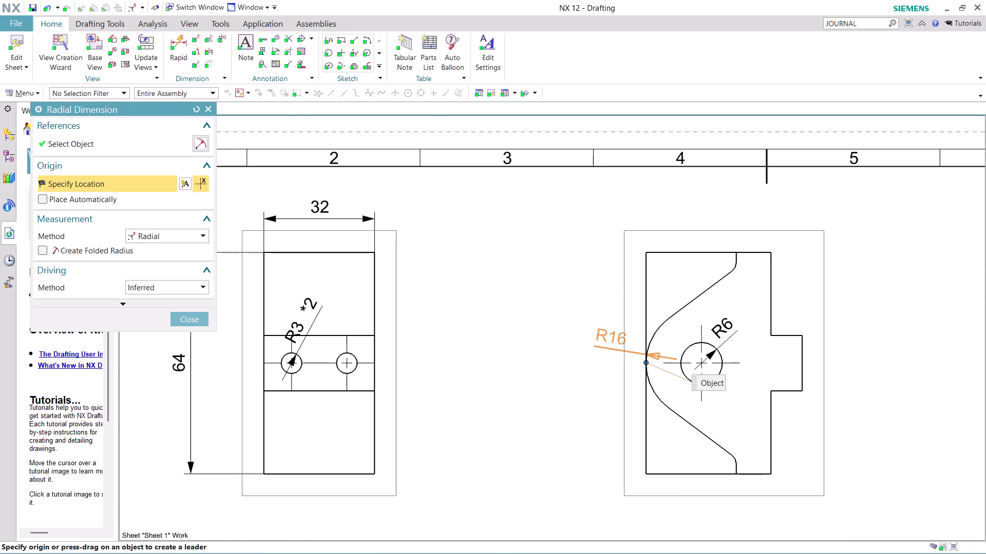
click(605, 331)
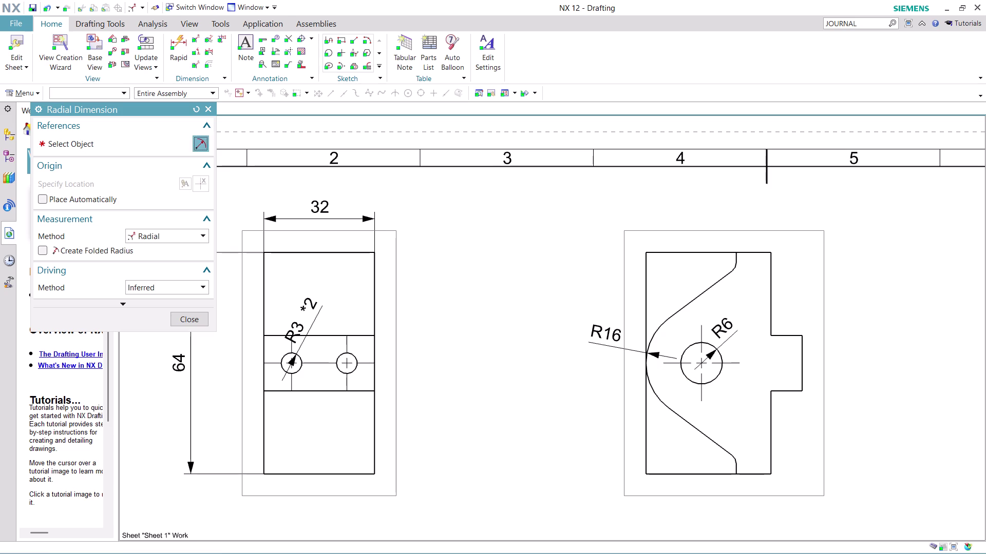
click(735, 268)
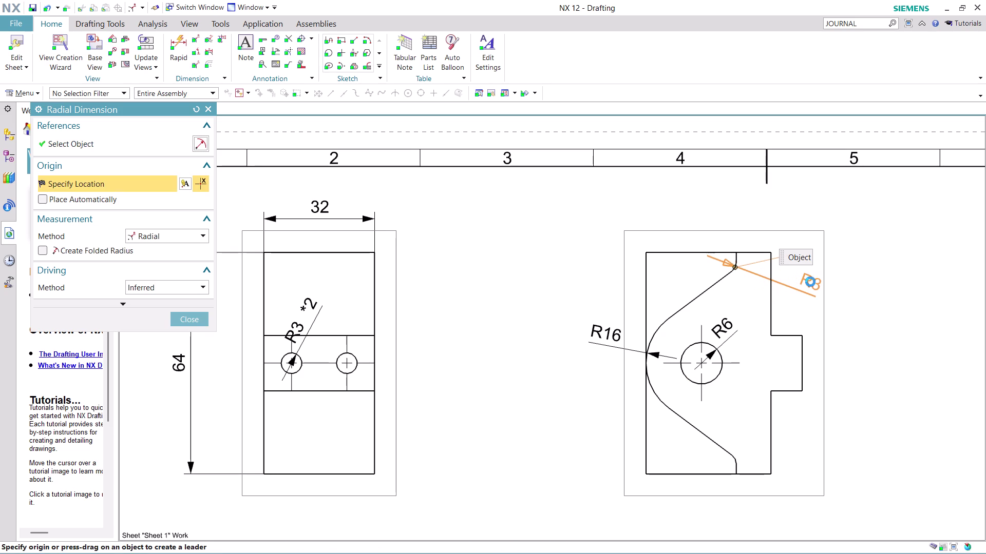
click(810, 283)
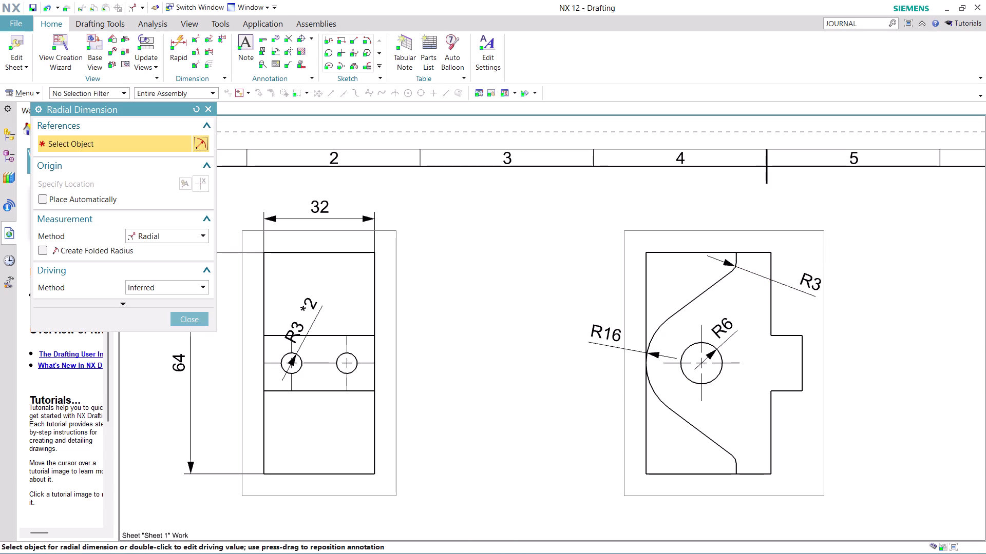
scroll(down, 3)
scroll(down, 3)
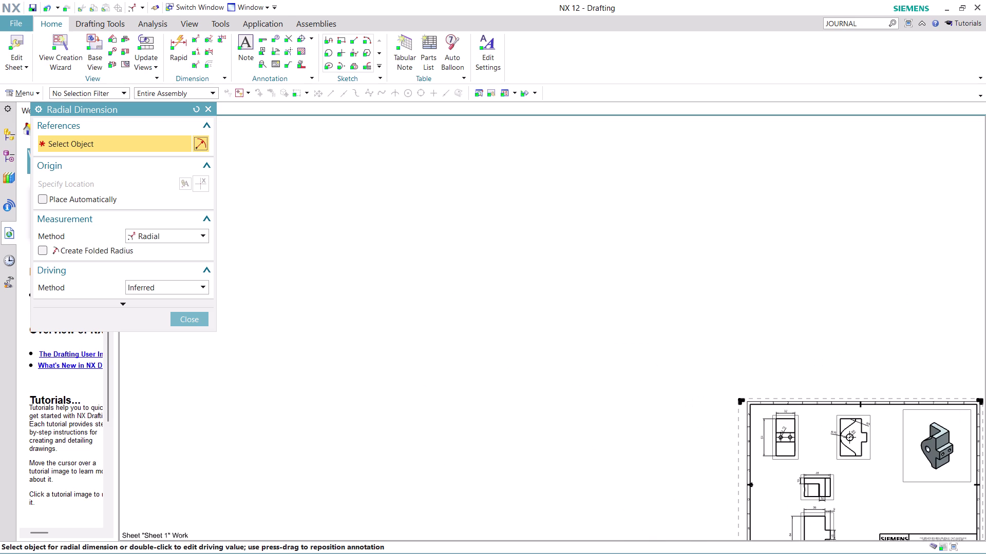
Center the whole sheet and close the Radial Dimension tool.
scroll(up, 3)
middle_drag(866, 482, 762, 395)
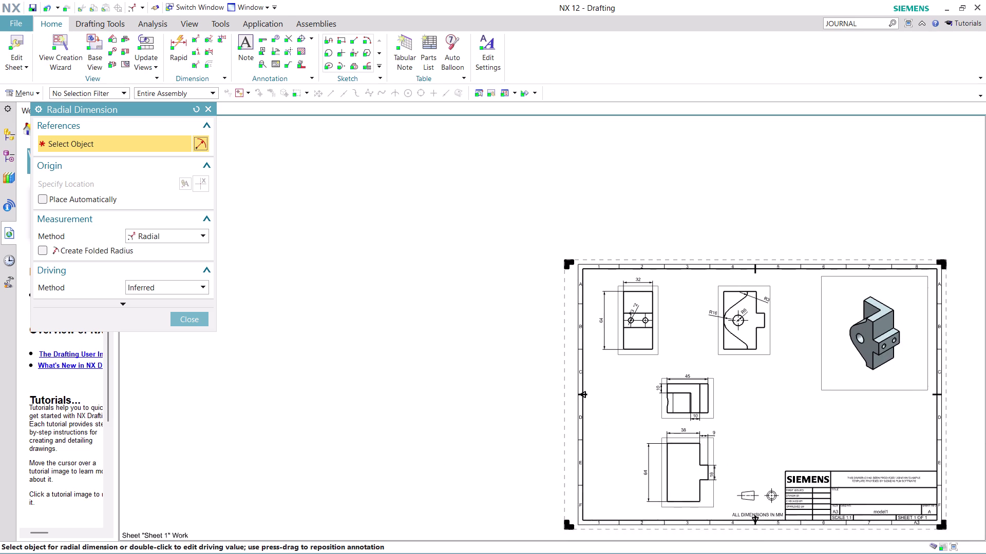
middle_drag(762, 395, 717, 350)
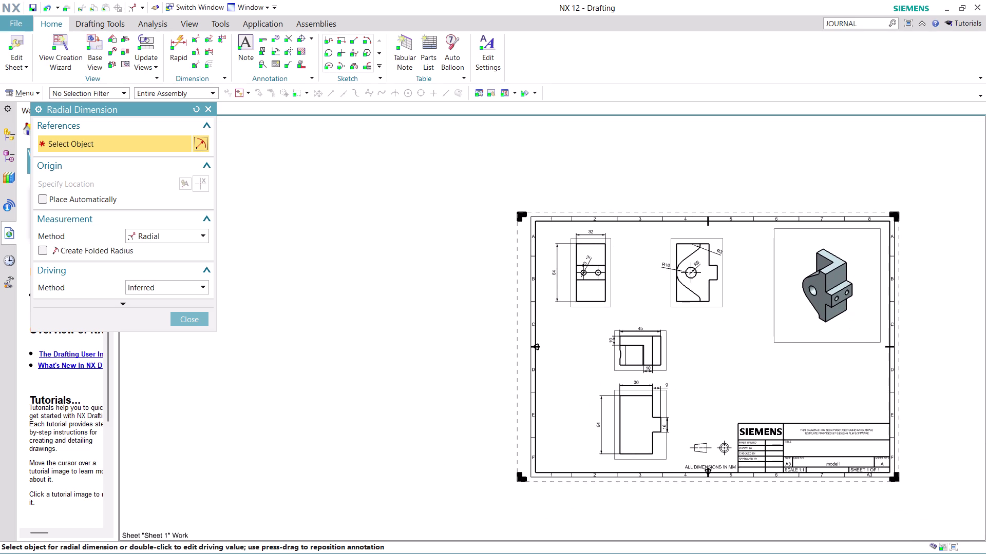
scroll(up, 3)
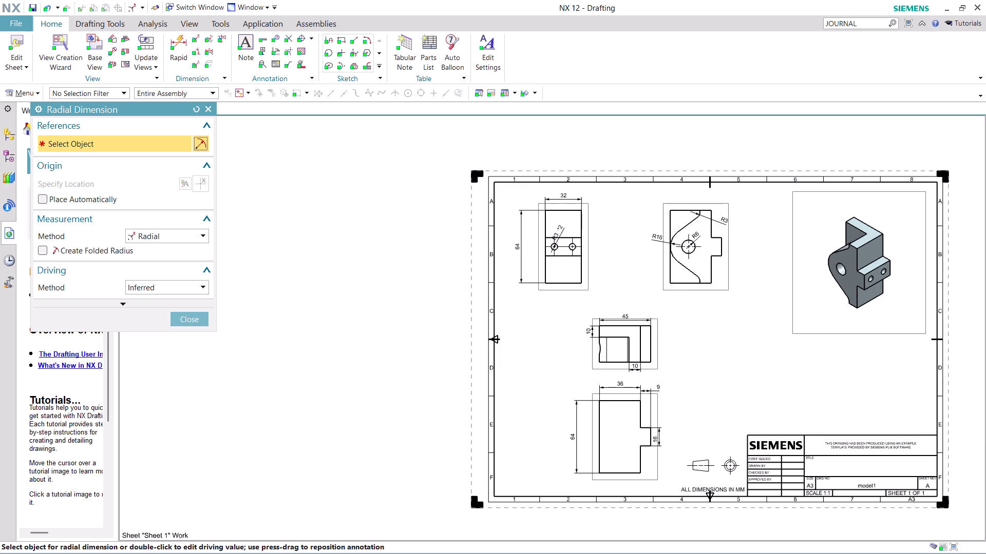
scroll(up, 3)
scroll(up, 3)
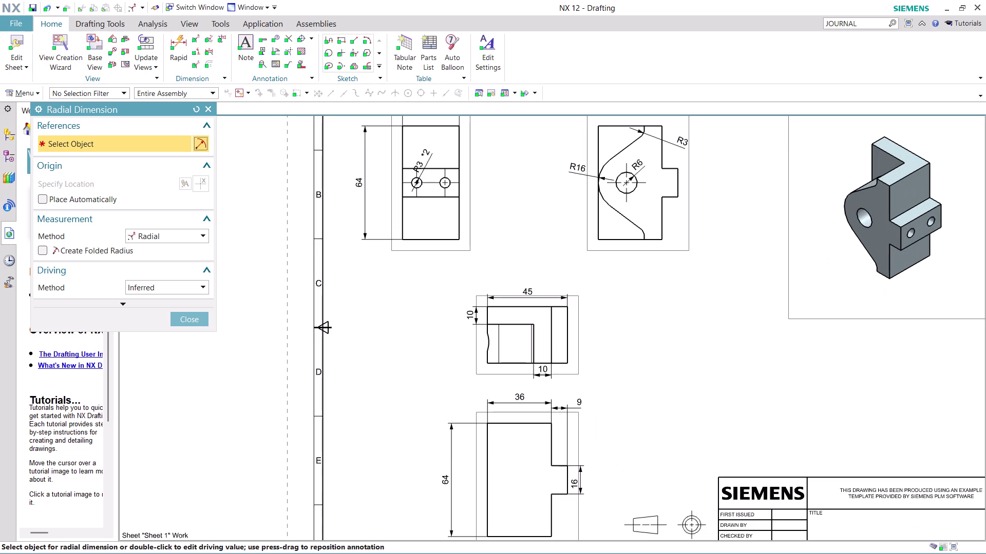
scroll(down, 3)
scroll(up, 3)
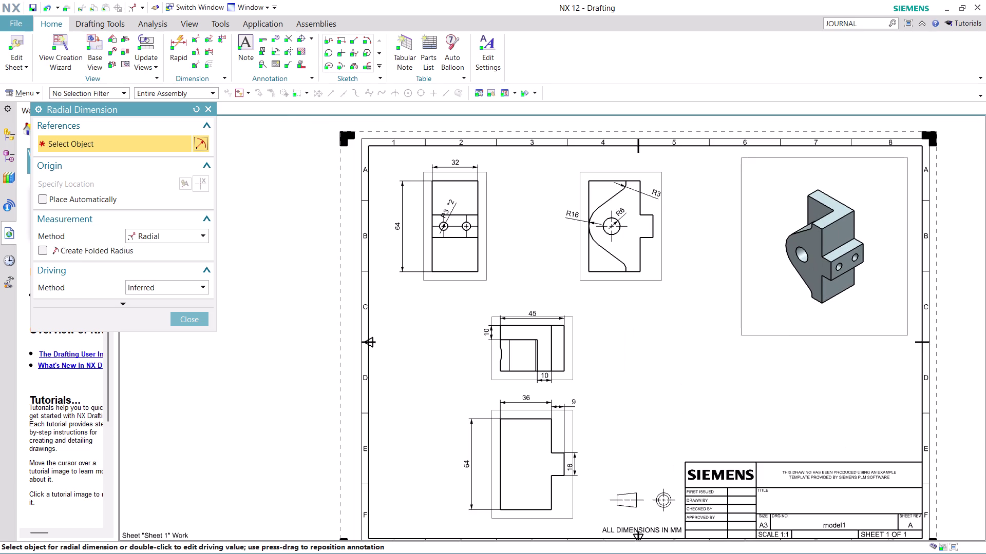
click(191, 321)
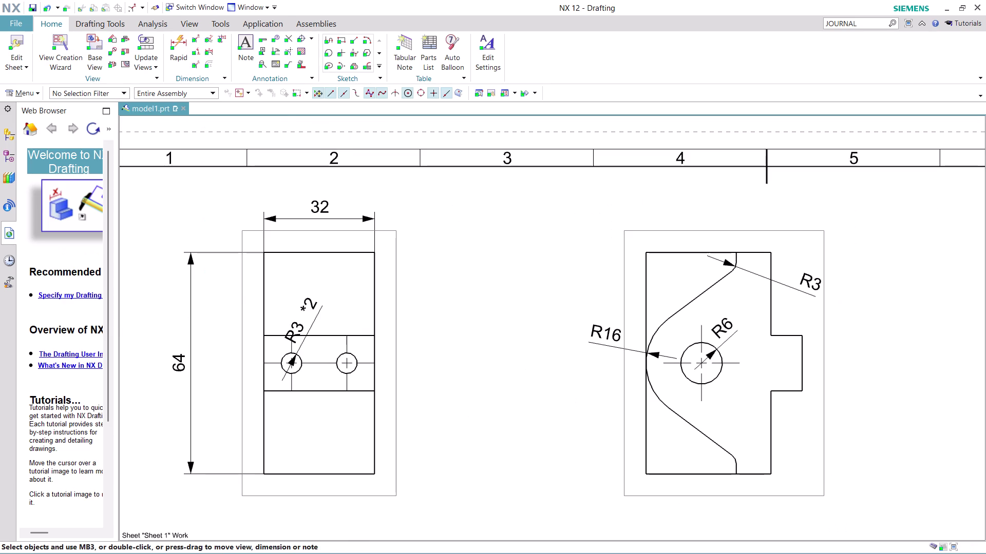
Drag the two lower views further left on the sheet.
scroll(down, 3)
scroll(down, 3)
scroll(up, 3)
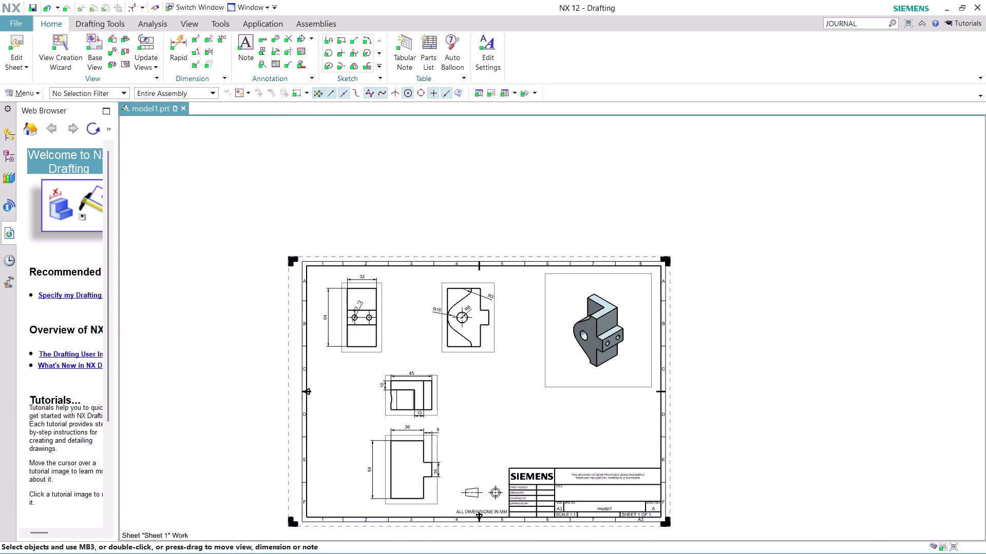
drag(382, 411, 355, 409)
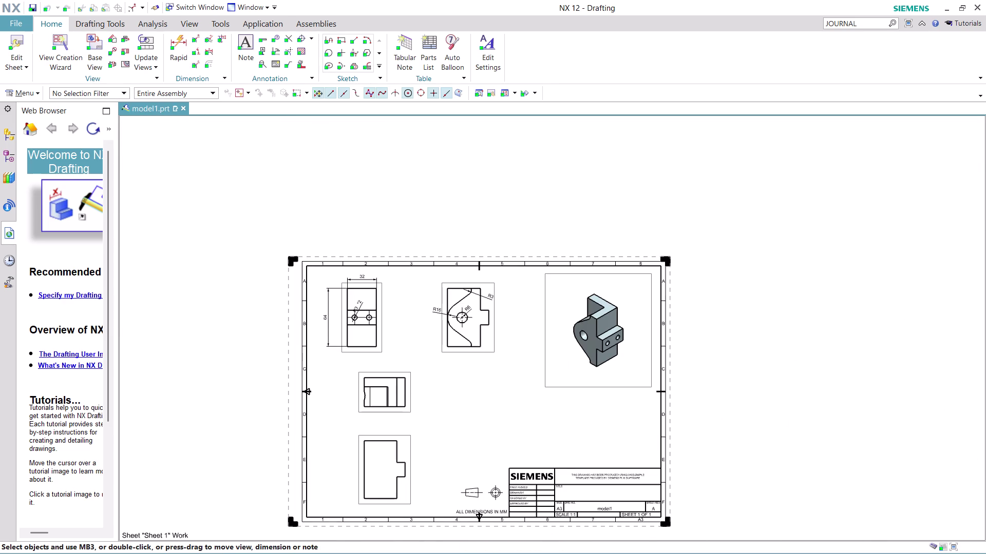
drag(355, 408, 336, 413)
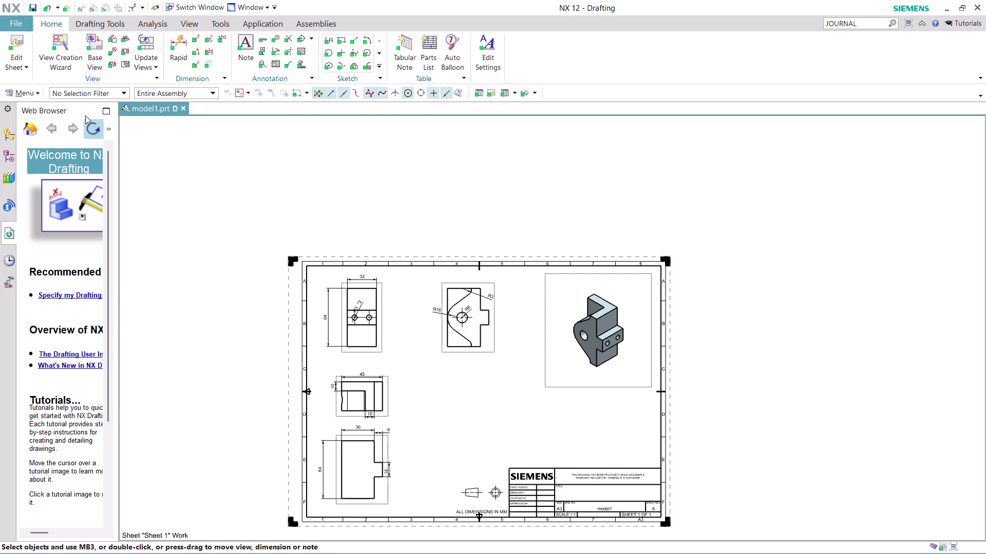
click(93, 49)
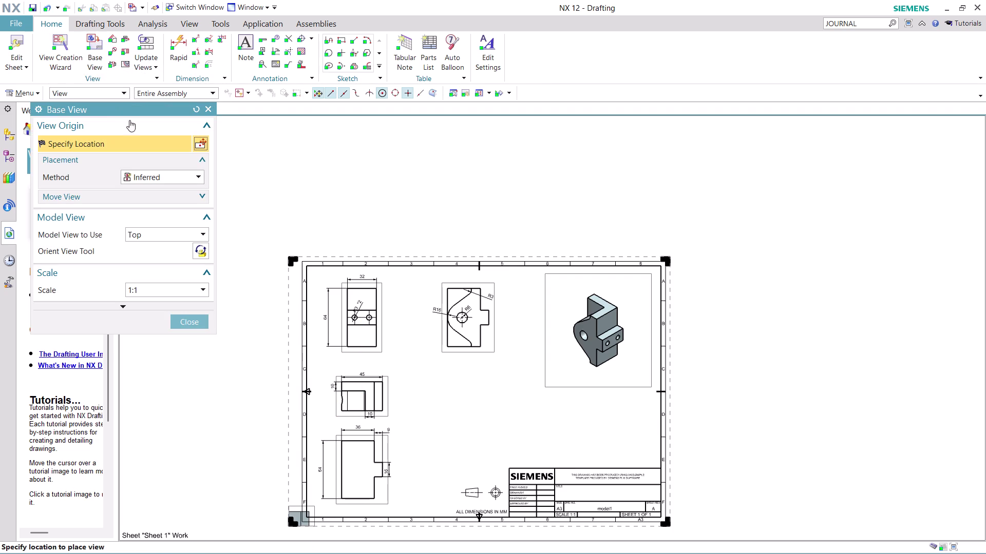
Try overlay view placement, then return the placement method to Inferred.
click(181, 174)
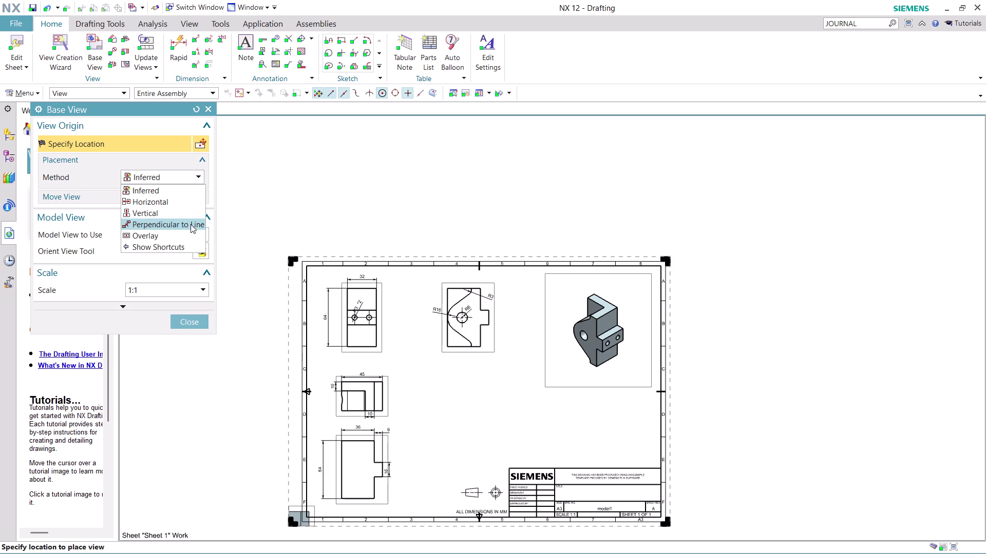
click(150, 238)
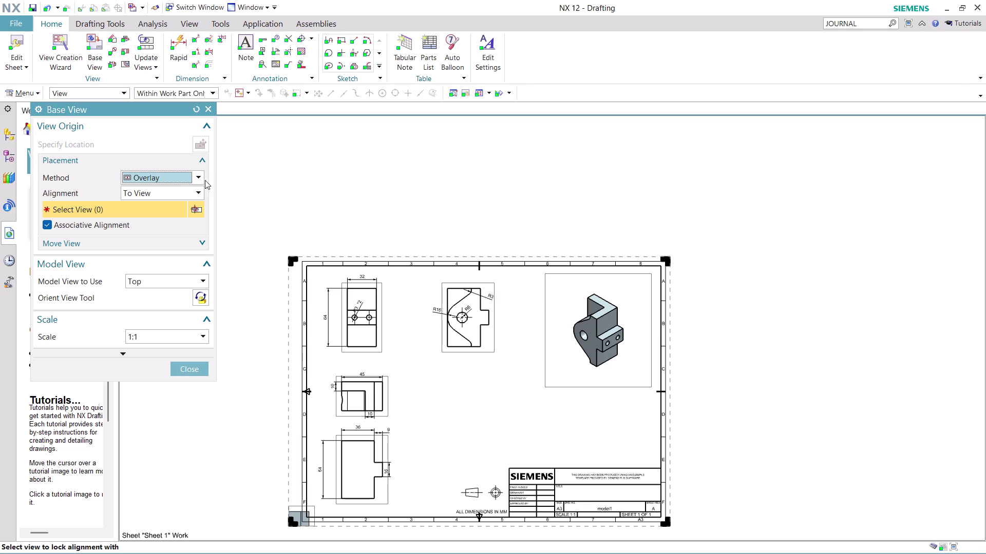
click(188, 369)
click(91, 52)
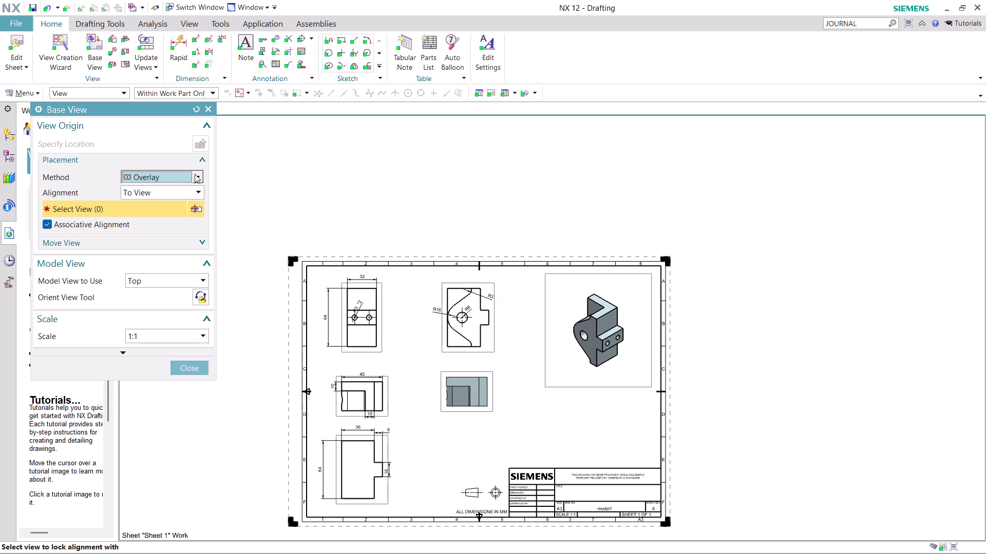
click(195, 174)
click(178, 194)
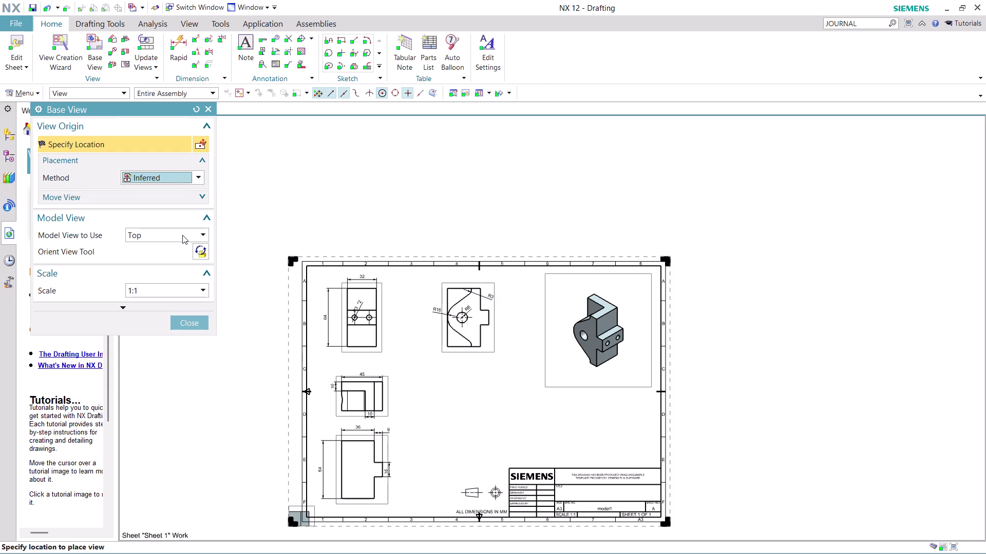
Preview model views, choose Left, and place it below the R16 view.
click(182, 236)
click(177, 257)
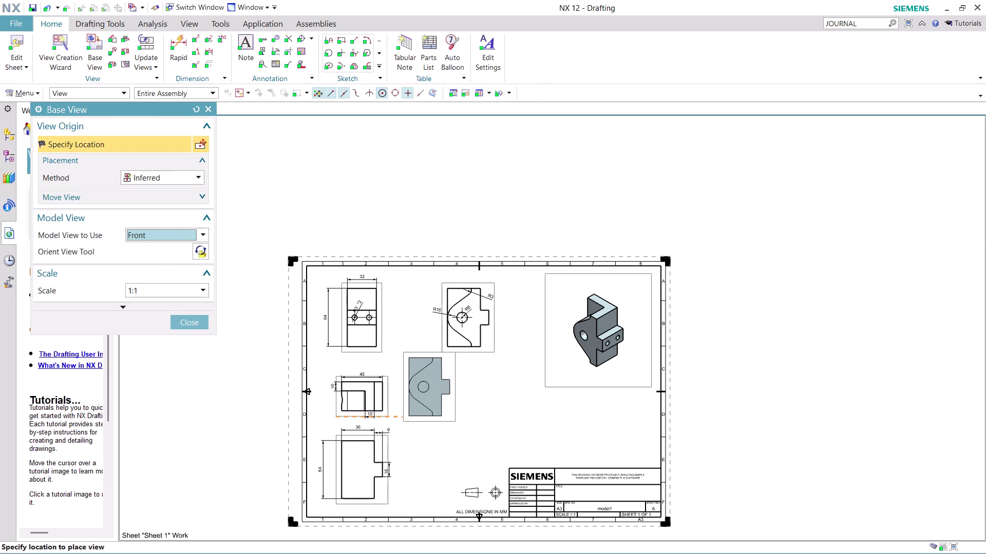
click(206, 234)
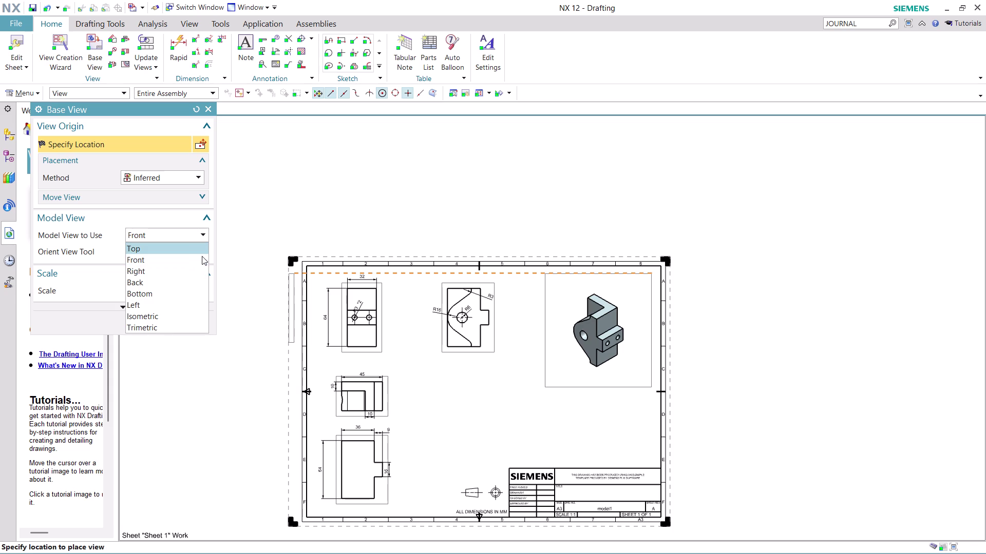
click(193, 251)
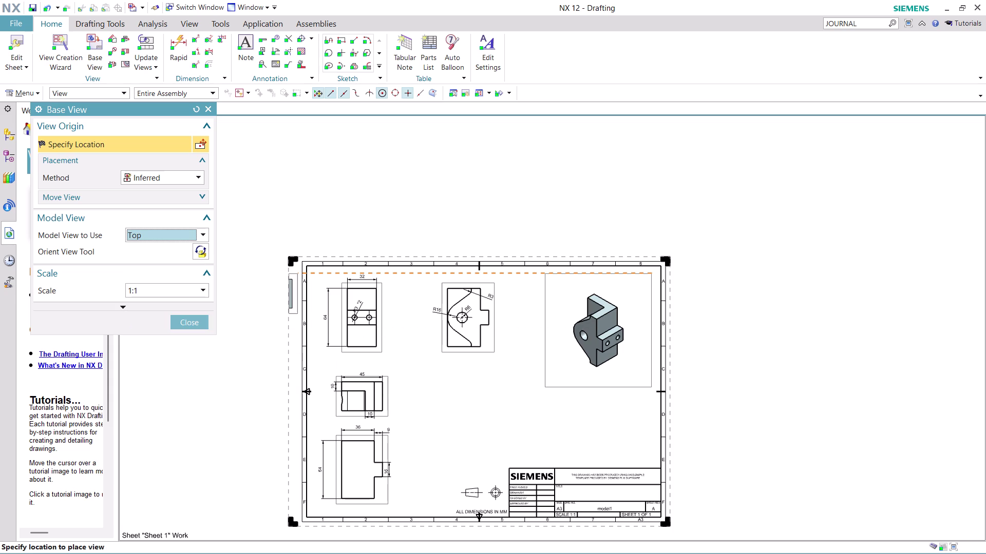
click(205, 234)
click(184, 272)
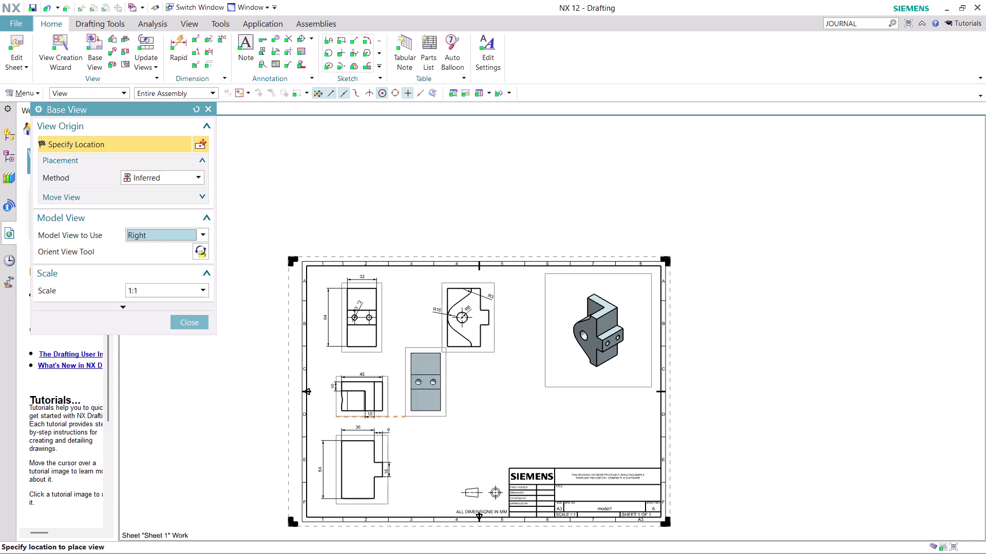
click(204, 232)
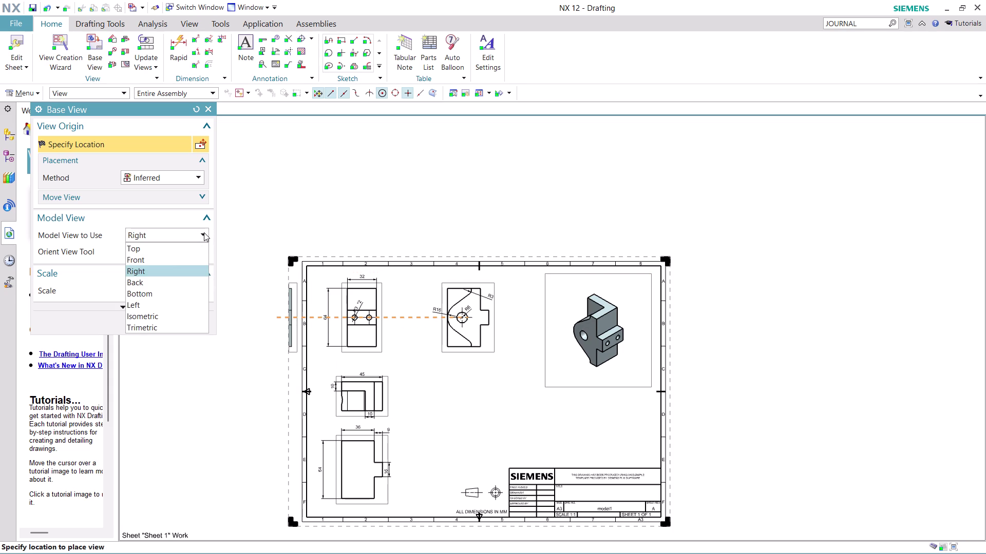
click(175, 283)
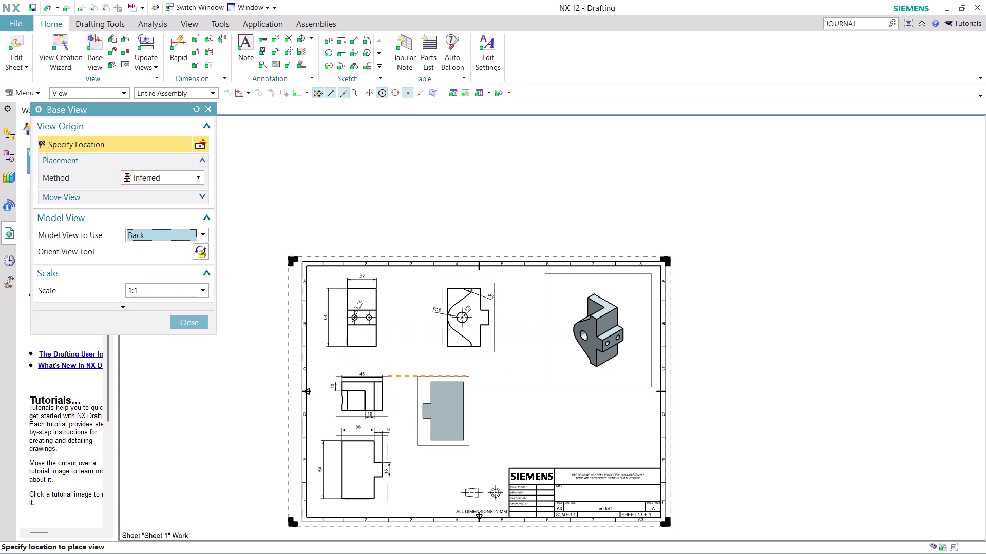
click(201, 232)
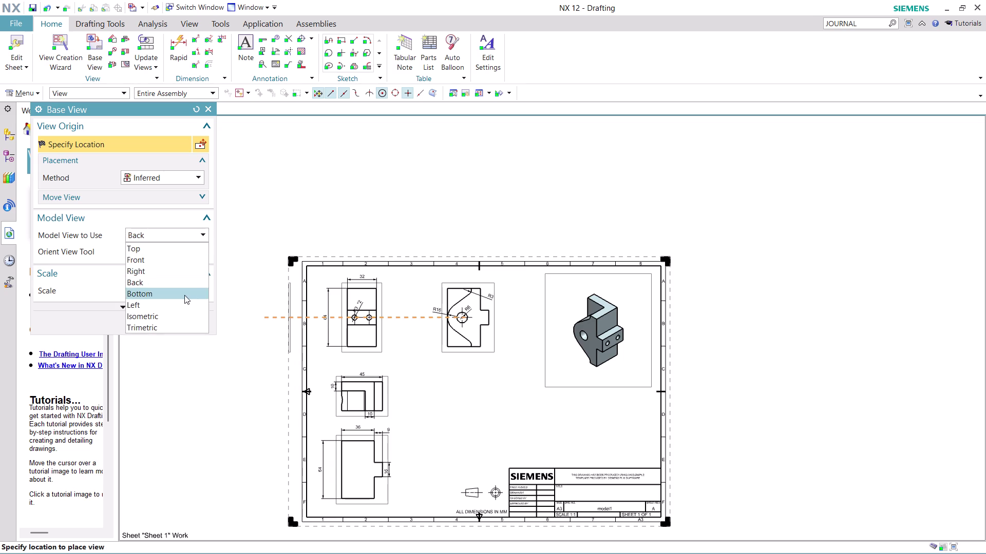
click(184, 295)
click(202, 234)
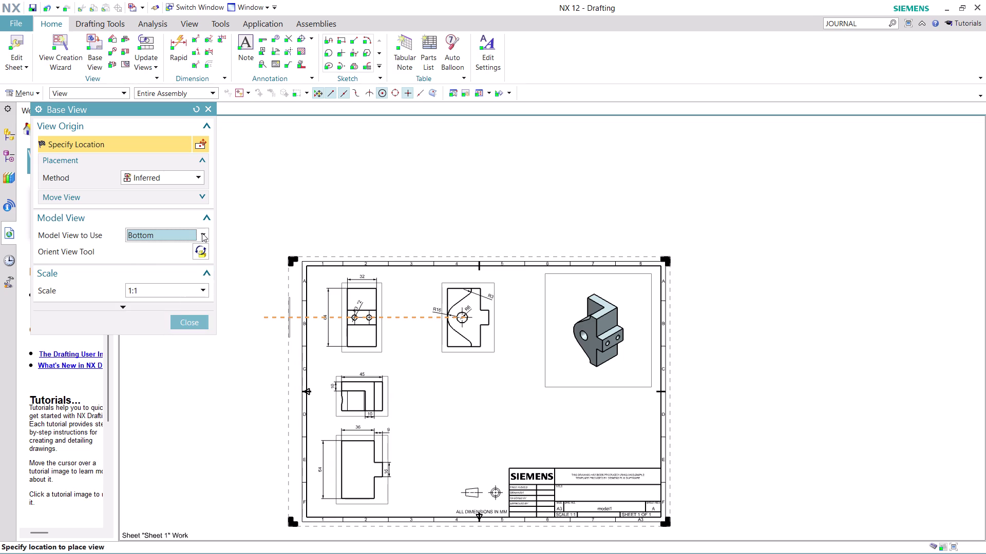
click(183, 304)
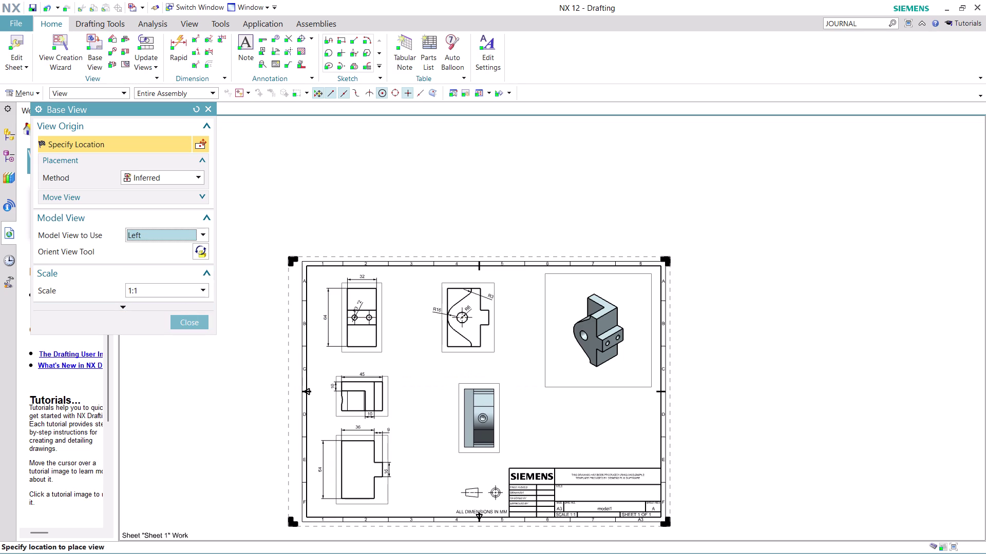
click(472, 417)
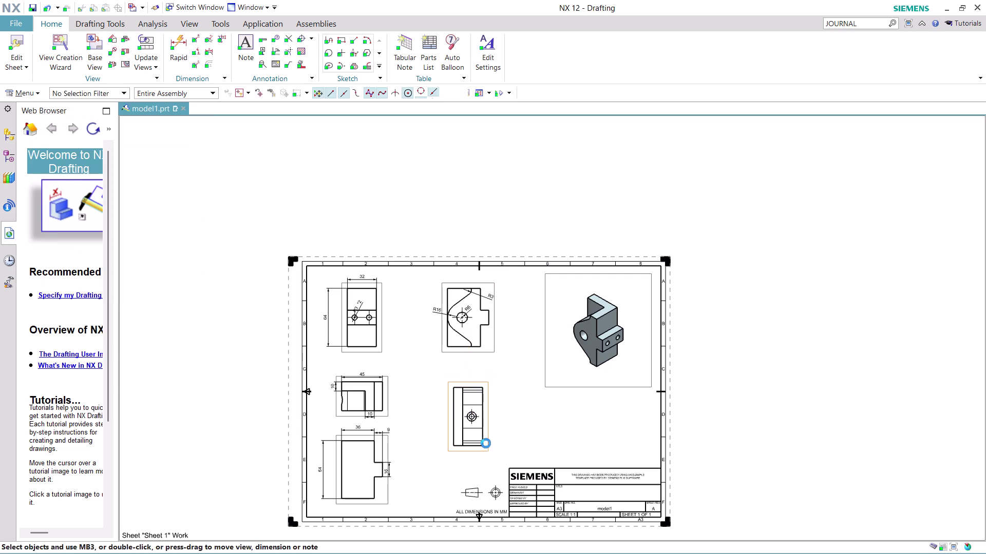
scroll(up, 3)
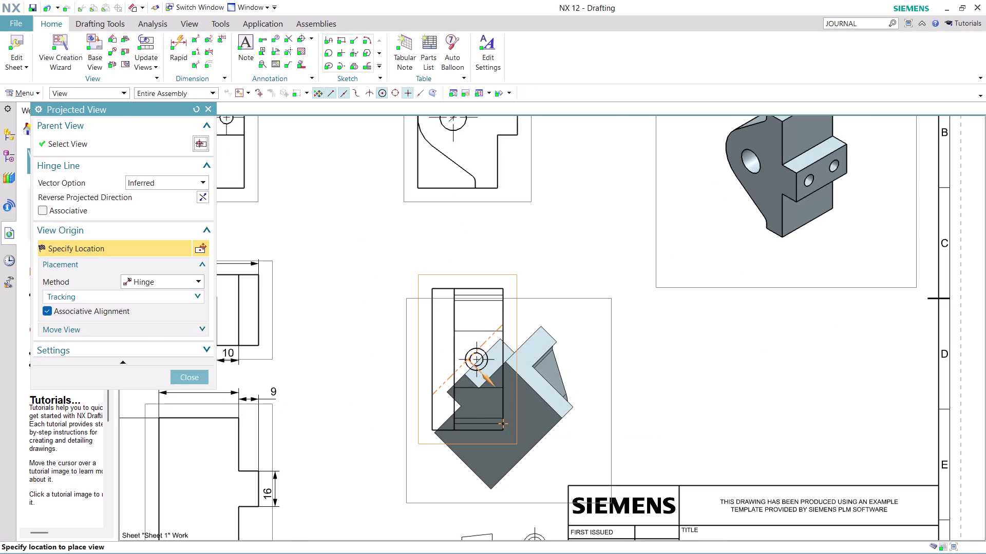
key(Escape)
scroll(up, 3)
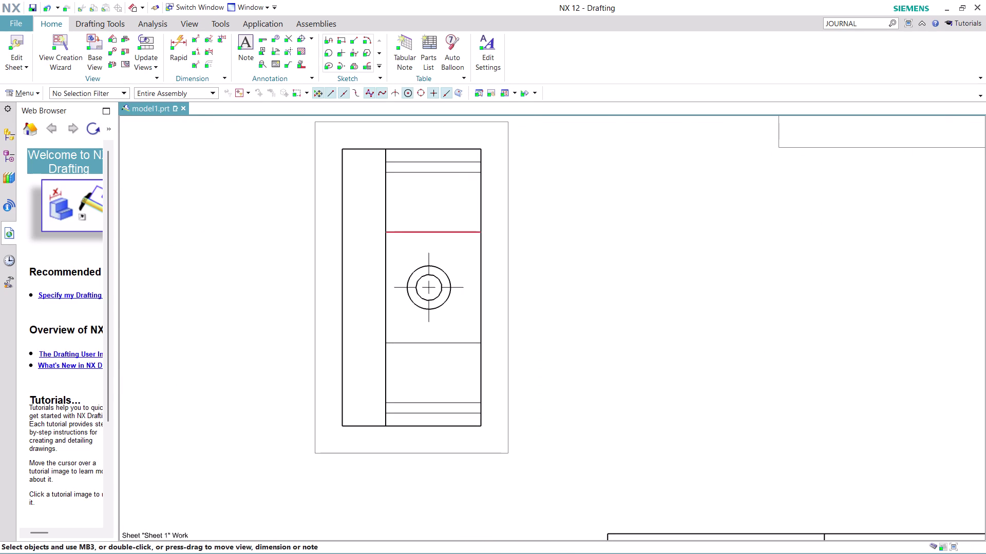
scroll(down, 3)
scroll(up, 3)
scroll(up, 3)
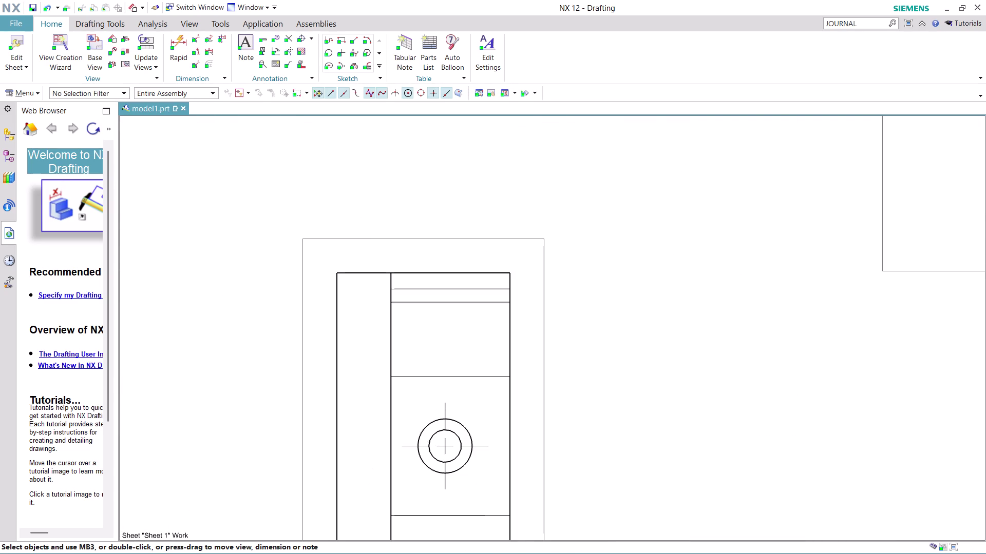
scroll(down, 3)
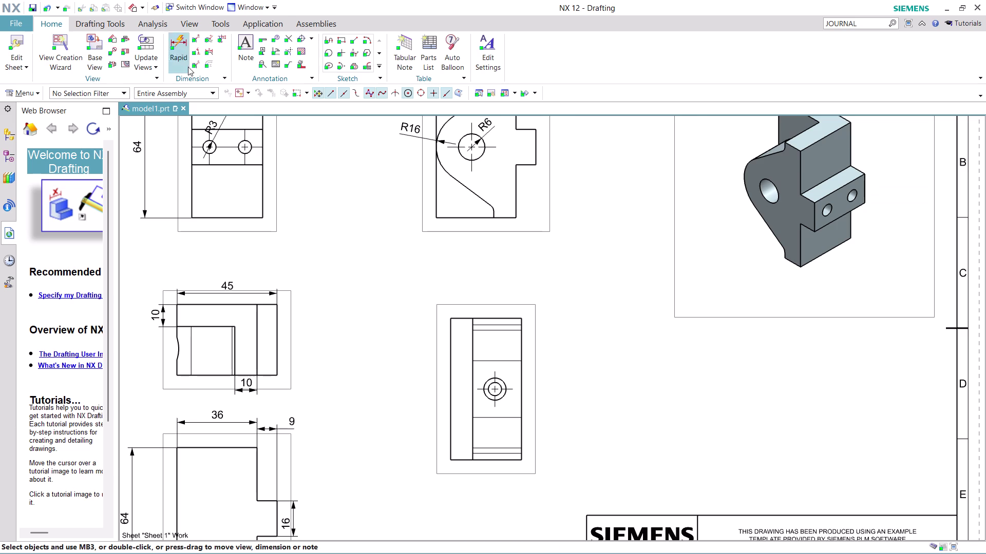
scroll(up, 3)
Dimension the left view's outer hole circle as R5 and inner circle as R3.
click(196, 41)
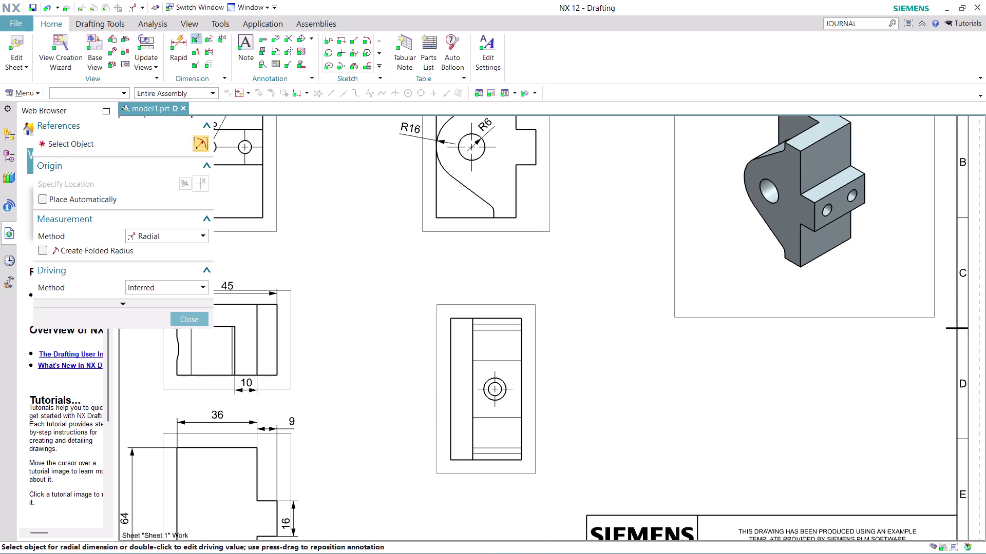
scroll(up, 3)
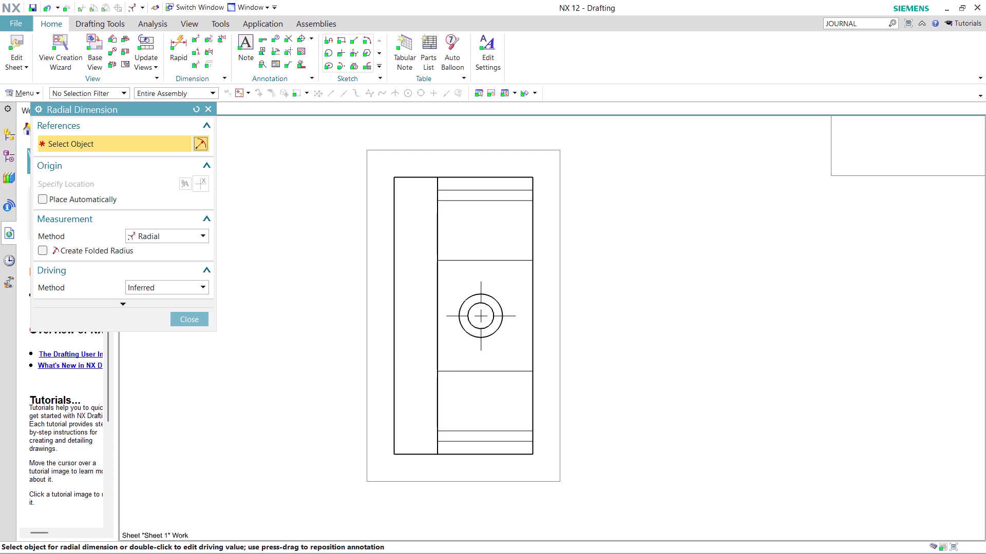
click(499, 303)
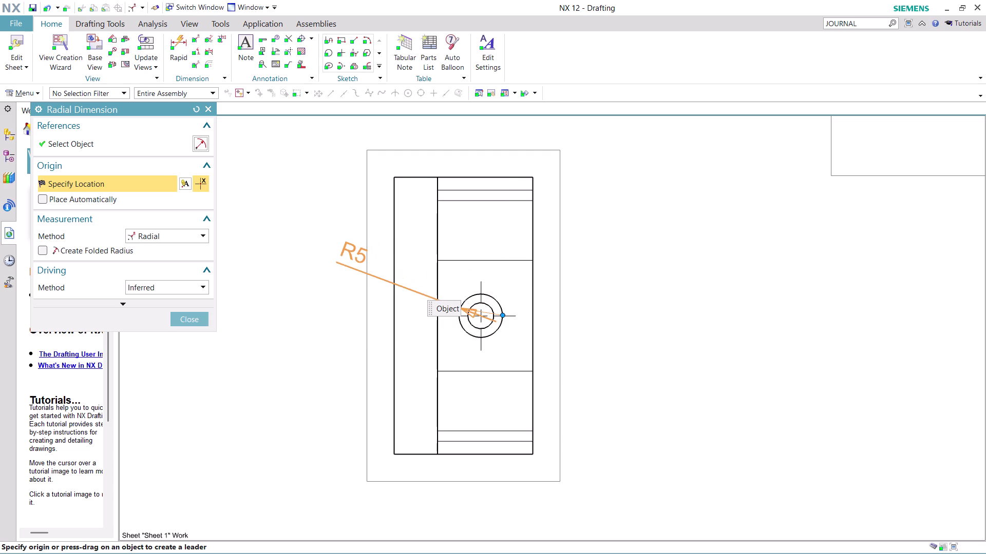
click(353, 253)
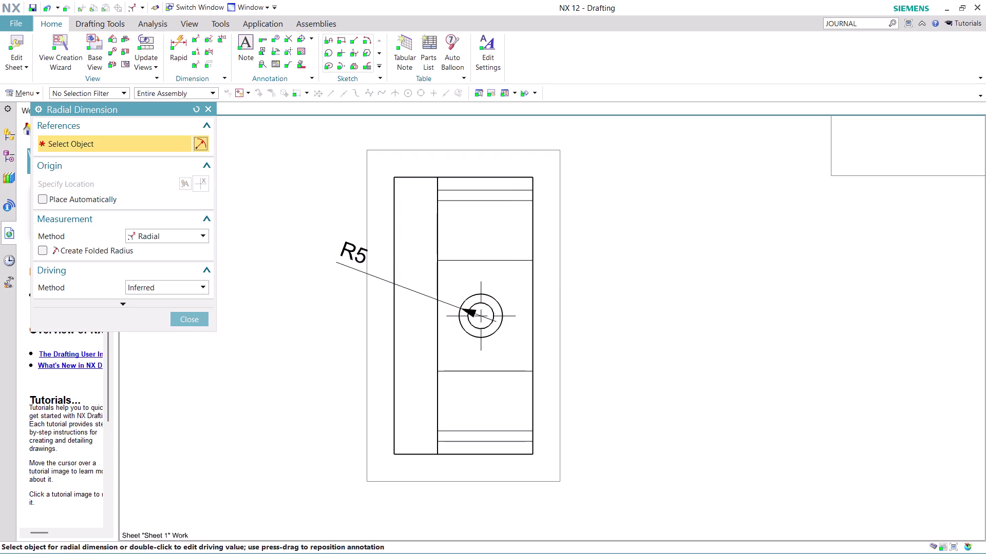
scroll(up, 3)
click(474, 322)
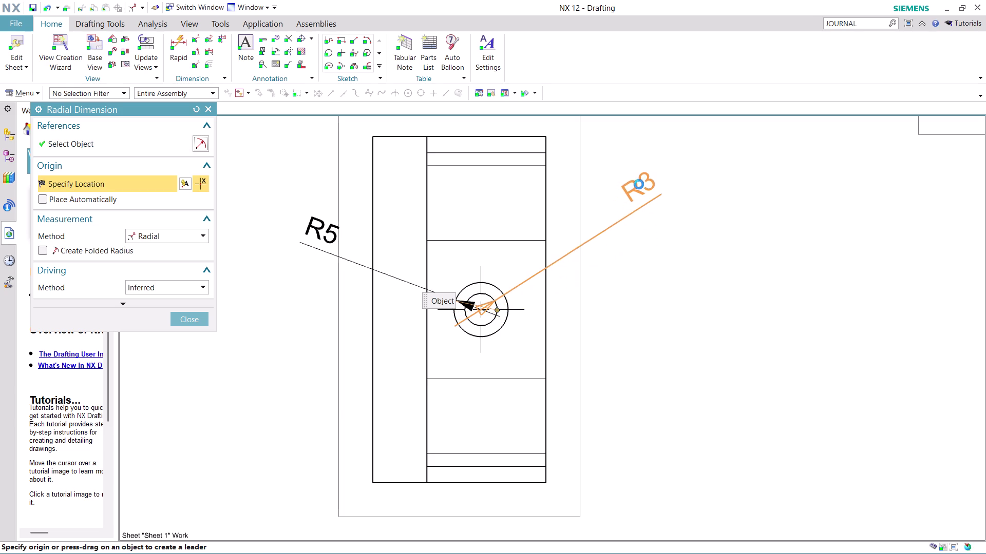
click(640, 178)
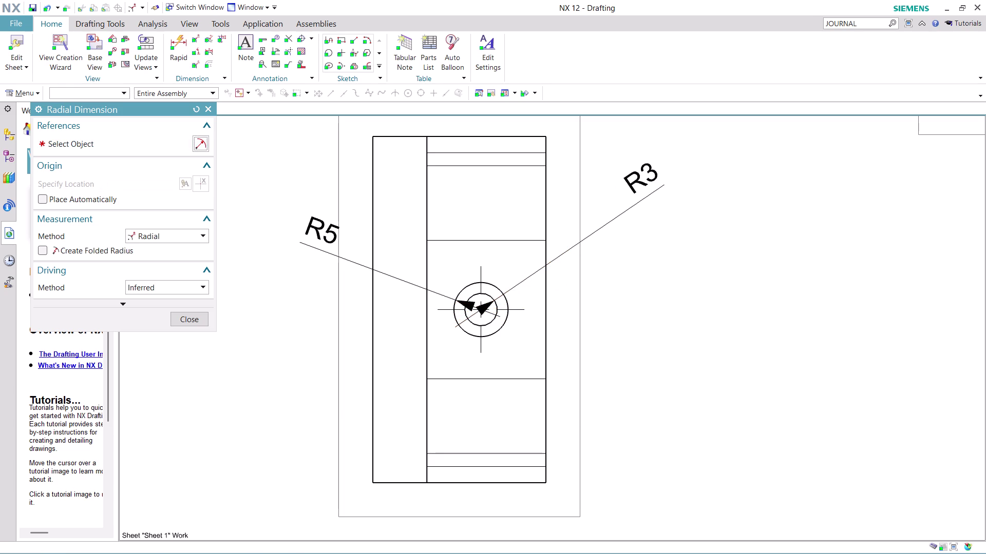
click(187, 316)
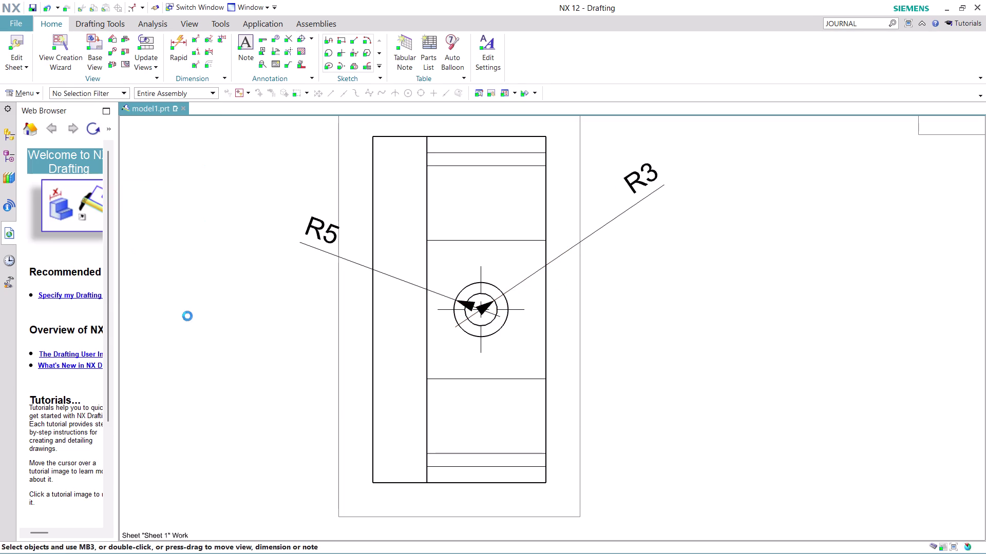
click(129, 51)
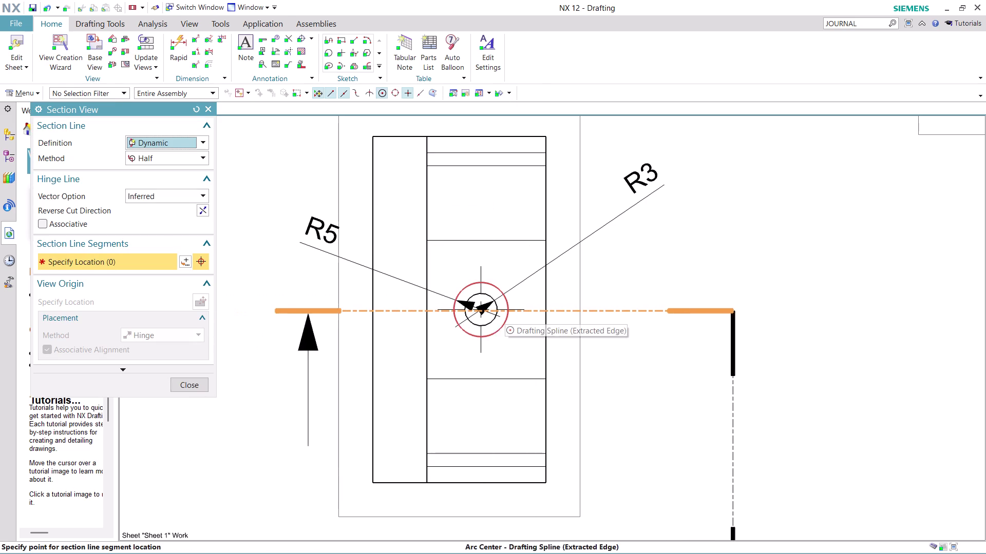
click(372, 313)
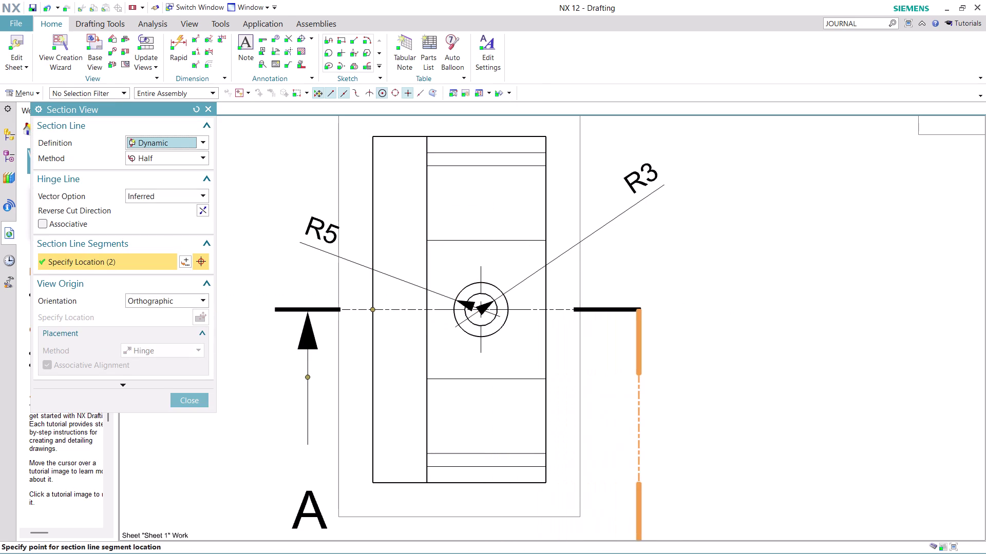
click(548, 309)
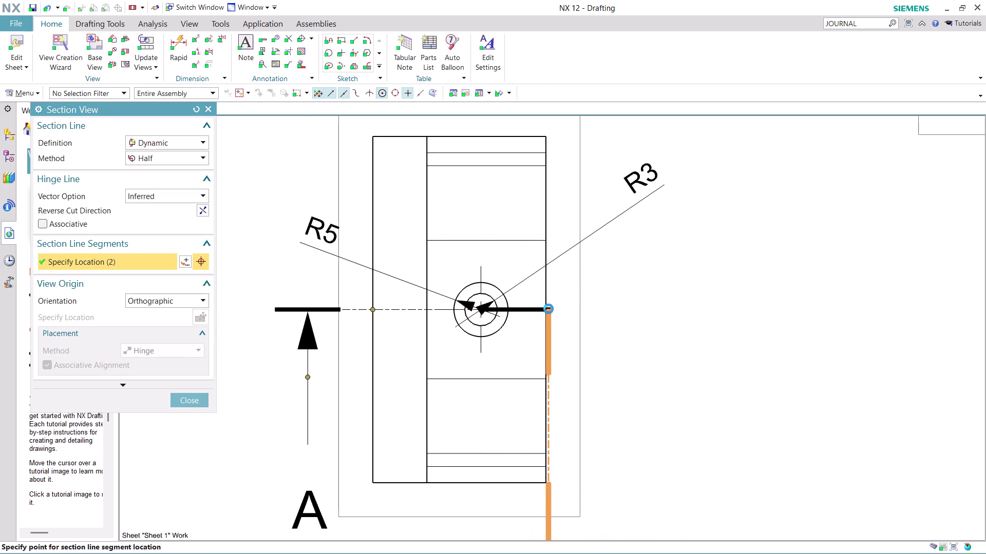
scroll(down, 3)
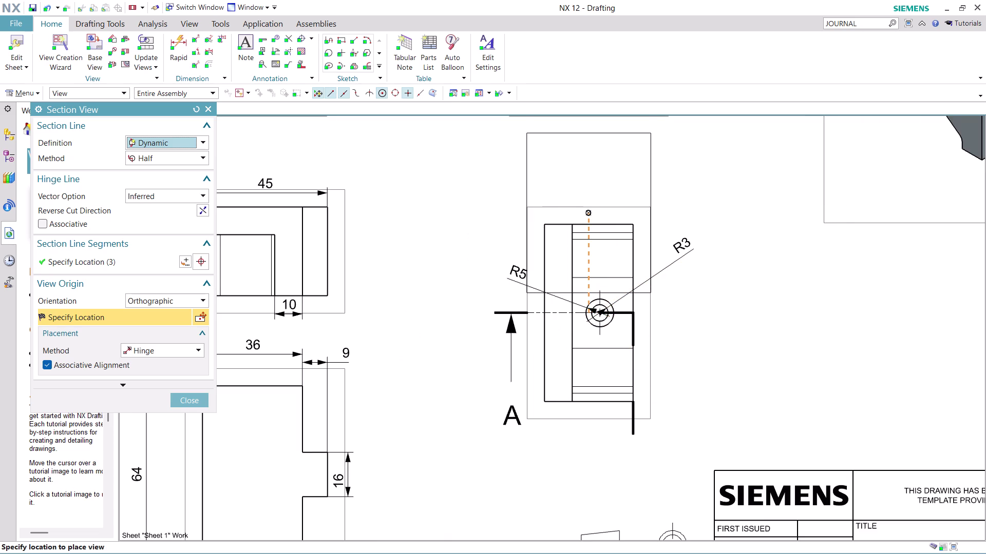
scroll(down, 3)
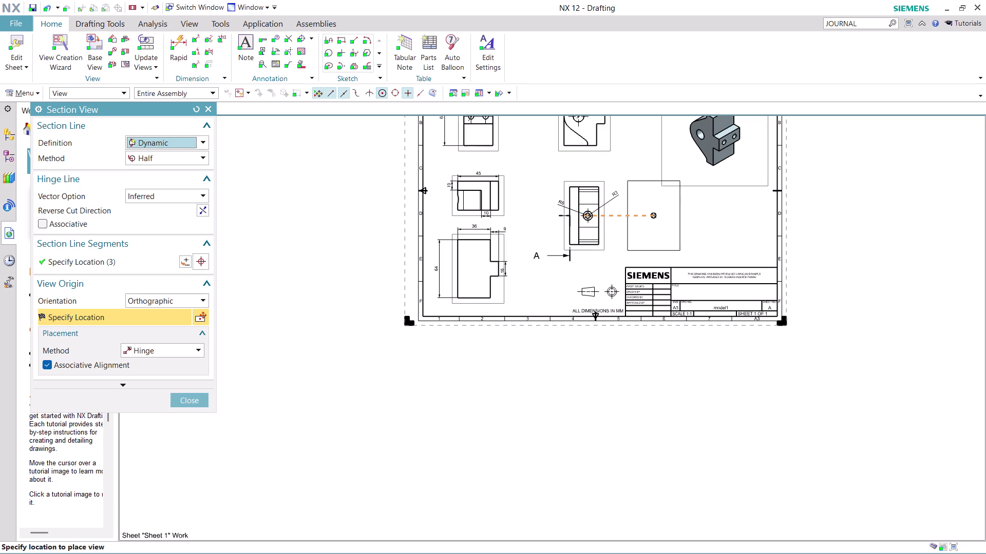
scroll(down, 3)
scroll(up, 3)
scroll(up, 3)
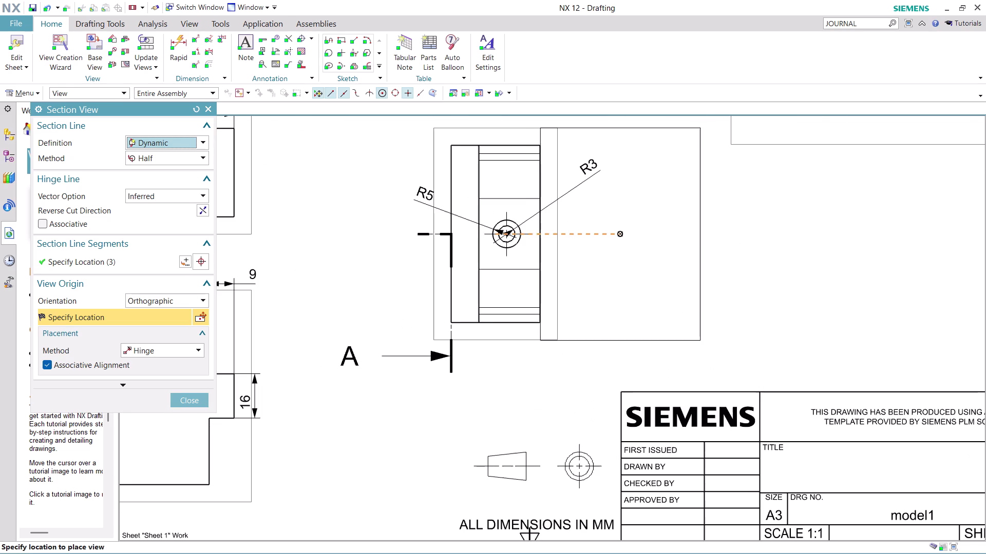
key(Escape)
scroll(up, 3)
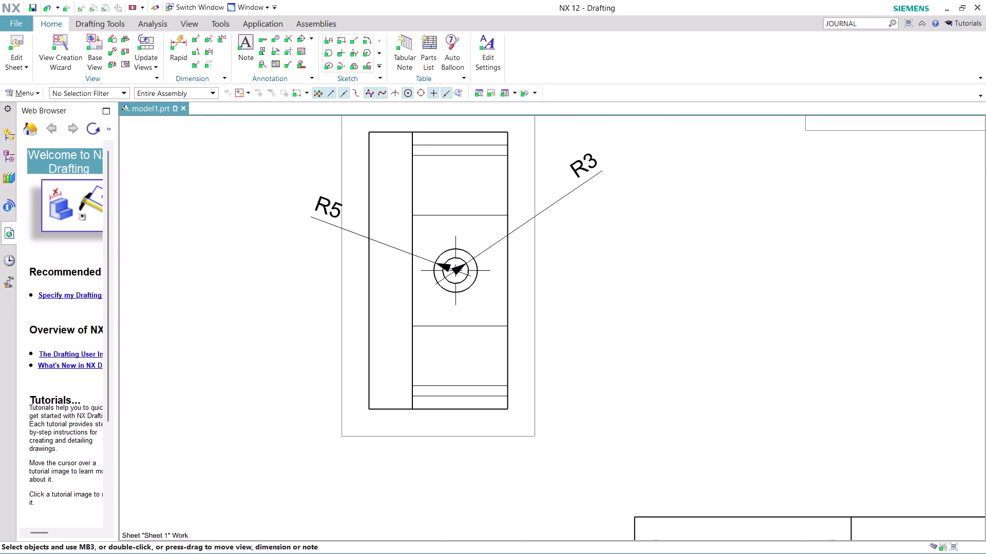
middle_drag(648, 289, 632, 353)
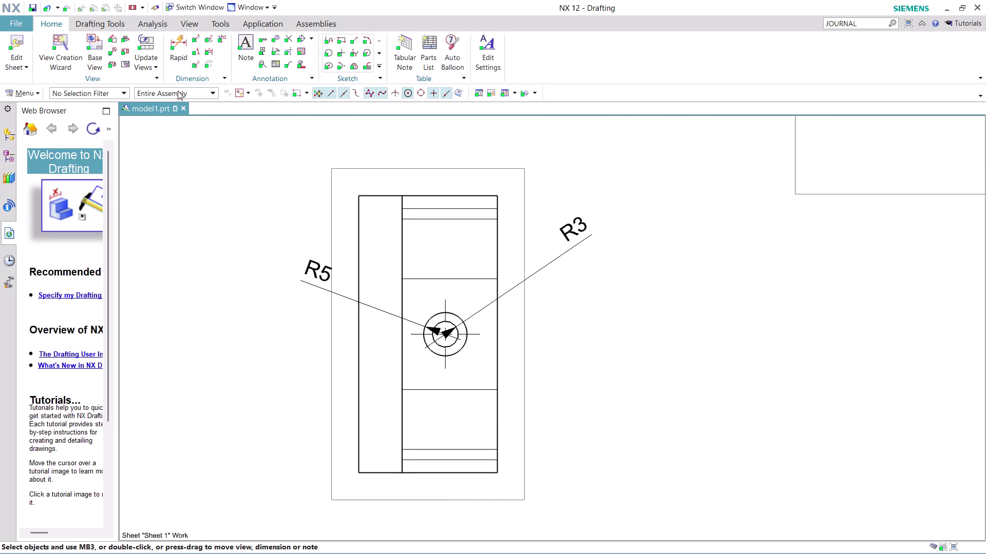
click(123, 47)
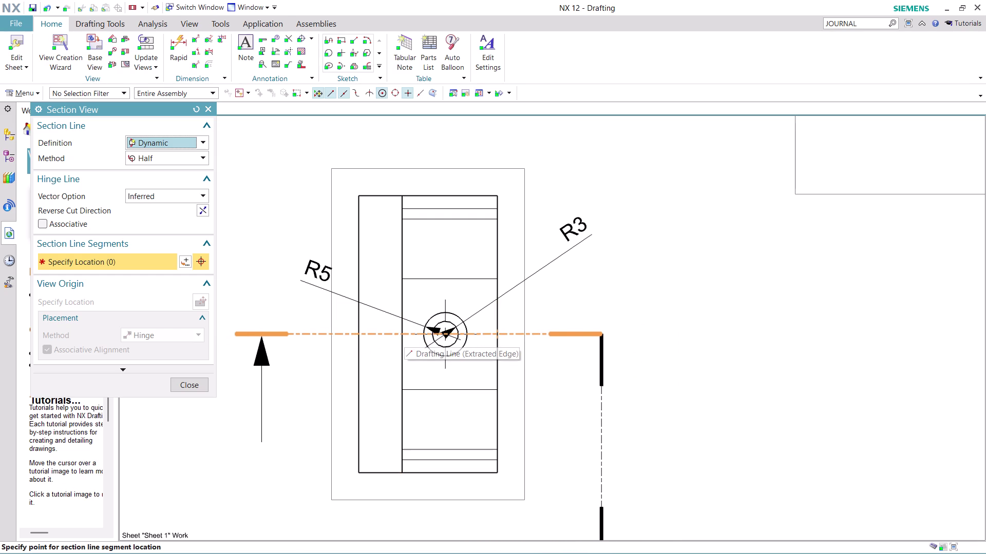
click(447, 334)
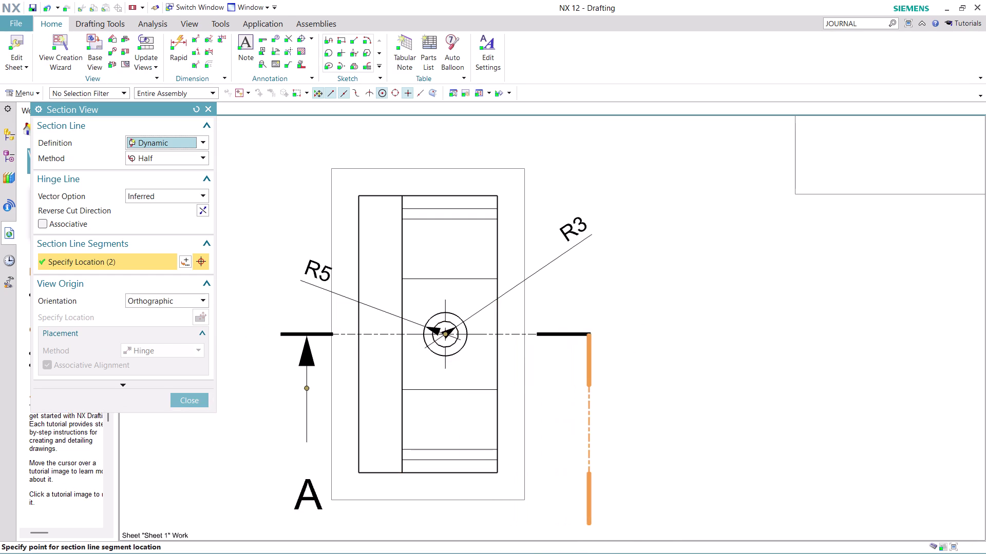
click(500, 334)
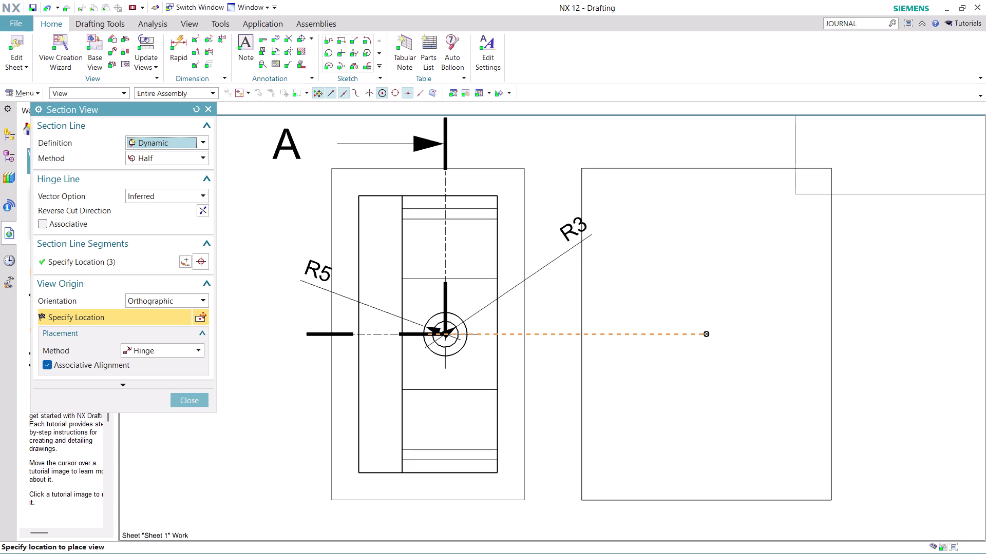
click(692, 341)
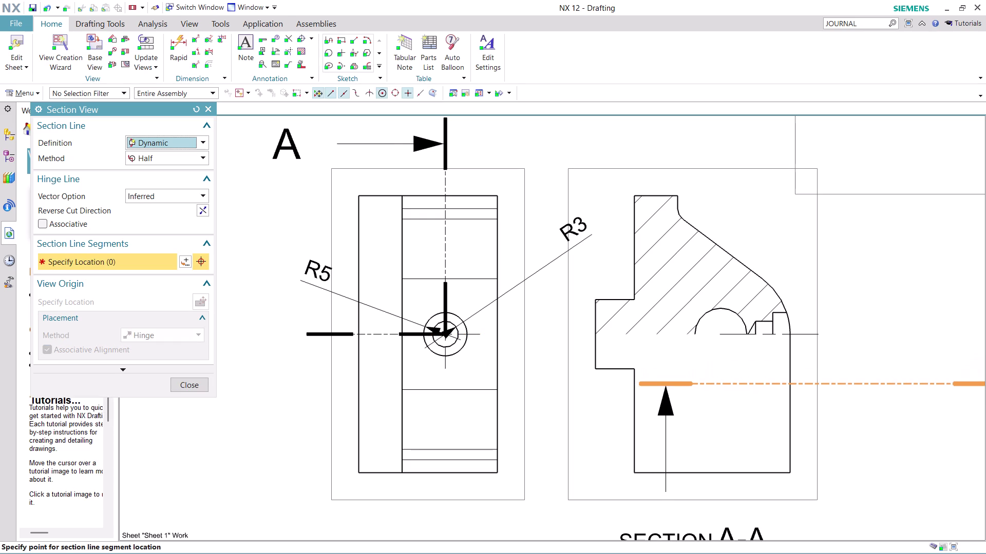
key(ctrl+z)
scroll(down, 3)
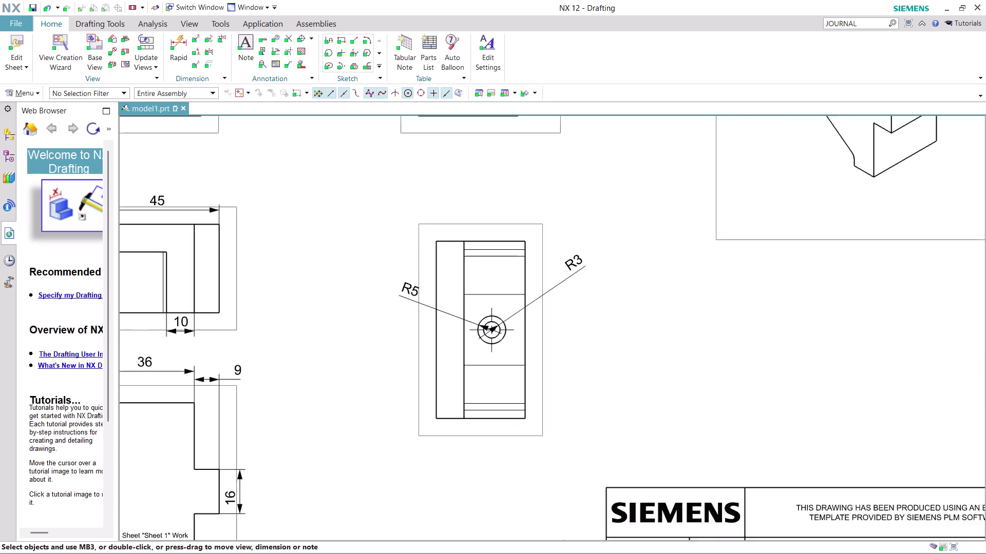
scroll(down, 3)
middle_drag(664, 315, 624, 327)
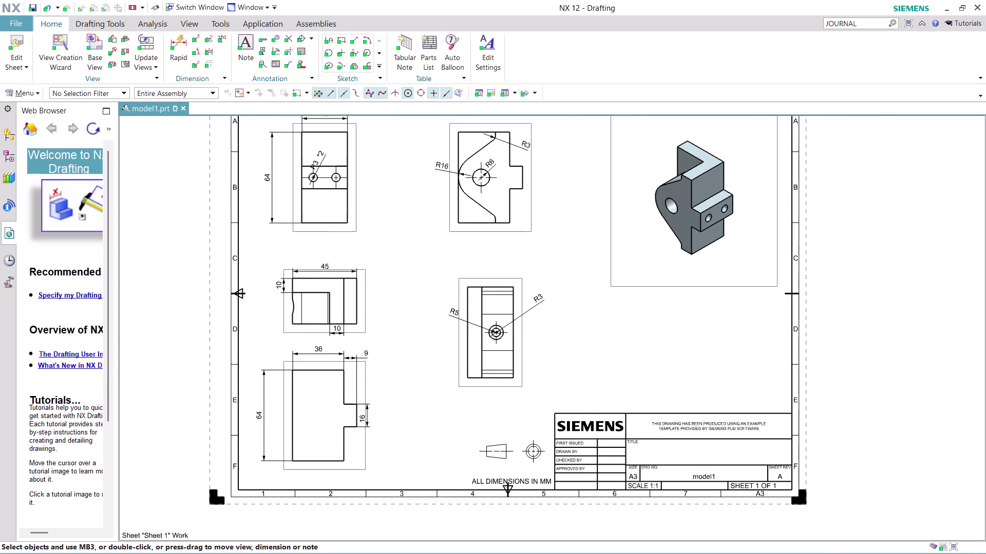
middle_drag(624, 326, 609, 332)
drag(441, 358, 393, 360)
scroll(down, 3)
scroll(up, 3)
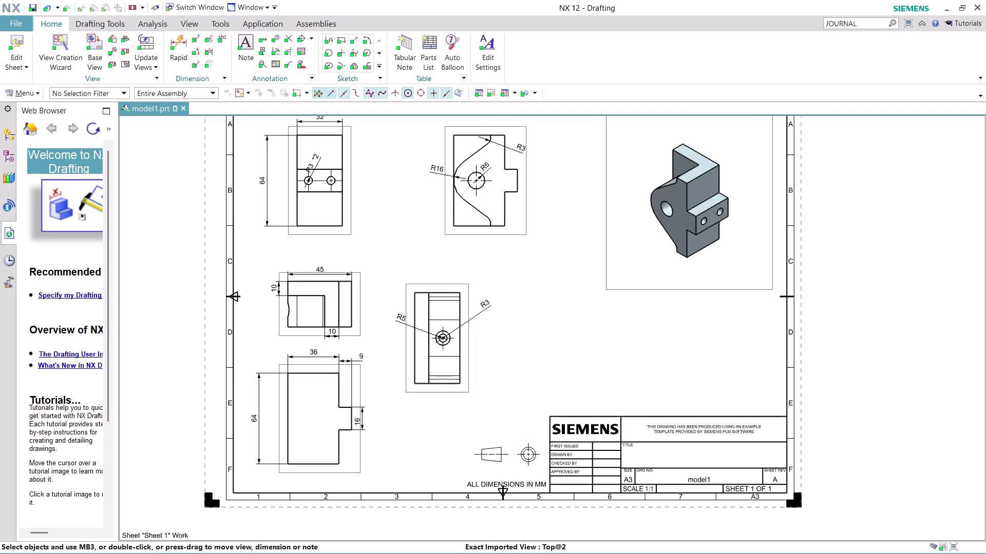
scroll(up, 3)
scroll(up, 3)
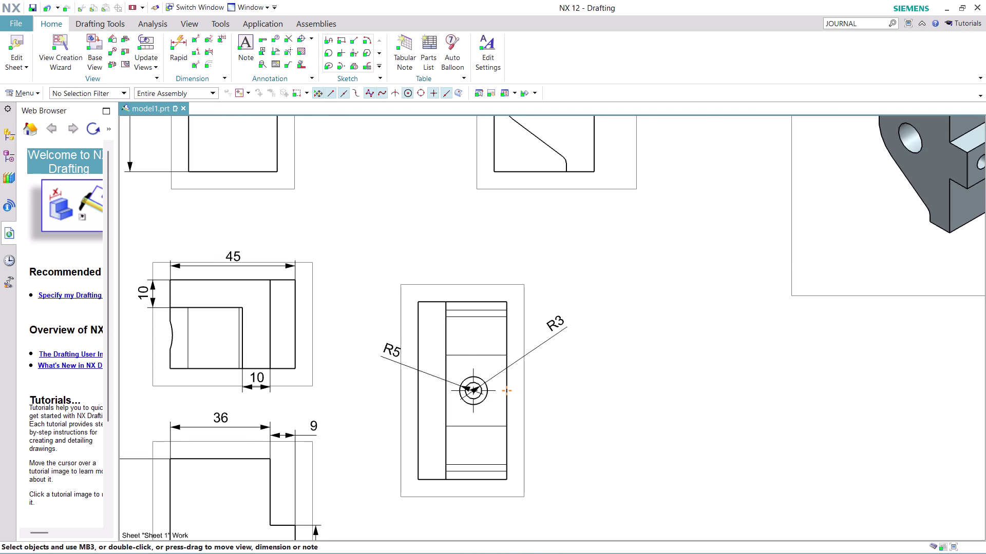
click(128, 52)
click(420, 391)
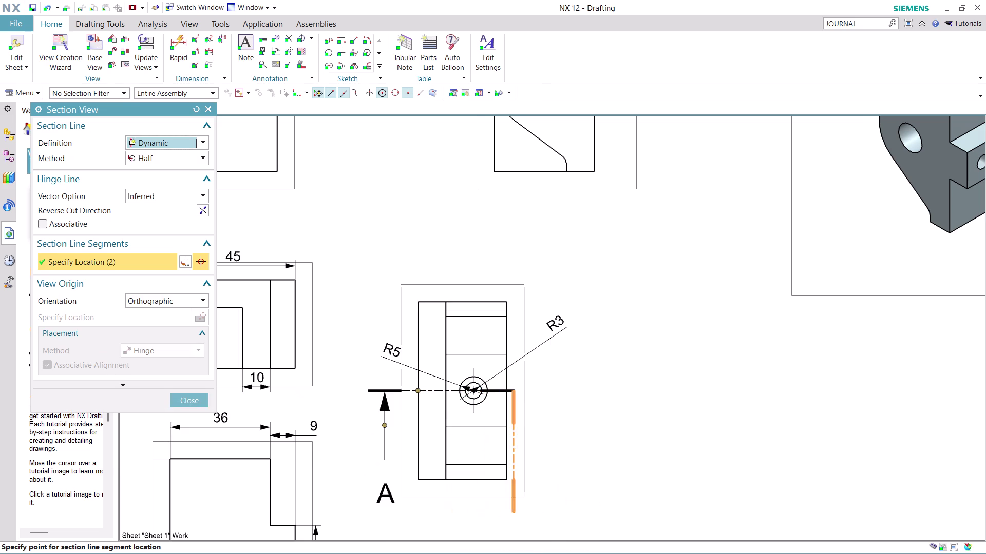
click(503, 392)
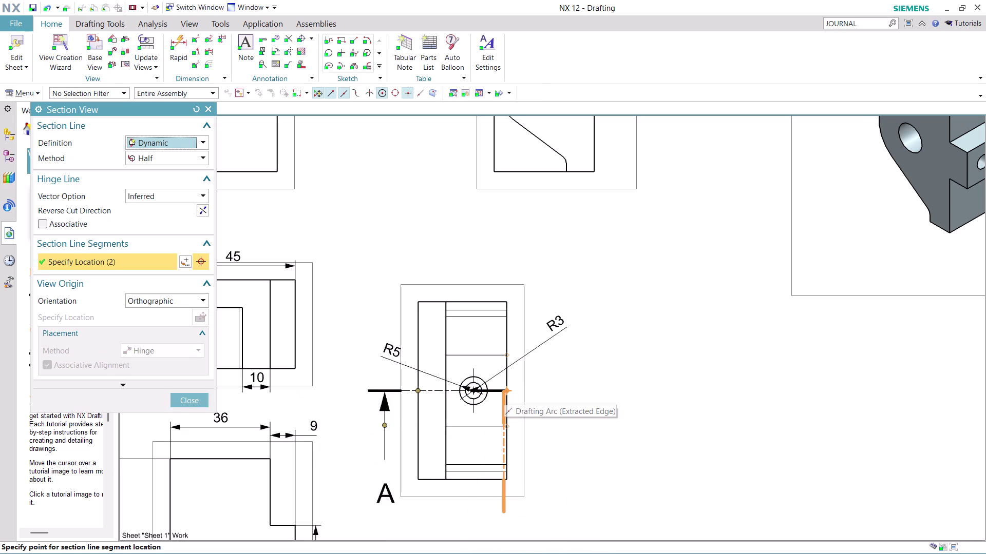
click(571, 403)
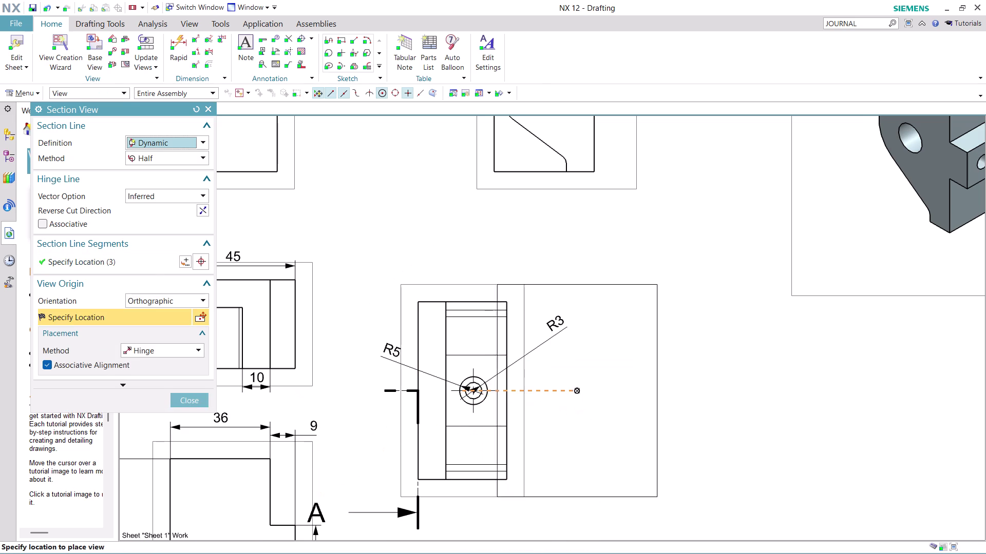
key(ctrl+z)
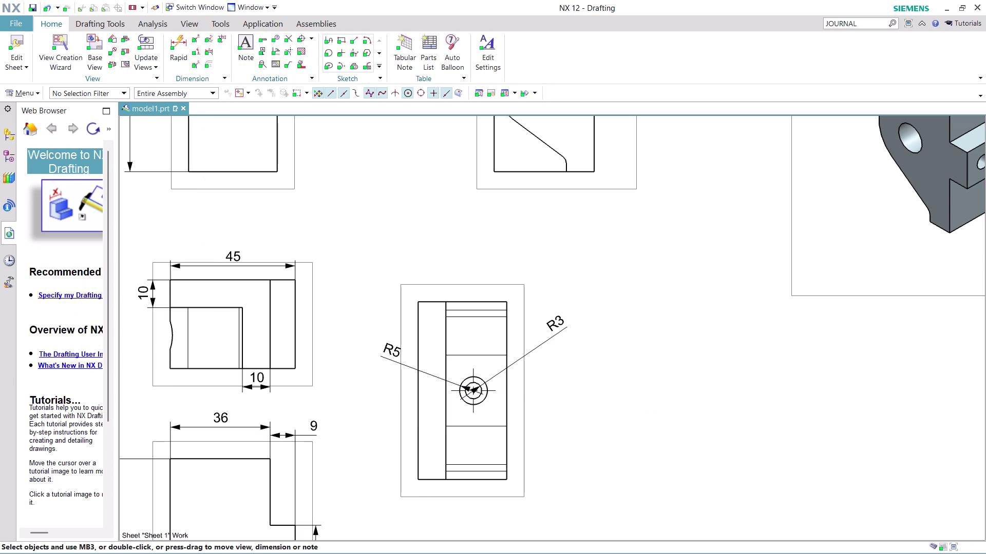
click(126, 47)
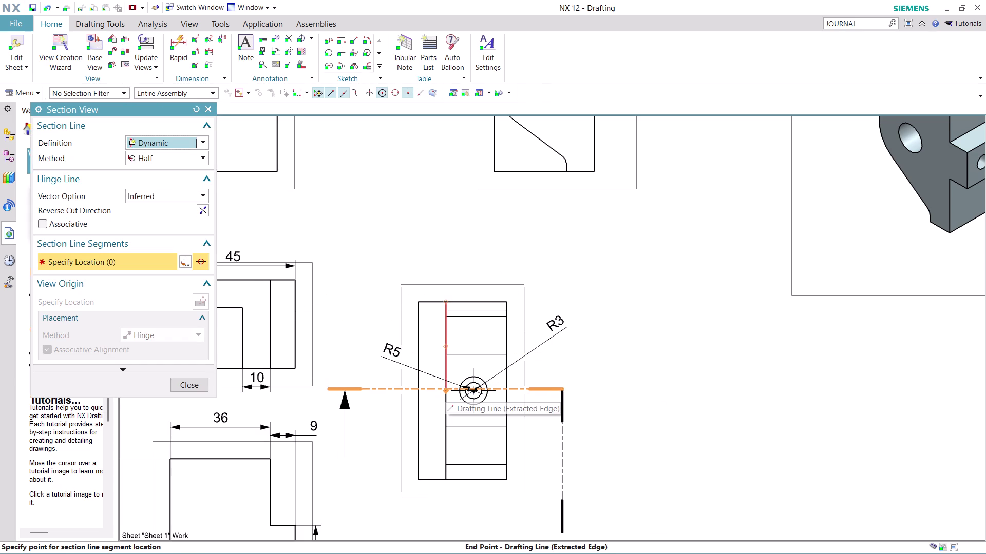
click(445, 389)
click(570, 388)
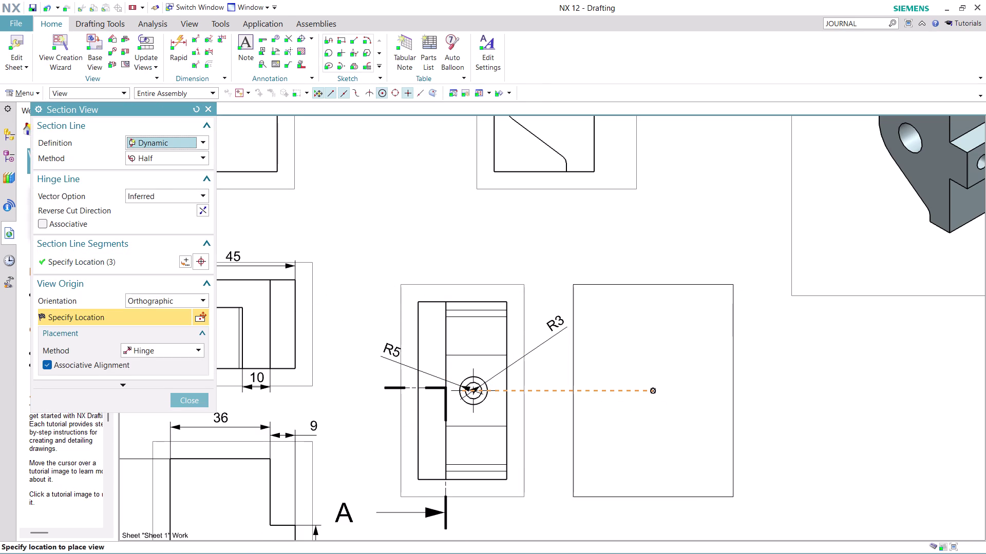
key(ctrl+z)
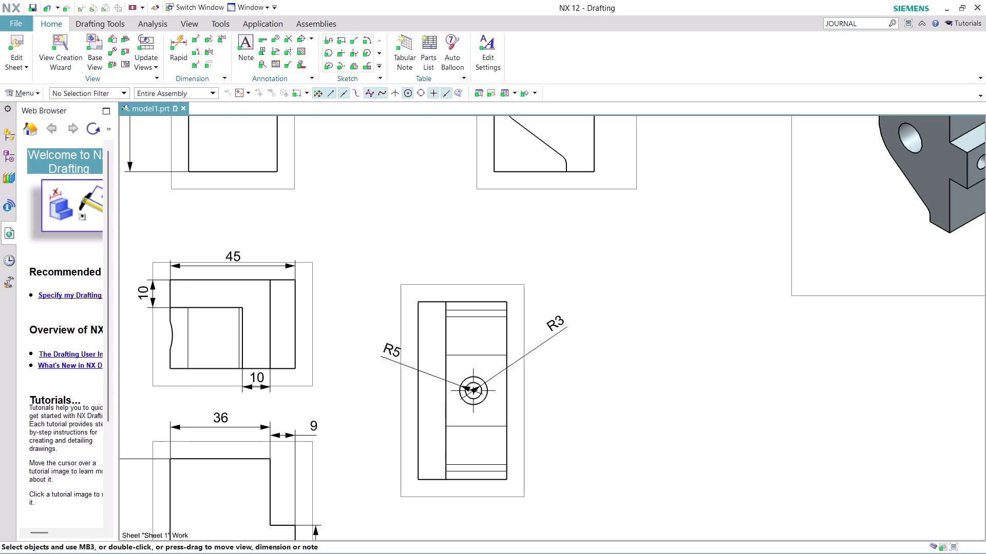
click(124, 47)
Cut half section A-A through the hole centre and place it right of the R5/R3 view.
click(473, 303)
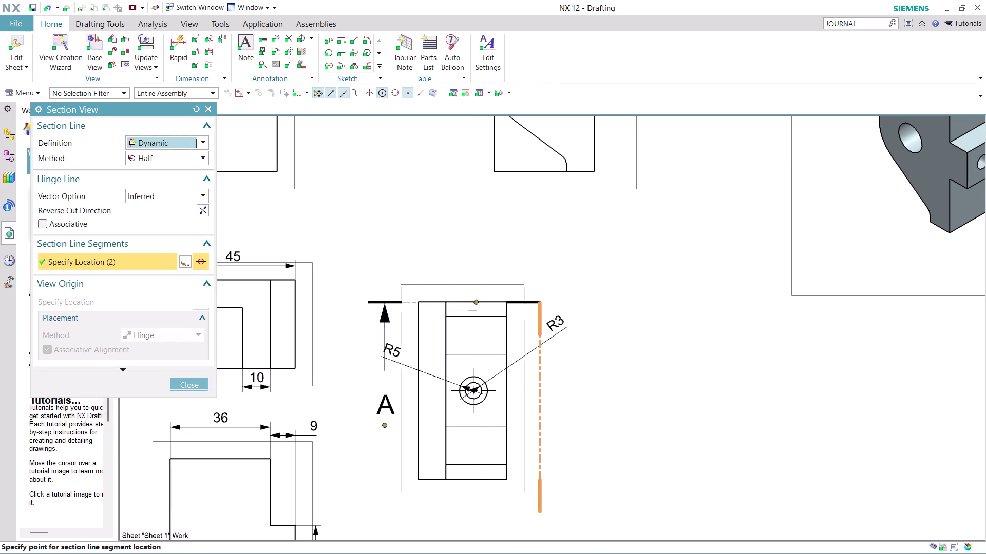
click(482, 482)
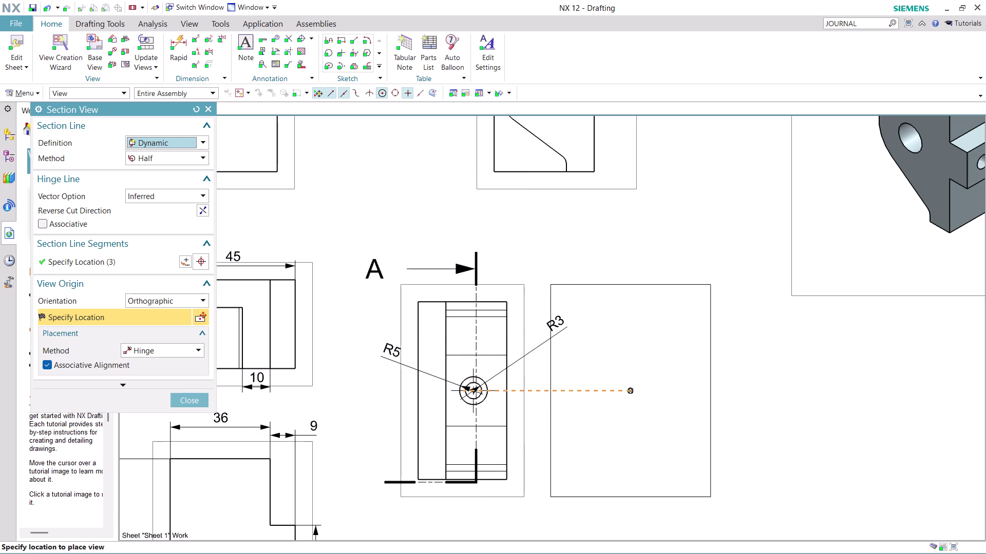
click(648, 382)
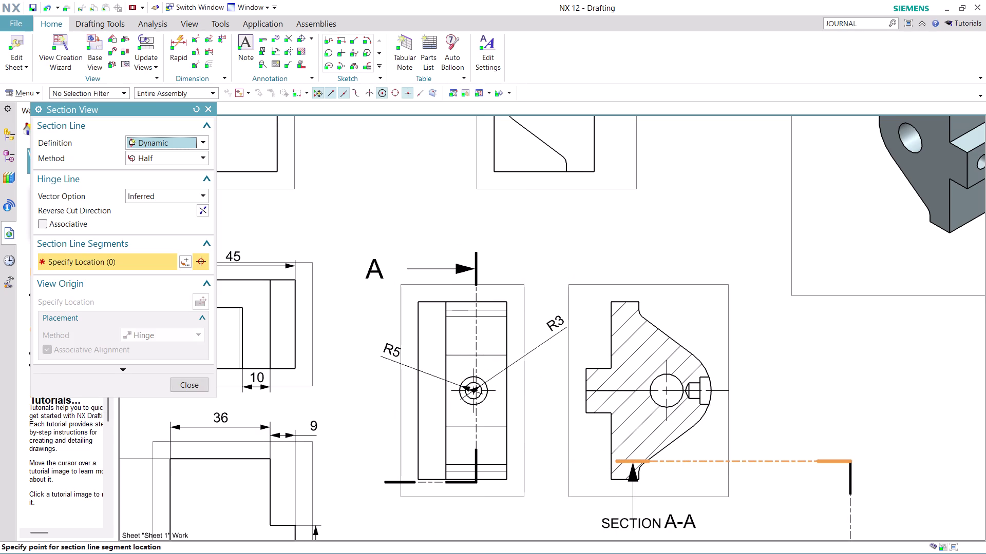
key(Escape)
scroll(up, 3)
scroll(down, 3)
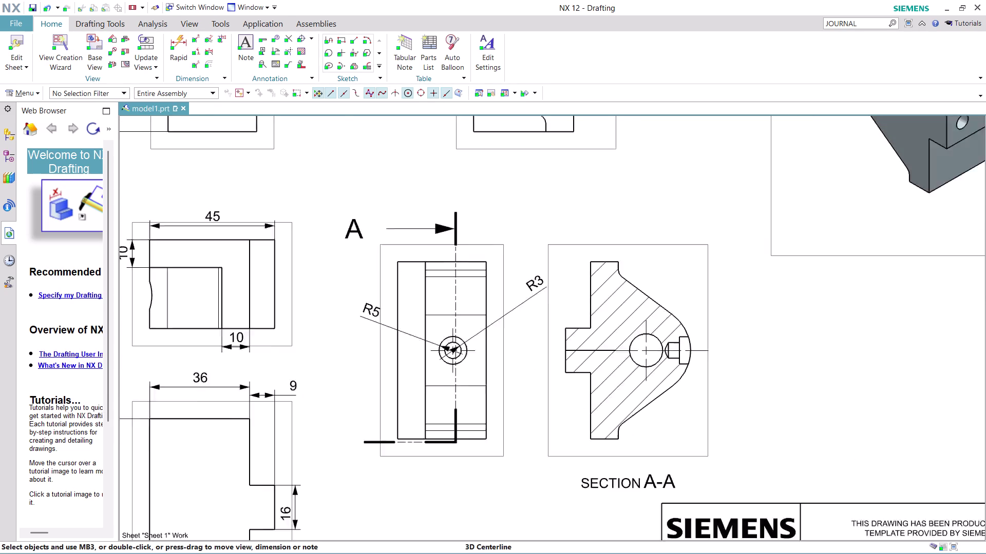
scroll(down, 3)
scroll(up, 3)
scroll(up, 3)
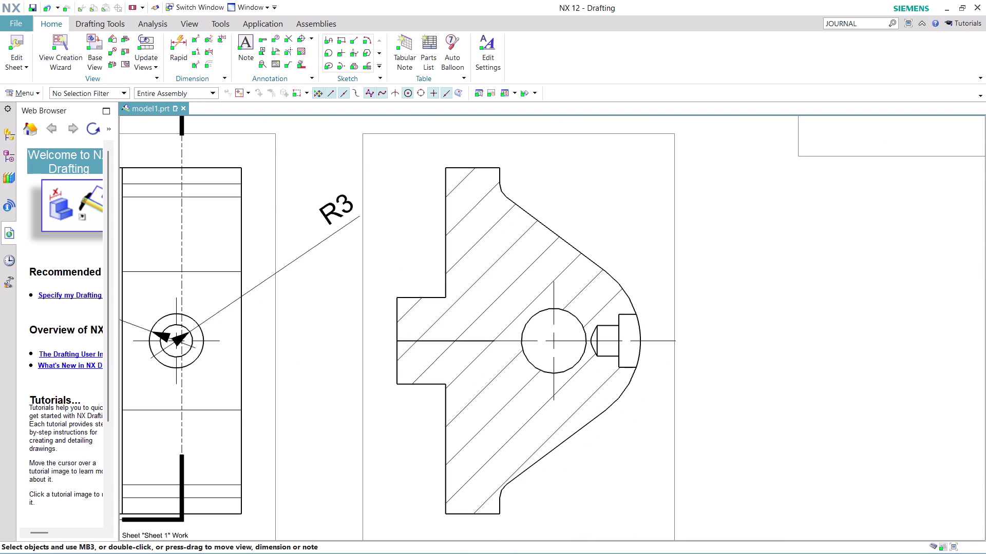
scroll(up, 3)
scroll(down, 3)
scroll(up, 3)
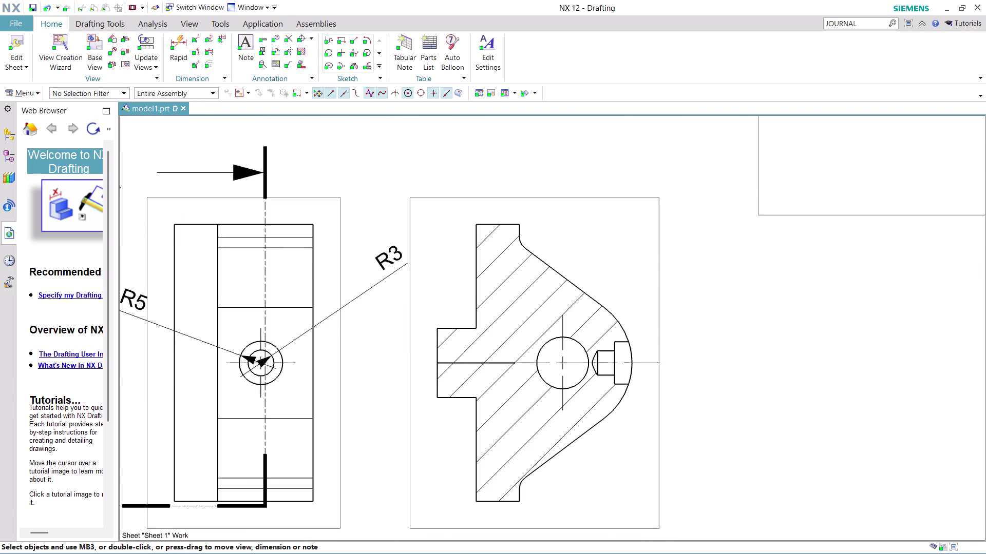
scroll(up, 3)
scroll(up, 3)
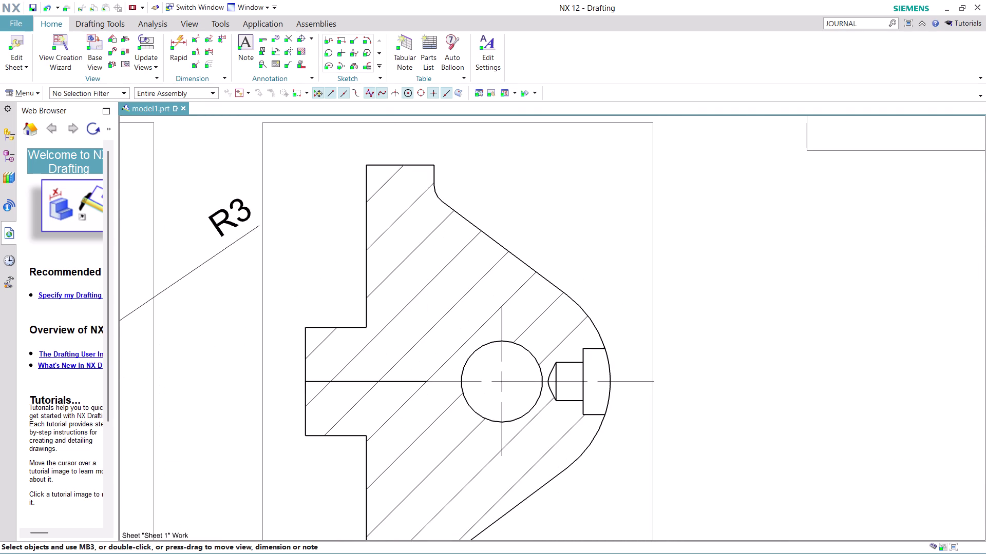
click(178, 36)
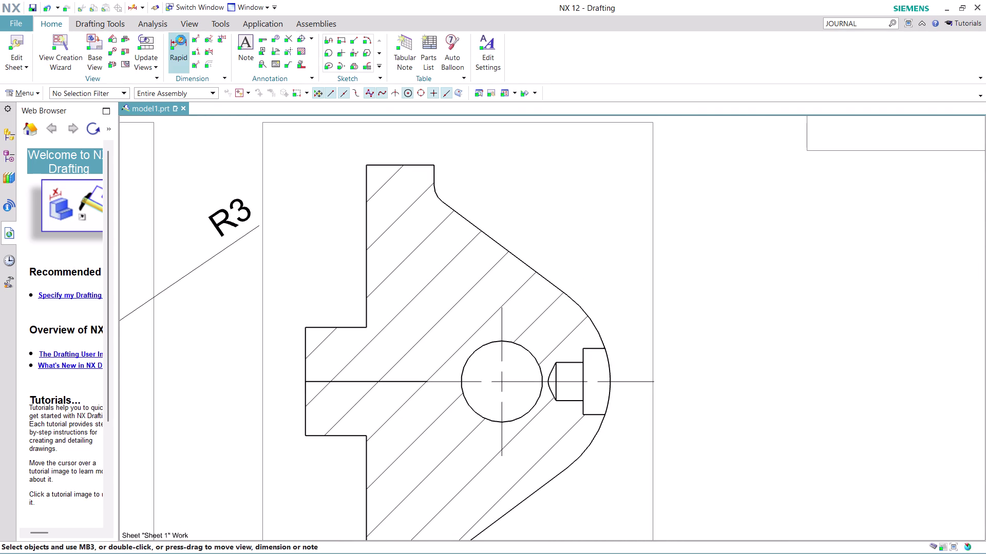
scroll(up, 3)
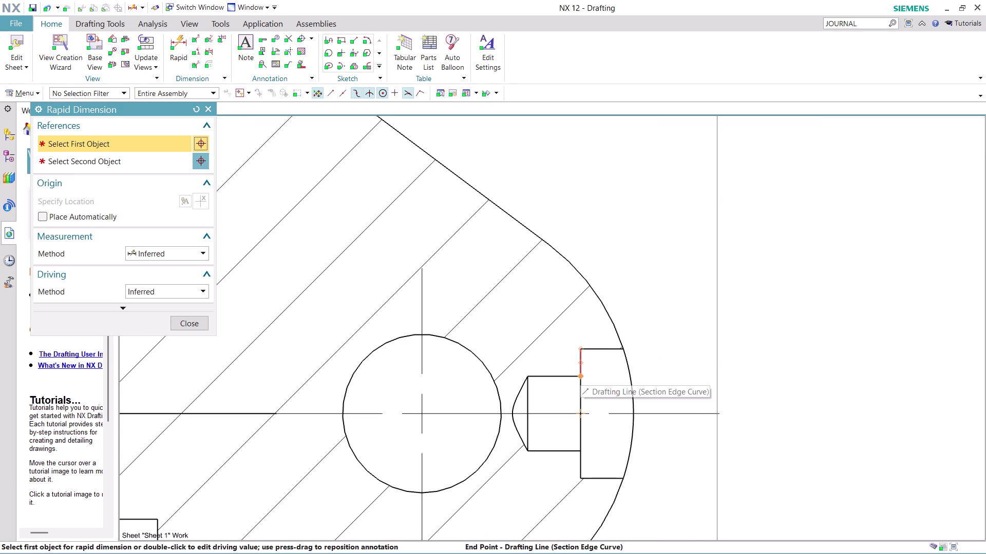
click(581, 398)
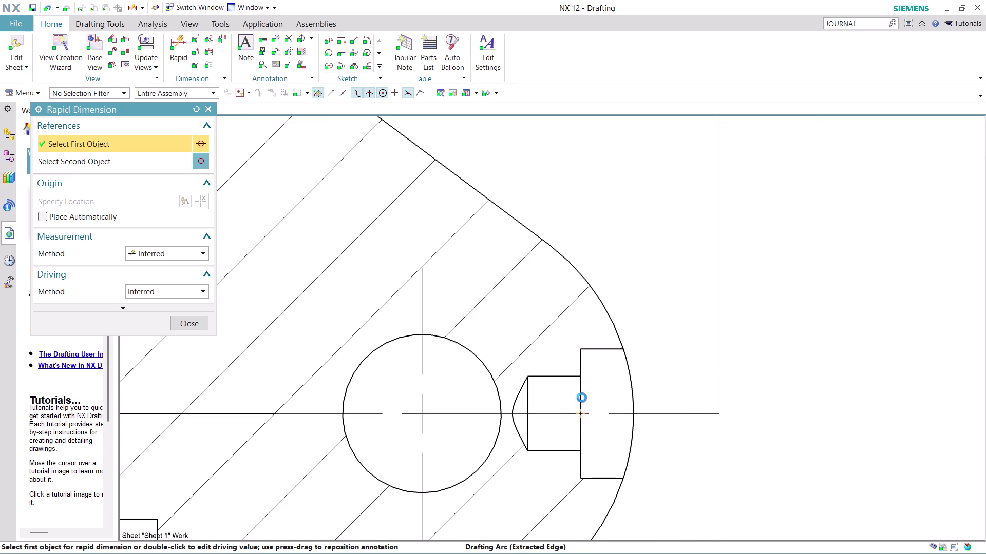
key(Escape)
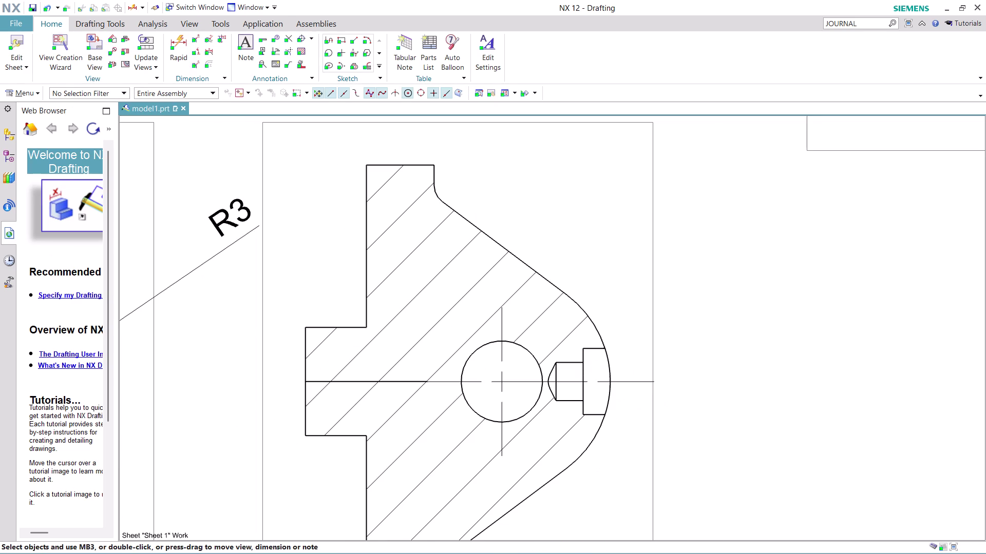
click(177, 40)
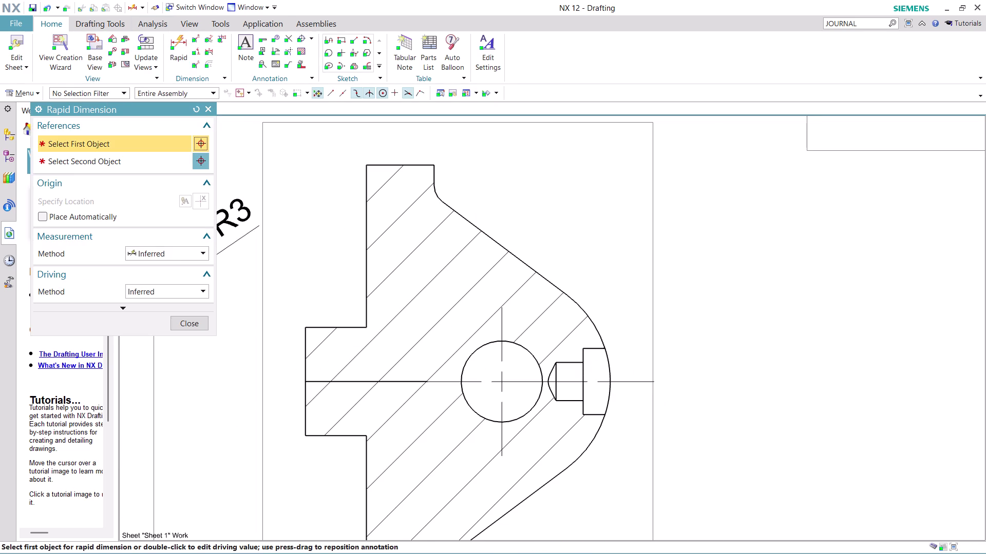
scroll(up, 3)
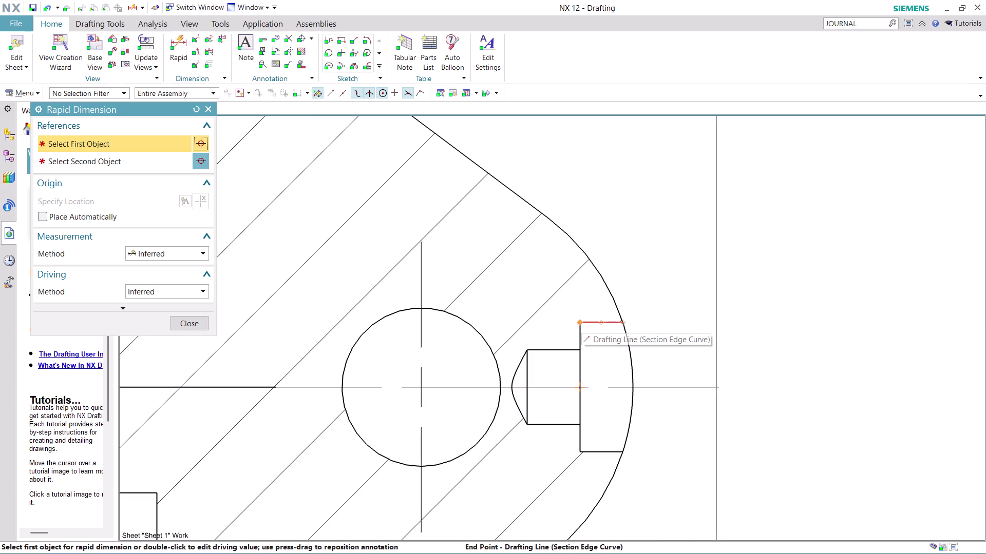
click(202, 252)
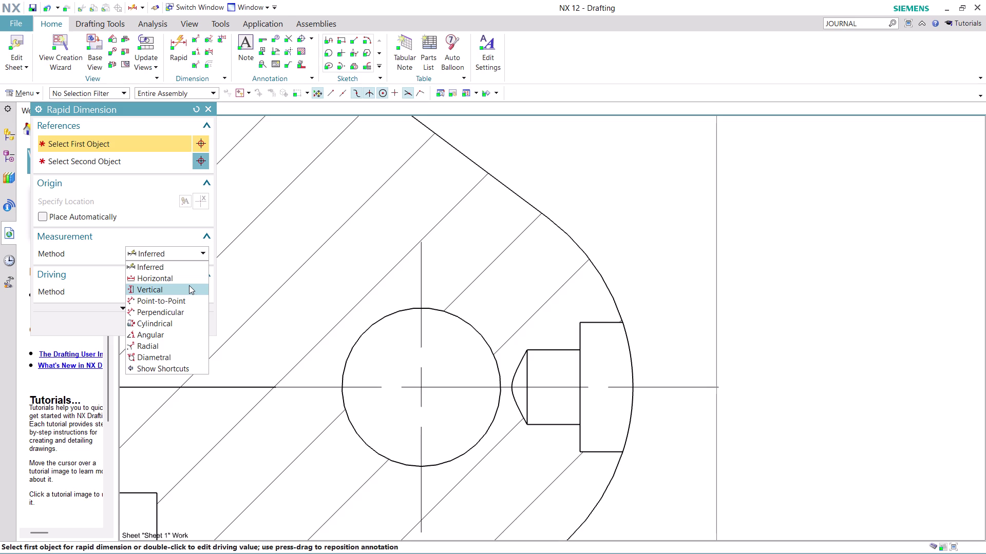
click(241, 207)
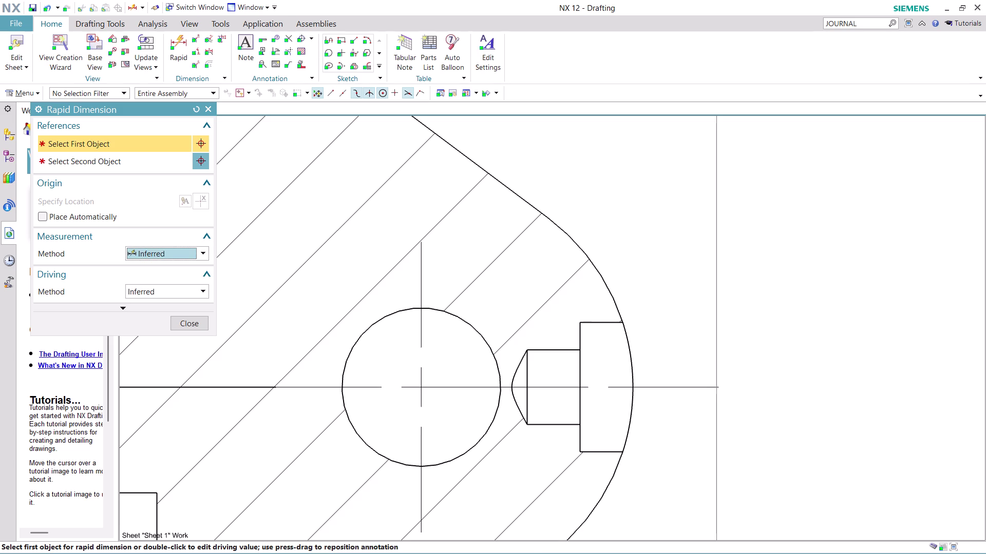
click(579, 323)
click(622, 323)
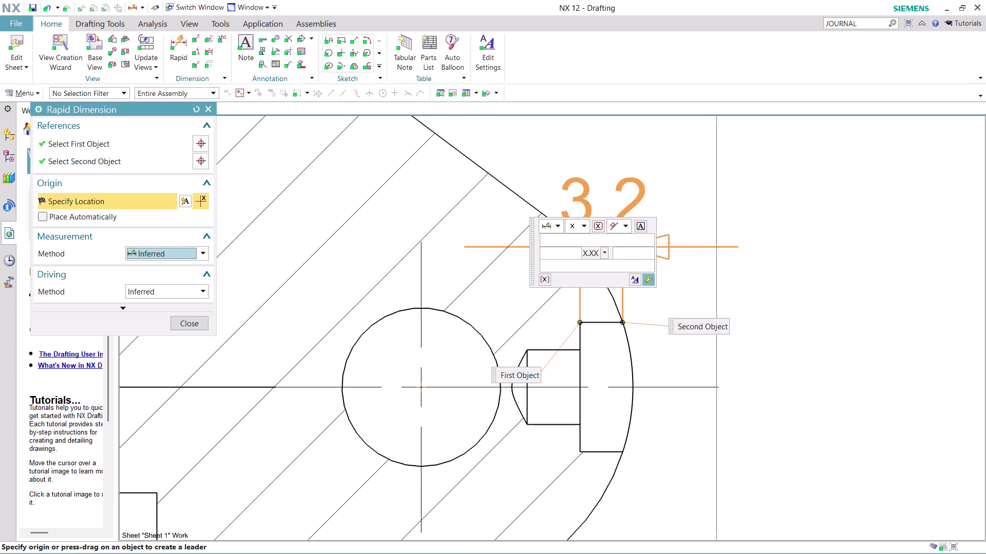
key(Escape)
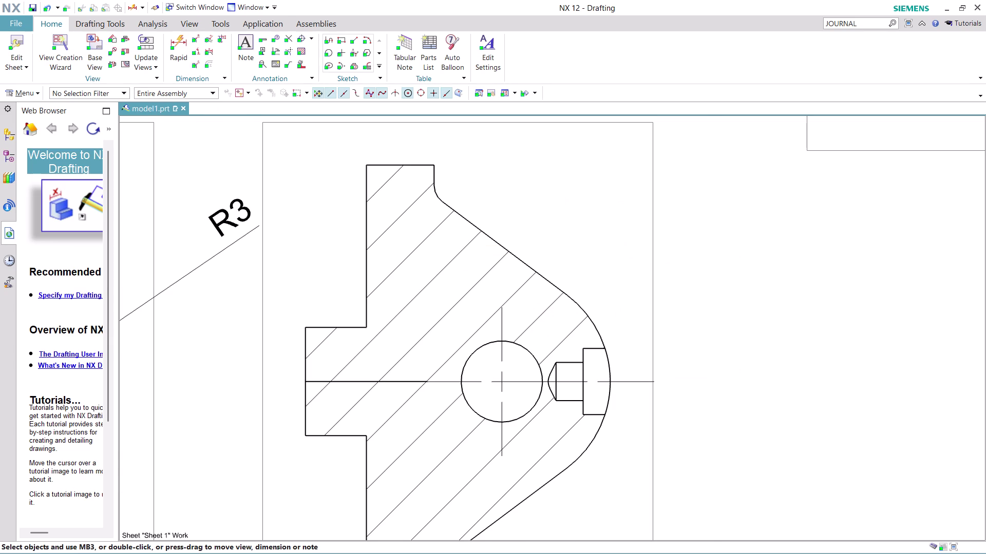
scroll(down, 3)
scroll(up, 3)
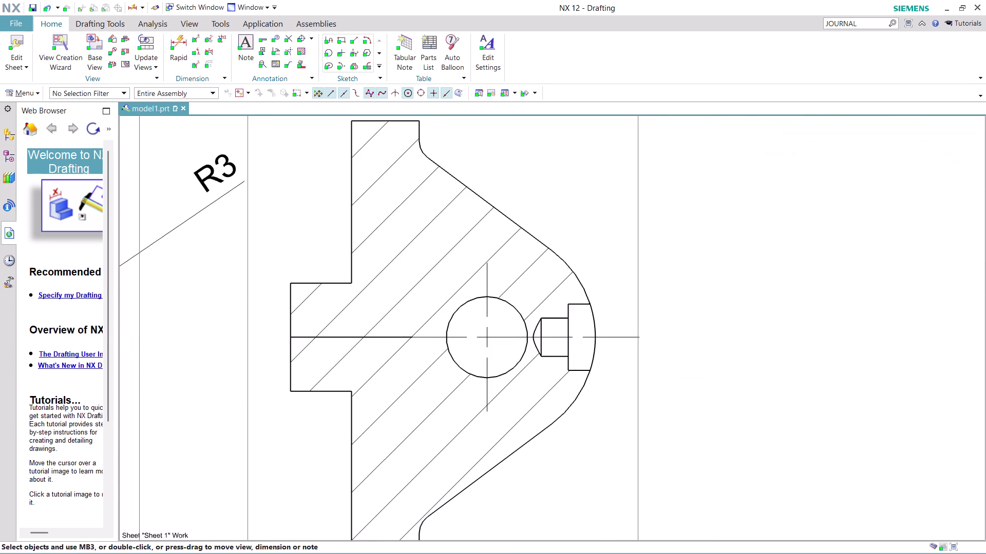
scroll(up, 3)
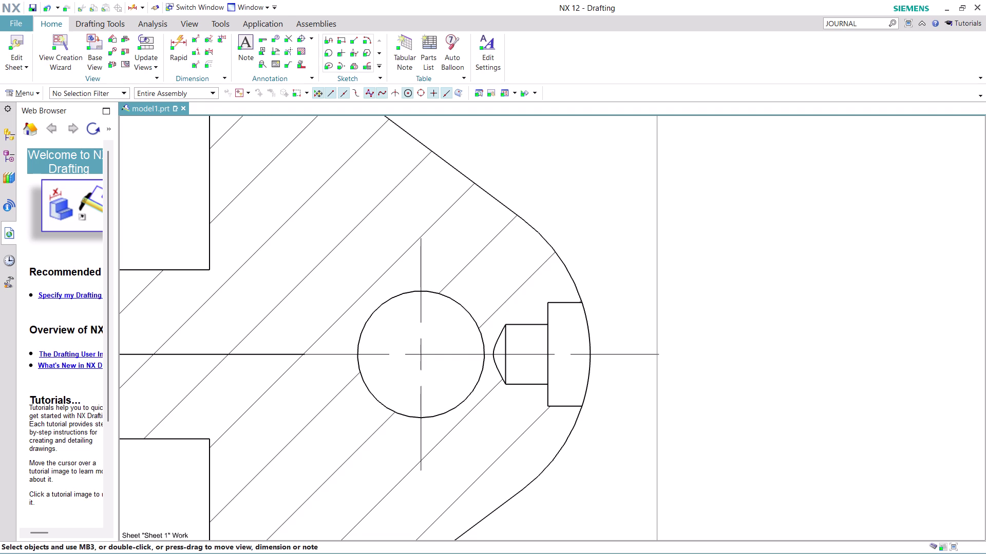
scroll(down, 3)
scroll(down, 3)
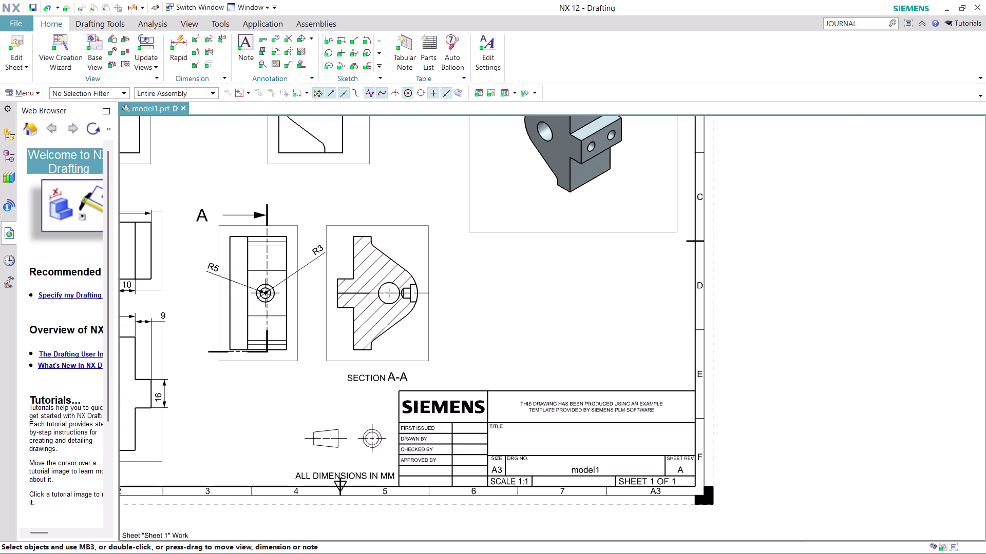
scroll(up, 3)
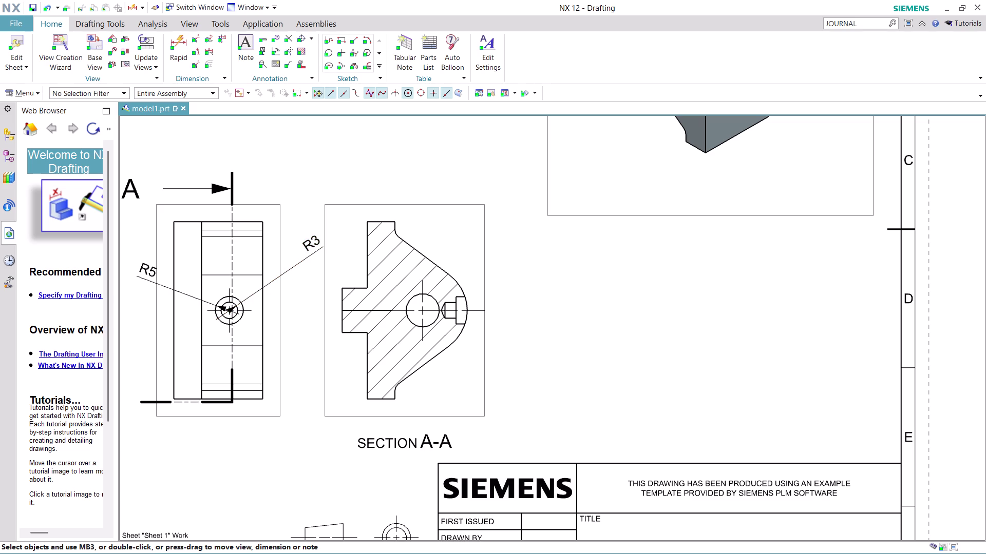
click(317, 239)
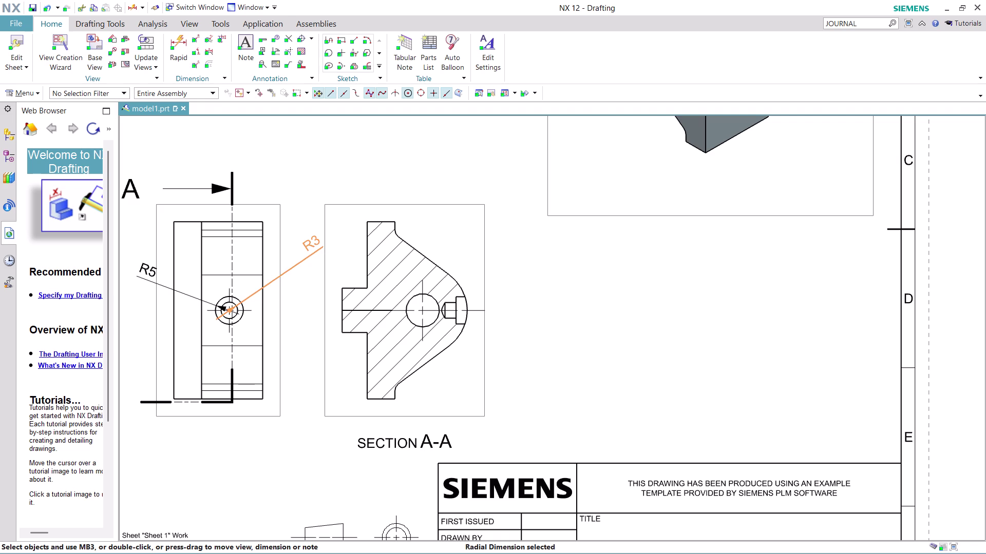
Clear all appended text from the R3 dimension and close the appended-text editor.
right_click(316, 239)
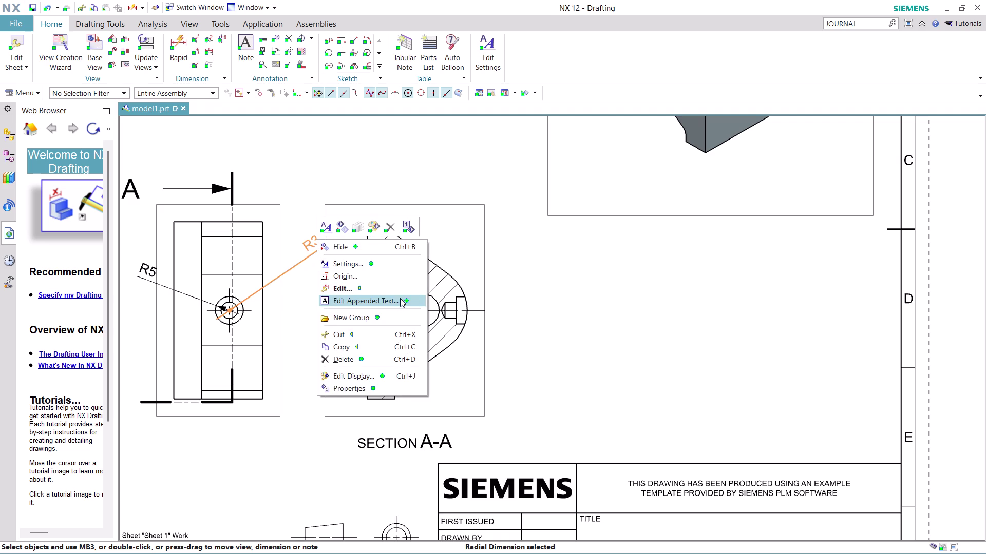
click(400, 298)
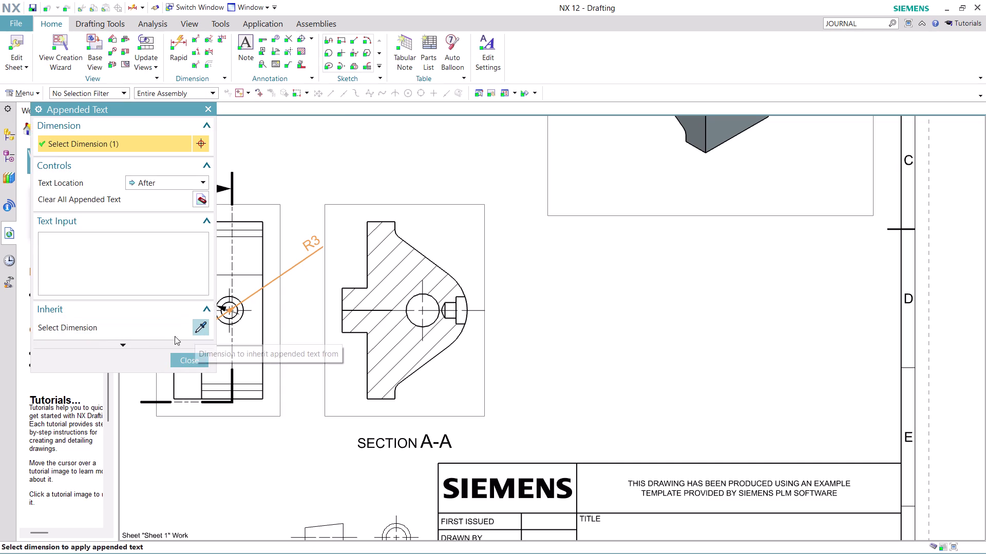
click(138, 349)
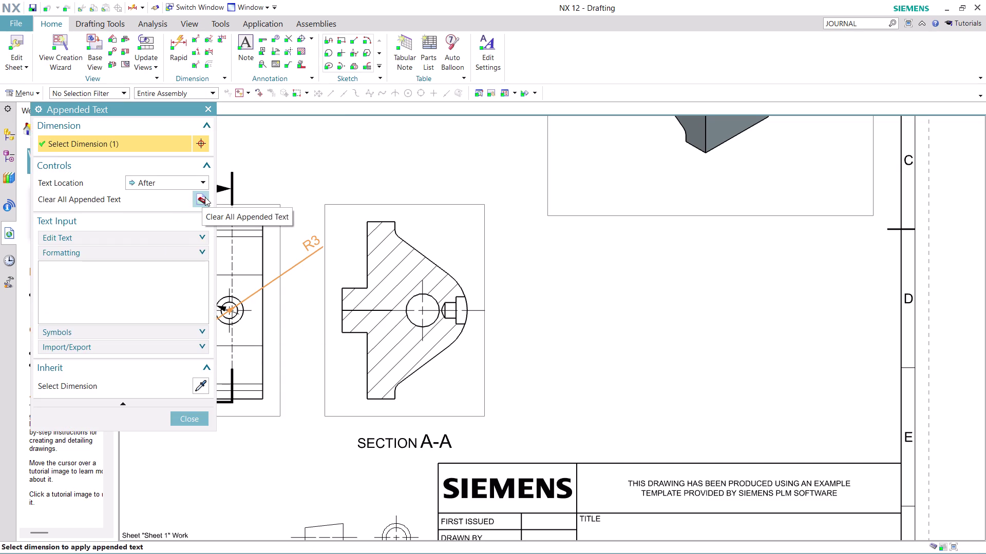
click(204, 233)
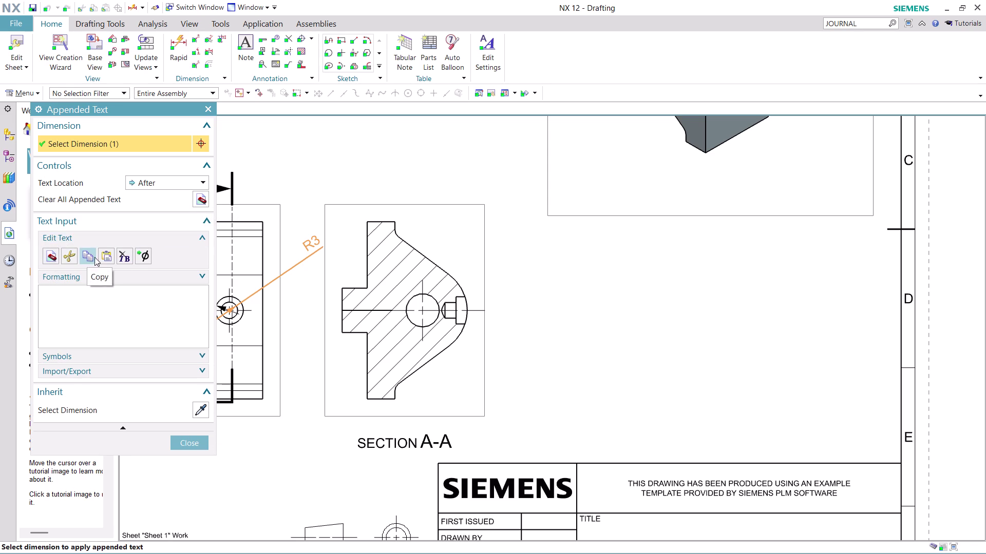
click(140, 257)
click(140, 258)
click(213, 107)
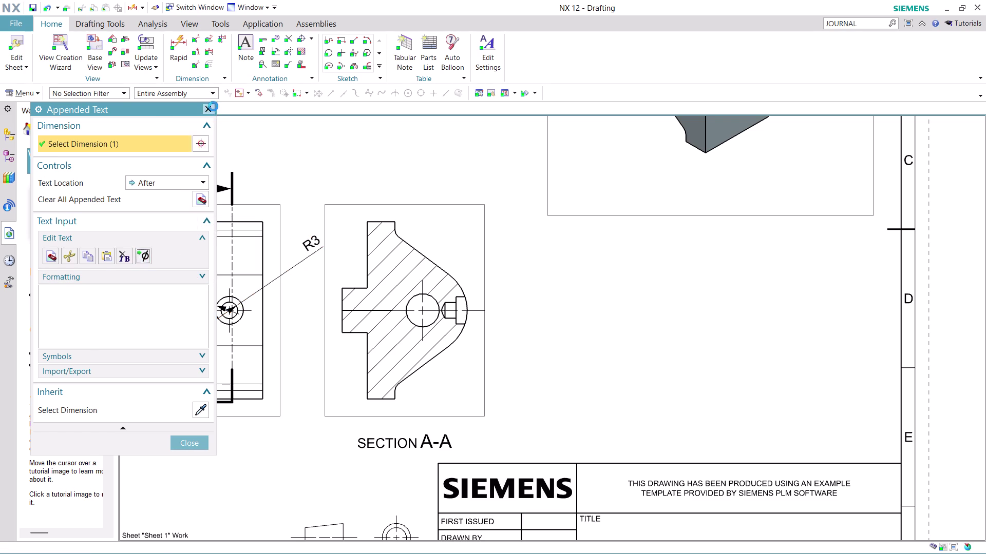
Zoom in on the hole and select the R3 radius dimension.
scroll(down, 3)
scroll(up, 3)
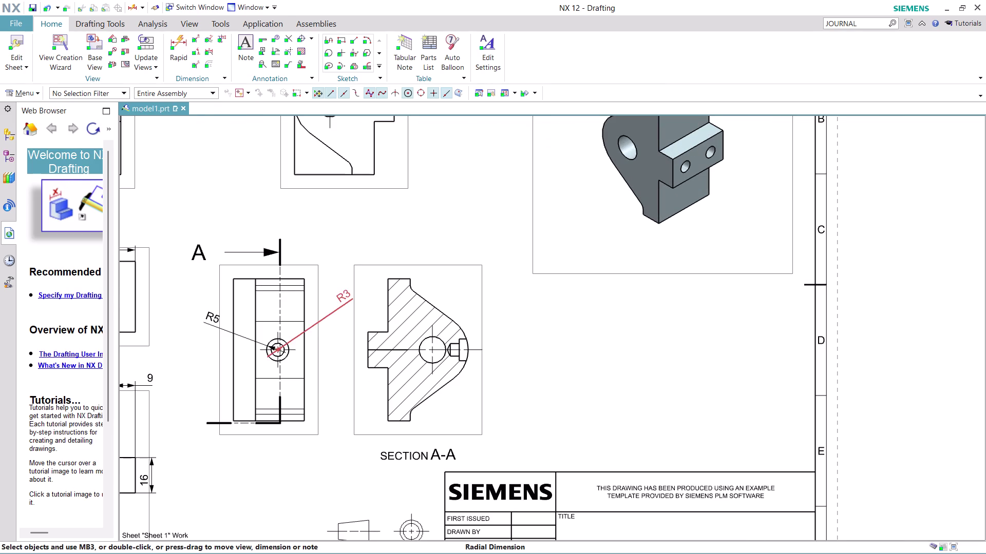
drag(343, 298, 321, 314)
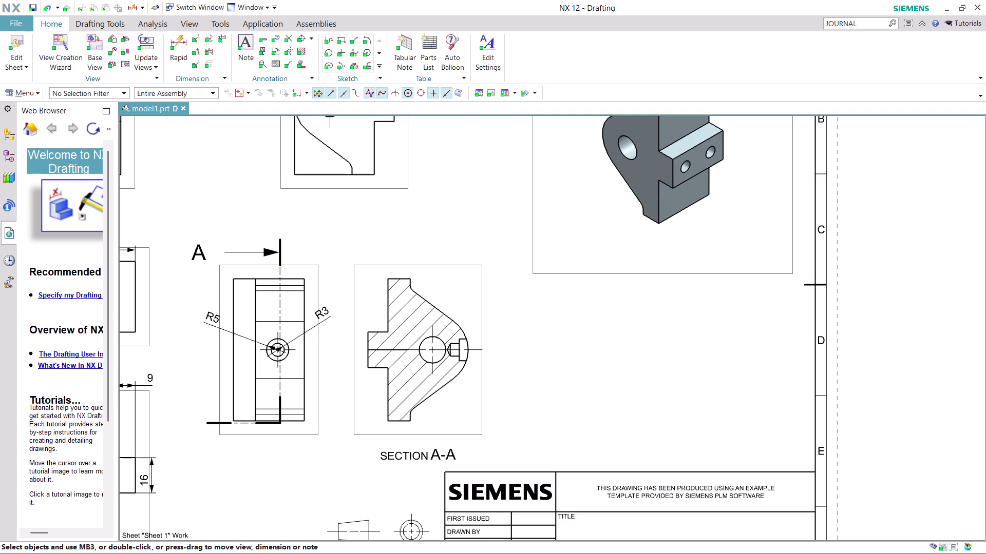
scroll(up, 3)
click(331, 296)
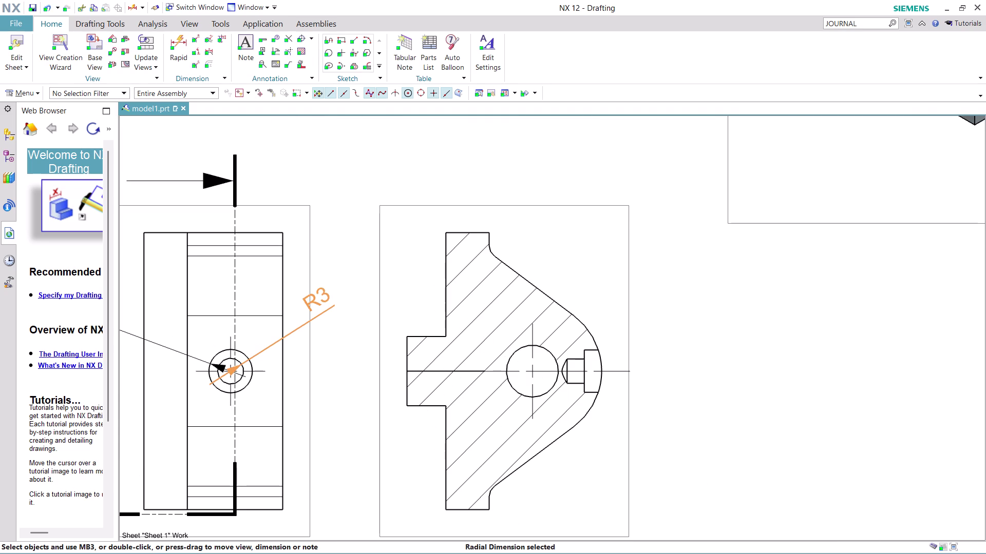
right_click(331, 297)
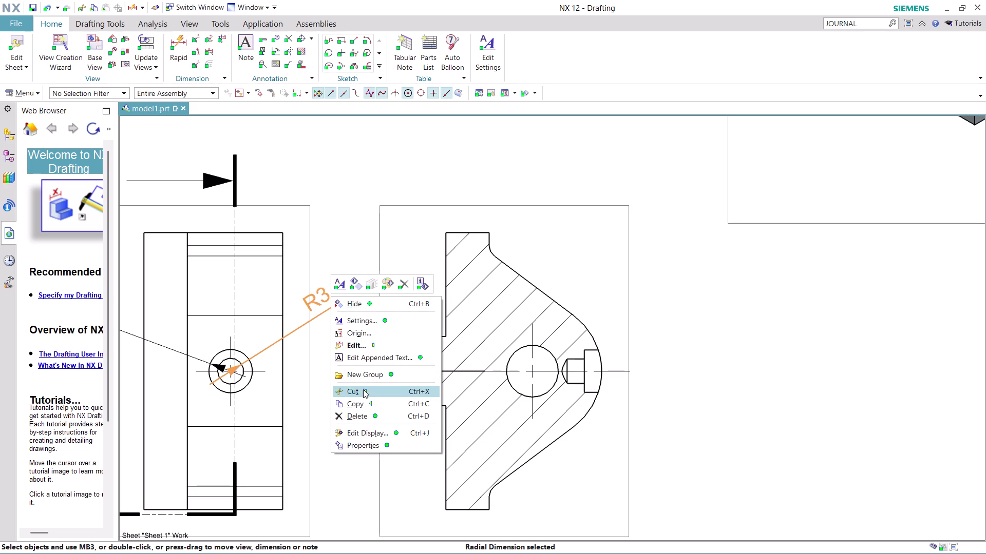
click(345, 280)
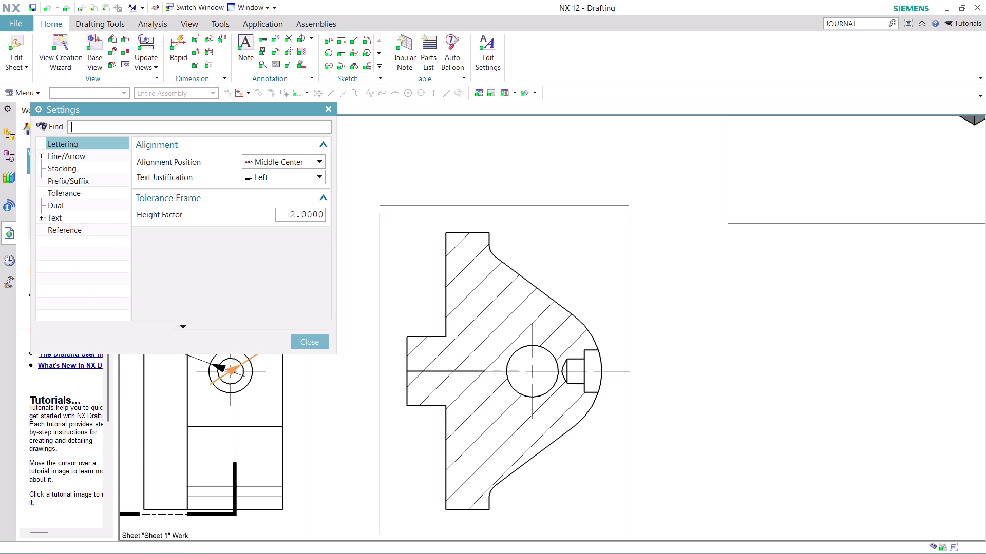
click(72, 219)
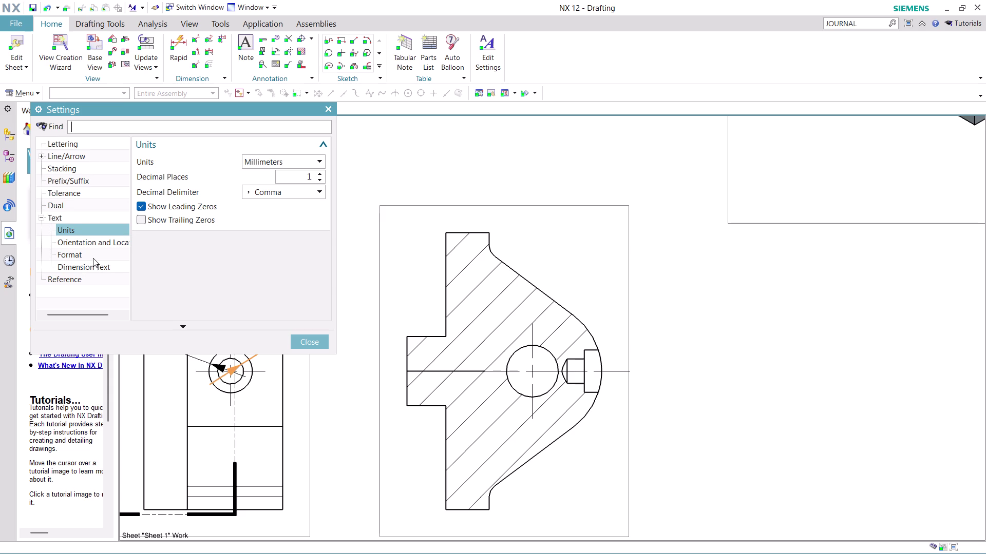
click(316, 341)
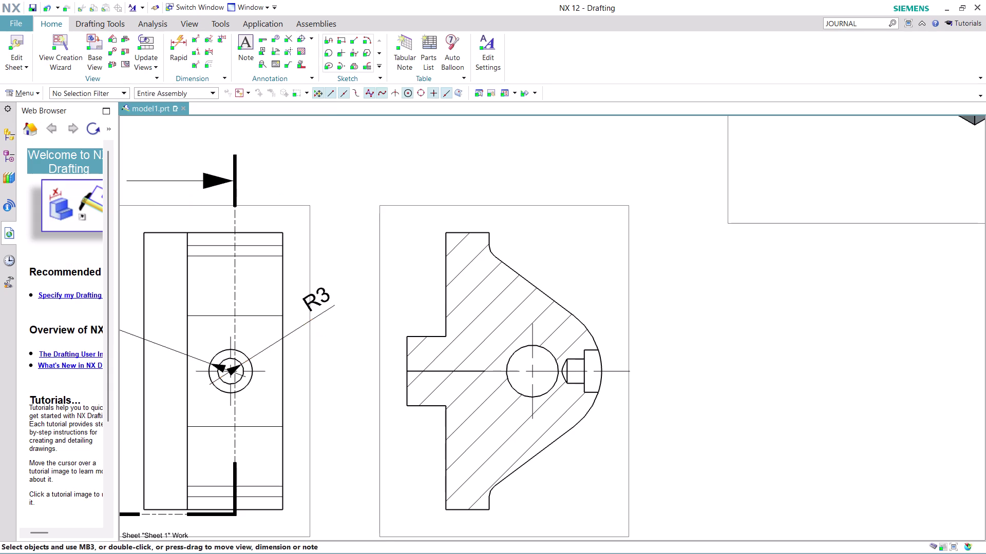
right_click(316, 306)
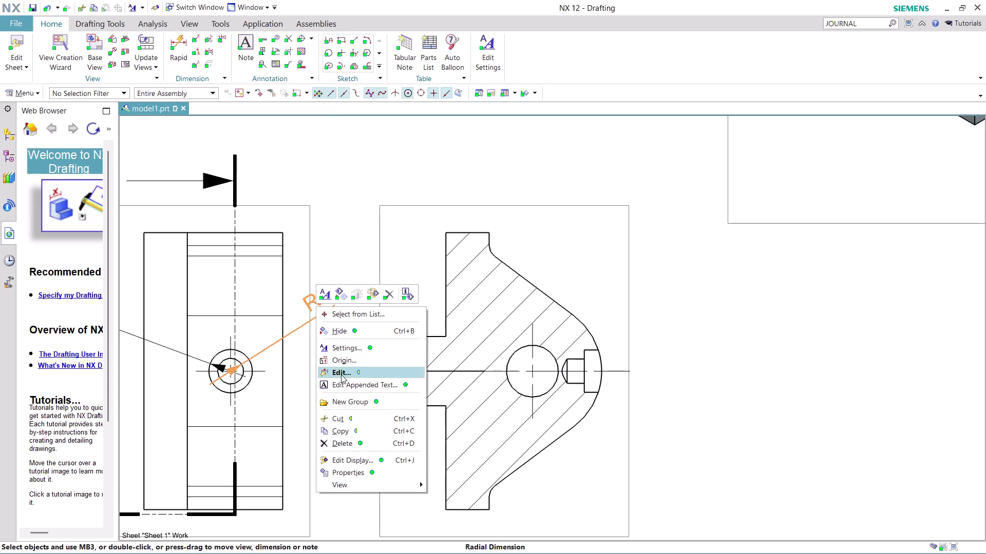
click(326, 295)
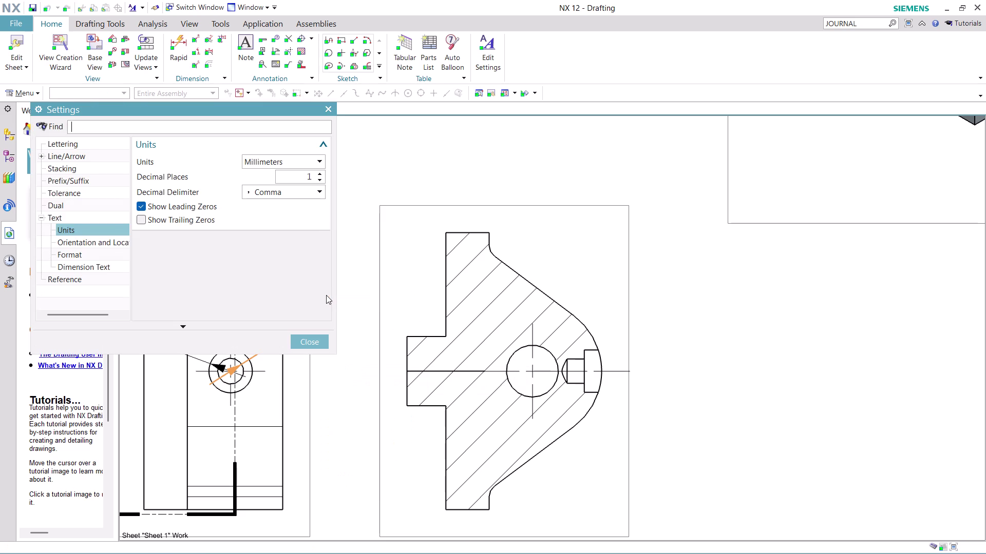
click(318, 336)
right_click(318, 309)
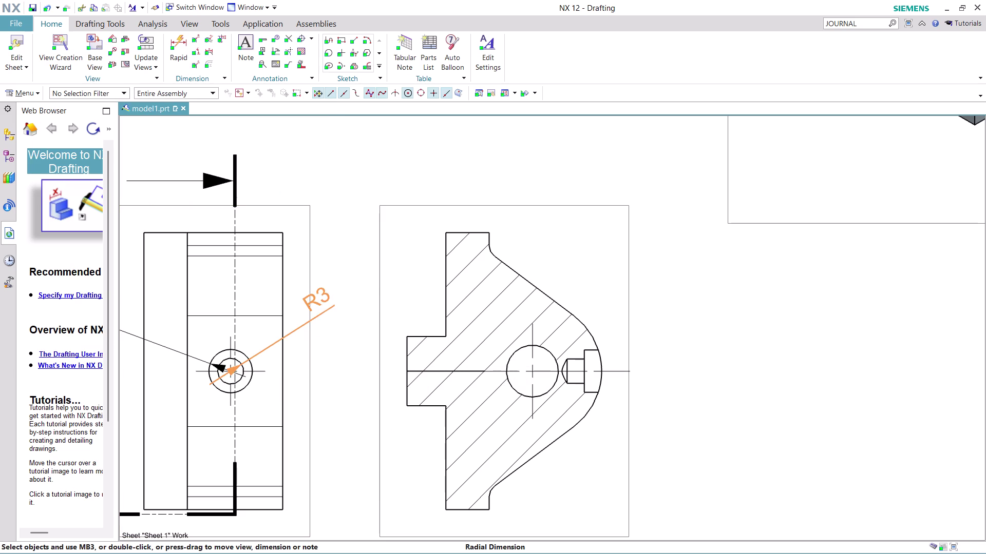
click(372, 390)
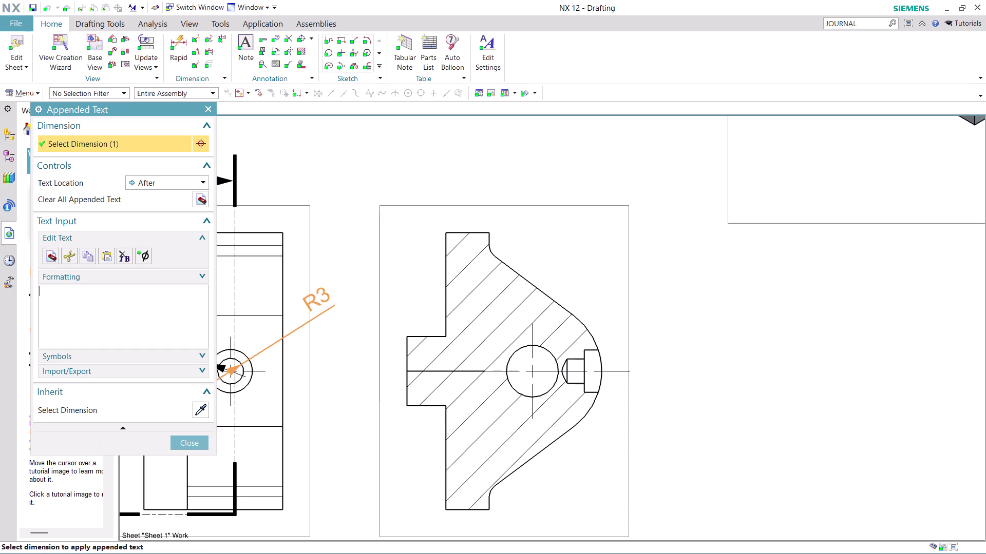
Append the lowercase note 'depth 8' after the R3 radius dimension.
key(space)
text(D)
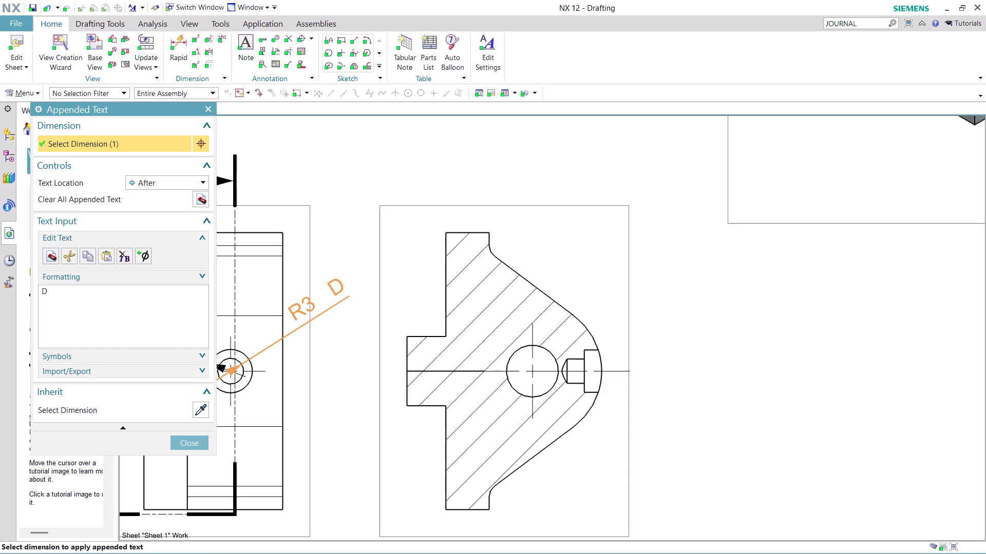
key(BackSpace)
key(BackSpace)
key(d)
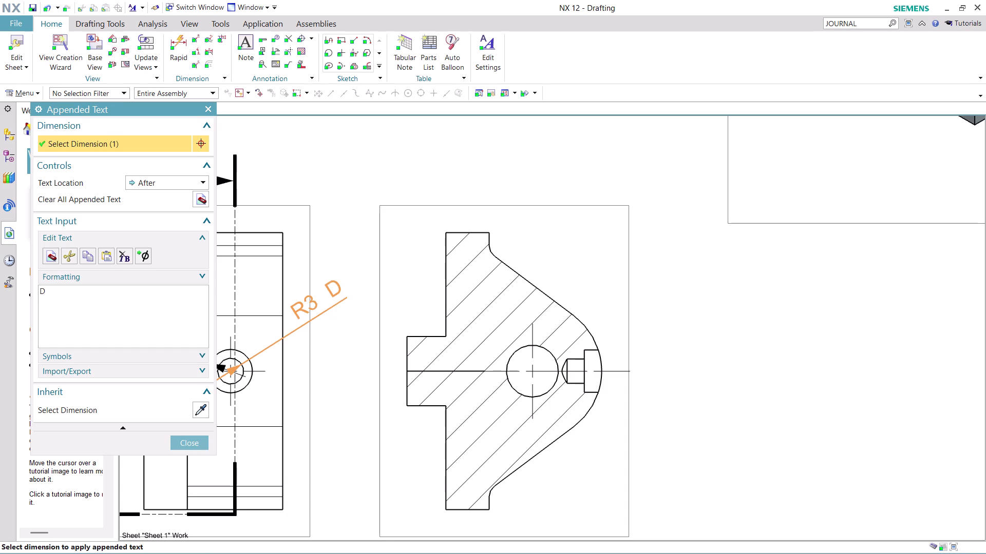
key(e)
text(P)
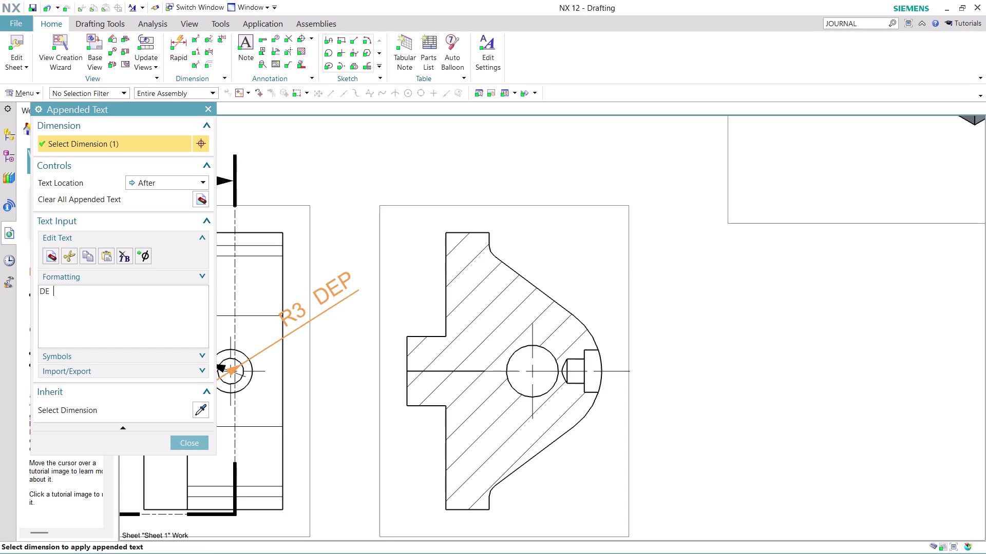
text(TH)
key(BackSpace)
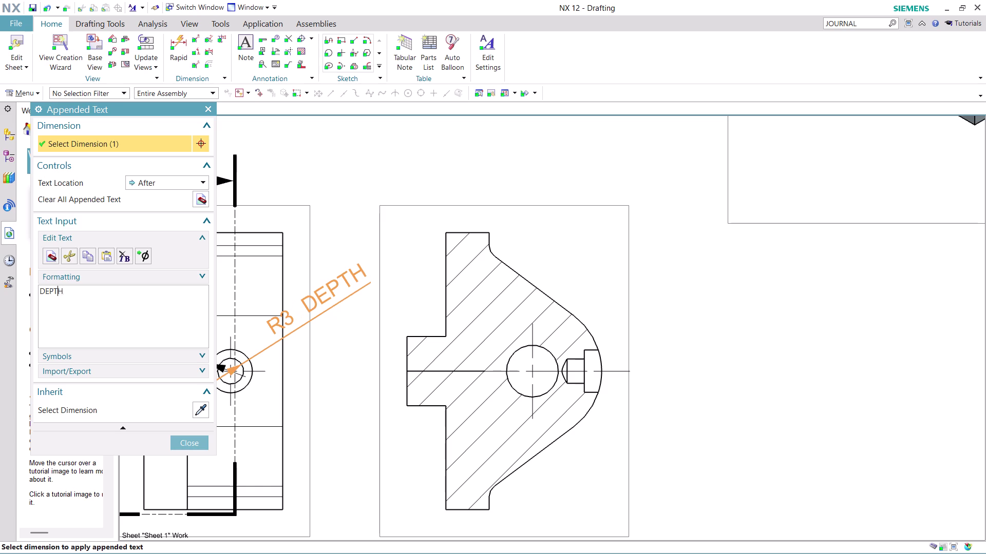
key(BackSpace)
key(BackSpace)
key(BackSpace)
key(BackSpace)
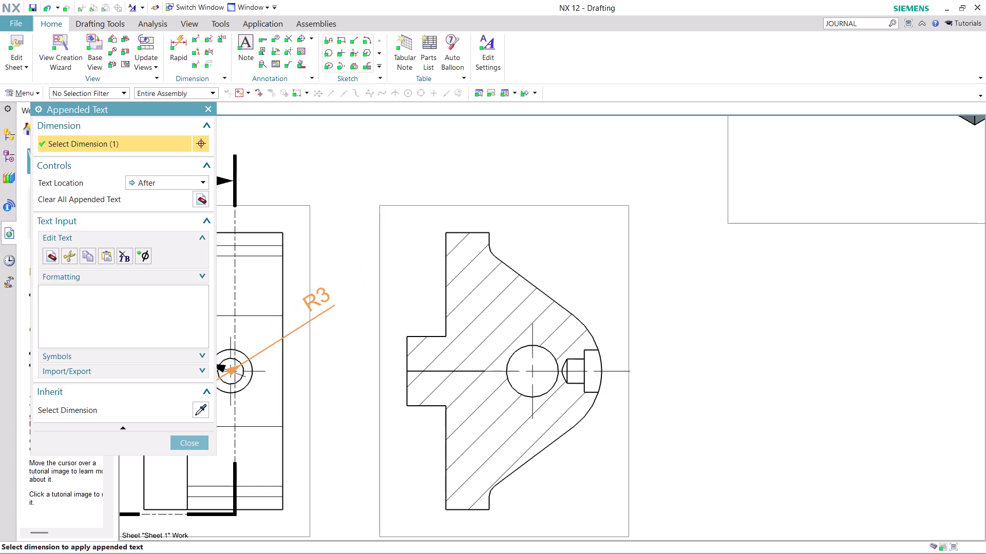
text(de)
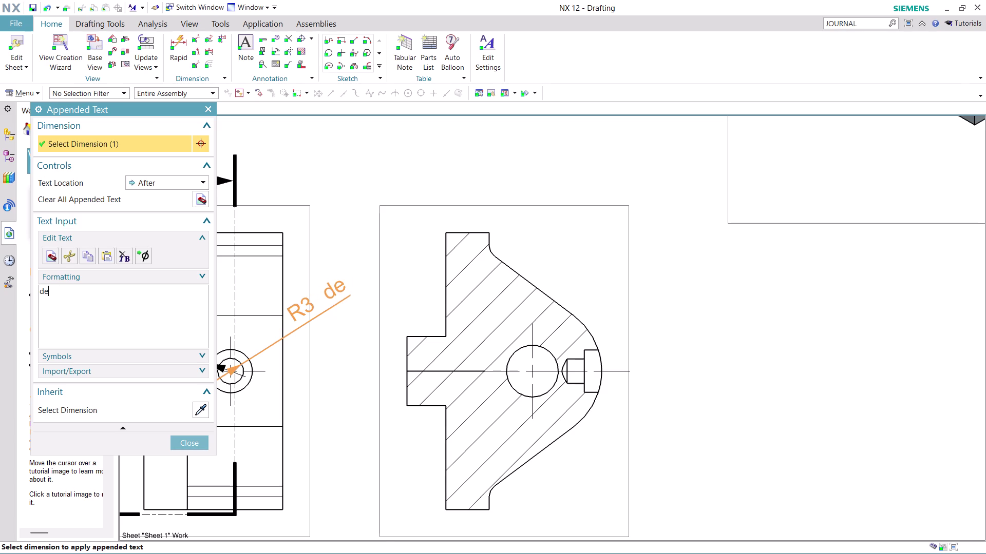
text(pth)
key(space)
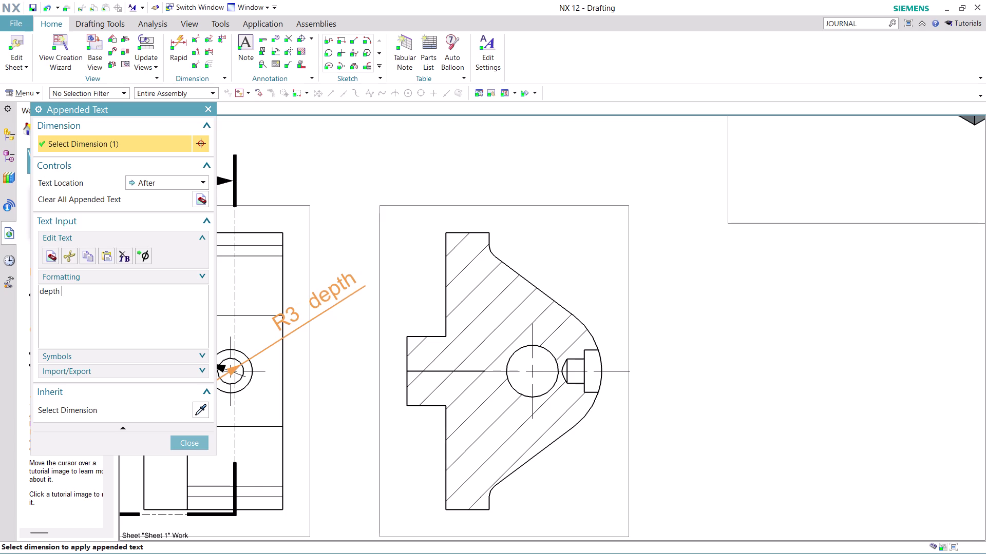
key(8)
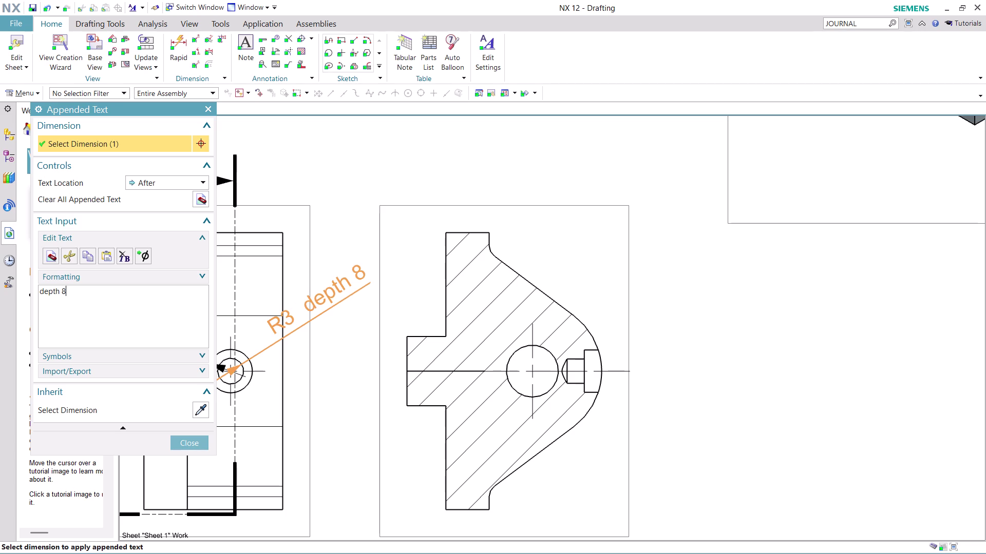
click(190, 439)
scroll(down, 3)
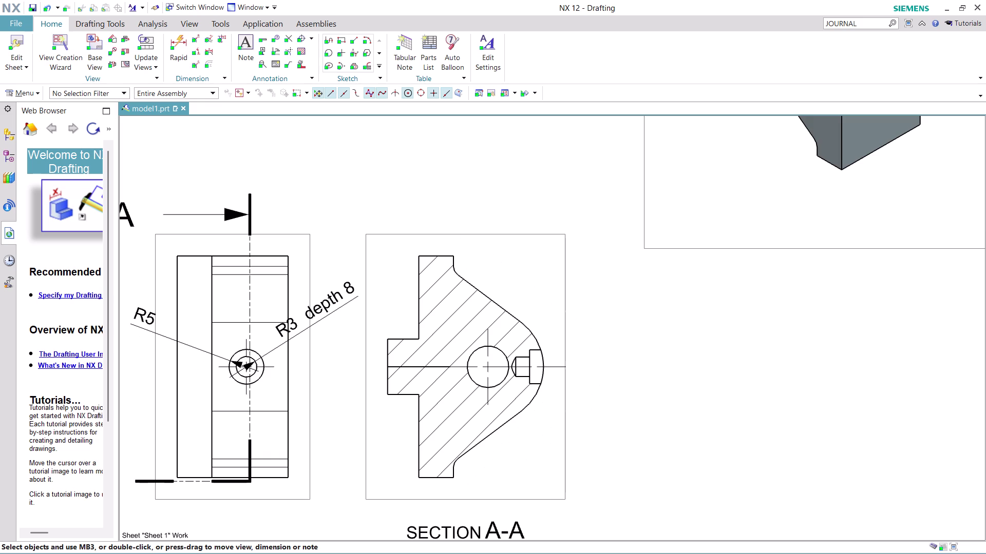
right_click(322, 309)
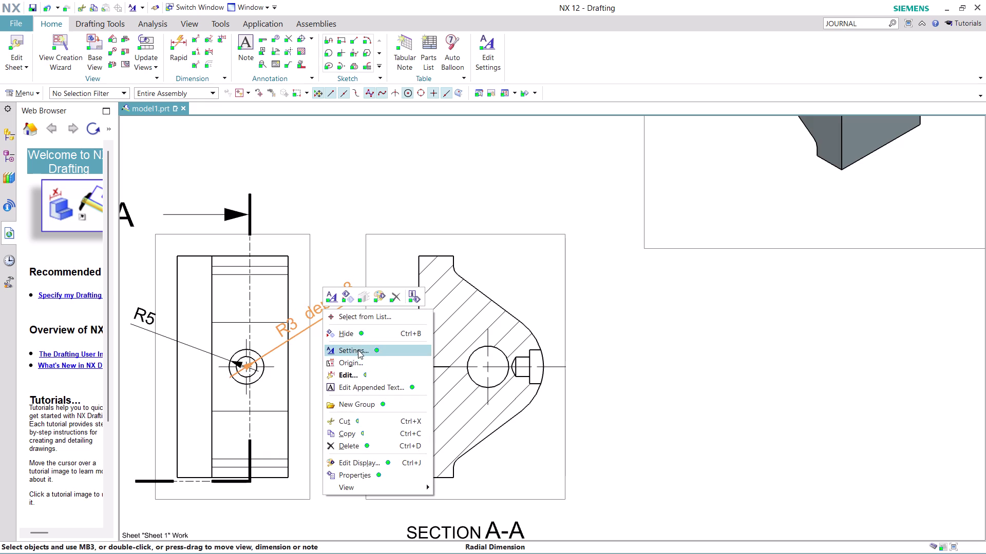
Review the R3 dimension's tolerance, text orientation, leader and R prefix, keeping them unchanged.
click(358, 374)
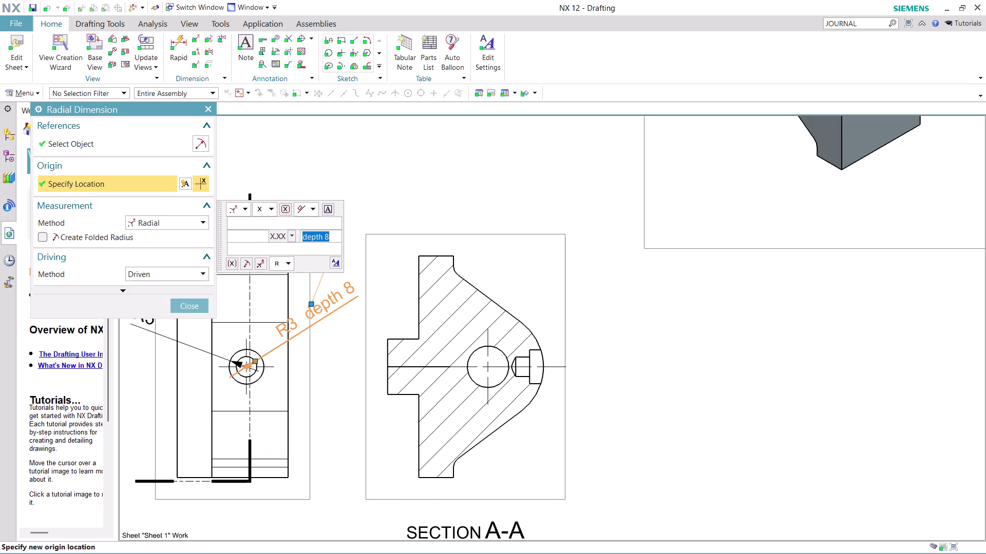
click(274, 209)
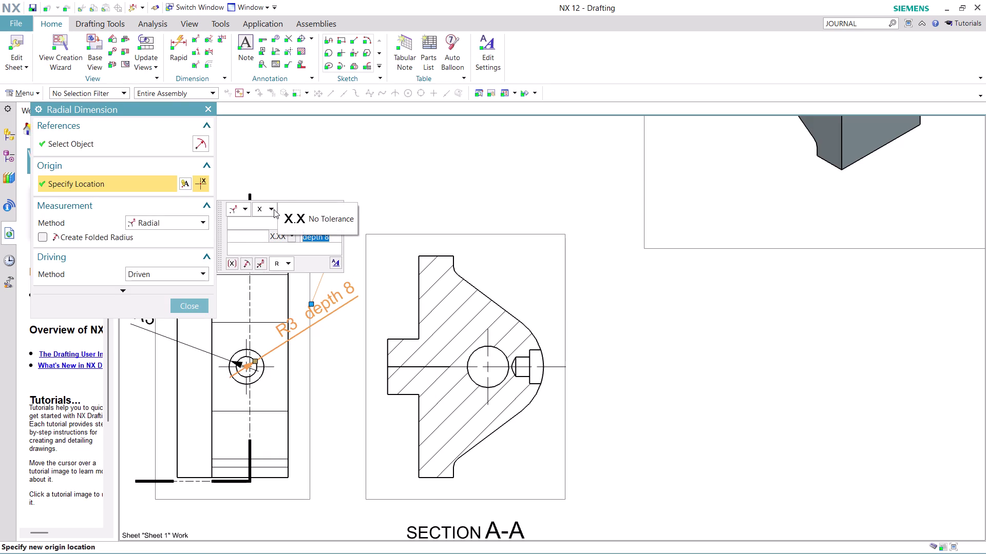
click(274, 209)
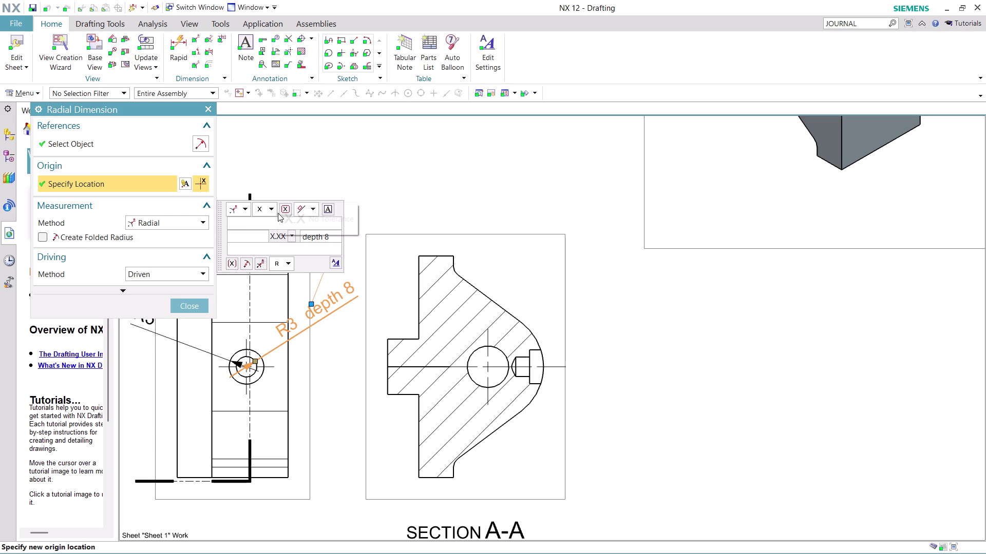
click(309, 207)
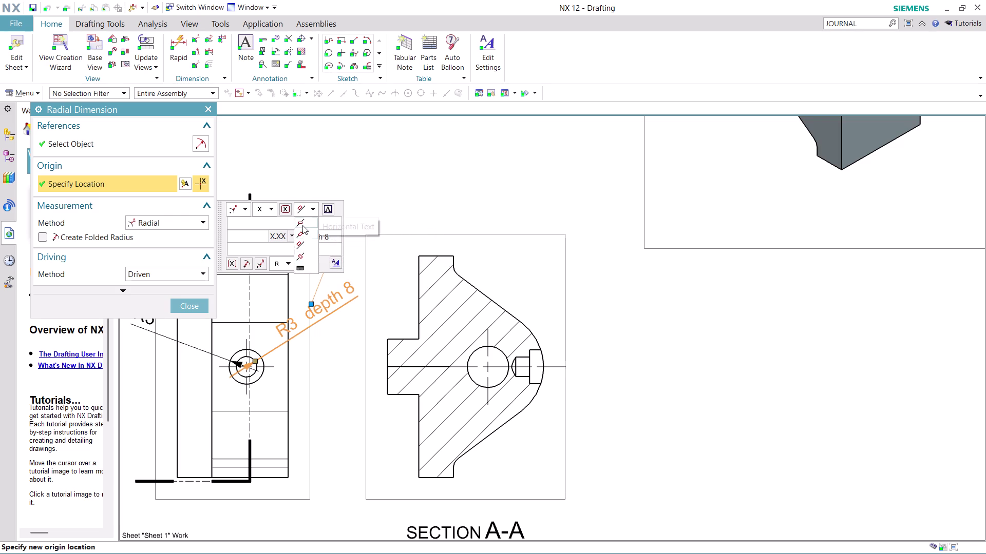
drag(307, 224, 313, 220)
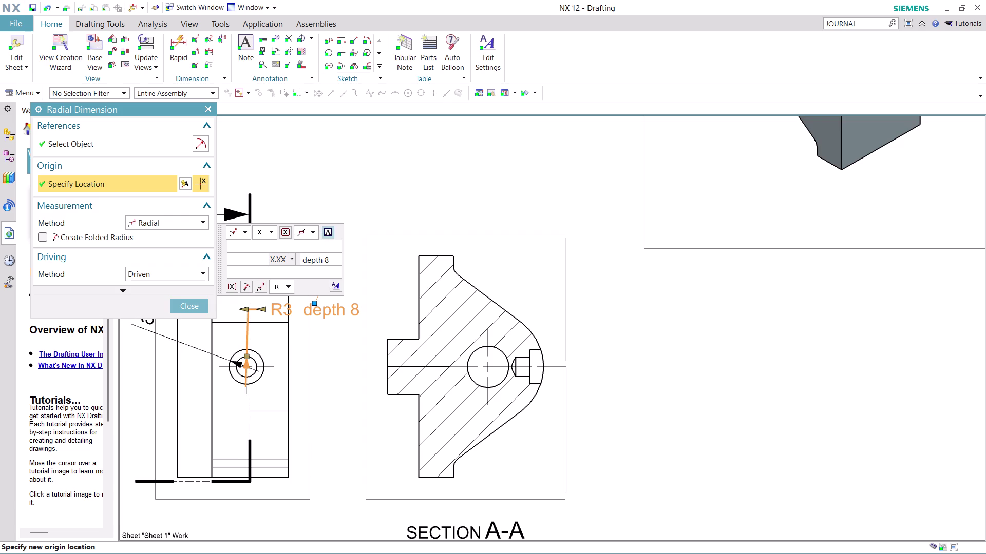
key(ctrl+z)
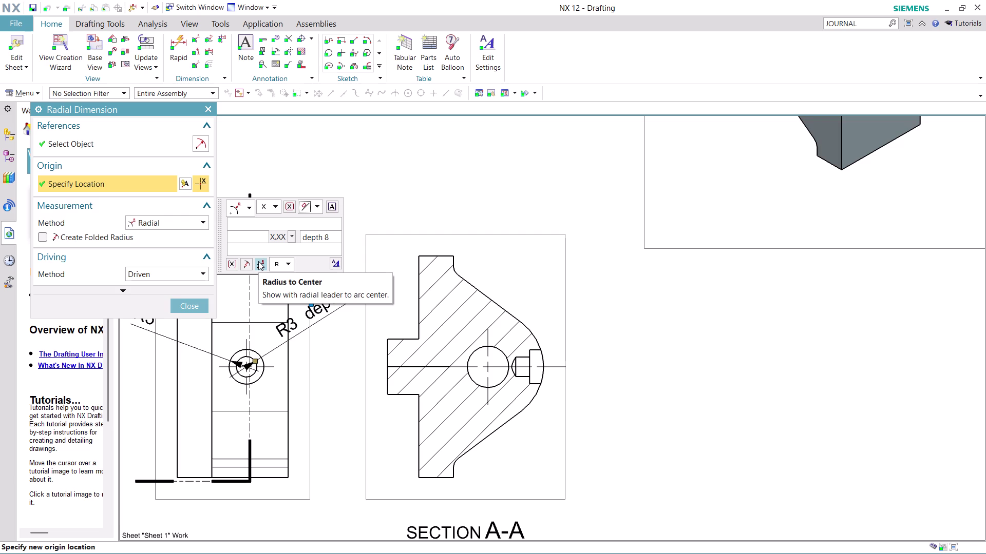
click(289, 263)
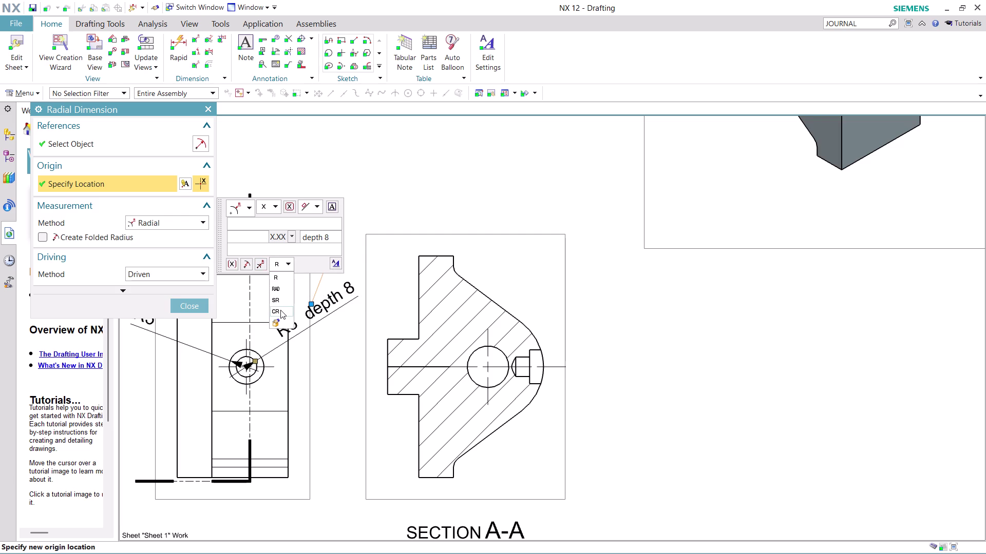
click(286, 261)
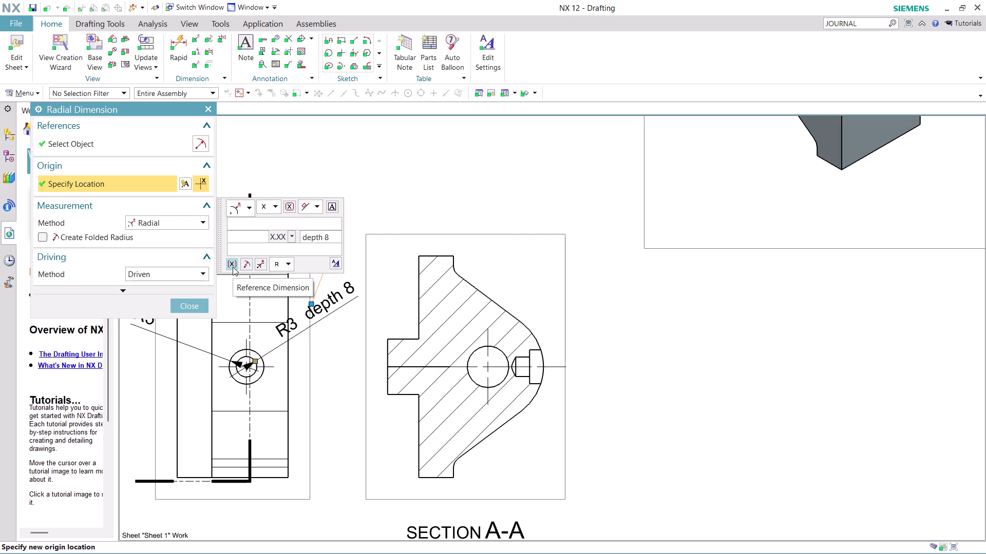
Check the decimal count and 'depth 8' appended text, then close the radial dimension editor.
click(288, 235)
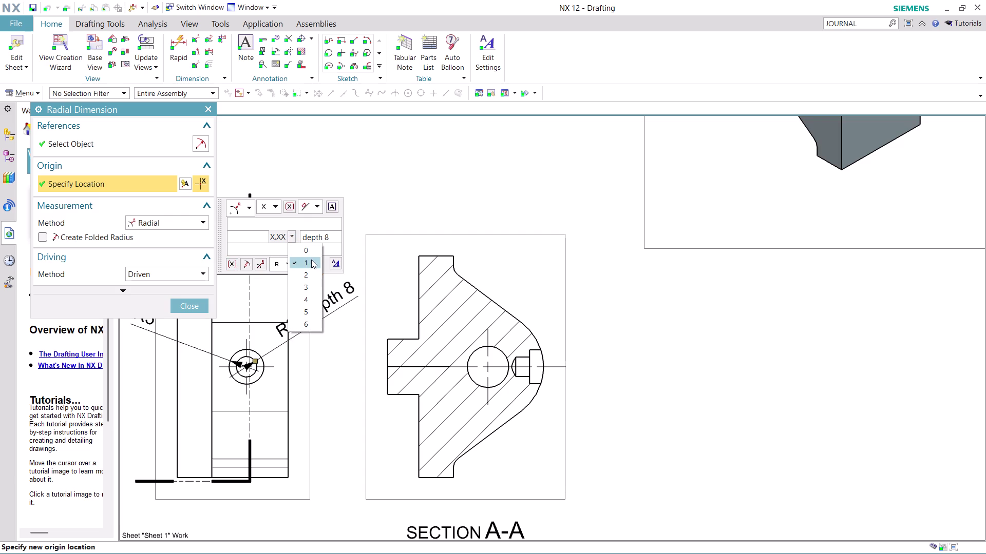
click(308, 273)
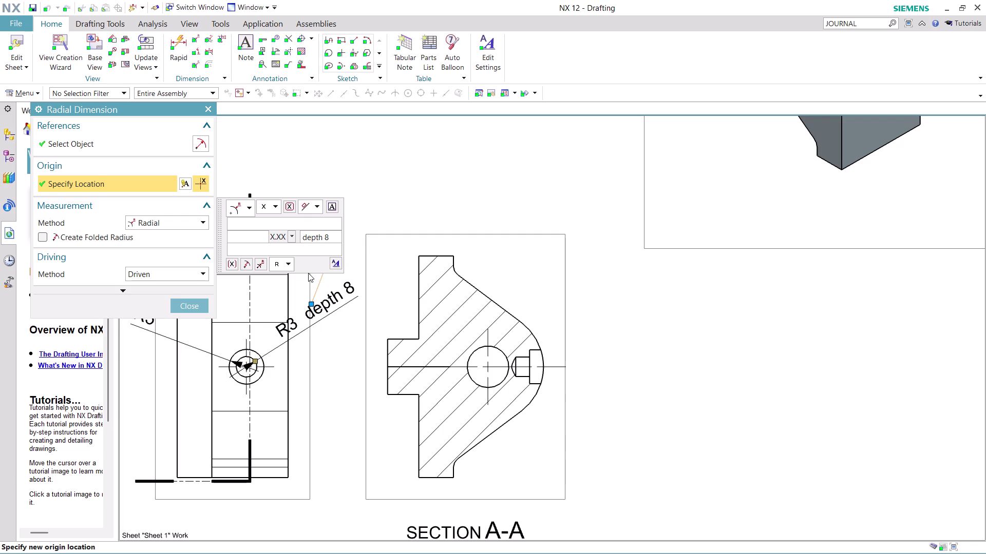
click(295, 236)
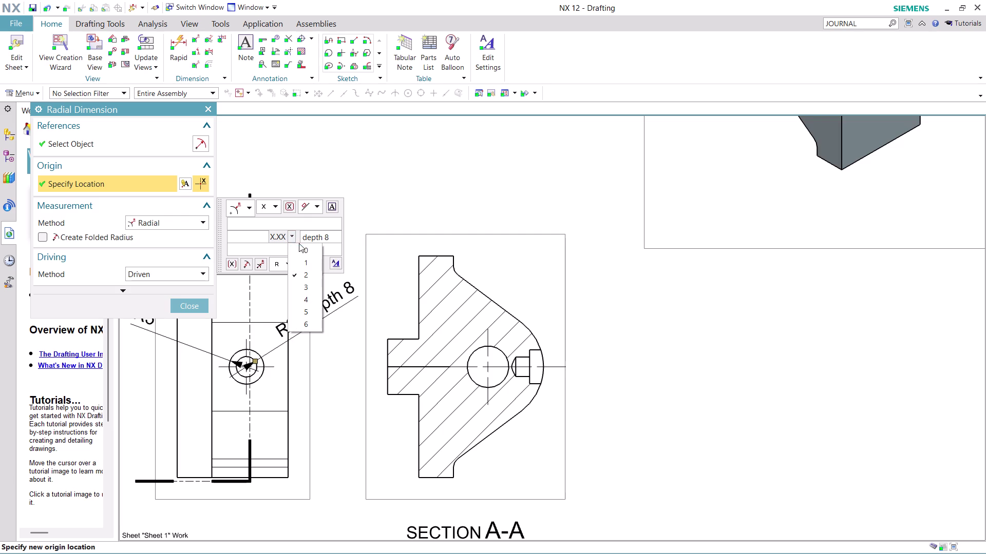
click(311, 264)
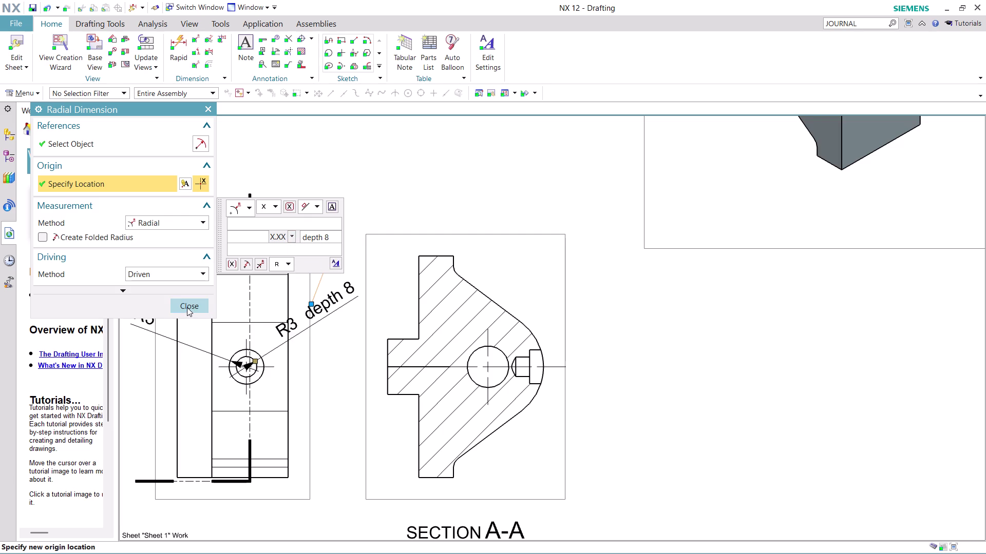
click(333, 201)
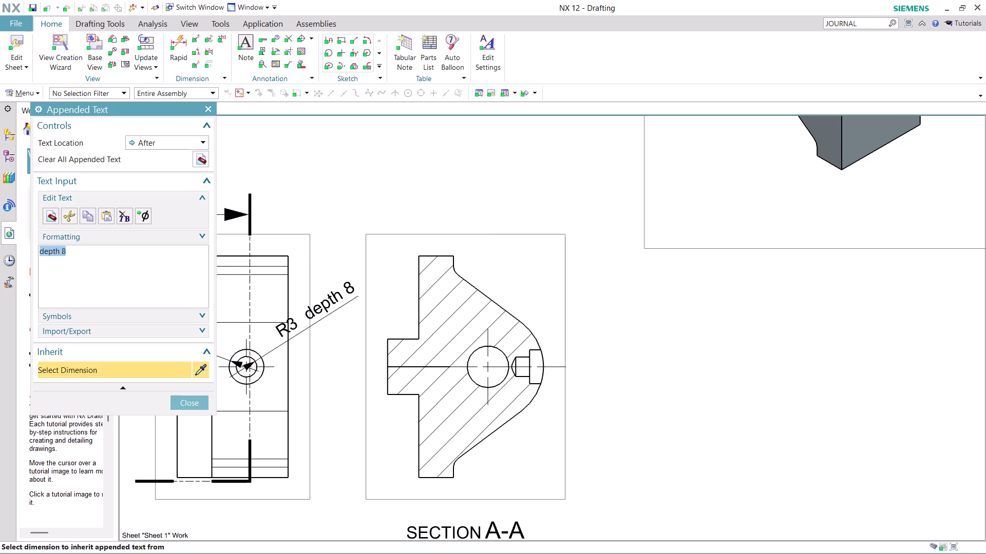
click(82, 193)
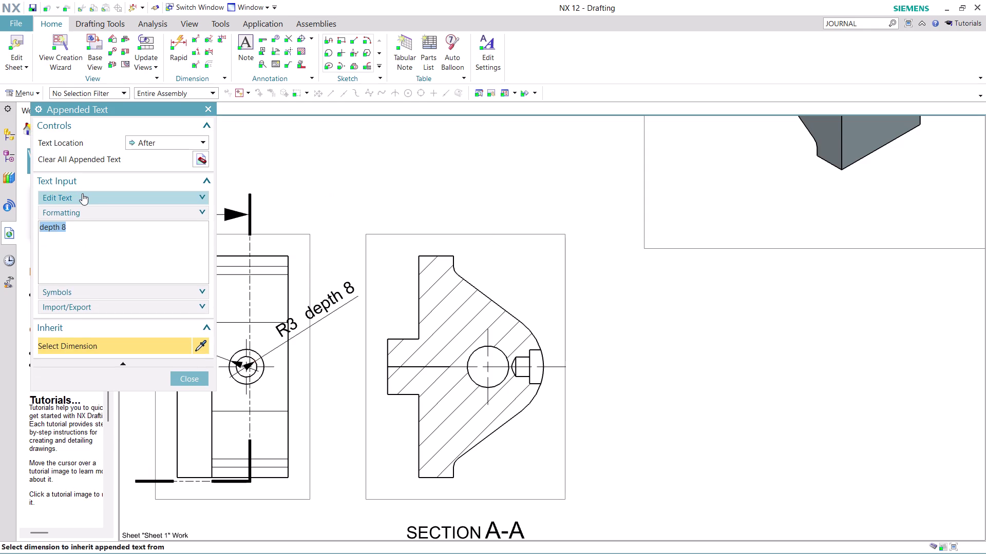
click(82, 193)
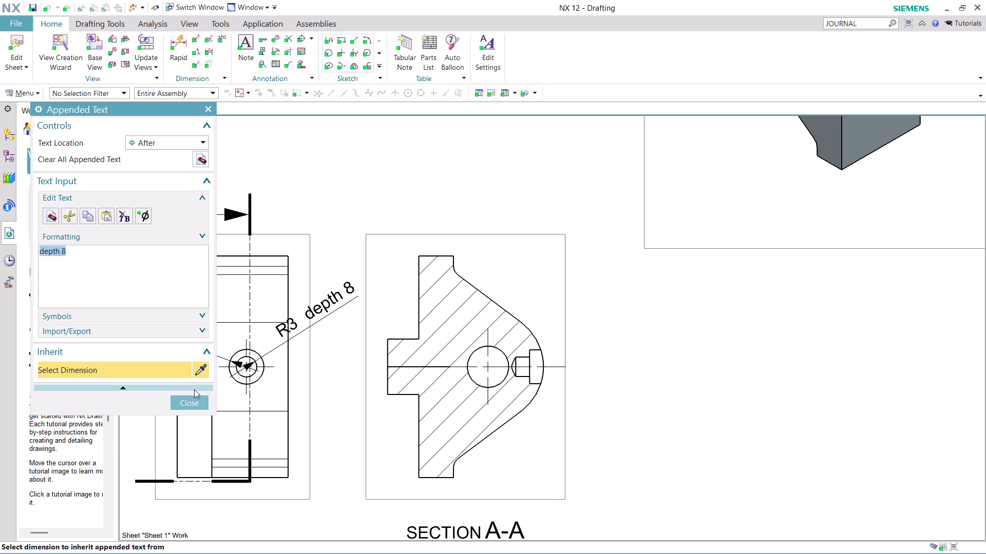
click(194, 401)
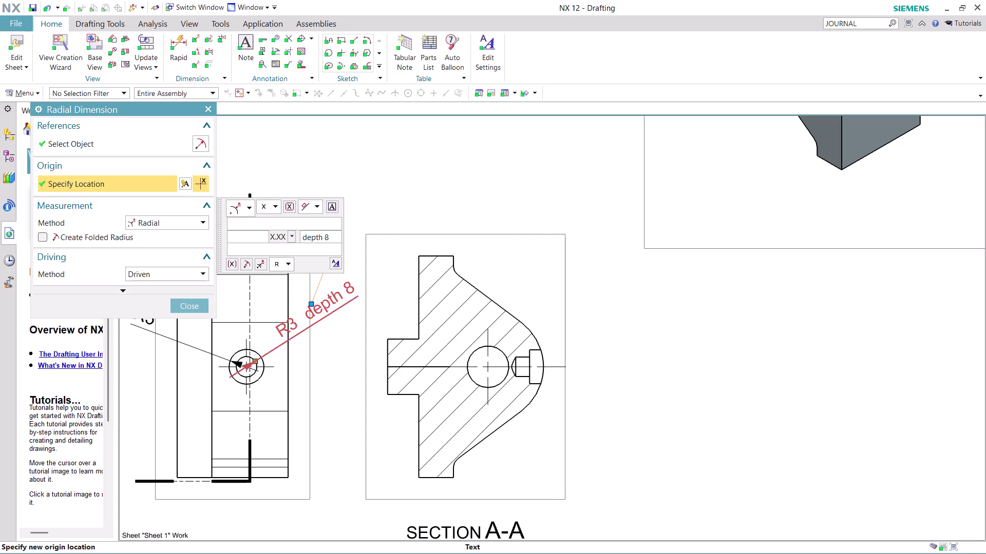
click(180, 301)
click(320, 301)
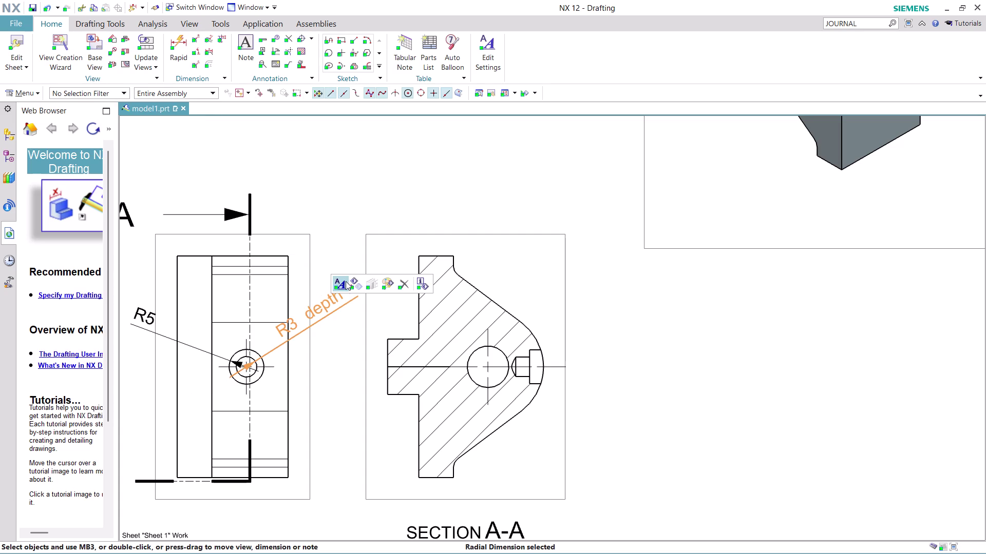
Set the R3 depth 8 dimension's lettering height factor to 1.
click(346, 282)
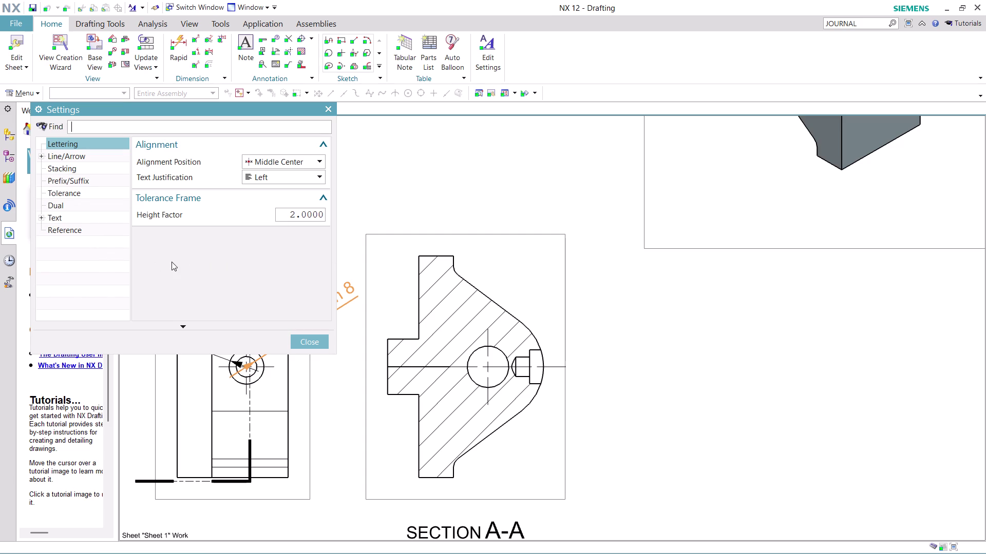
click(287, 212)
click(293, 213)
key(BackSpace)
key(1)
click(316, 338)
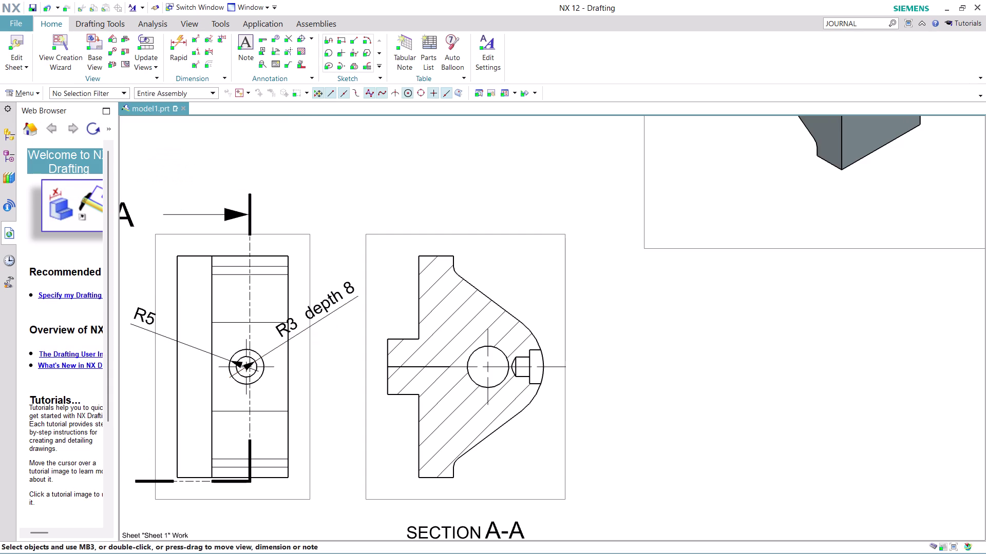
Change the R3 depth 8 dimension text height to 2.5.
right_click(318, 309)
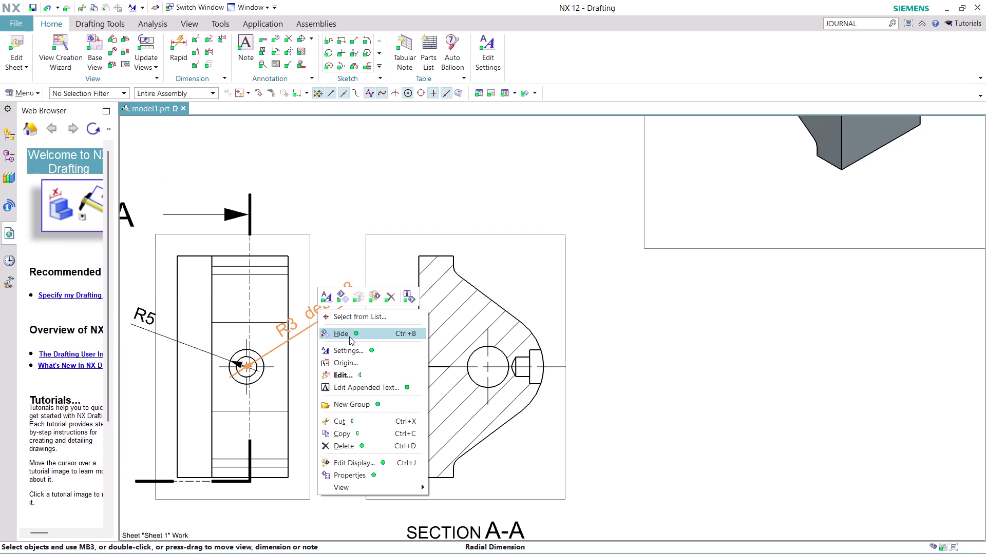
click(328, 298)
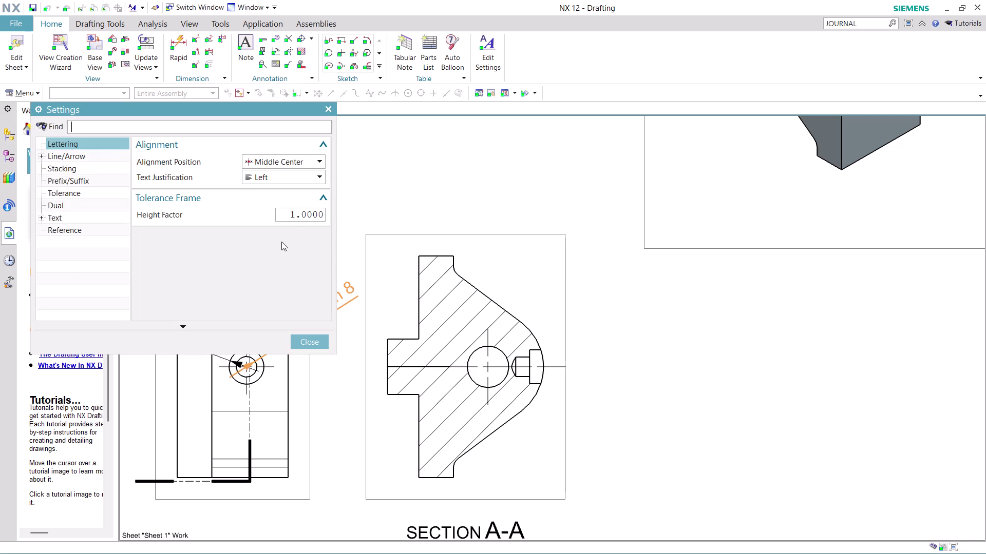
click(293, 212)
key(BackSpace)
key(2)
click(67, 215)
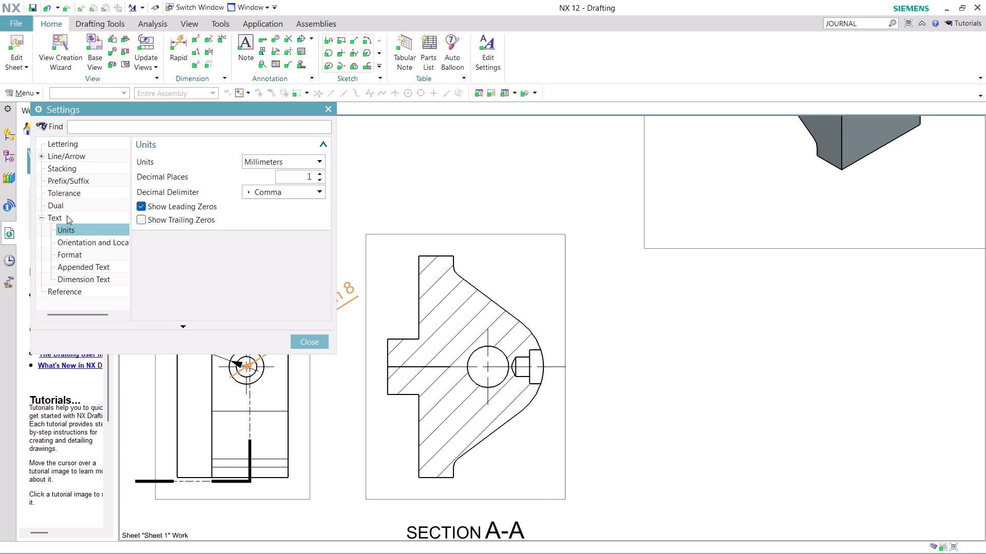
click(104, 264)
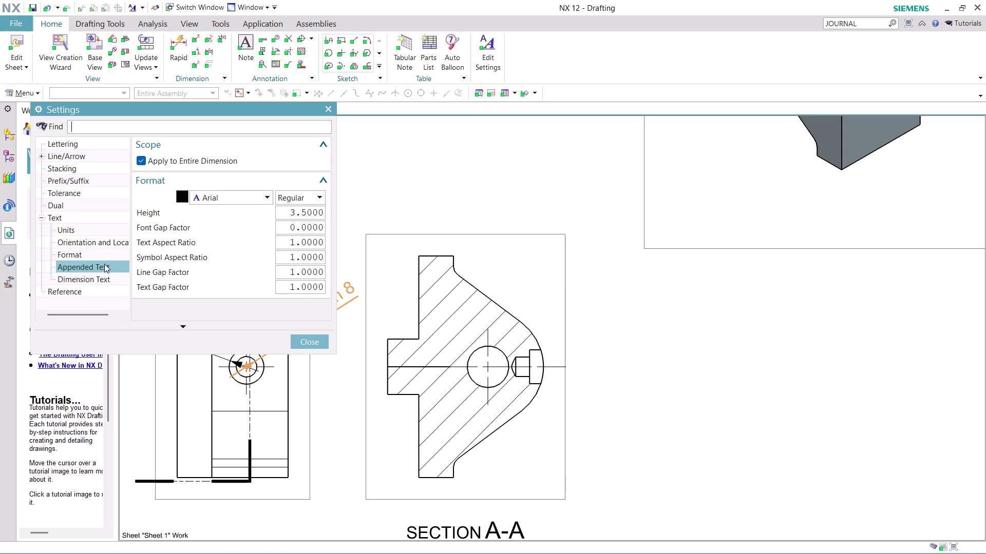
scroll(down, 3)
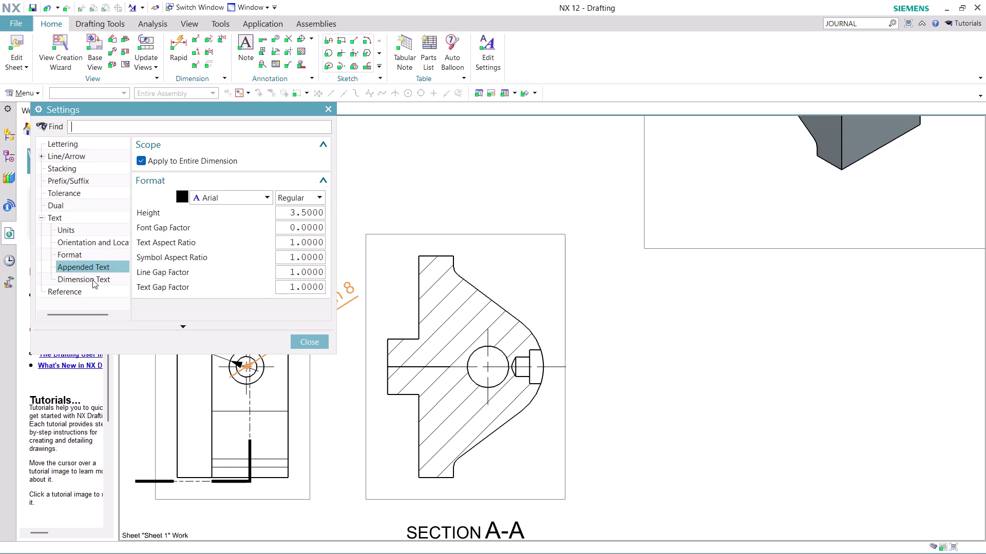
click(92, 279)
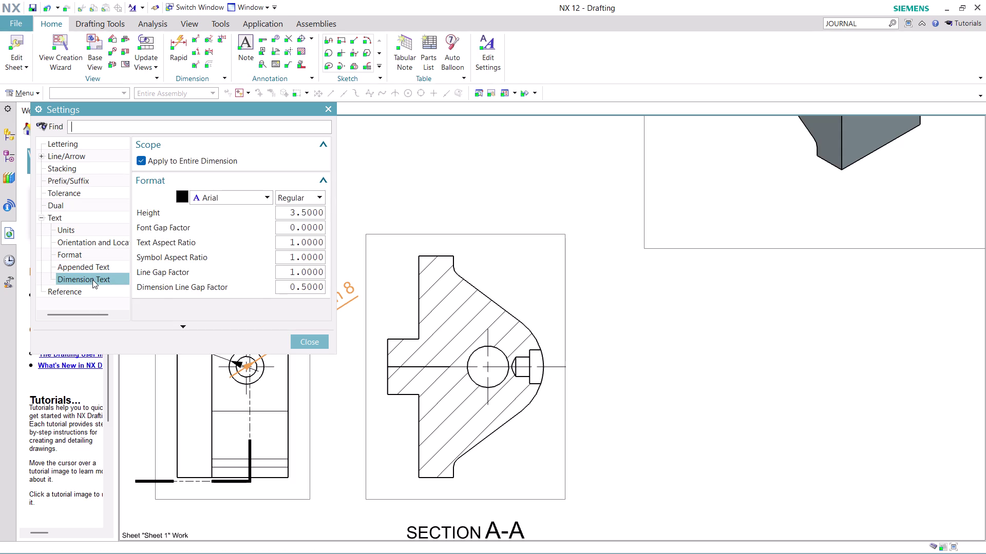
click(298, 211)
key(BackSpace)
key(2)
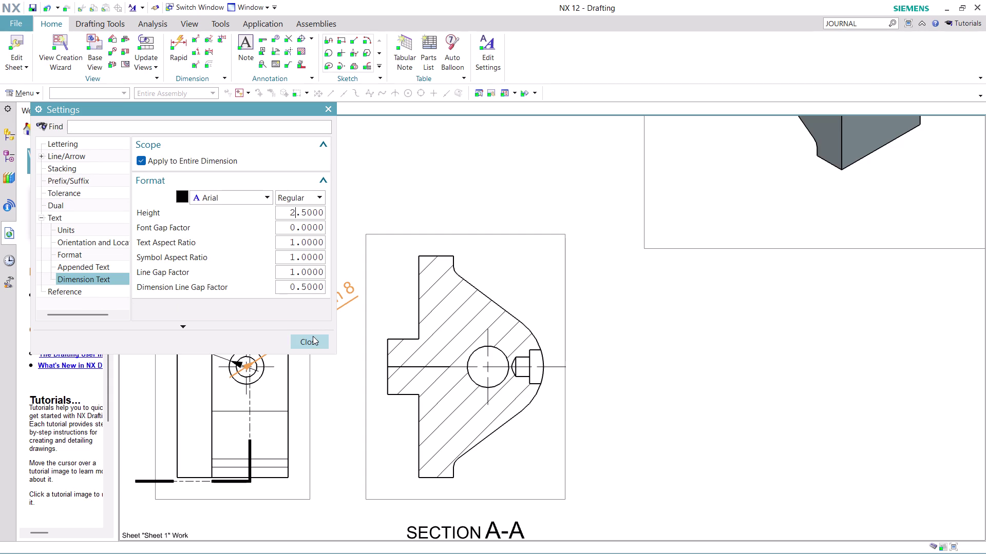
click(283, 316)
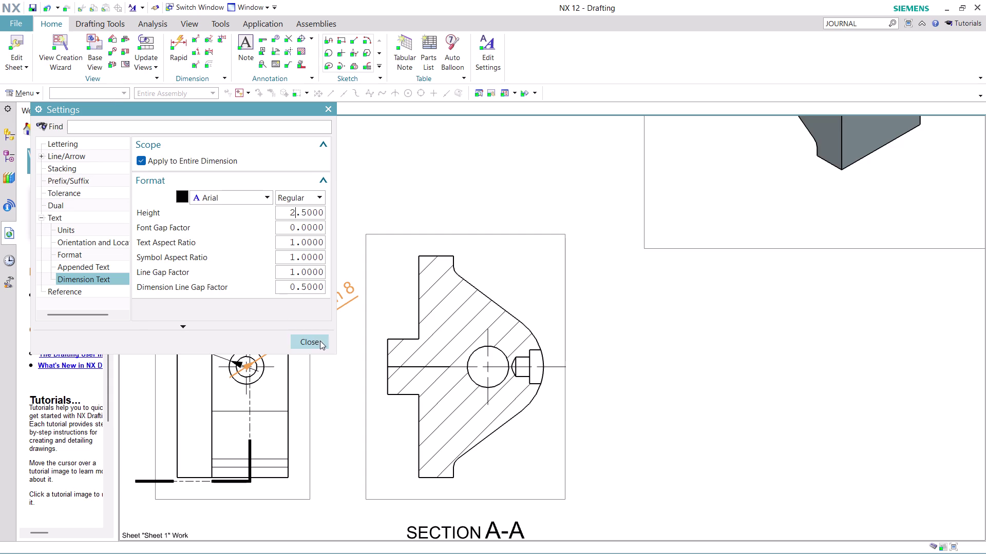
click(320, 341)
scroll(down, 3)
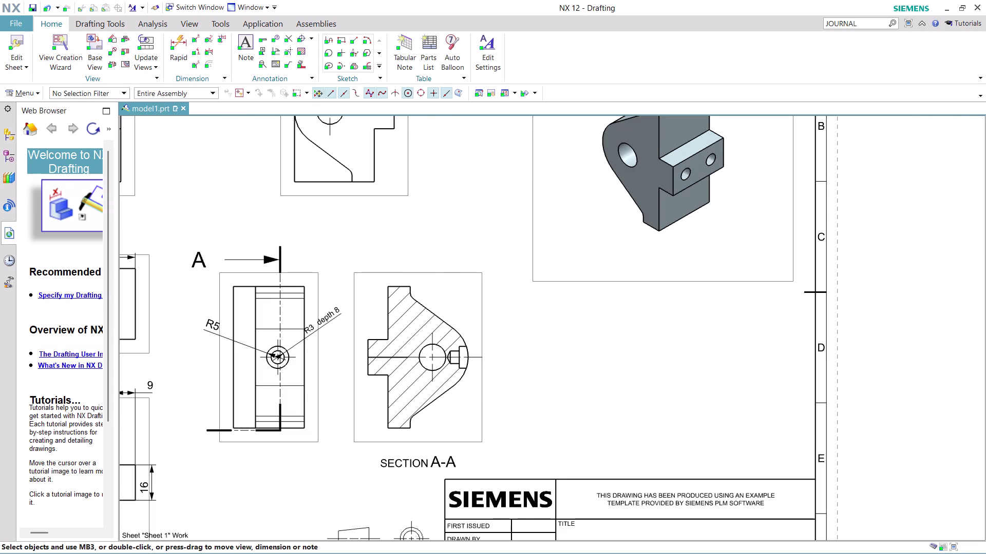
scroll(up, 3)
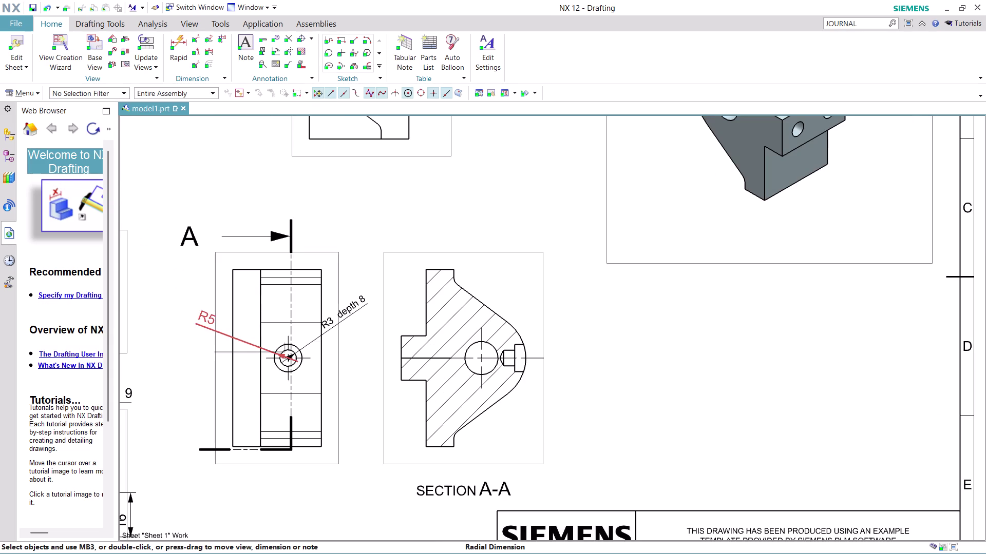
Select the R5 radius dimension and append the note 'depth 4'.
click(211, 326)
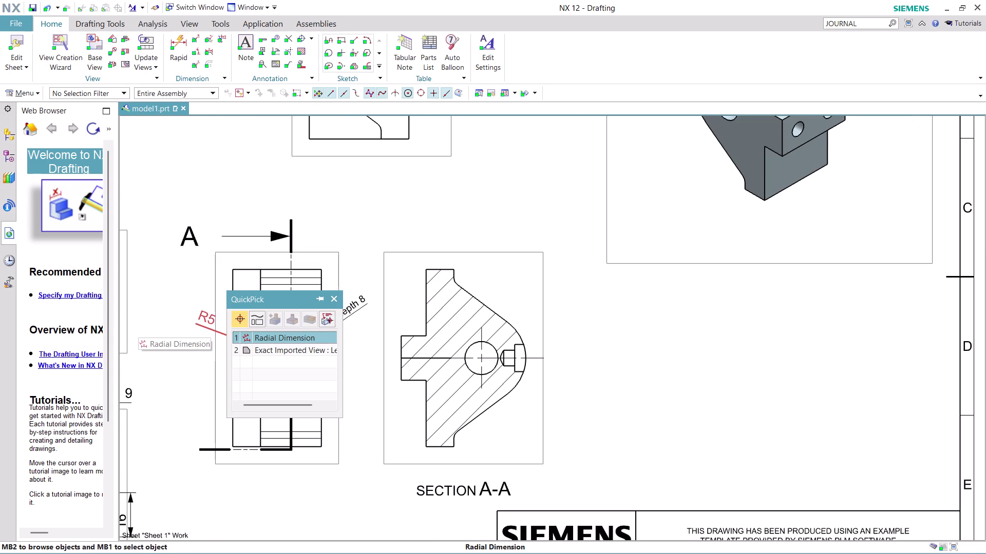
click(178, 329)
click(202, 313)
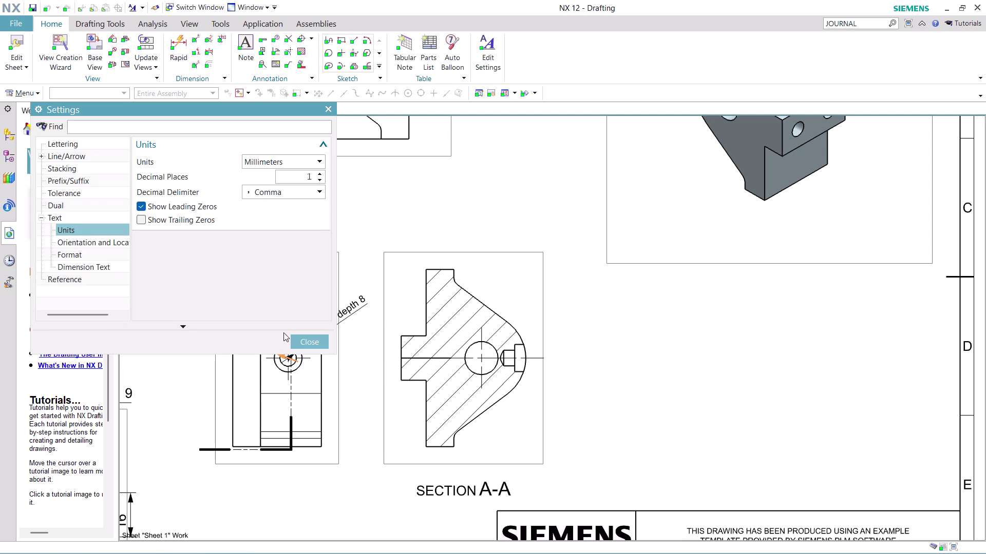
click(299, 338)
right_click(205, 319)
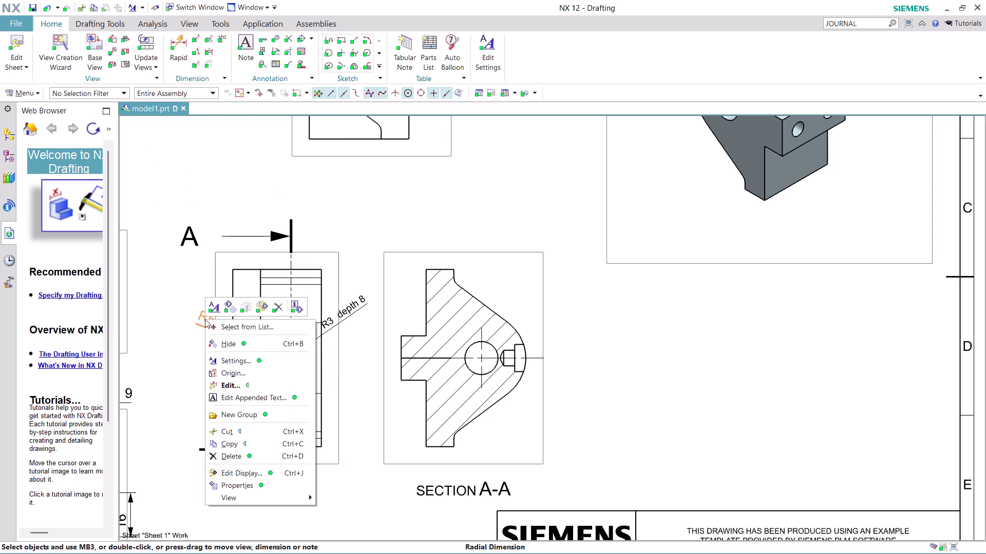
click(258, 395)
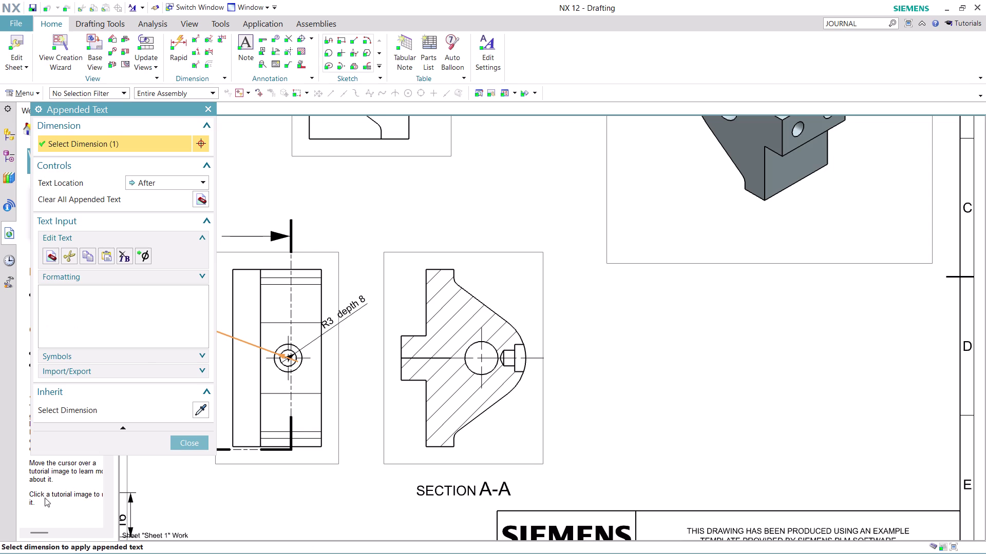
key(d)
text(epth)
key(space)
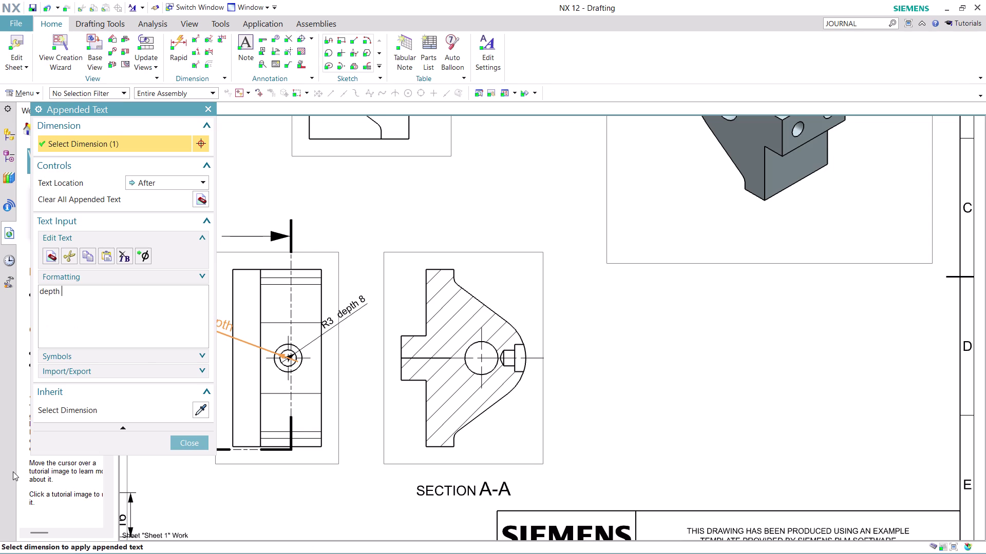
text(4)
key(Return)
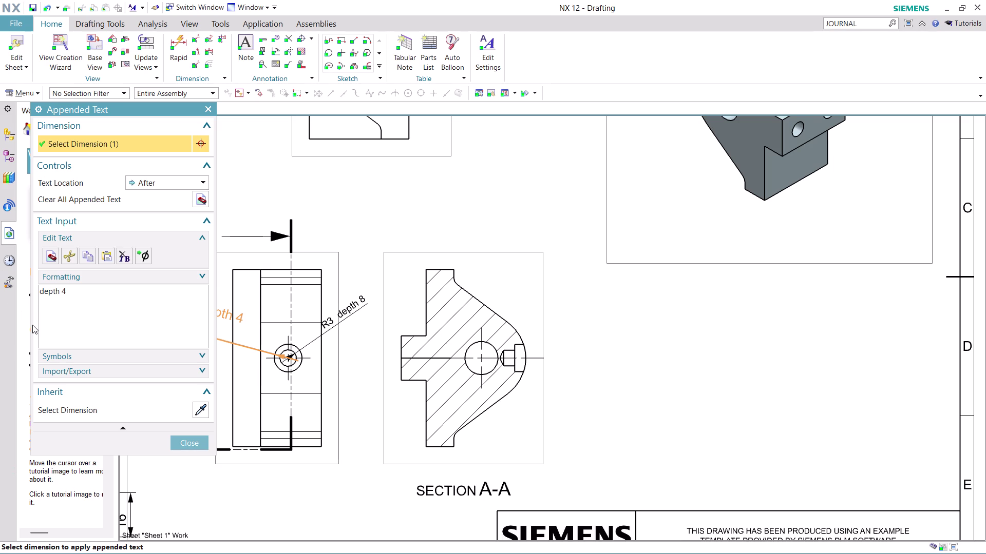
key(BackSpace)
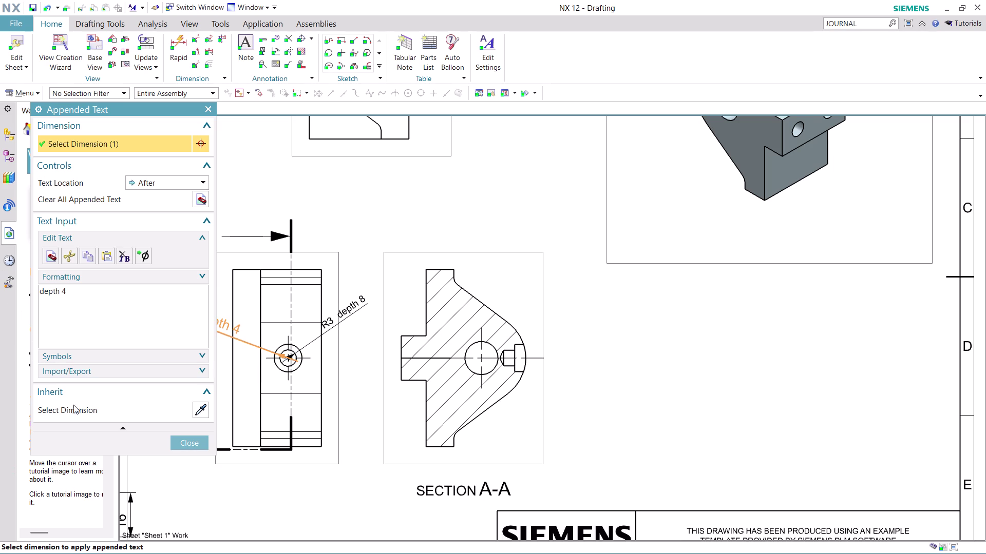
click(184, 440)
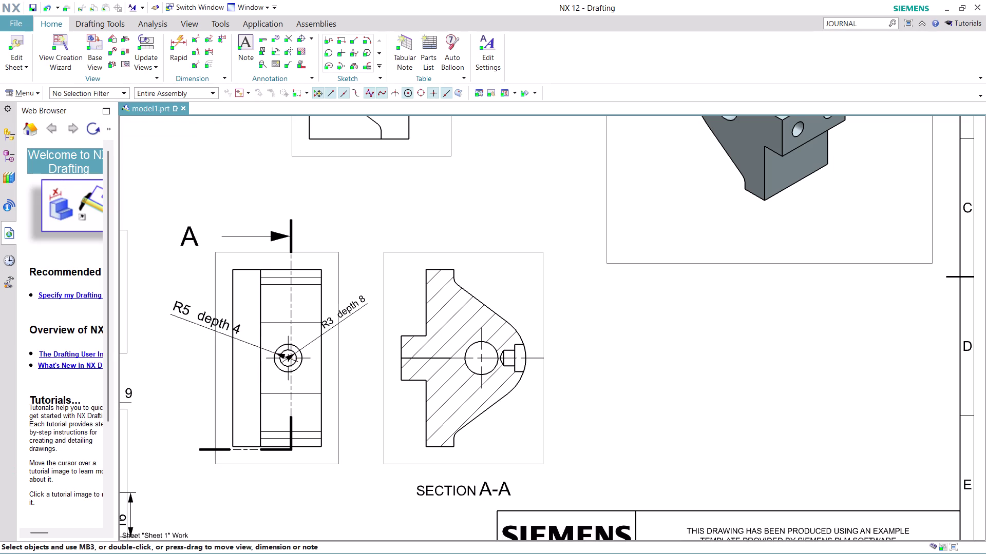
scroll(up, 3)
Reduce the R5 depth 4 dimension text height to match R3 depth 8.
right_click(216, 328)
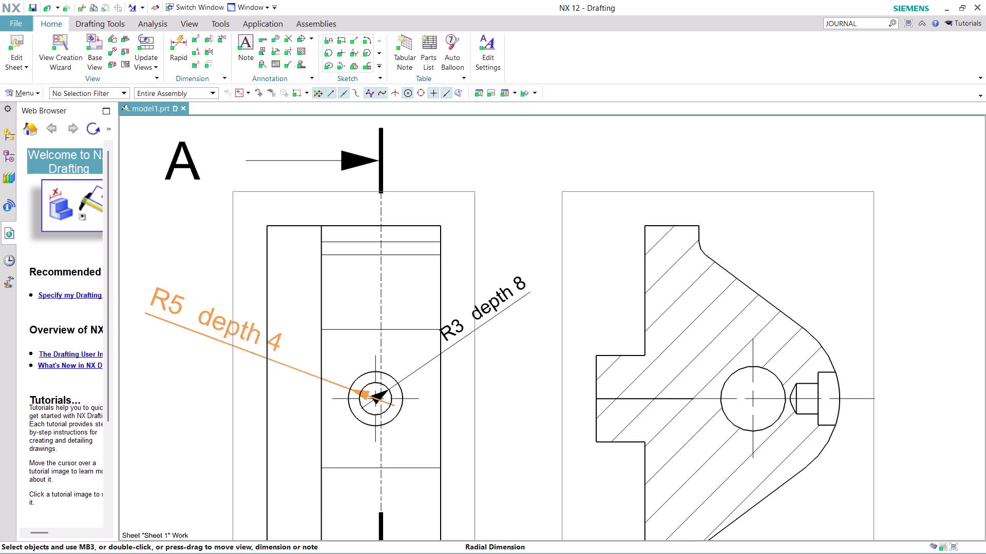
click(221, 321)
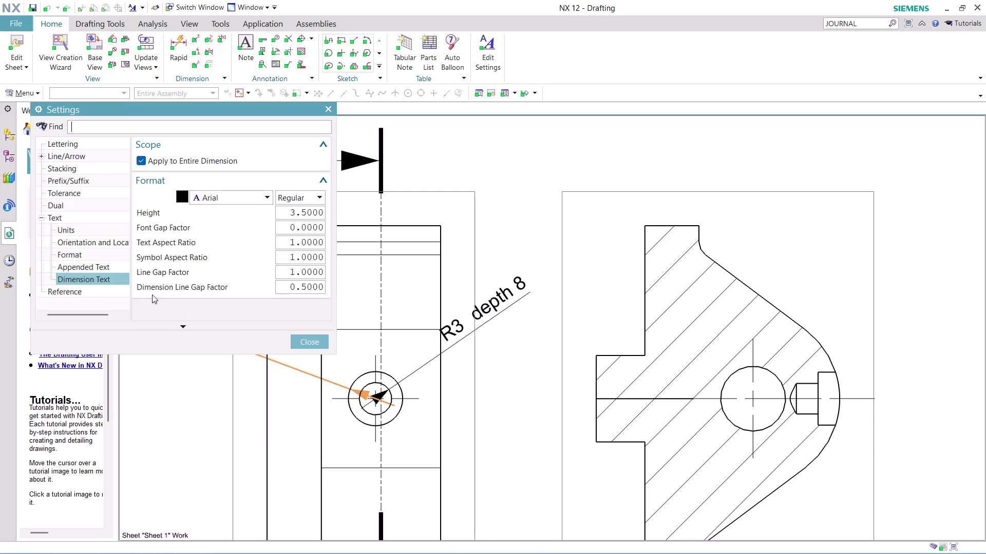
click(294, 213)
key(BackSpace)
key(2)
click(310, 339)
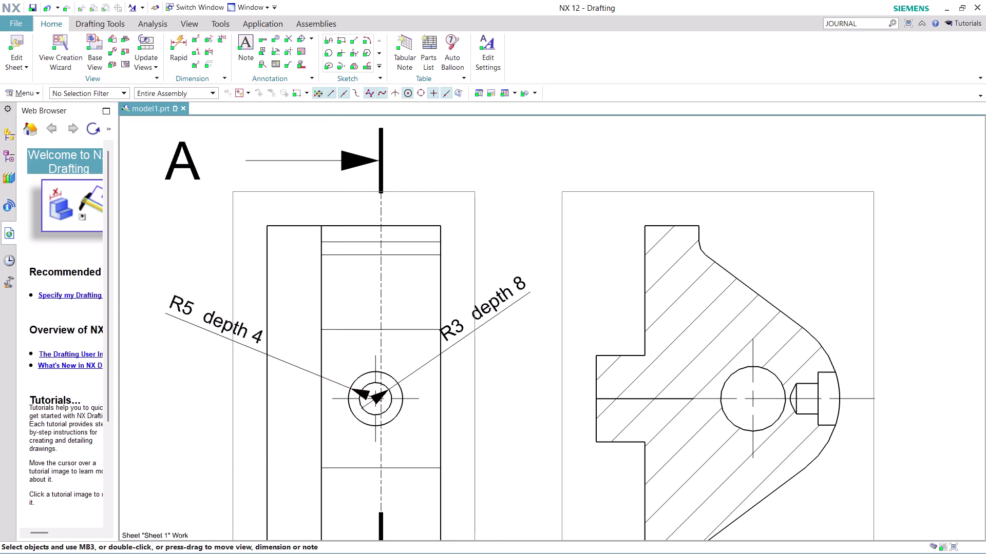
scroll(down, 3)
scroll(up, 3)
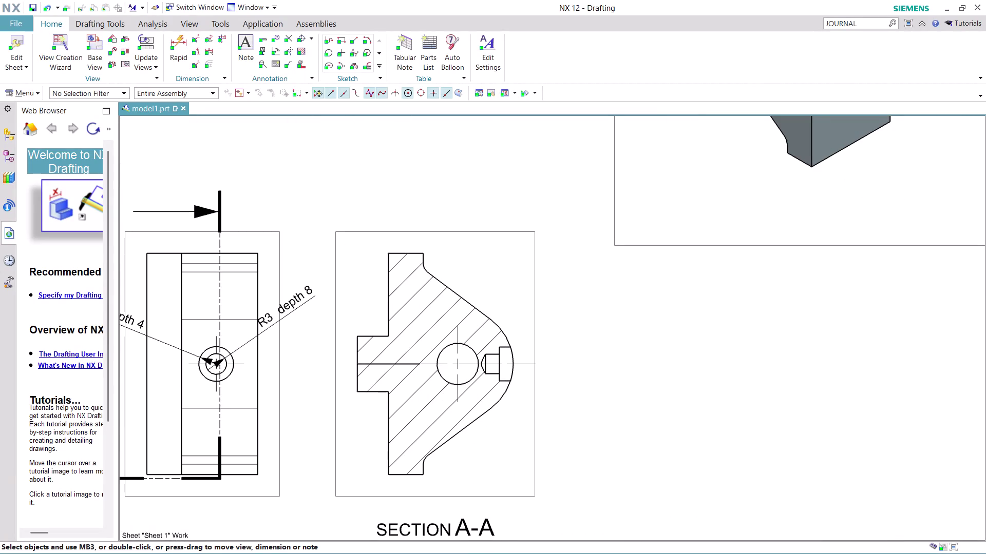
scroll(up, 3)
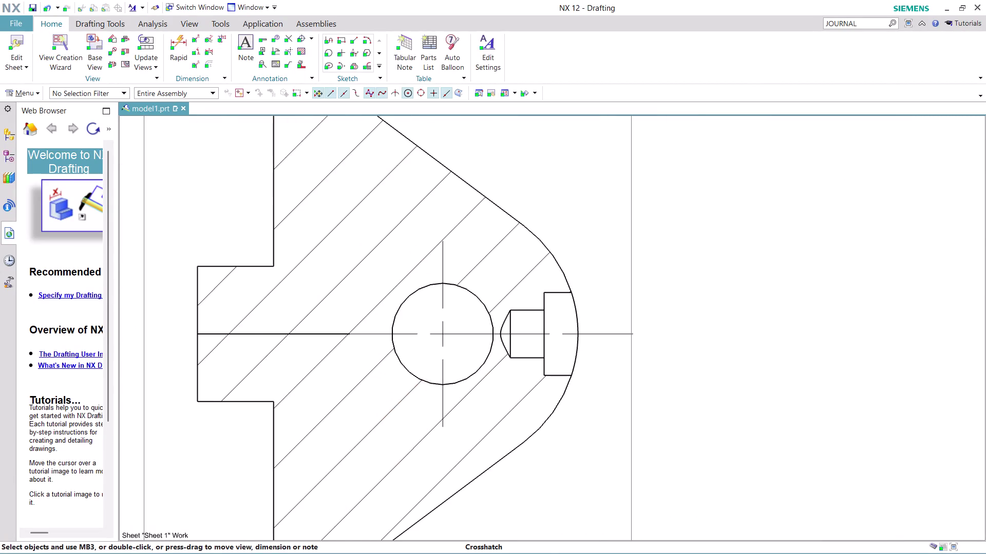
scroll(up, 3)
scroll(up, 3)
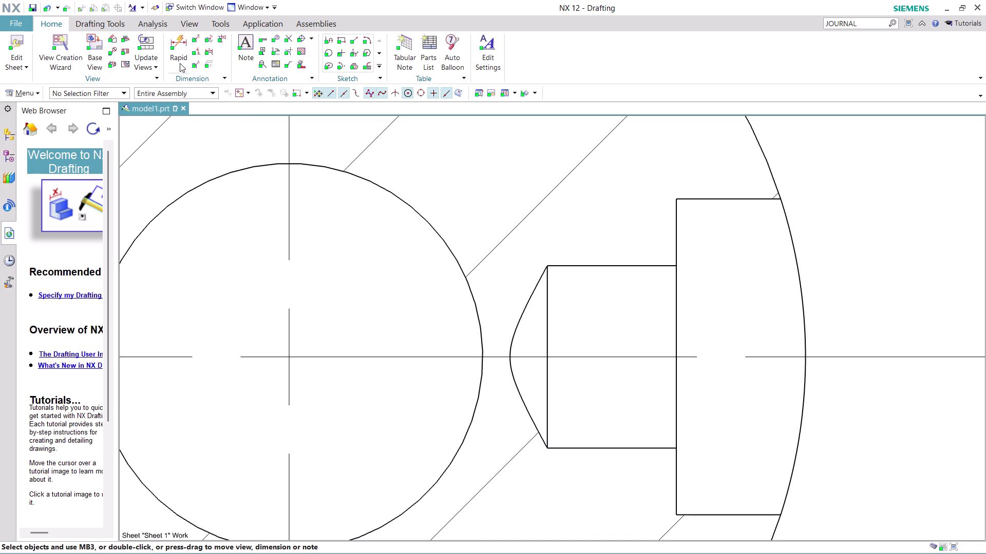
click(196, 48)
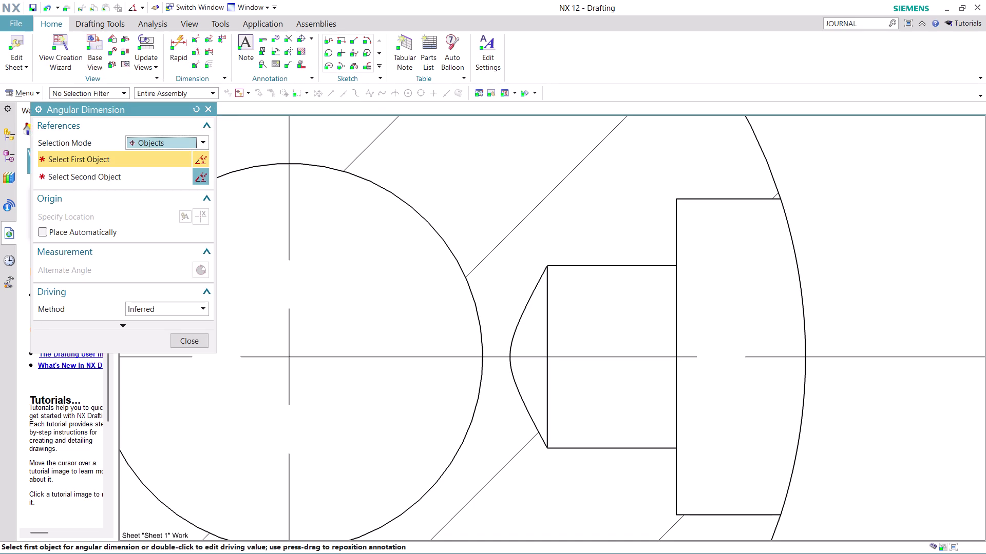
click(513, 332)
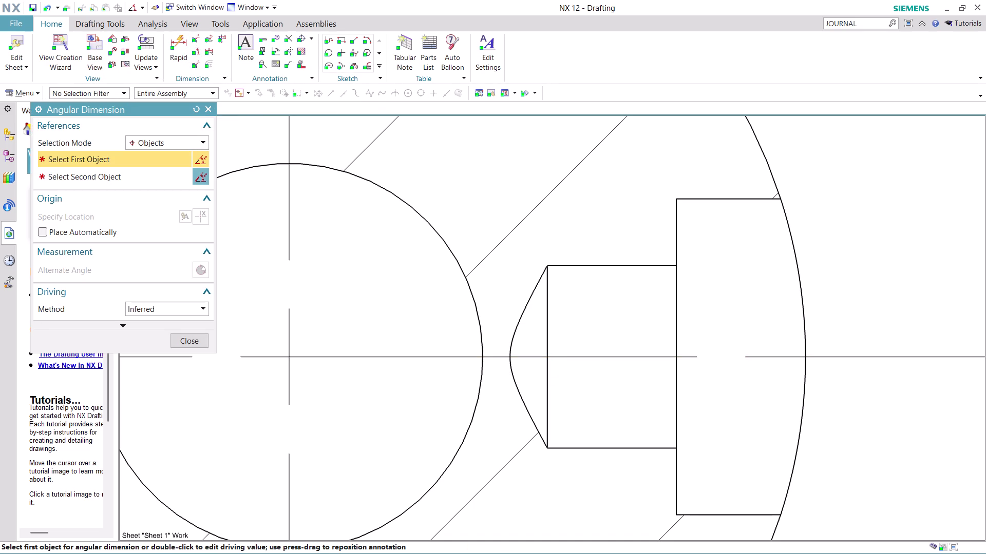
click(519, 320)
click(513, 379)
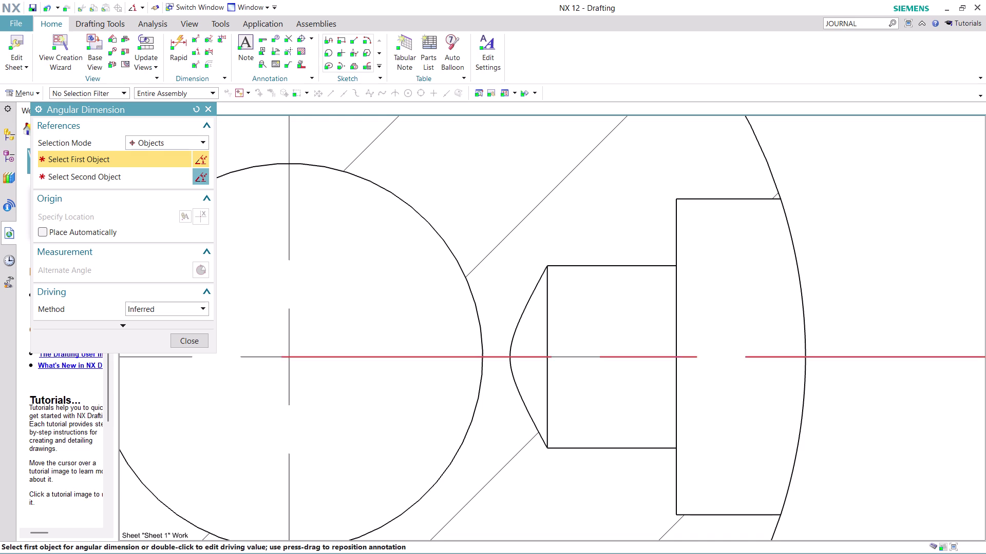
click(509, 357)
key(Escape)
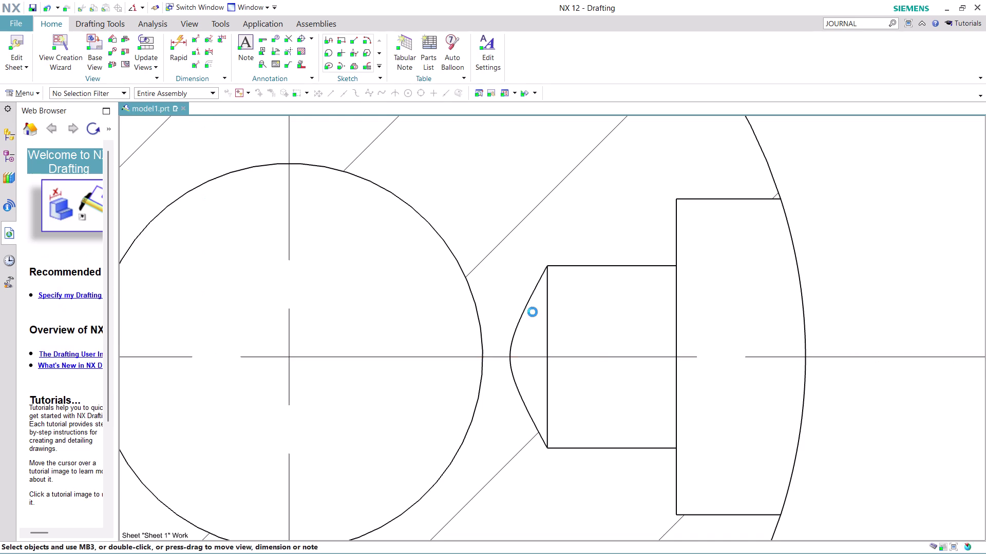
key(Escape)
scroll(down, 3)
scroll(down, 3)
scroll(down, 3)
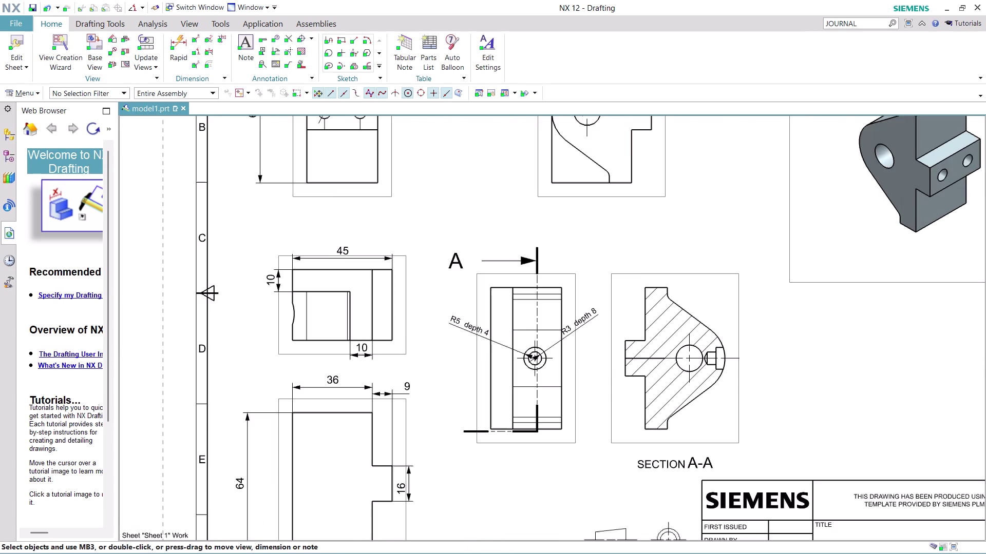
scroll(up, 3)
Zoom out to the full sheet and move the 45-wide view higher.
scroll(up, 3)
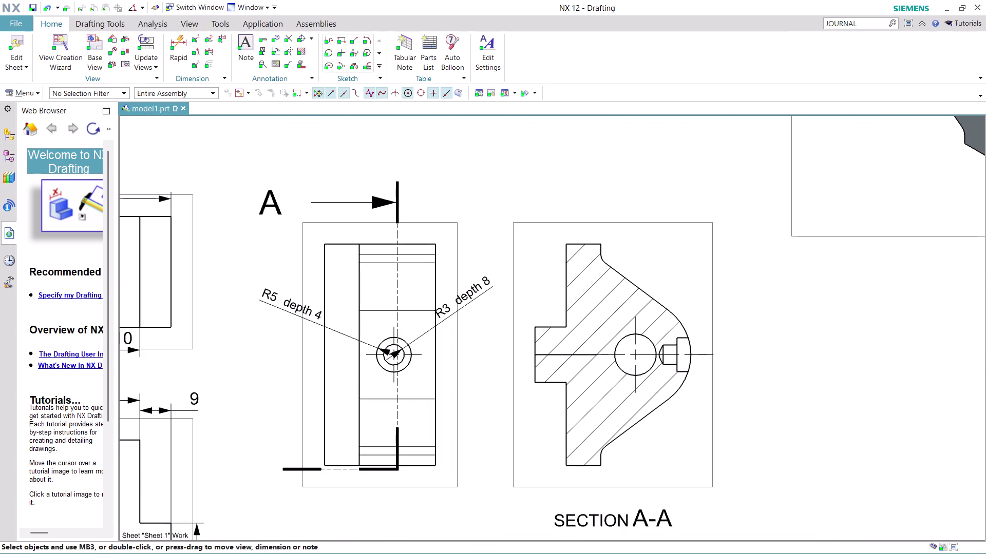
scroll(down, 3)
scroll(up, 3)
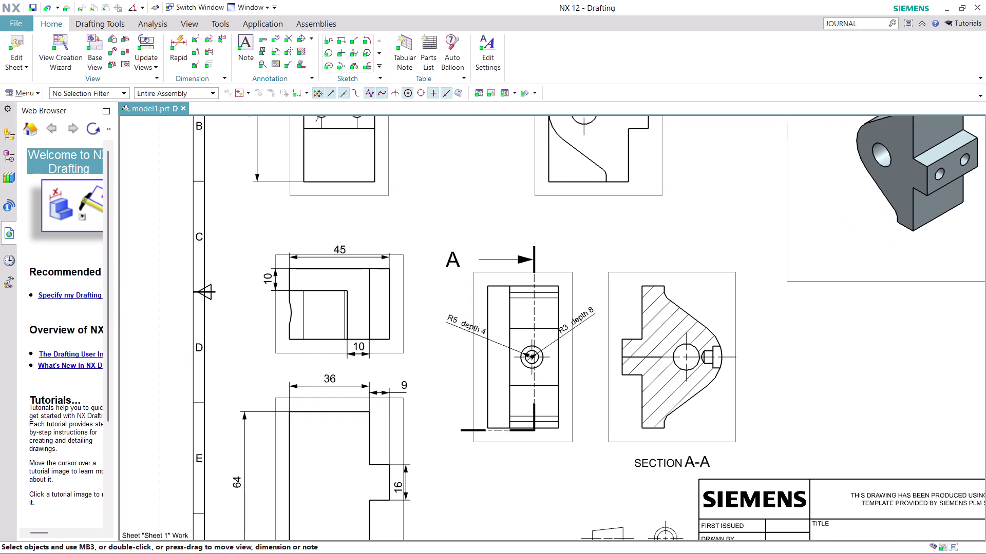
scroll(down, 3)
scroll(up, 3)
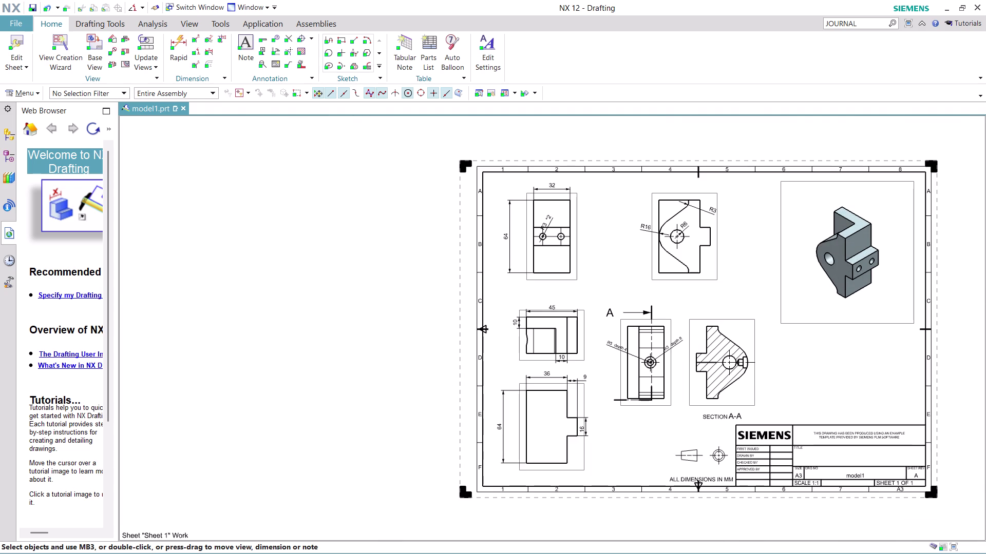
scroll(up, 3)
scroll(up, 3)
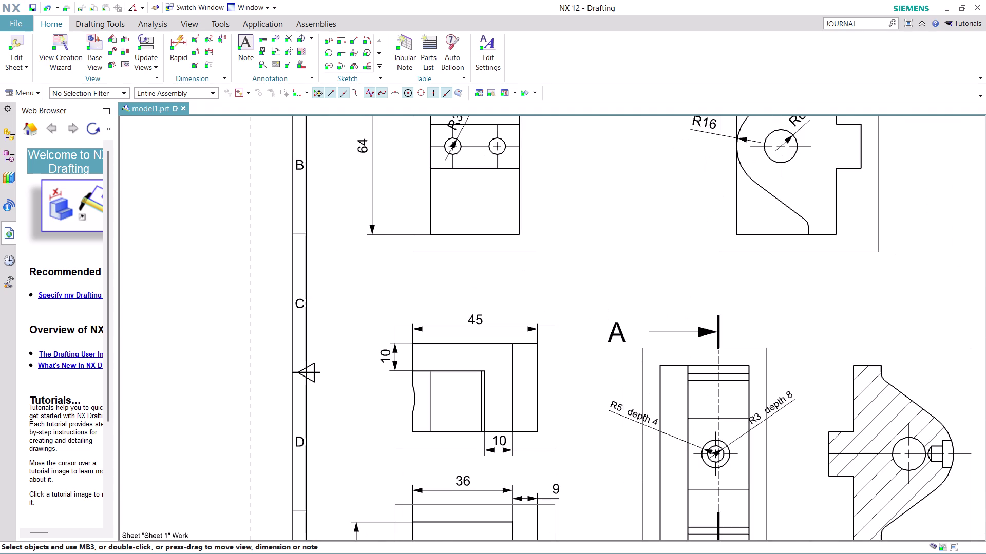
scroll(down, 3)
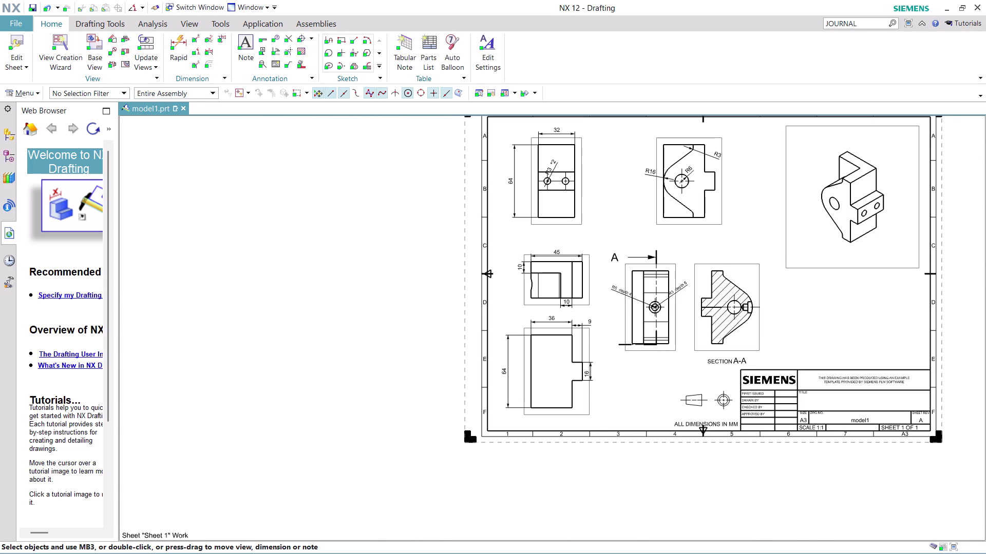
middle_drag(810, 311, 626, 390)
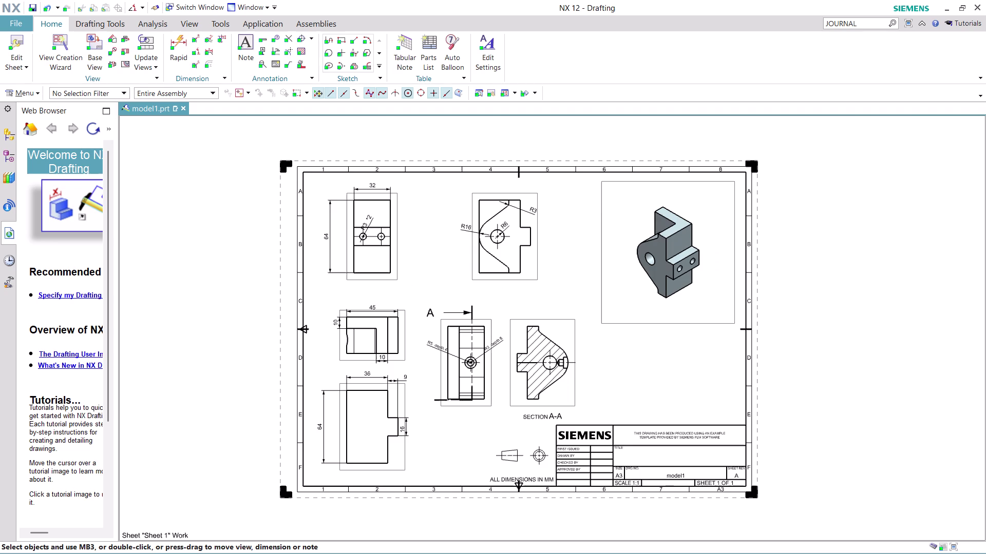
scroll(up, 3)
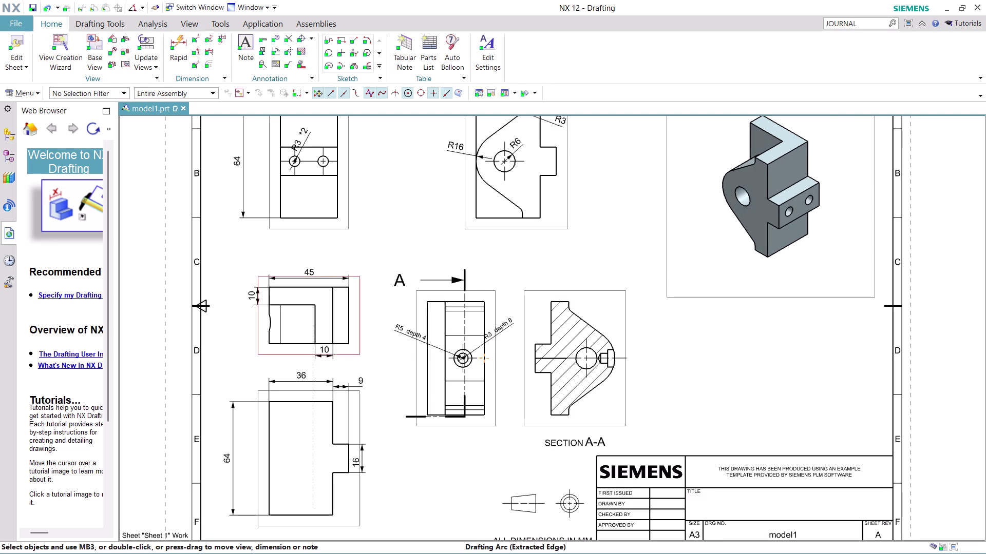
drag(362, 278, 340, 258)
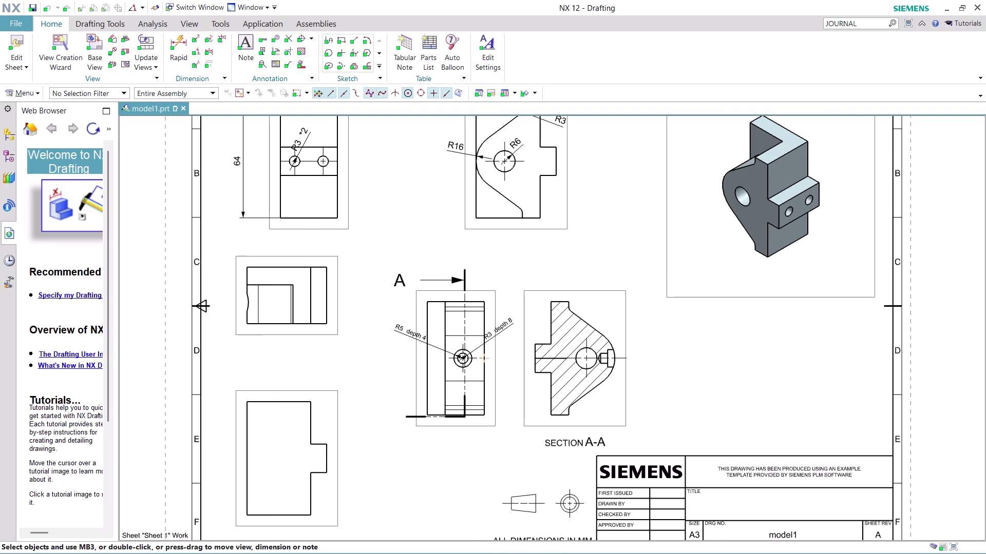
drag(340, 258, 341, 253)
drag(350, 513, 349, 512)
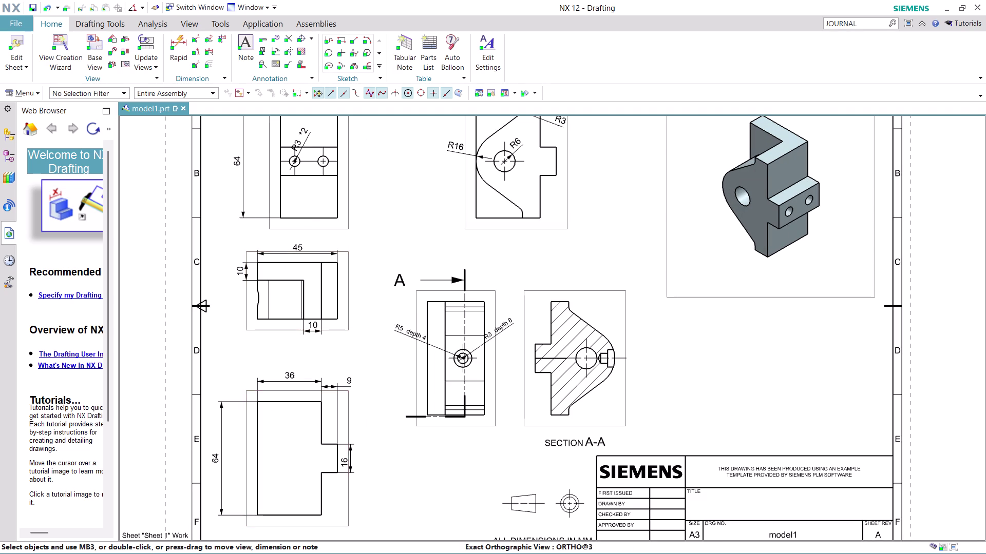
drag(349, 512, 356, 494)
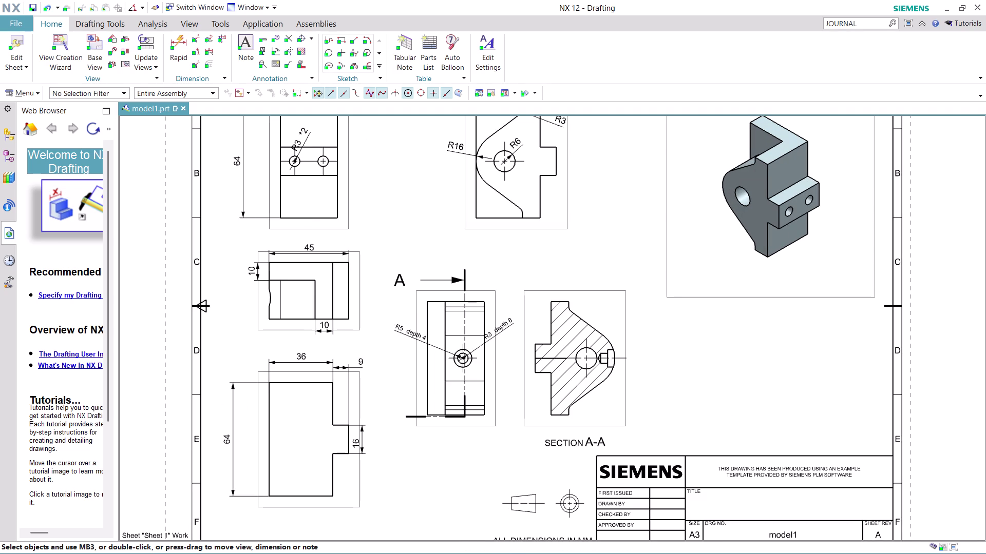
Move the R16 side view closer and realign the top view with the views below.
scroll(down, 3)
scroll(up, 3)
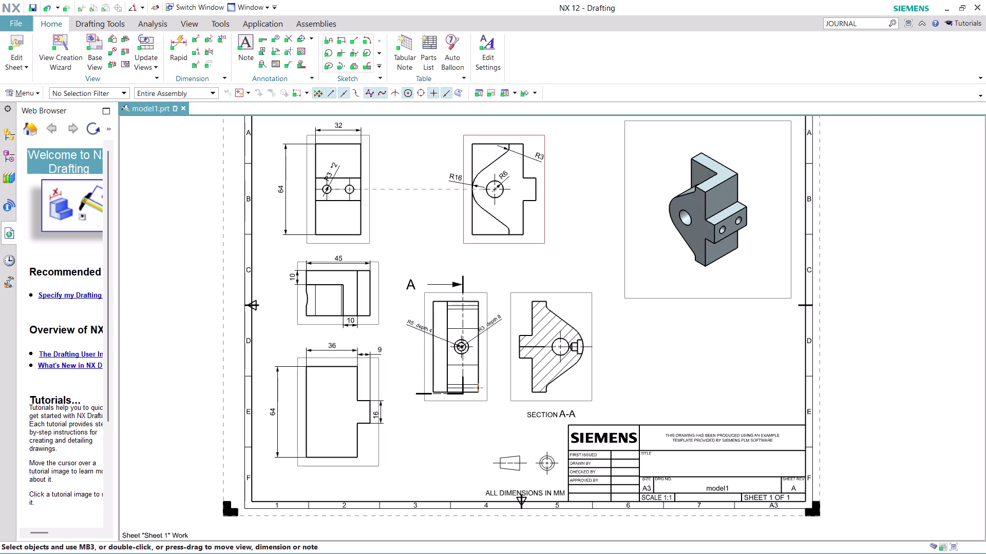
drag(508, 244, 457, 249)
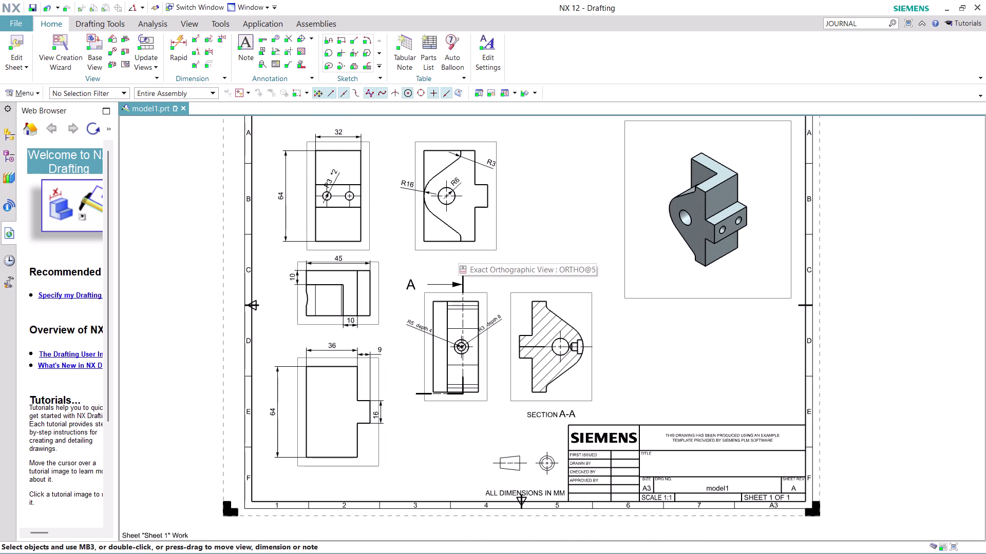
drag(367, 247, 365, 232)
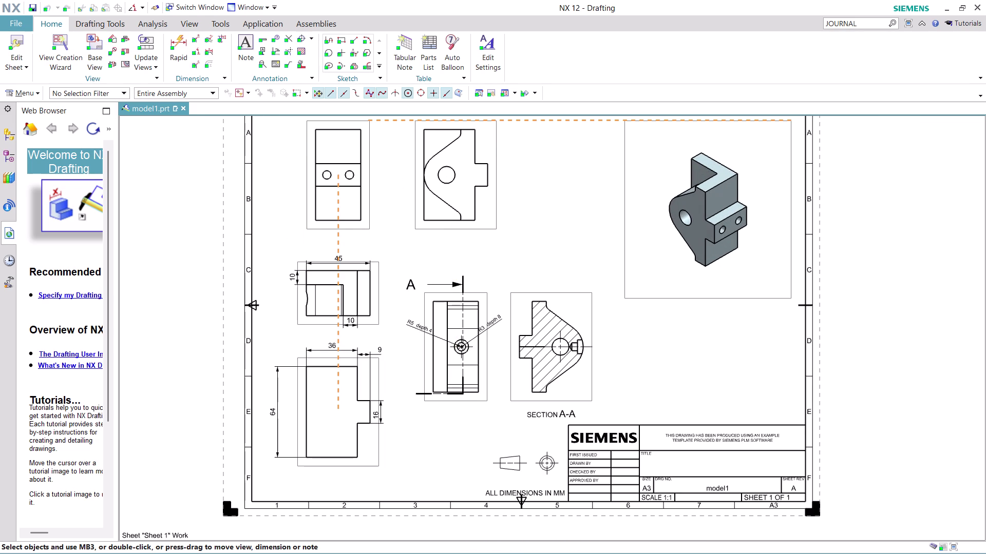
drag(364, 232, 365, 234)
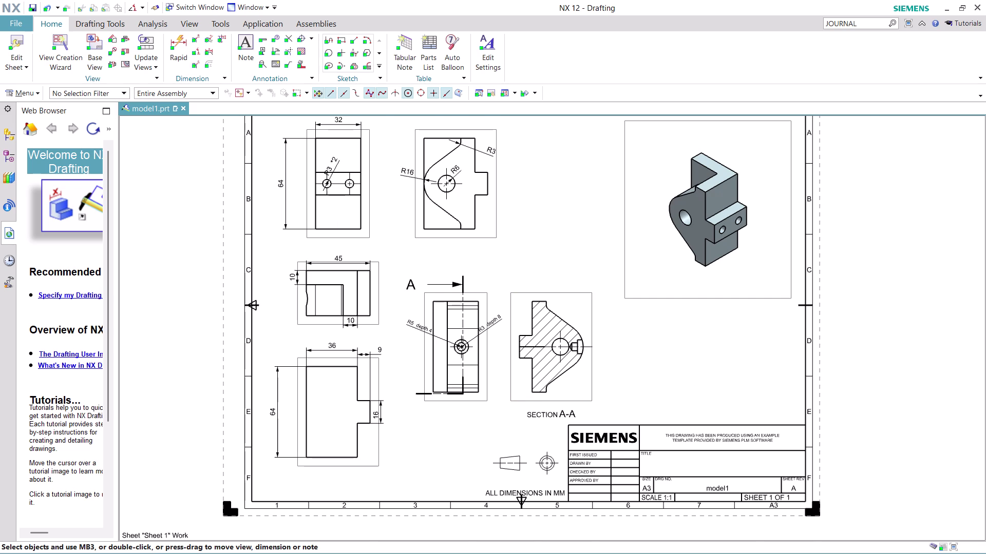
scroll(up, 3)
scroll(down, 3)
scroll(down, 3)
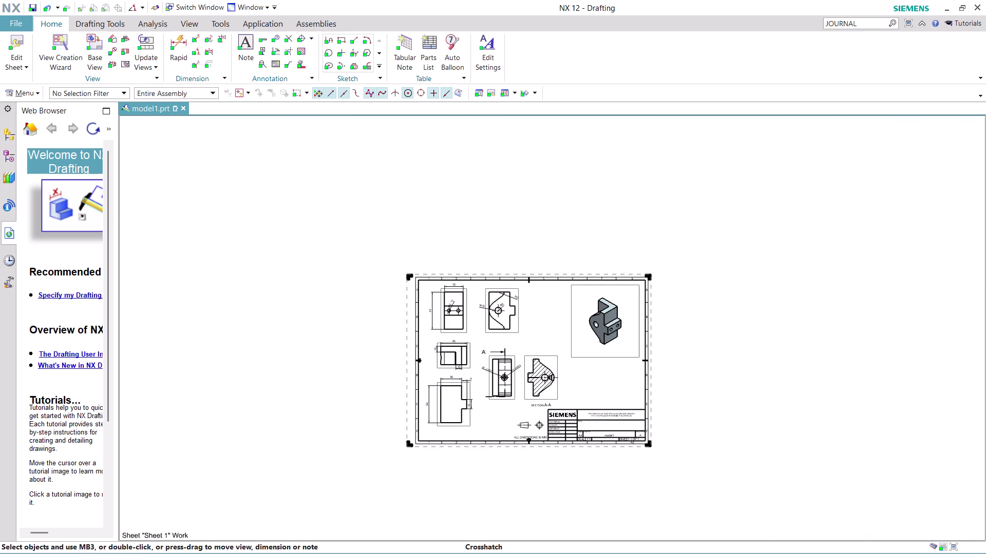
scroll(up, 3)
scroll(up, 3)
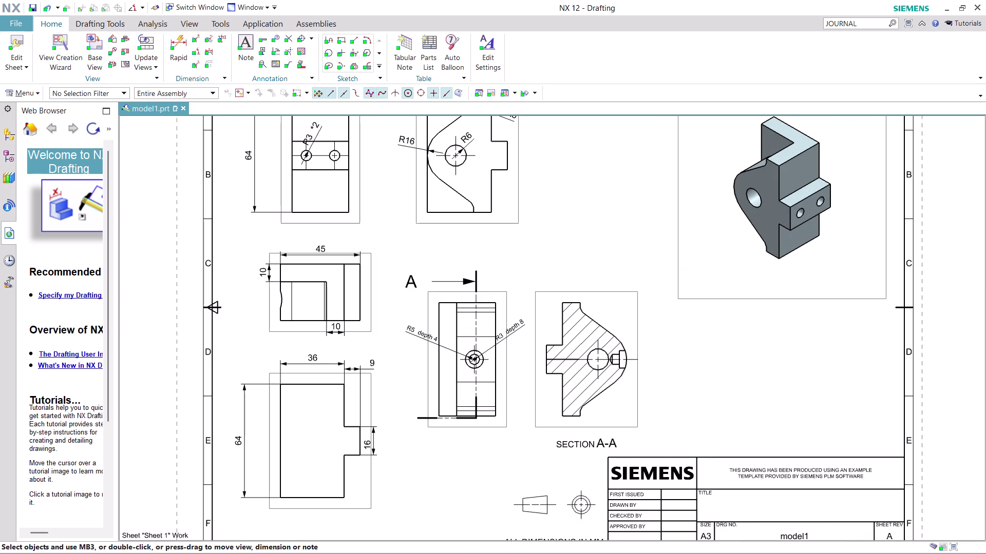
scroll(down, 3)
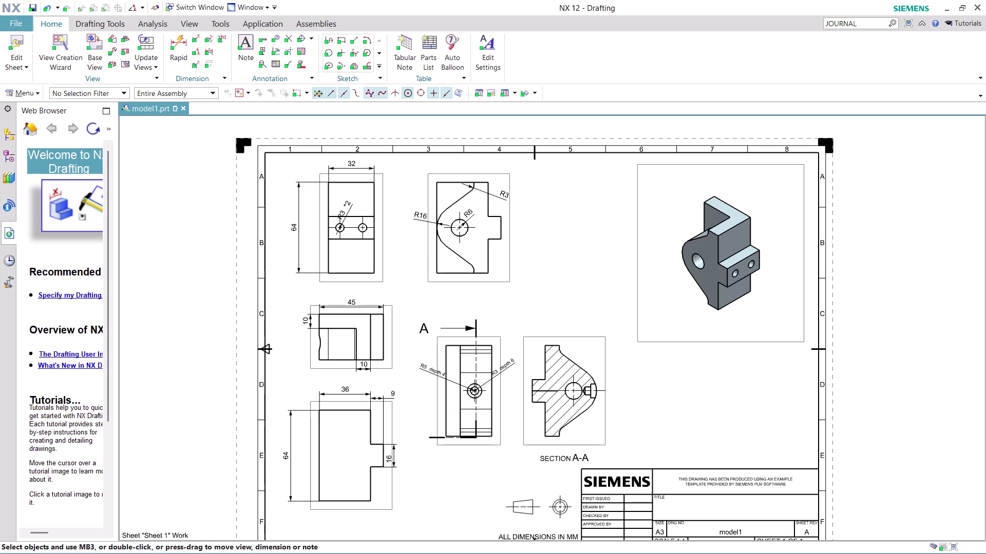
scroll(up, 3)
scroll(up, 3)
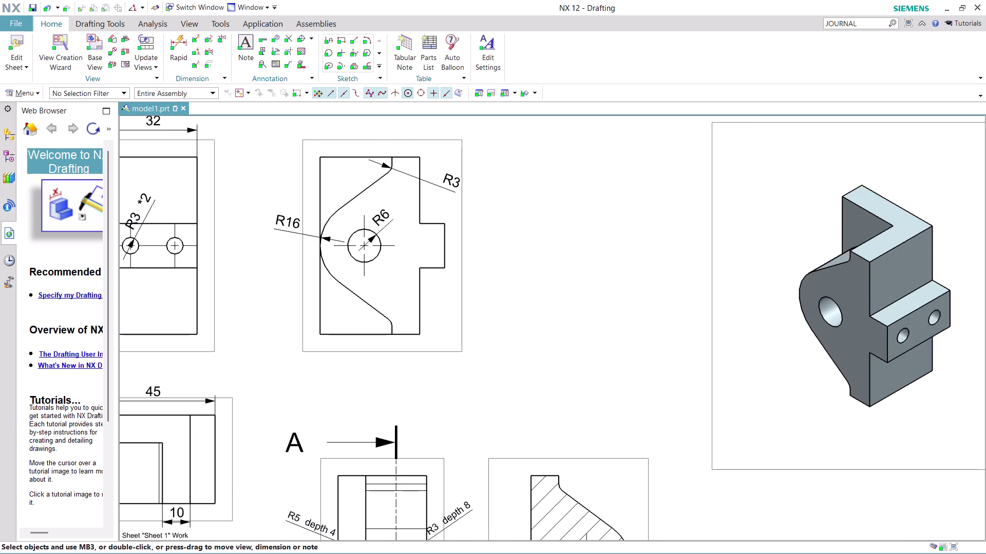
Cut through the R16 view and place half section B-B to the right of view B.
click(126, 48)
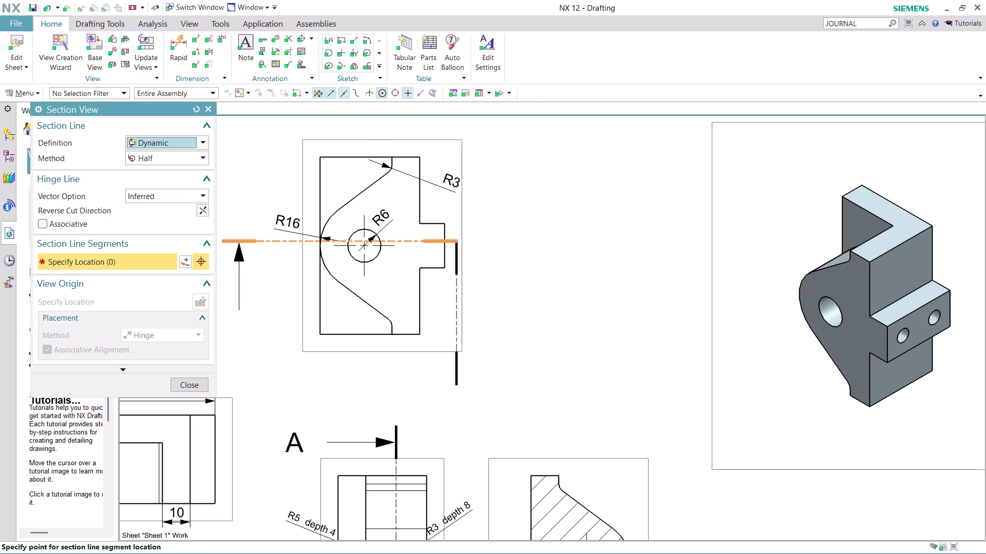
click(371, 157)
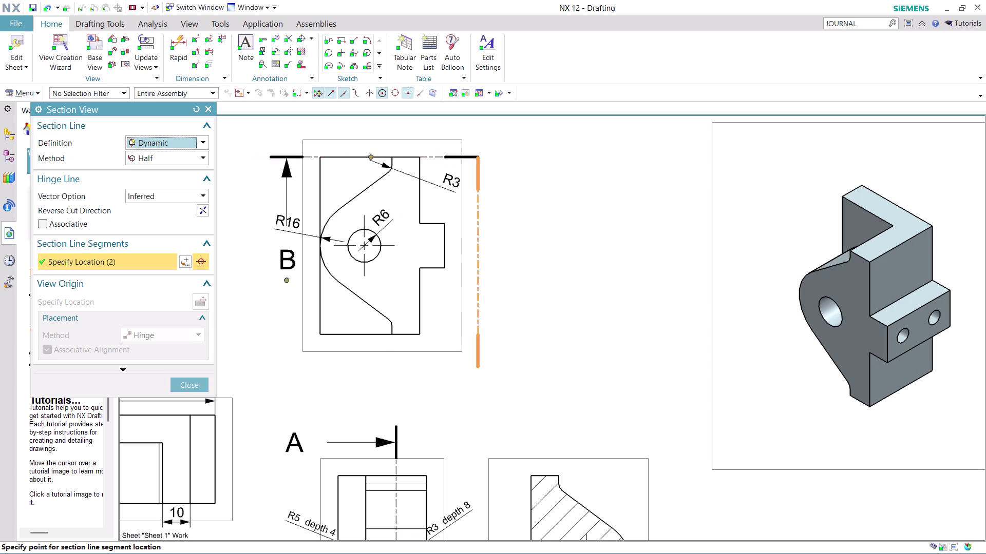
click(365, 335)
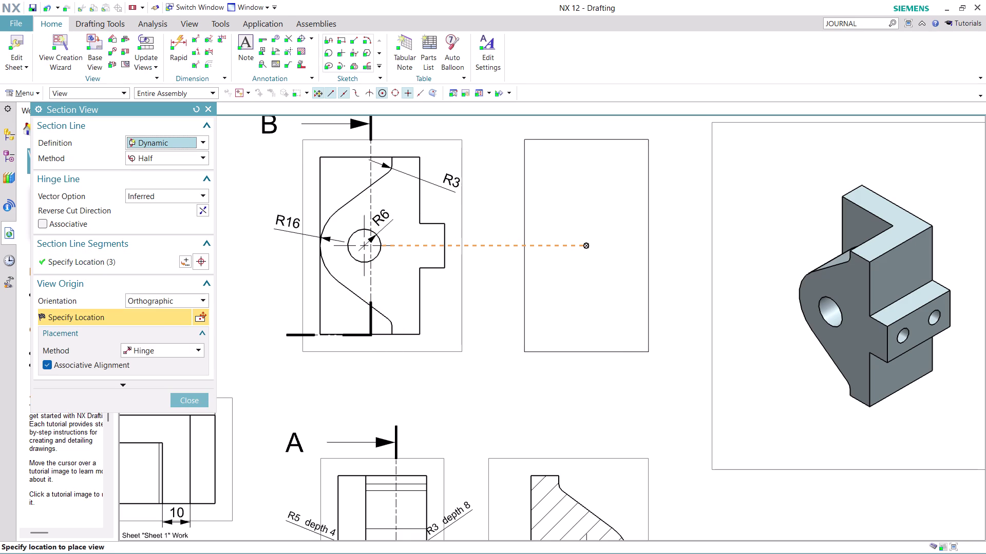
click(587, 273)
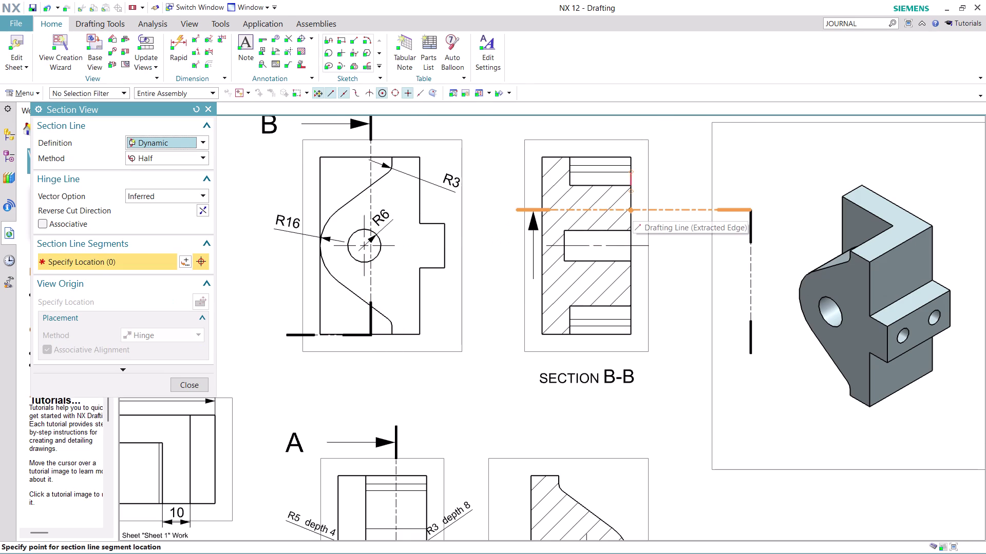
scroll(up, 3)
key(Escape)
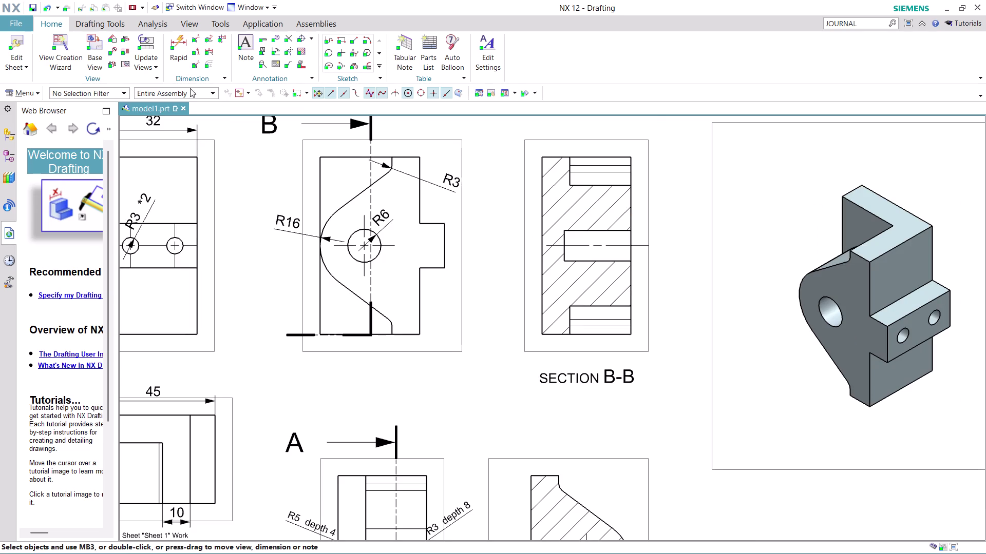
click(184, 37)
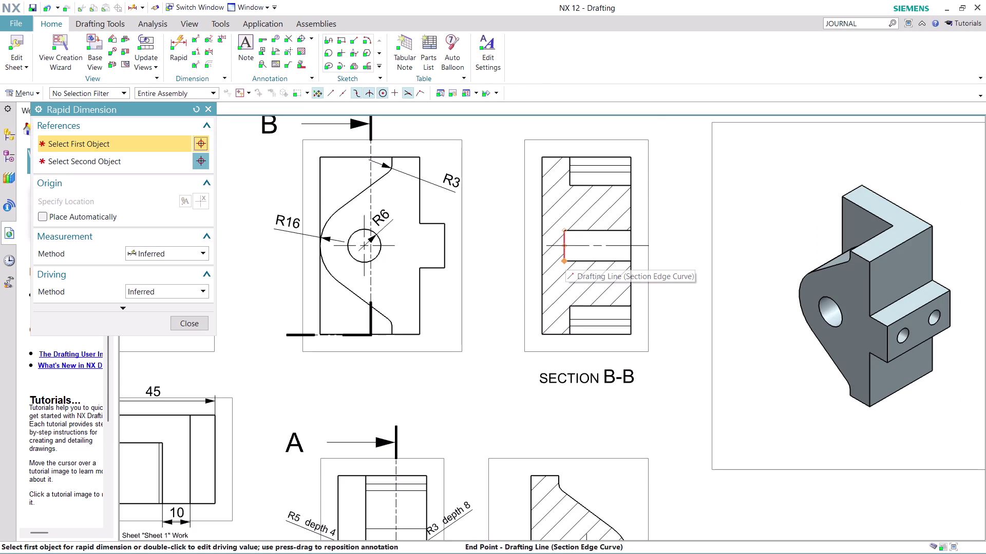
Place a 24 mm hole-depth dimension above section B-B, then undo it.
click(565, 257)
click(632, 255)
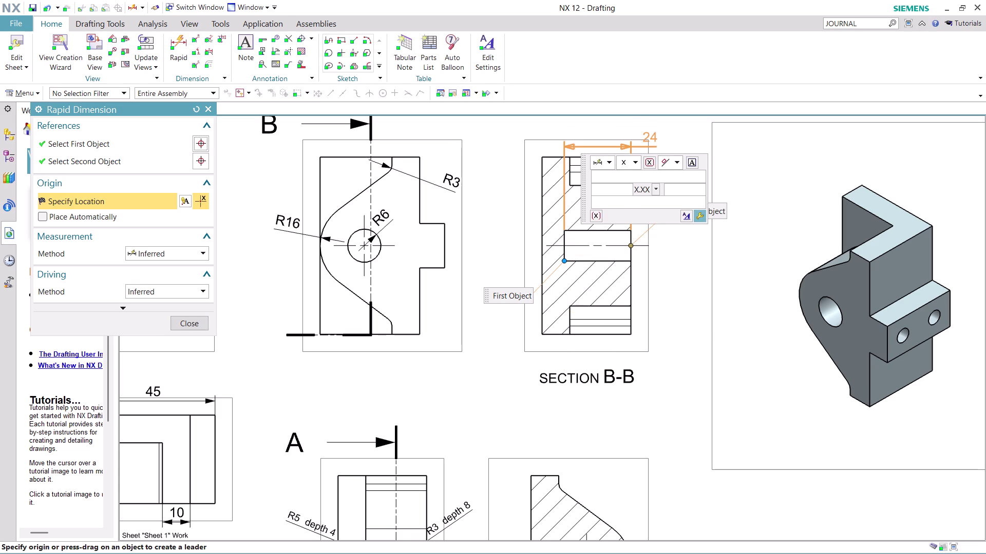
click(664, 148)
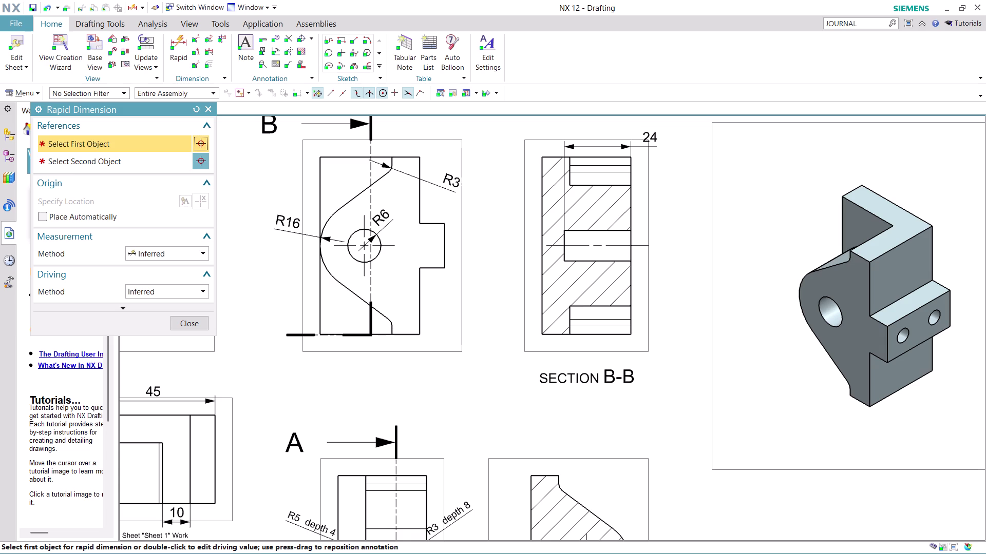
key(ctrl+z)
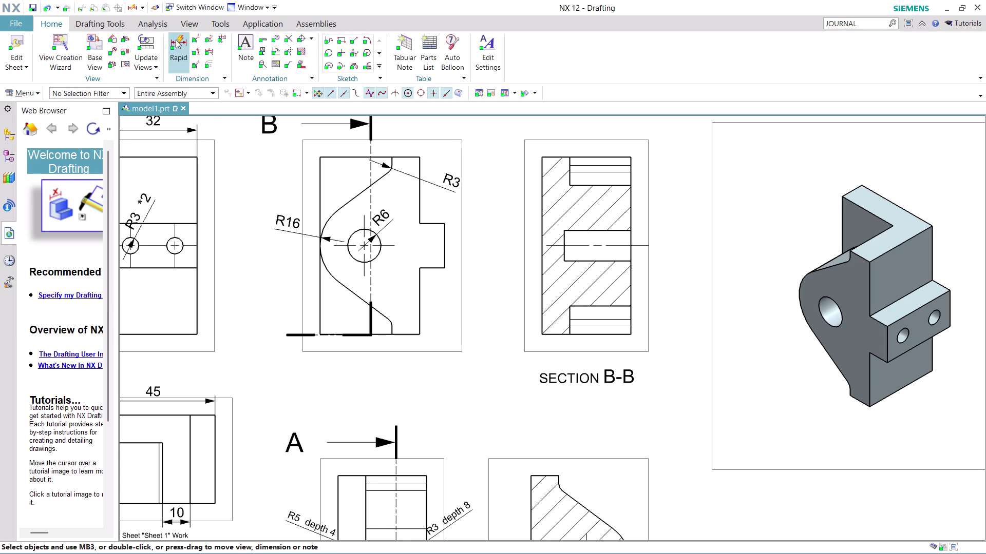
Redo the 24 mm dimension from hole end to right edge, placed below section B-B.
click(179, 42)
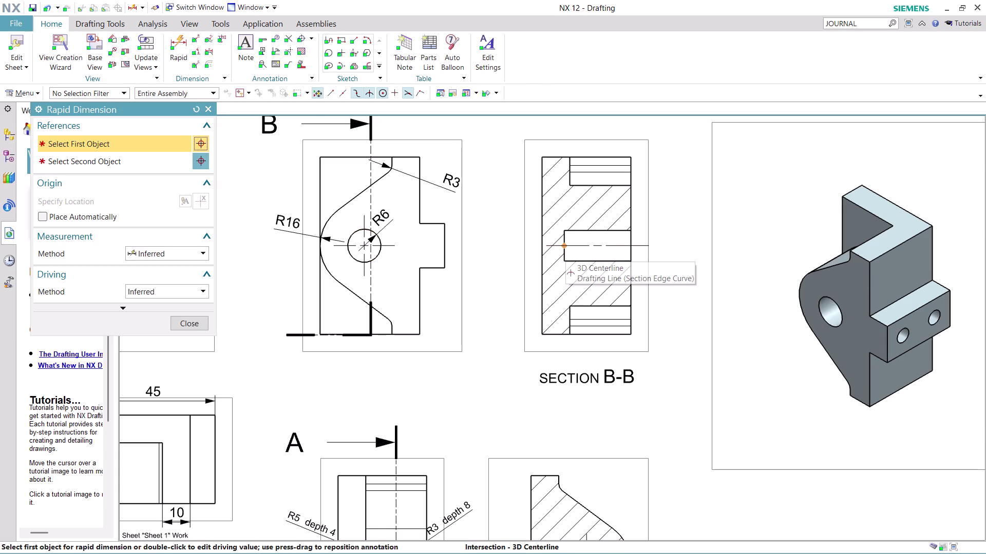
click(565, 249)
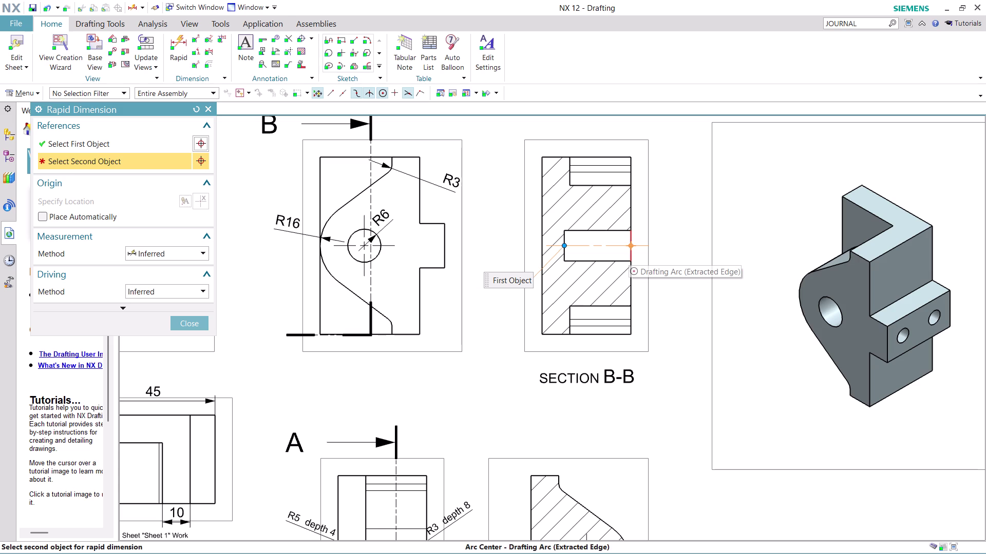
click(631, 256)
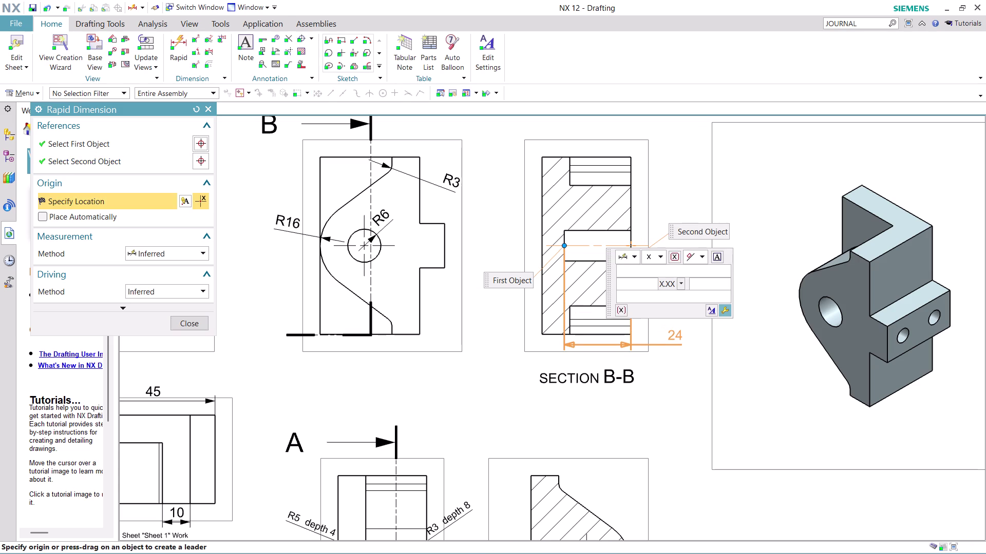
click(674, 335)
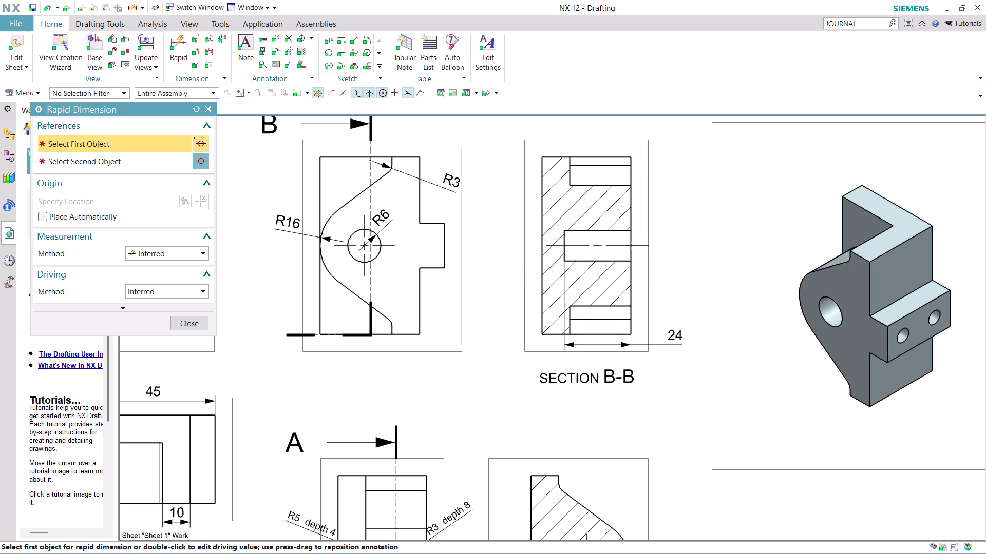
scroll(down, 3)
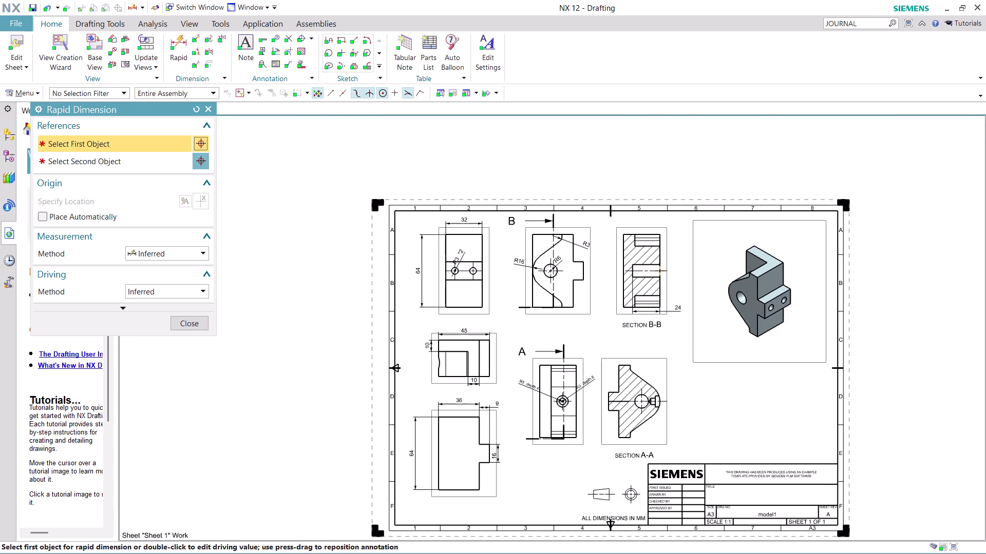
drag(617, 293, 611, 282)
click(193, 326)
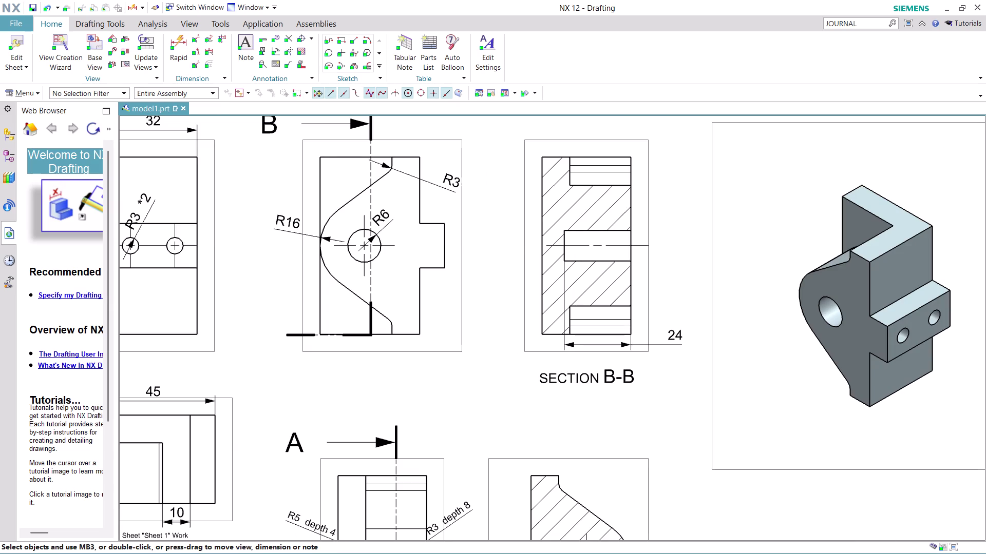
click(519, 332)
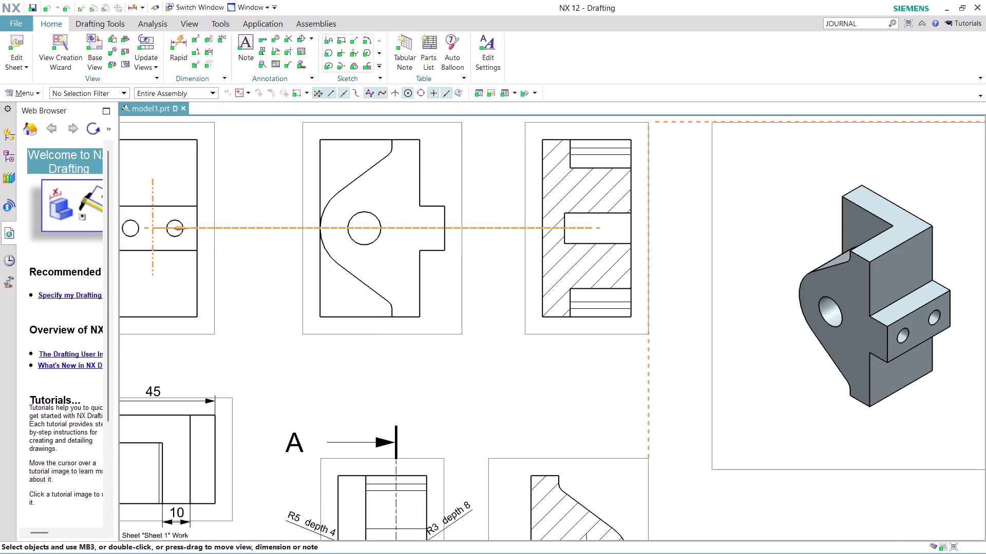
scroll(down, 3)
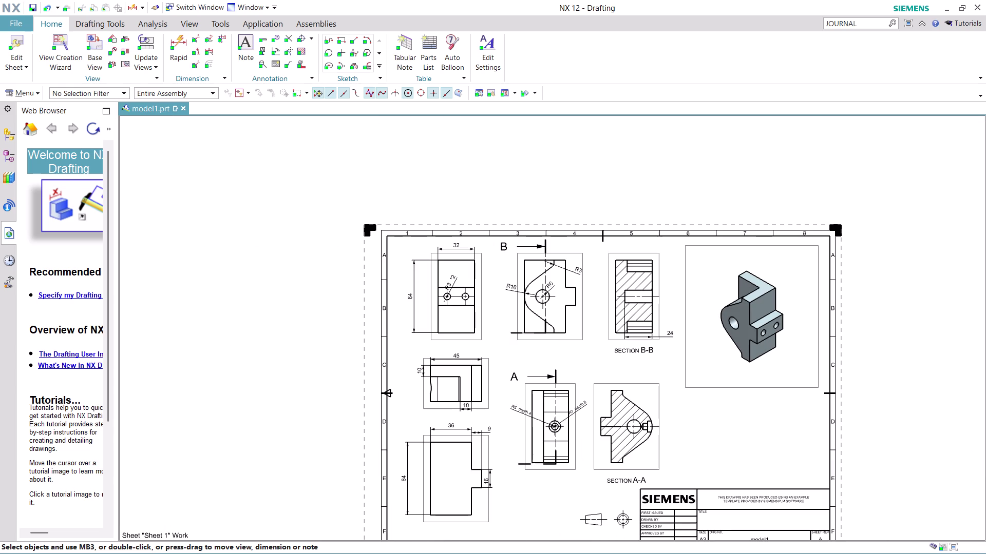
click(572, 340)
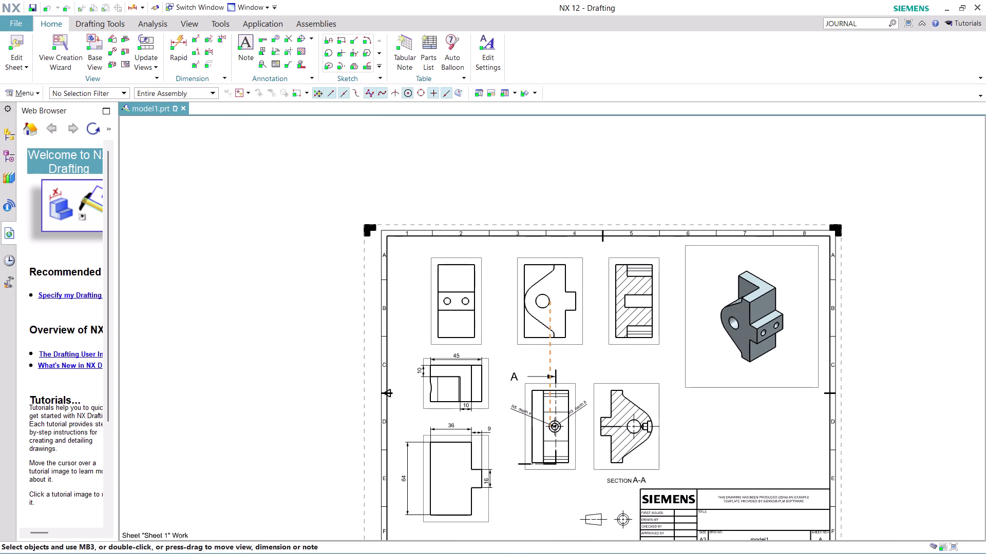
scroll(down, 3)
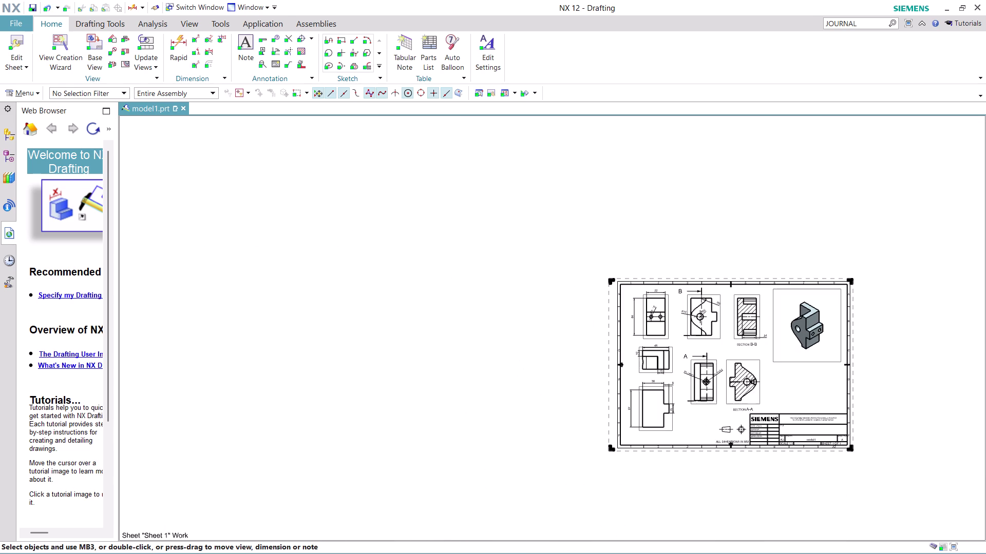
scroll(up, 3)
scroll(down, 3)
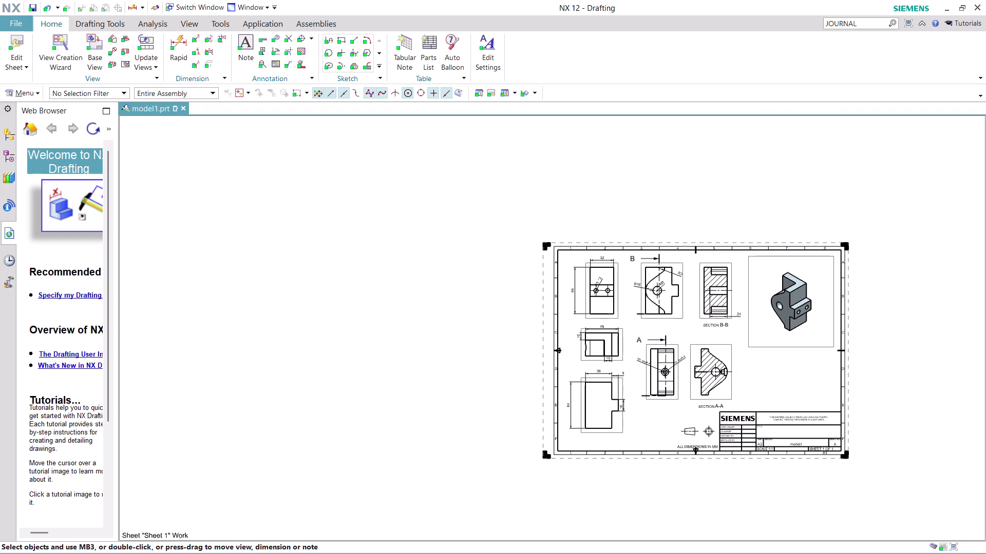
scroll(up, 3)
scroll(up, 3)
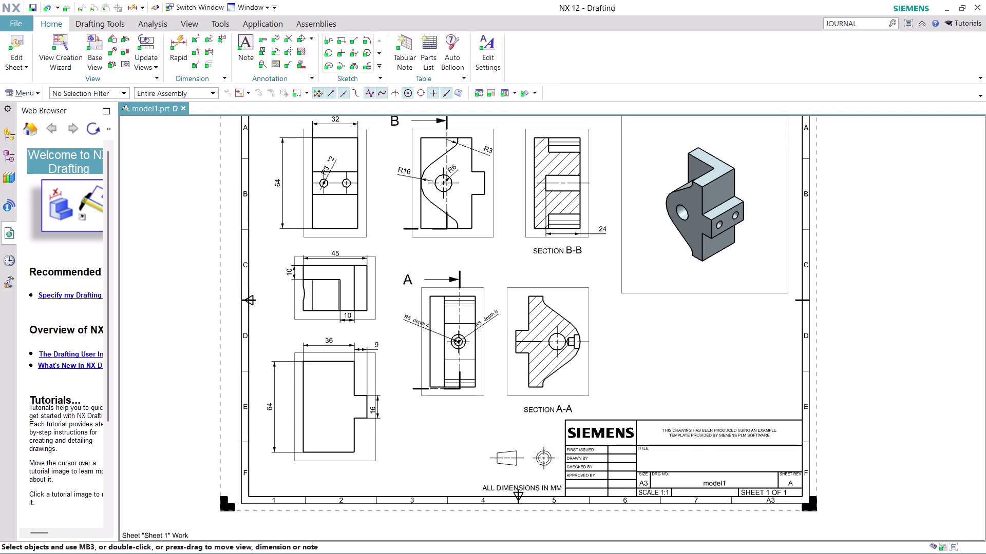
scroll(down, 3)
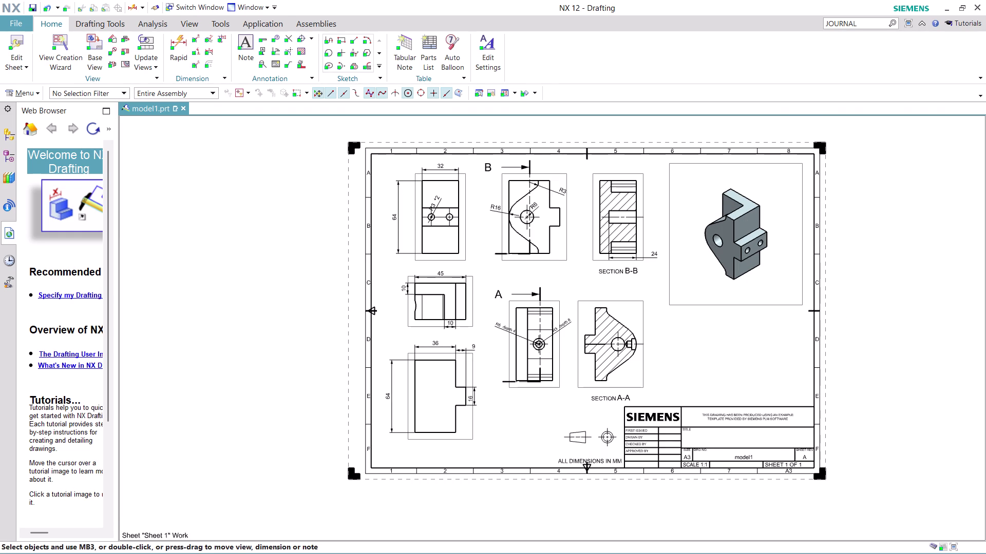
scroll(up, 3)
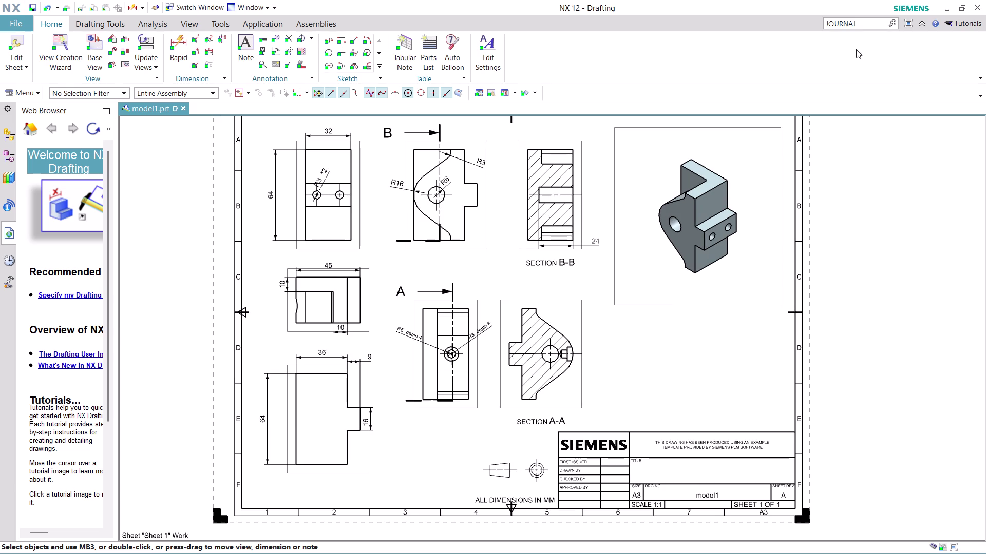
click(862, 21)
Run Stop Journal Recording from the JOURNAL command search and close the results.
key(Return)
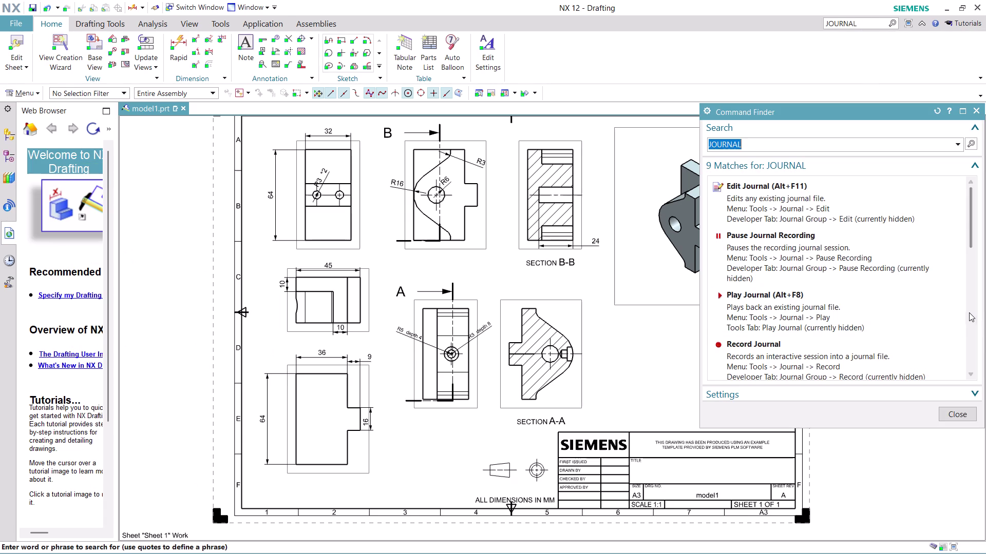
scroll(down, 3)
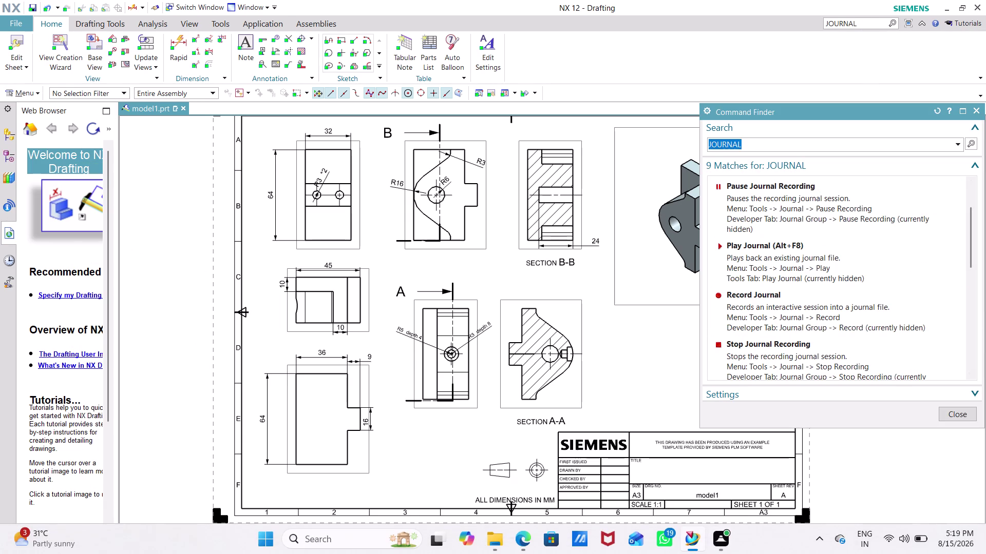
click(792, 356)
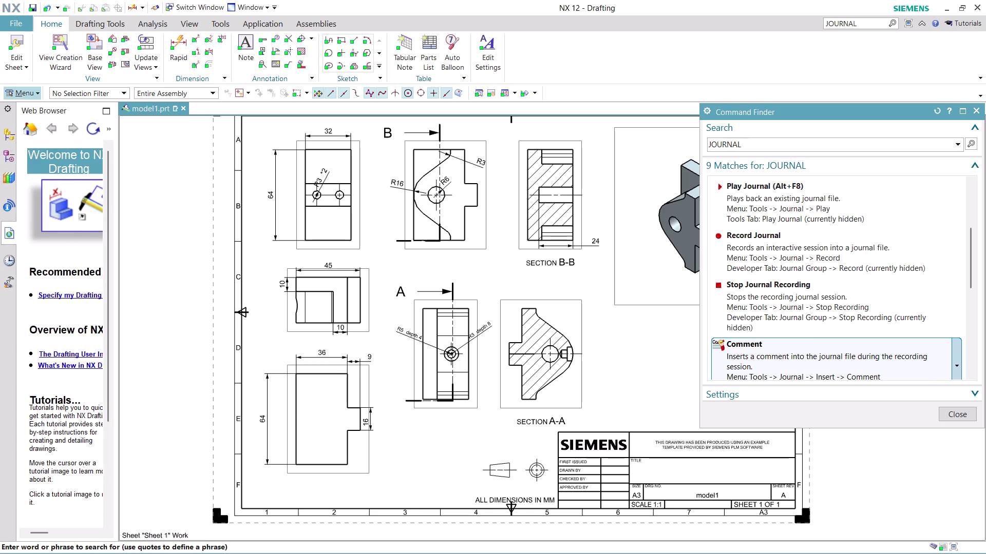
click(787, 311)
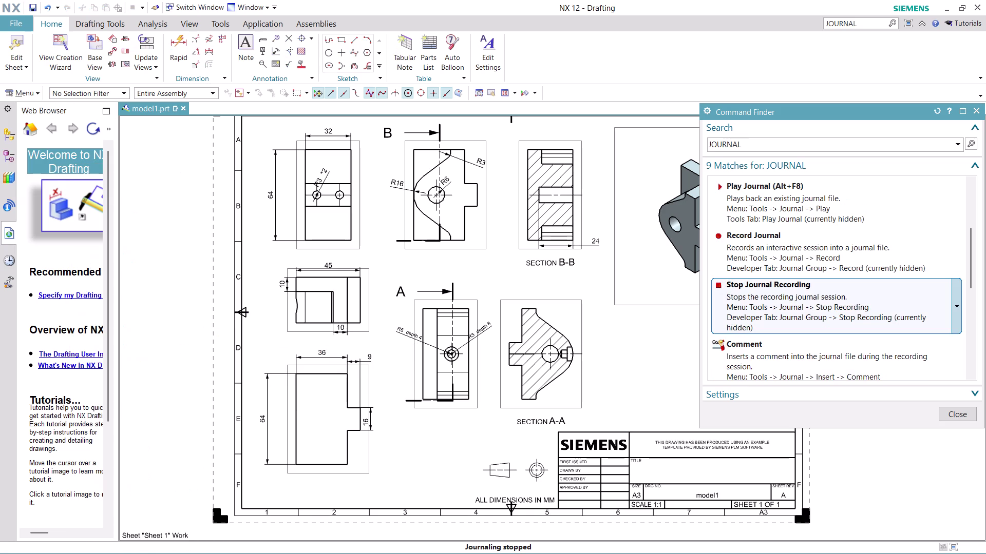
click(786, 311)
click(787, 311)
click(969, 416)
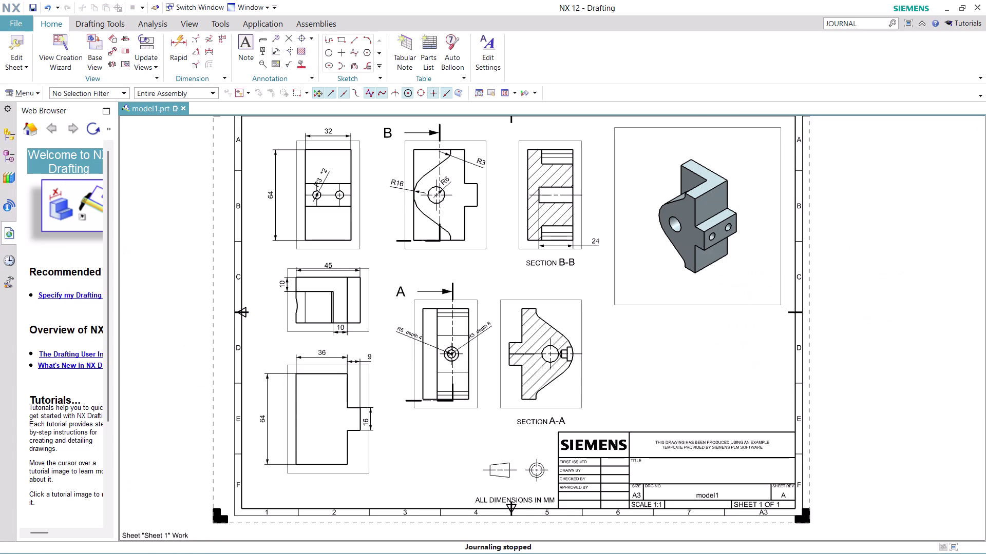
scroll(down, 3)
scroll(up, 3)
Save with Ctrl+S, raising the Name Parts prompt for model1.prt.
scroll(down, 3)
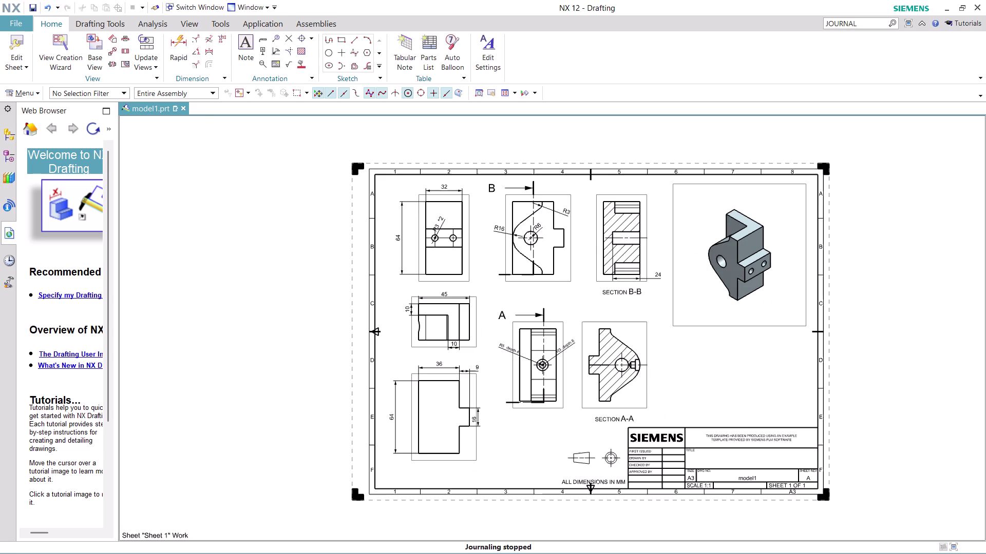
scroll(up, 3)
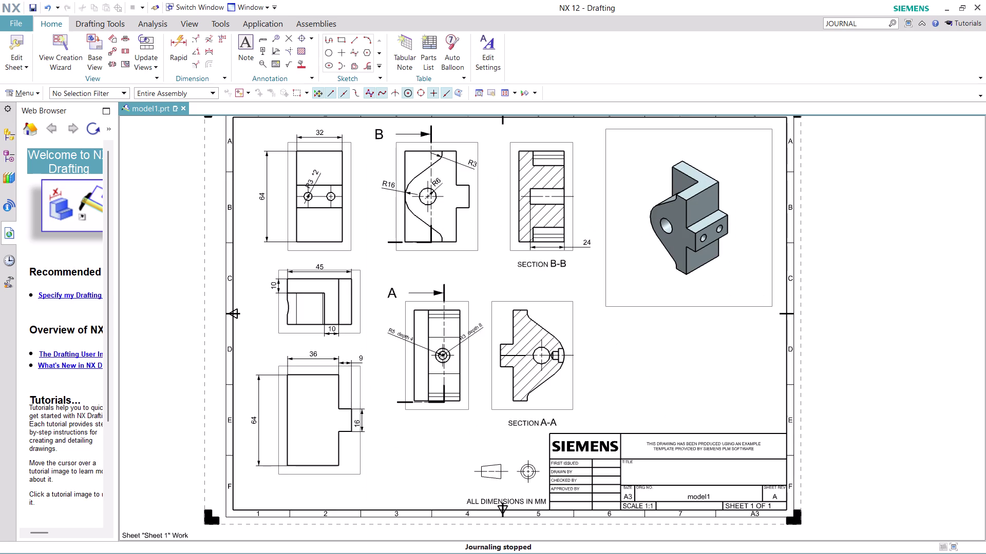
key(ctrl+s)
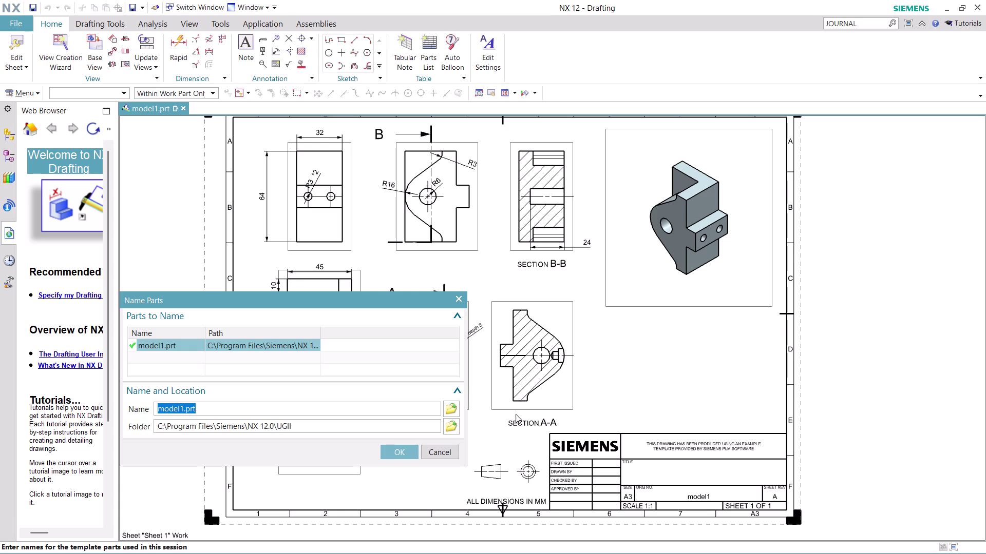
Browse for a new file location on the Desktop.
click(449, 407)
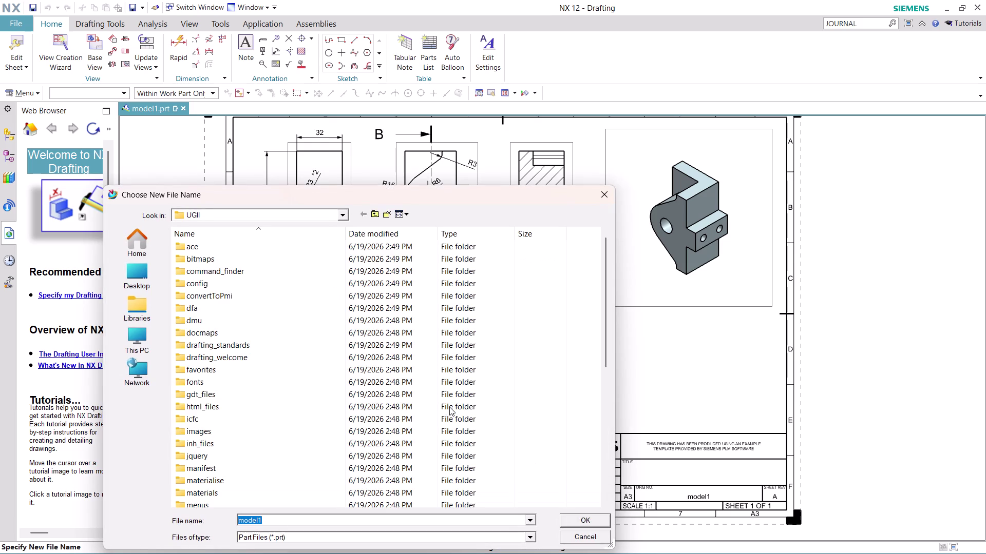
click(149, 275)
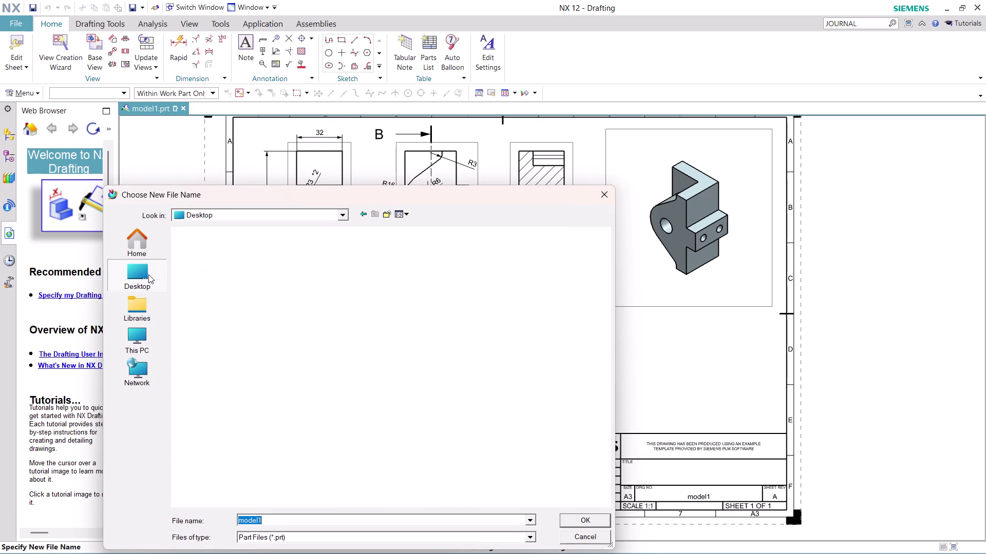
double_click(264, 453)
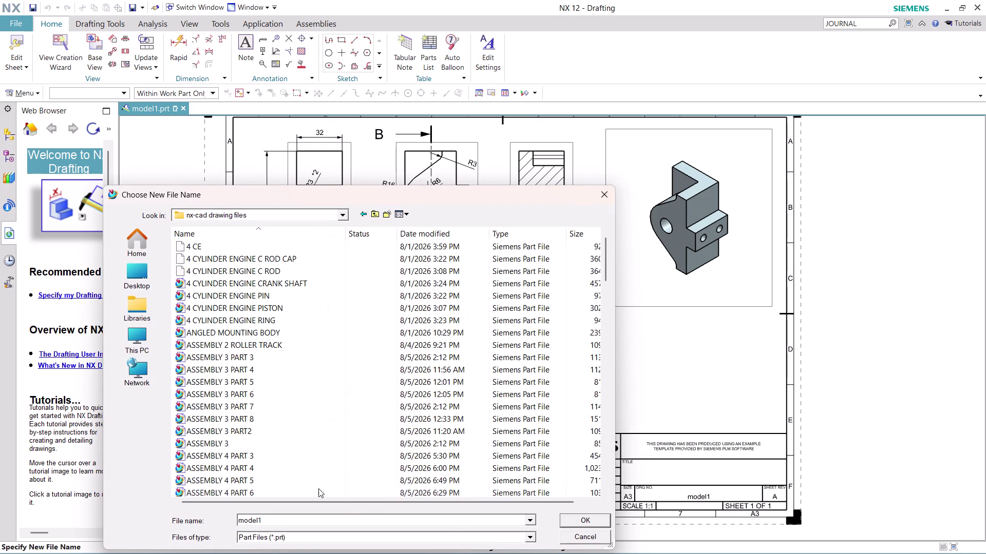
scroll(down, 3)
scroll(down, 3)
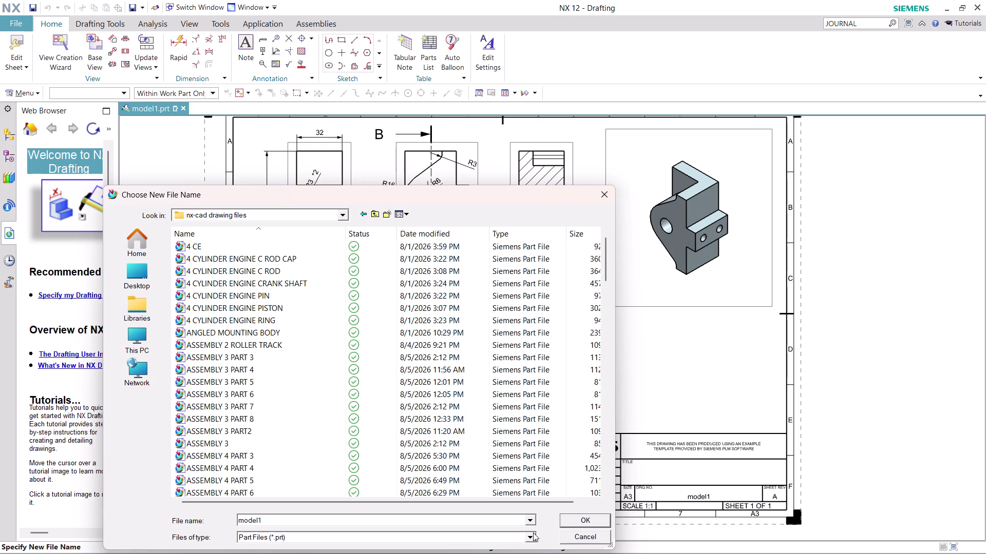
Open the Files of type list, then dismiss it and cancel the file chooser.
click(529, 536)
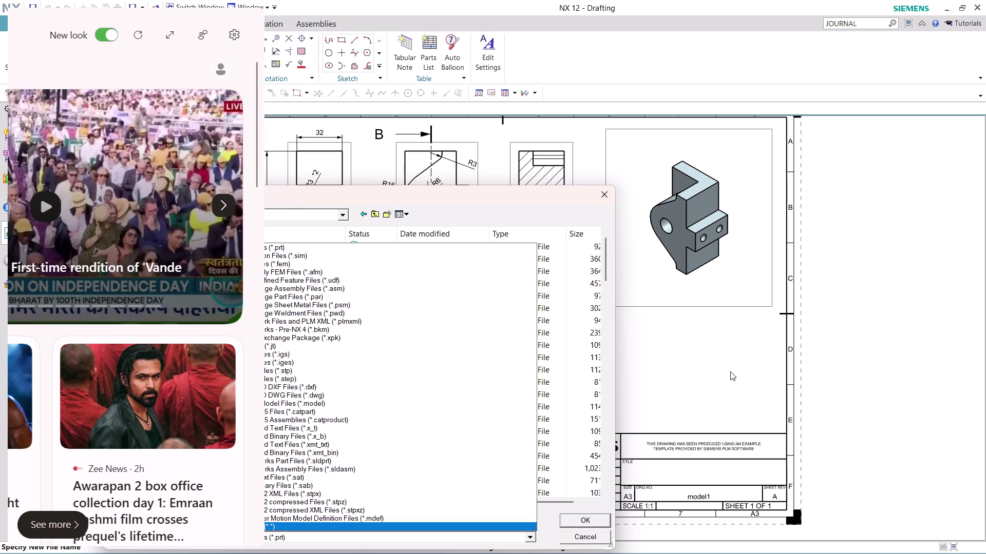
key(Escape)
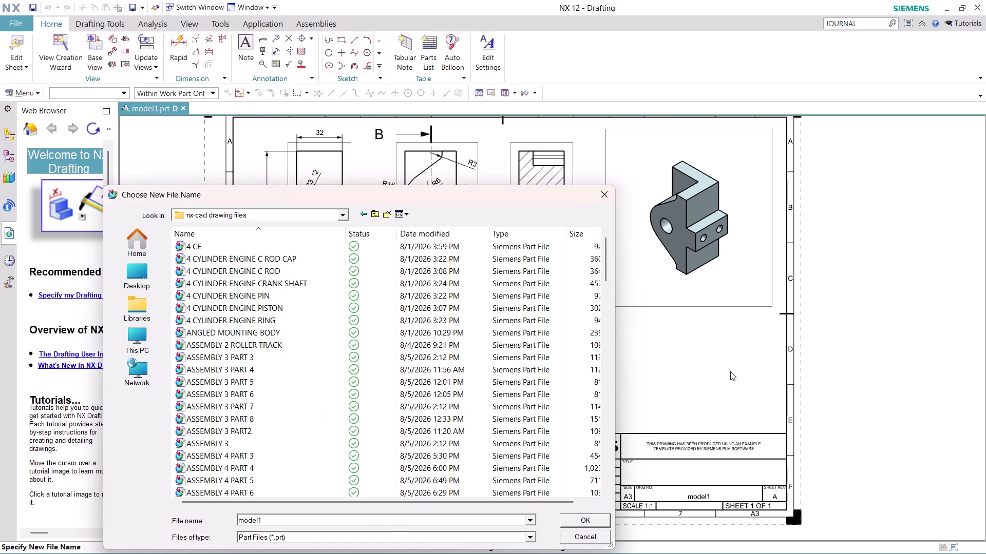
key(Escape)
key(Escape)
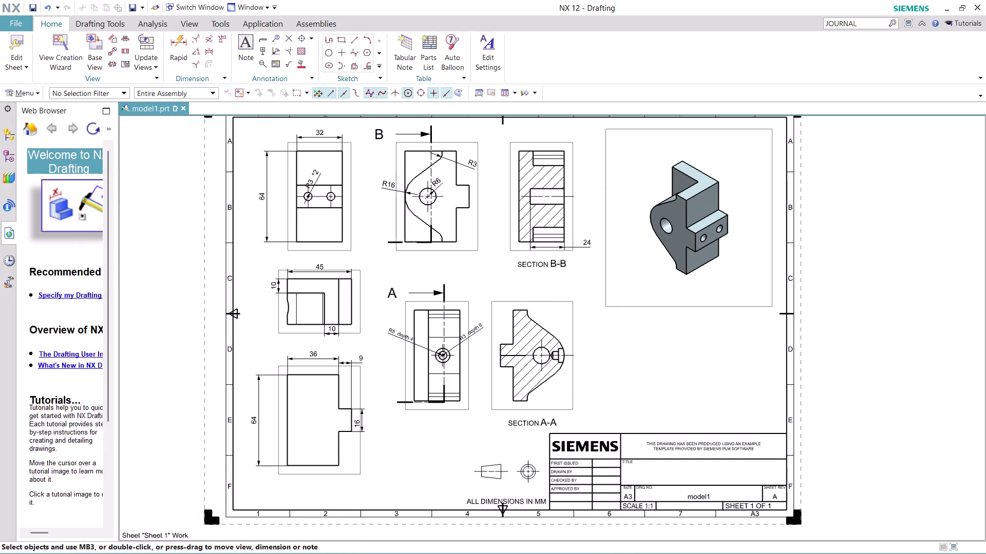
scroll(down, 3)
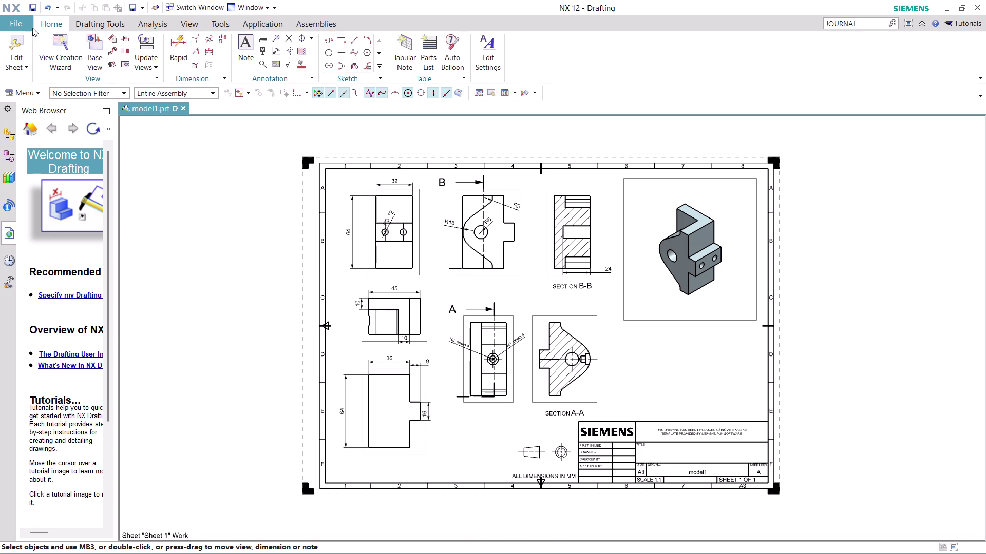
click(15, 15)
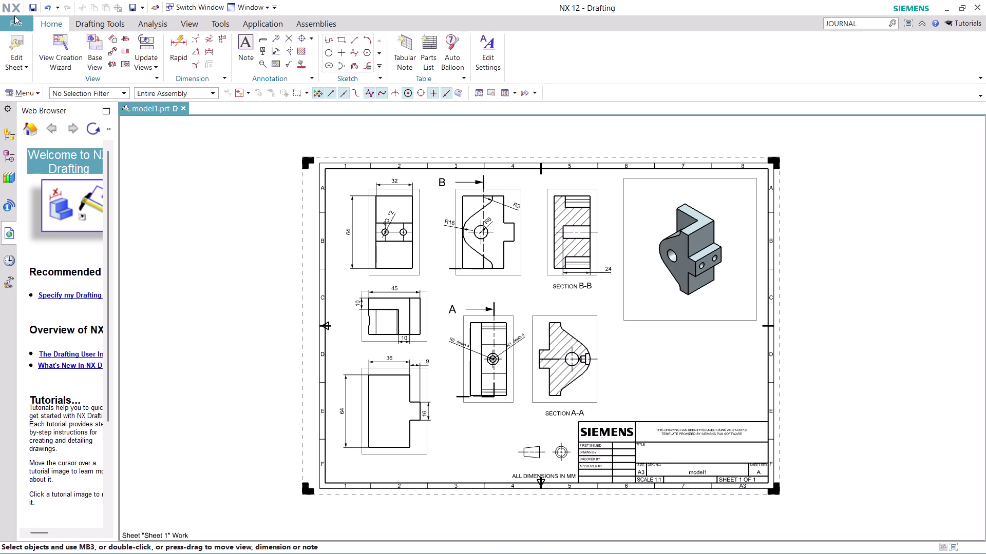
click(11, 23)
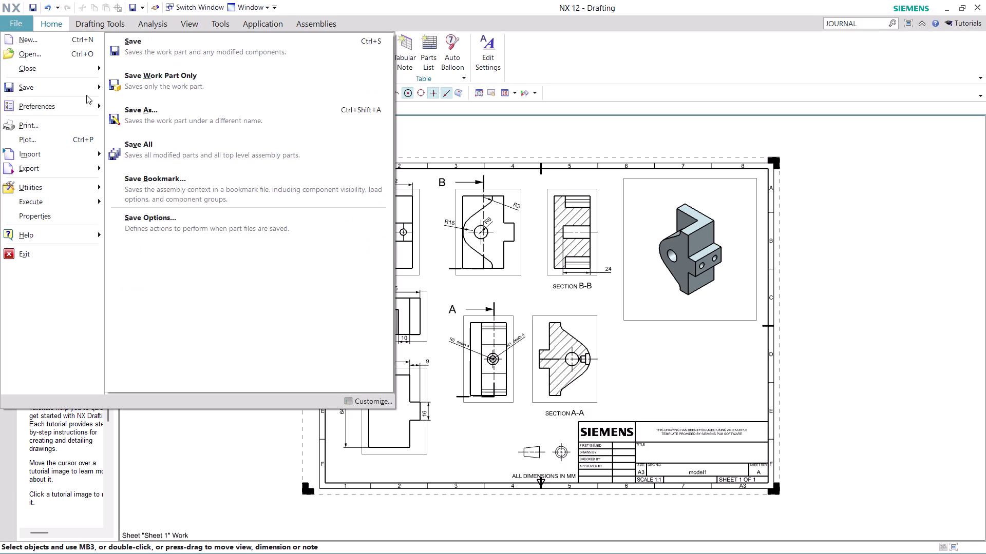
click(499, 146)
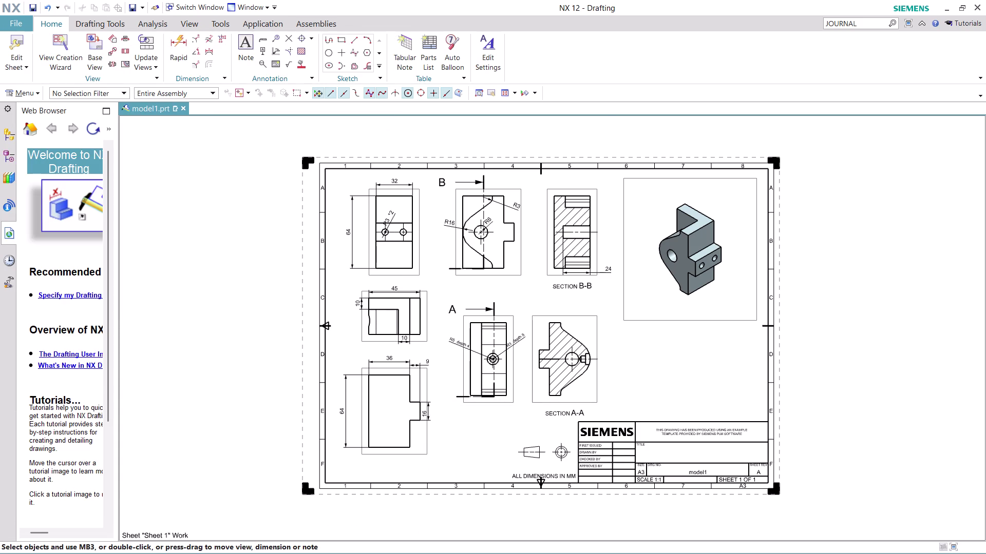
click(148, 108)
click(166, 92)
click(195, 216)
key(ctrl+z)
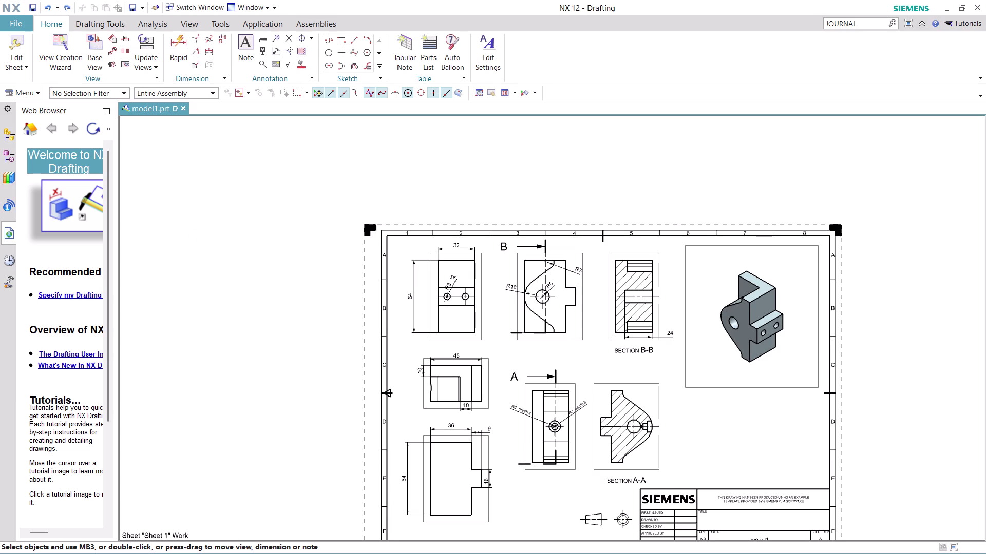
scroll(down, 3)
scroll(up, 3)
scroll(up, 3)
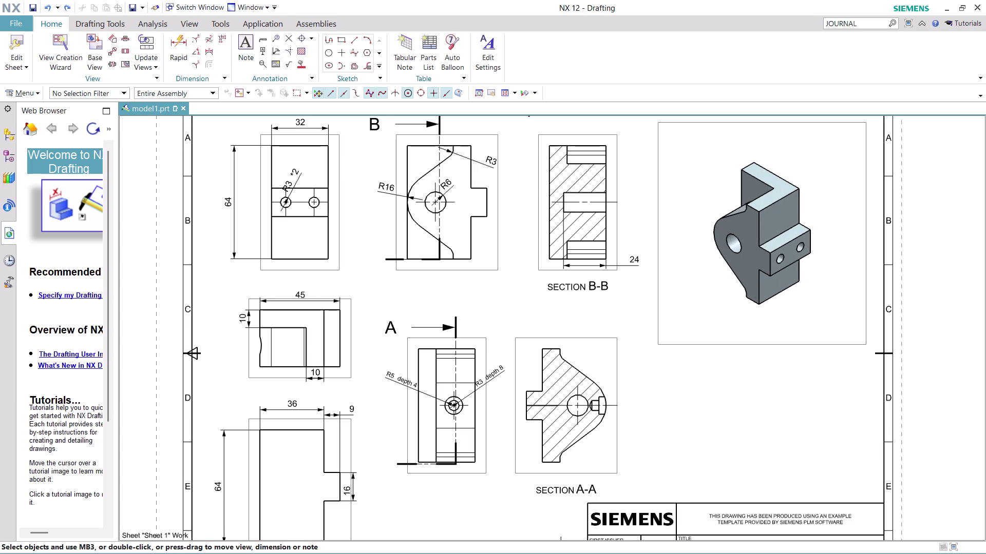
key(ctrl+z)
scroll(down, 3)
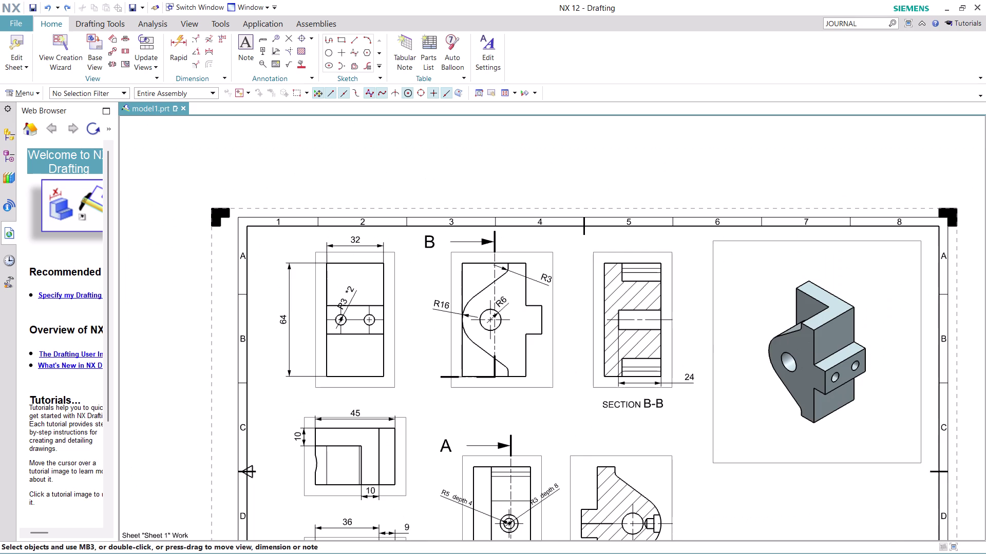
scroll(down, 3)
middle_drag(904, 445, 880, 402)
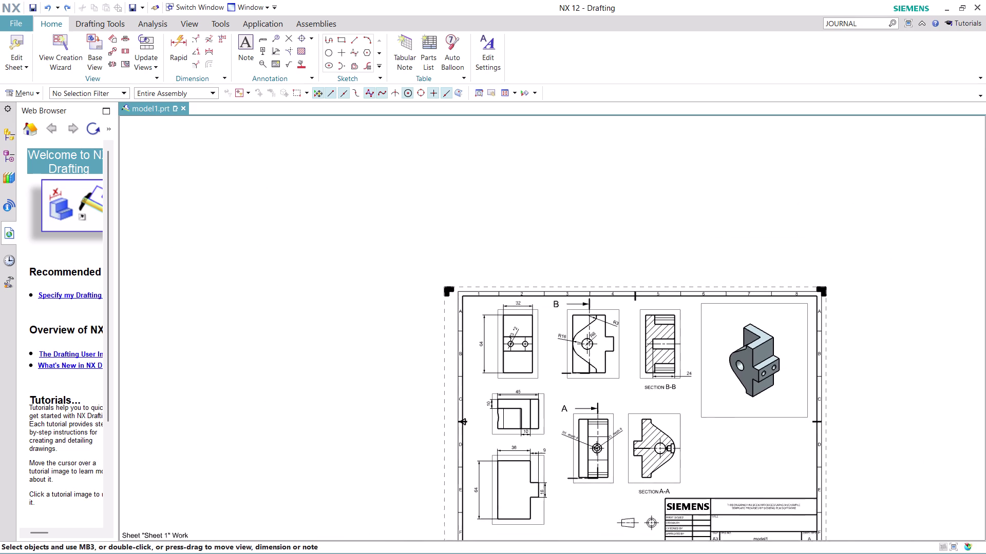
middle_drag(879, 402, 776, 317)
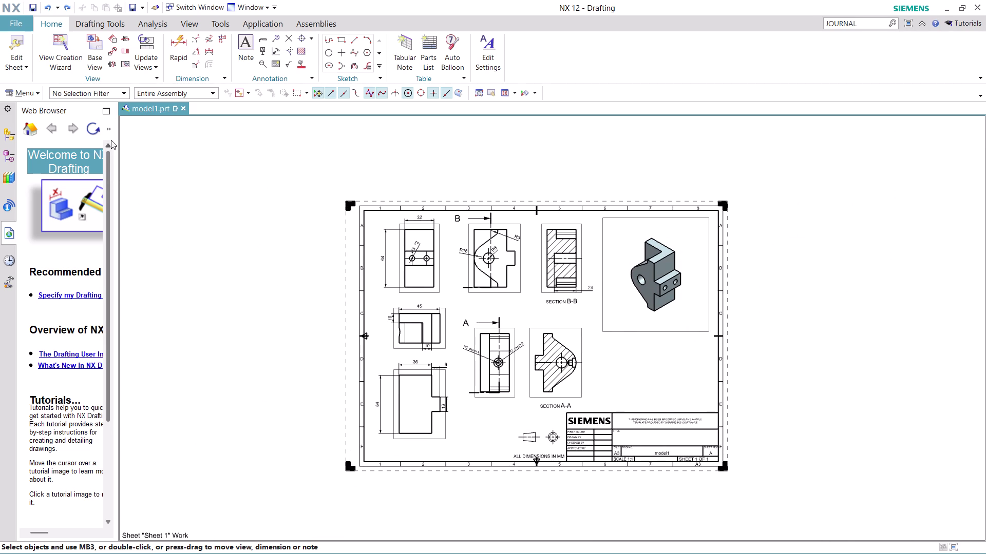
click(108, 128)
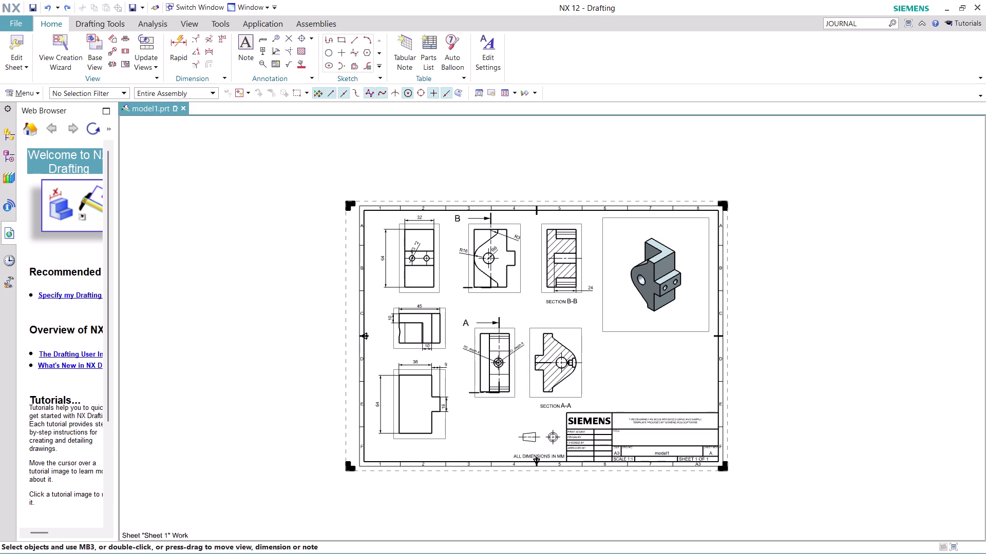
drag(118, 152, 121, 152)
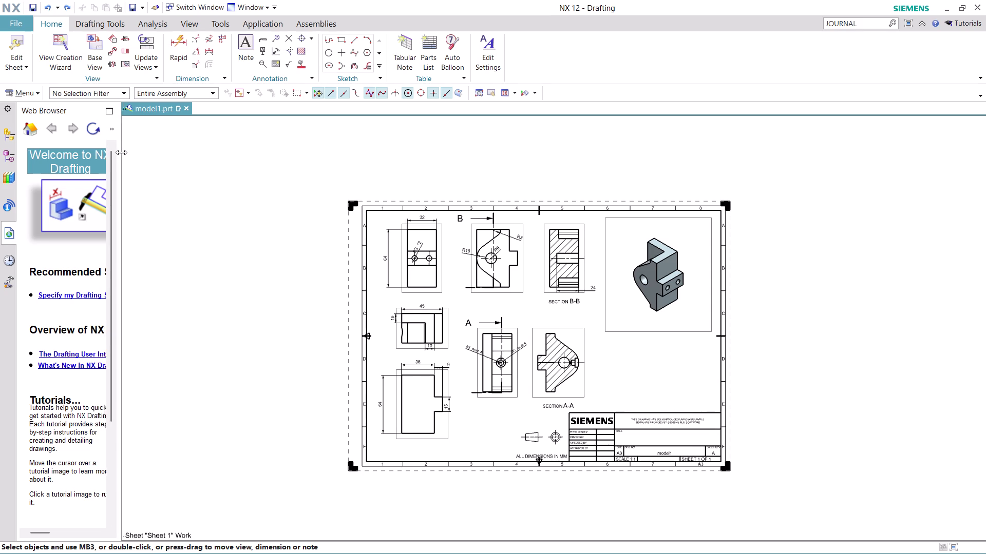
drag(121, 152, 212, 192)
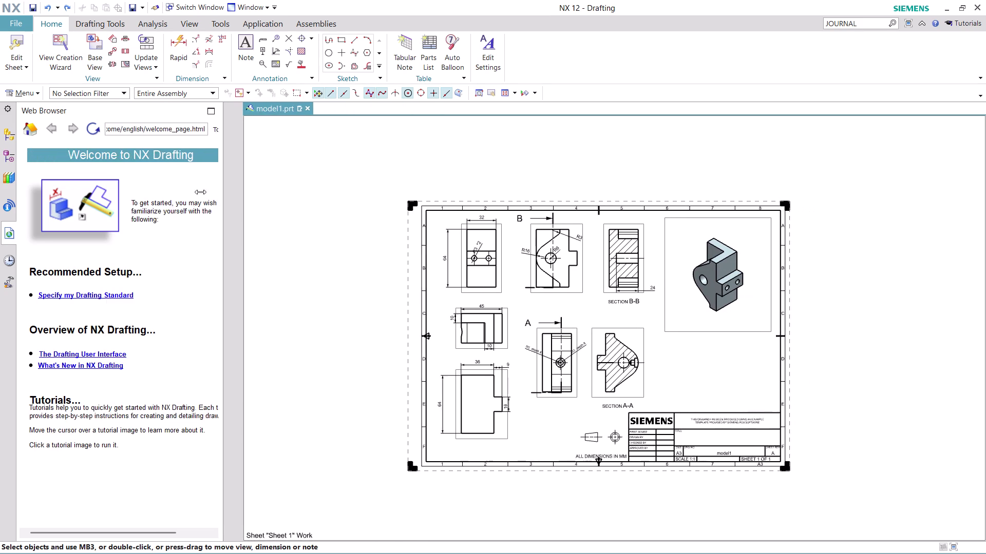
drag(212, 192, 105, 205)
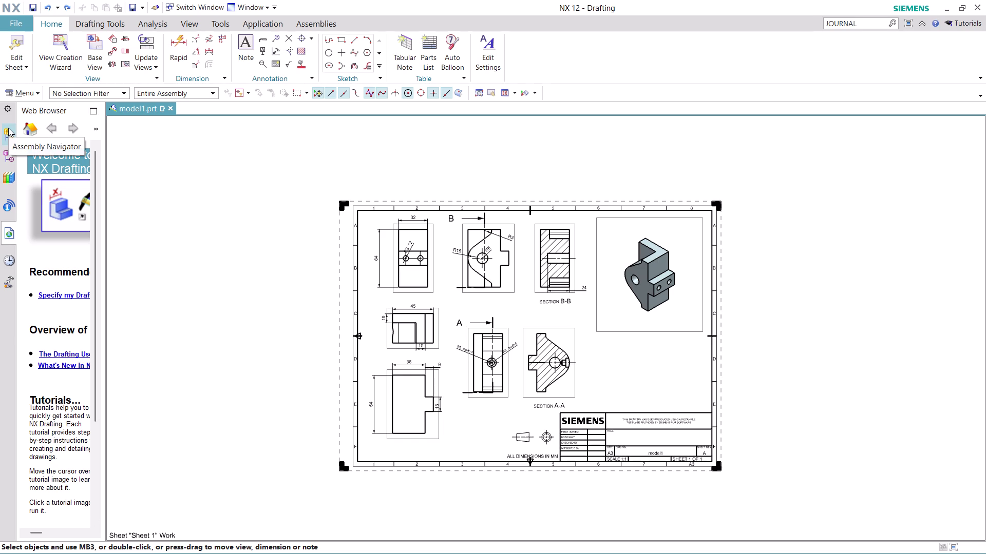
click(9, 159)
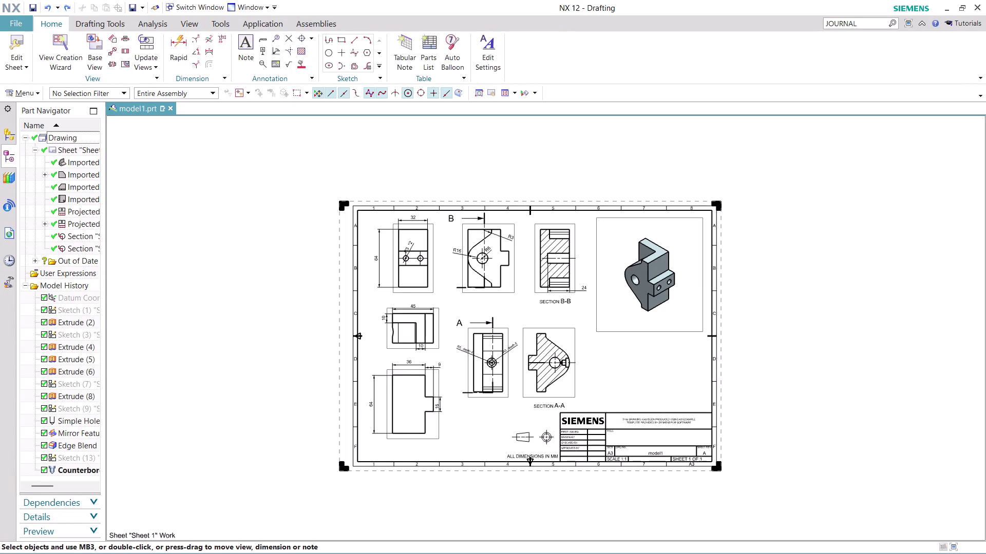
Resize the Part Navigator panel and expand the Model History group.
drag(103, 135, 319, 180)
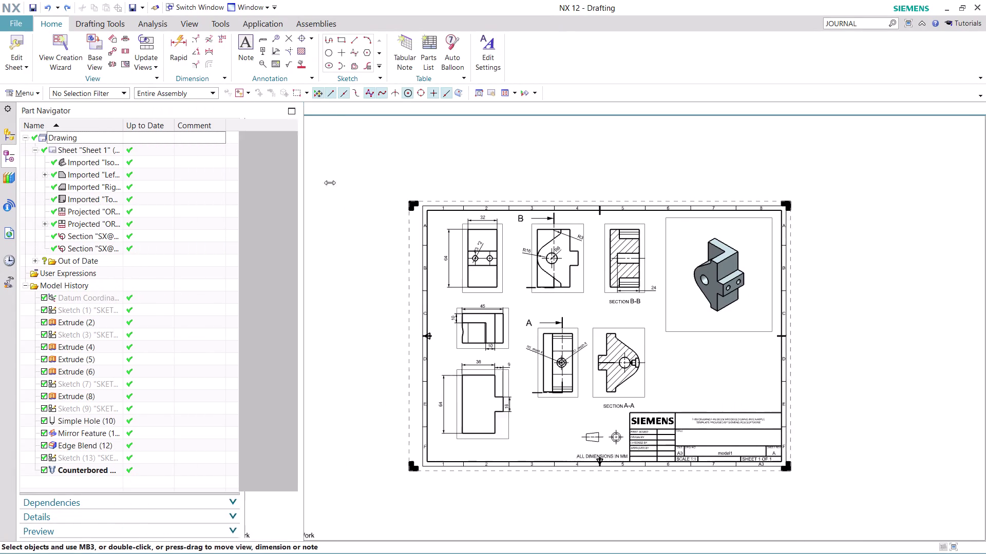
drag(319, 180, 144, 205)
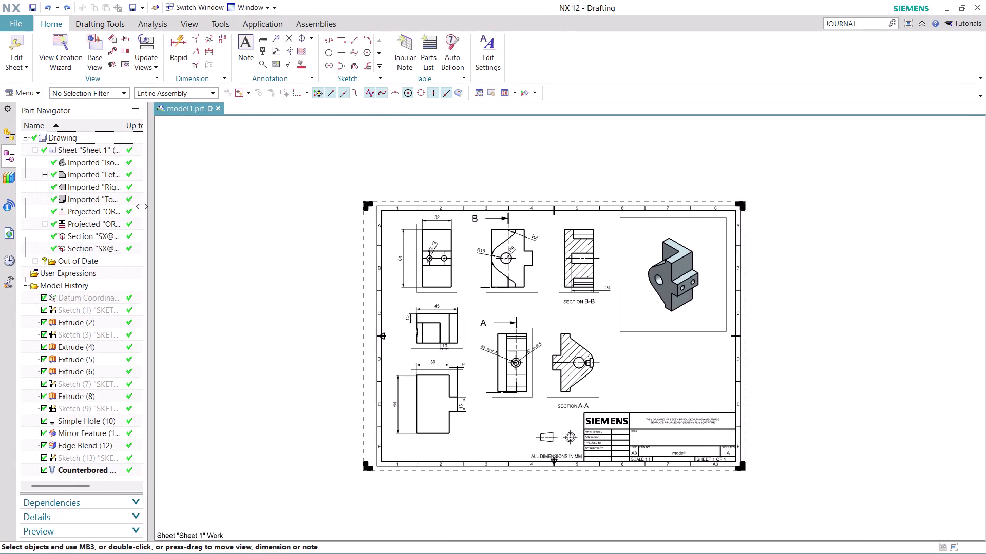
drag(144, 206, 140, 209)
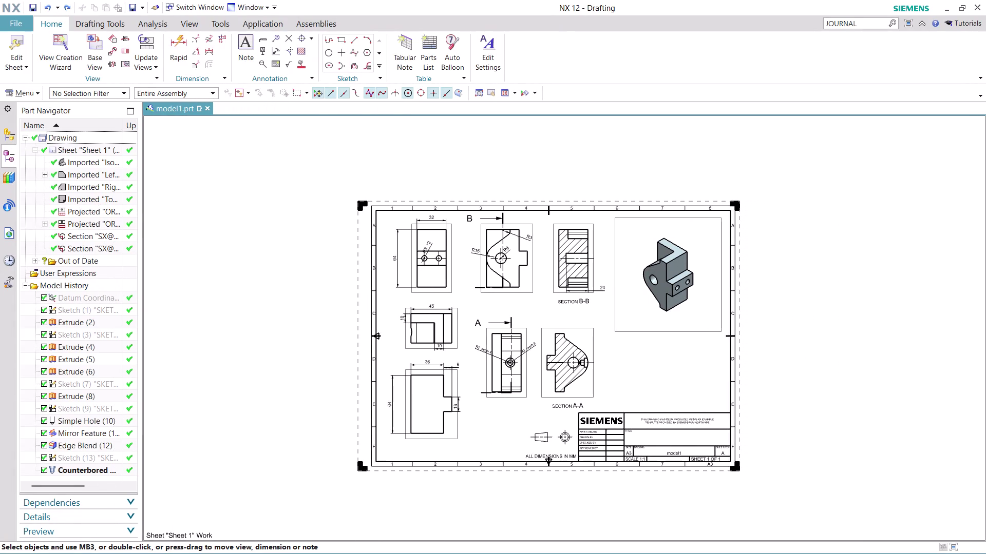
click(64, 285)
click(64, 285)
click(64, 285)
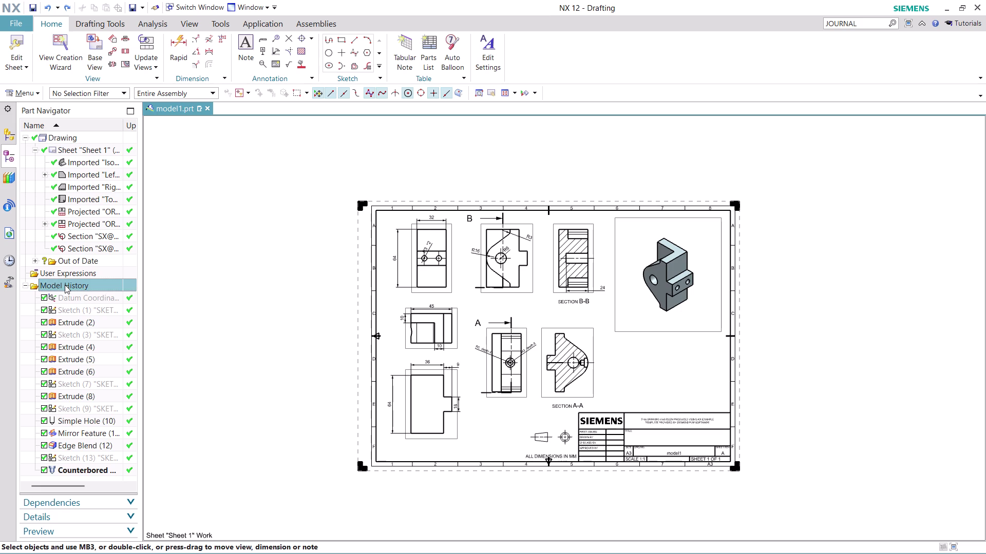
click(34, 286)
click(35, 286)
click(226, 270)
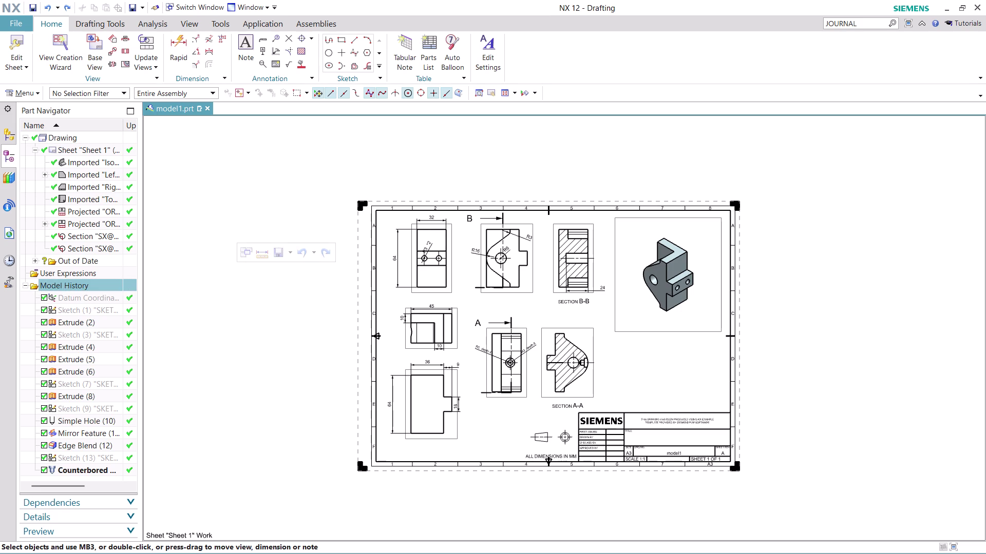
key(Escape)
Zoom the drawing, then save with Ctrl+S to get the Name Parts prompt.
scroll(down, 3)
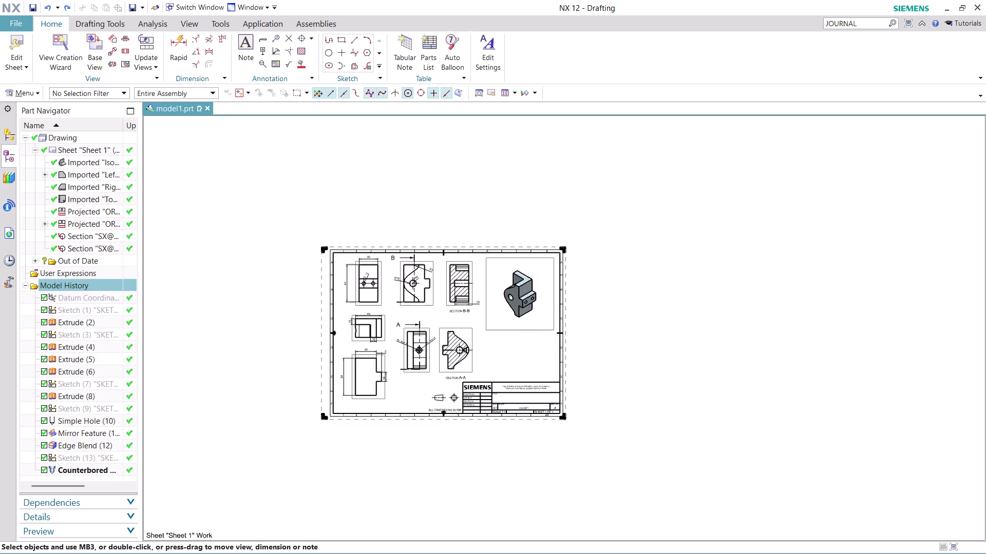
scroll(up, 3)
scroll(up, 3)
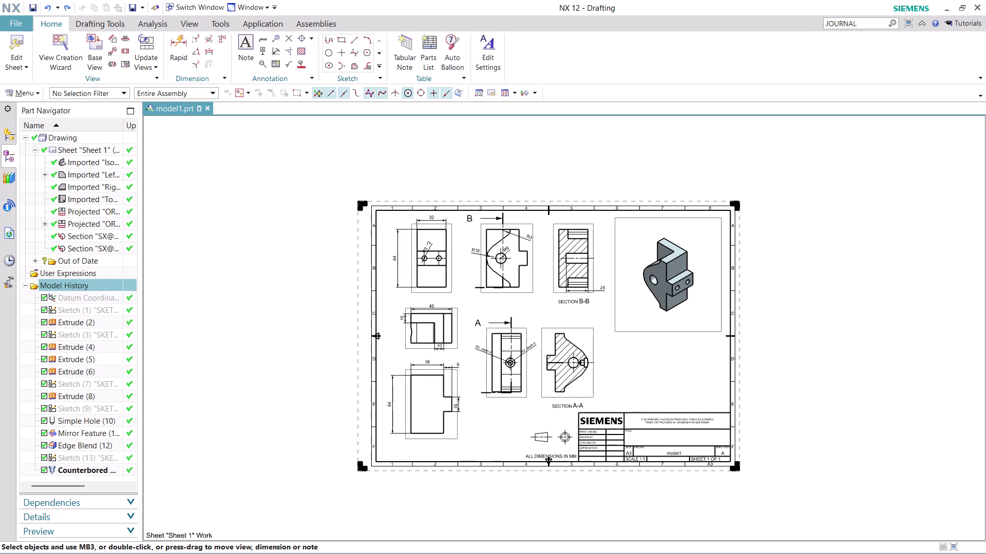
scroll(up, 3)
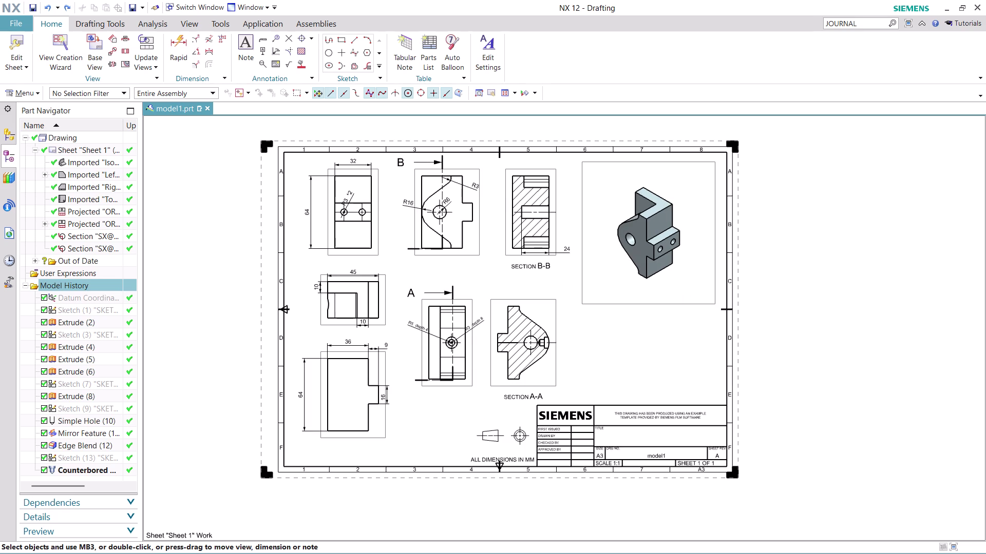
scroll(up, 3)
scroll(down, 3)
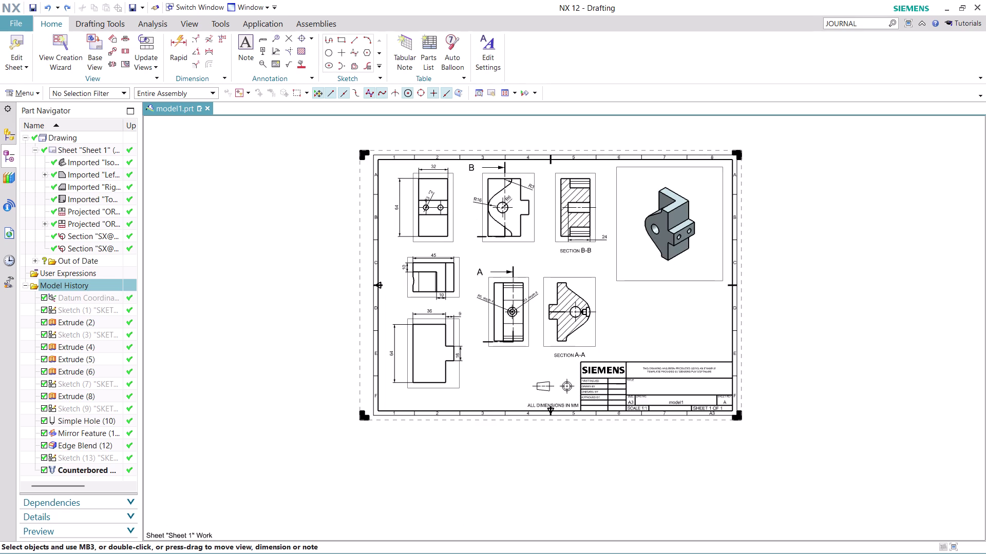
scroll(up, 3)
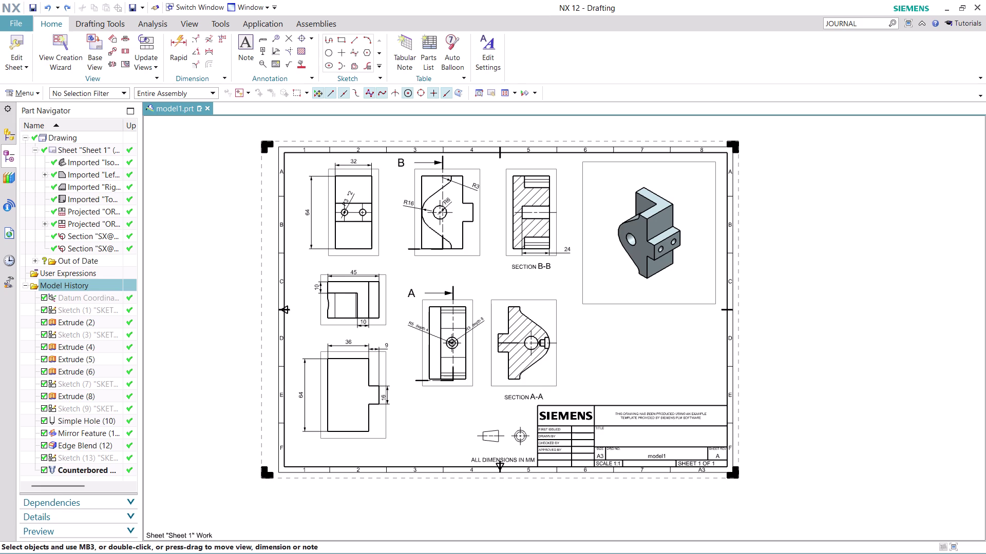
key(ctrl+s)
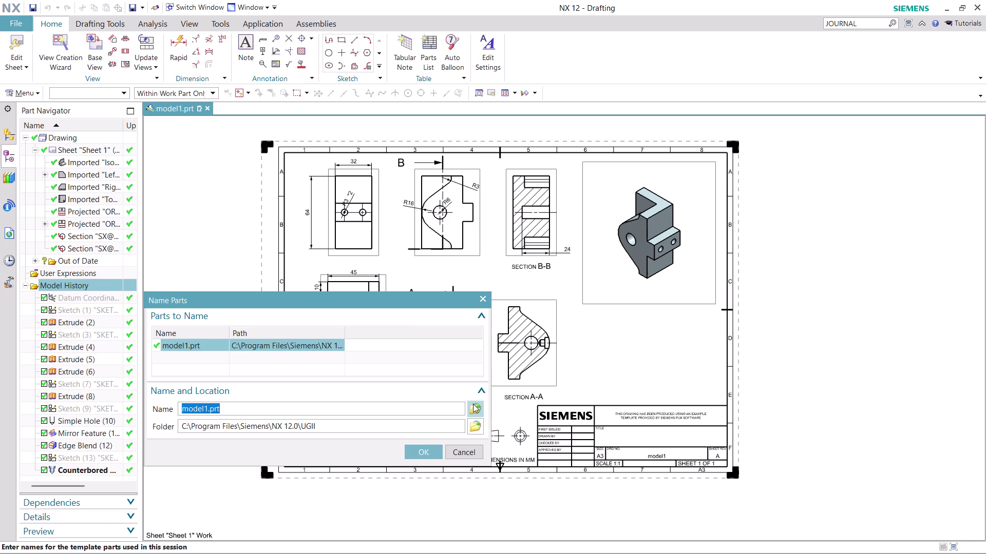
Browse to Desktop > nx-cad drawing files as the save folder.
click(474, 406)
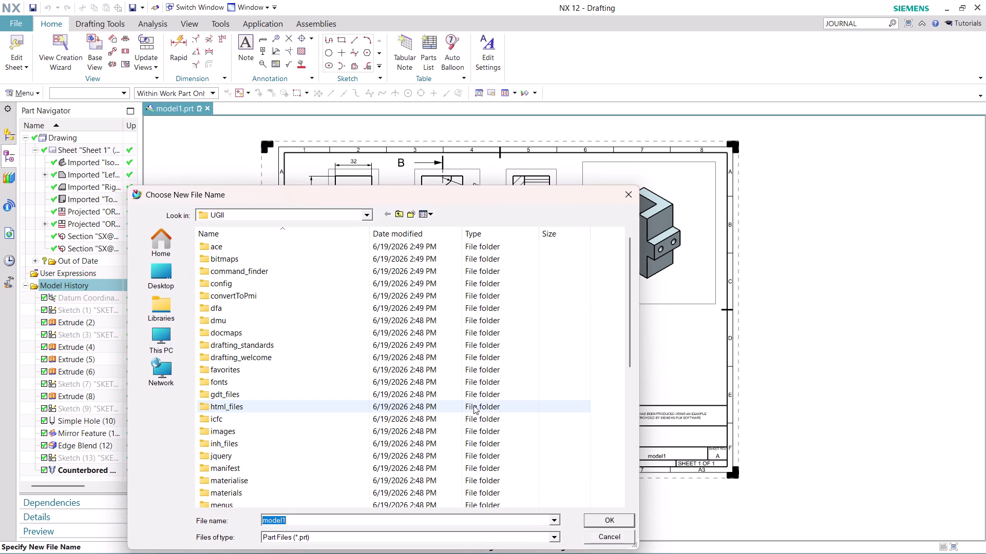
click(167, 275)
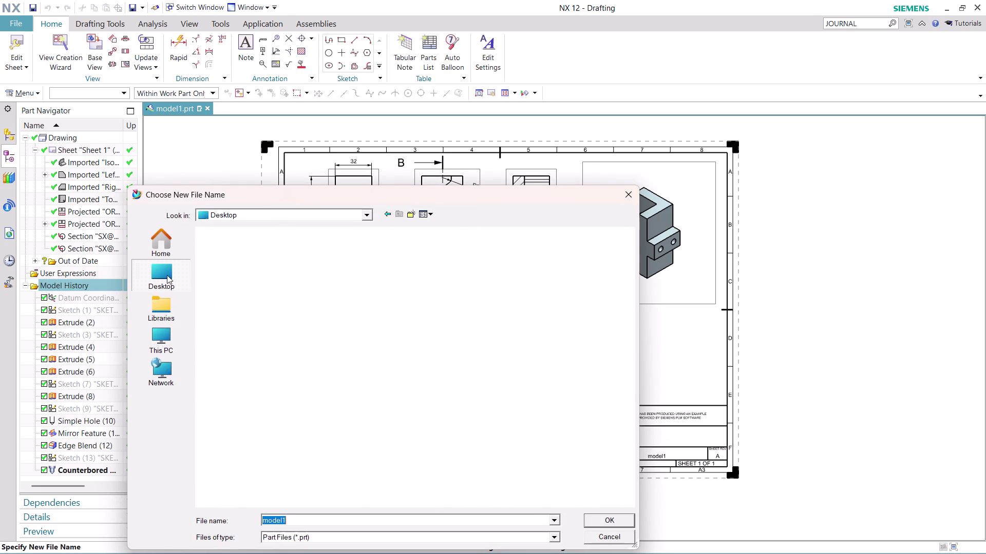
double_click(284, 449)
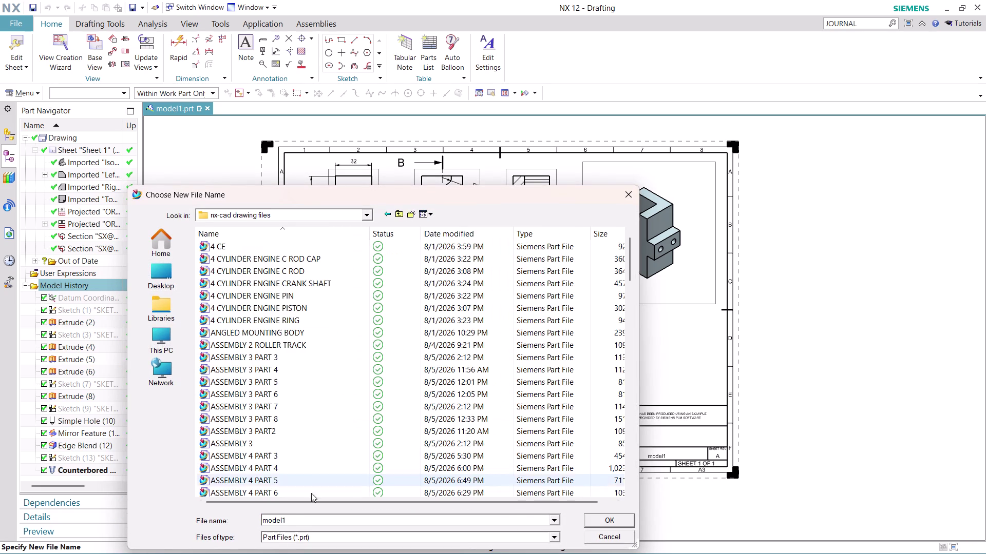
click(303, 519)
text(as)
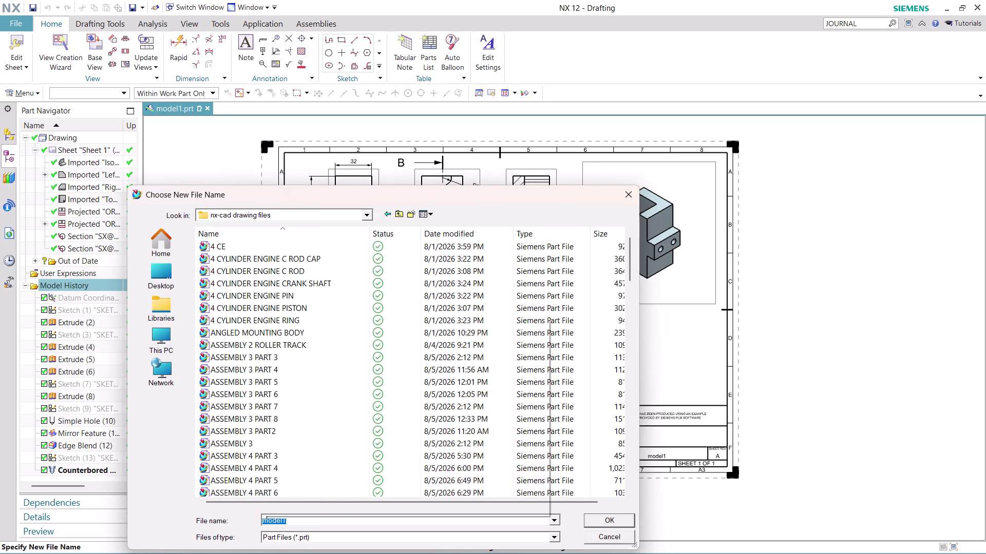
text(s)
key(BackSpace)
key(BackSpace)
key(BackSpace)
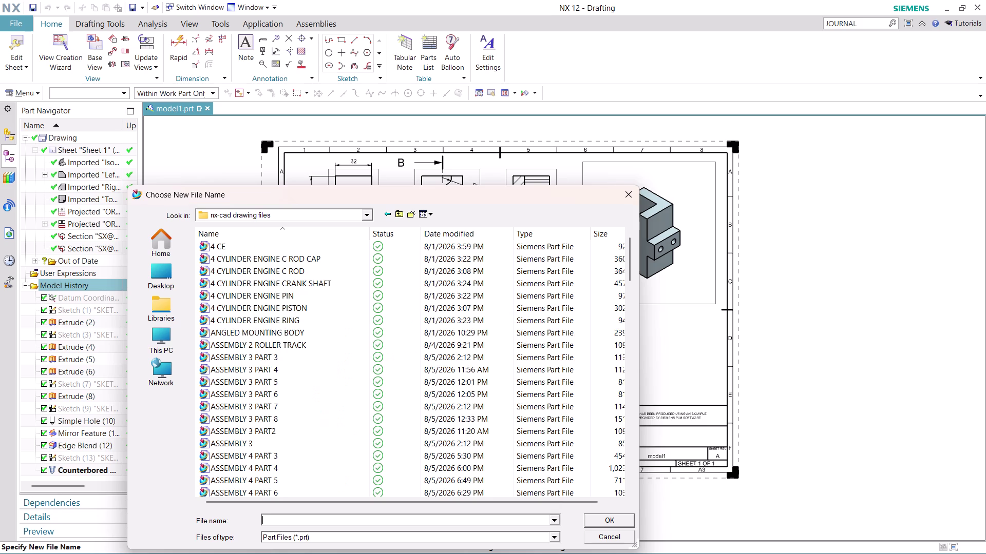
Name the part ASSEMBLY 15 PART 2 and confirm the save.
text(ASS)
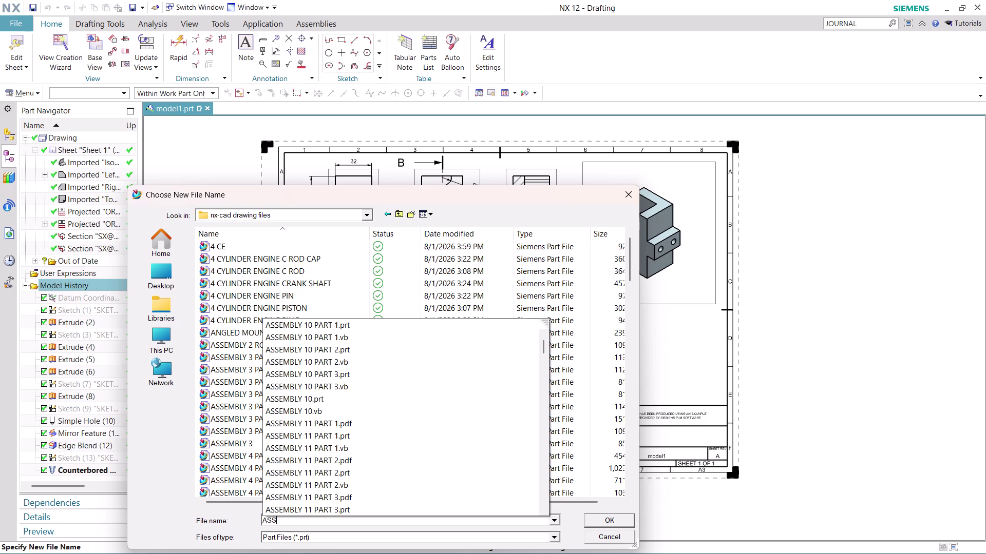
text(EMBLY)
key(space)
text(15)
key(space)
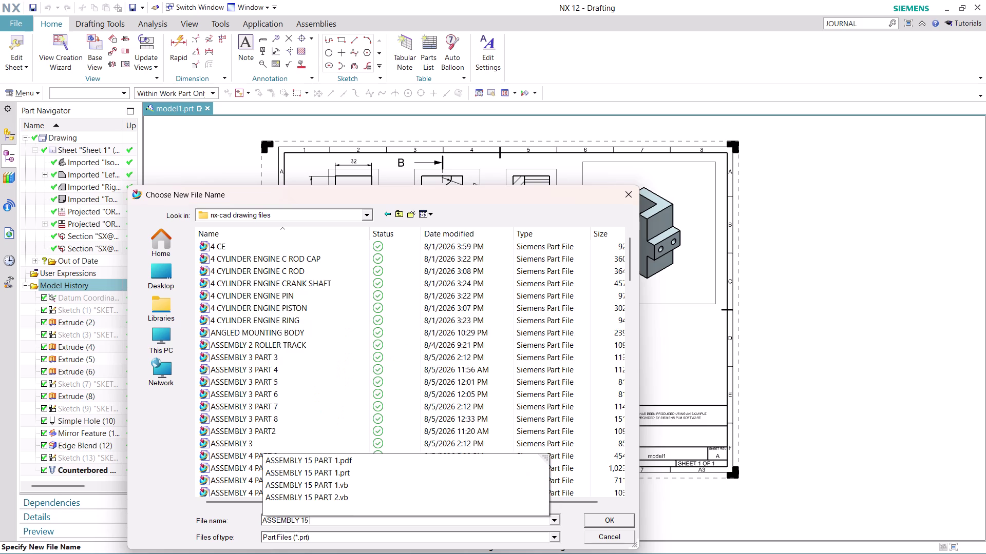
text(PA)
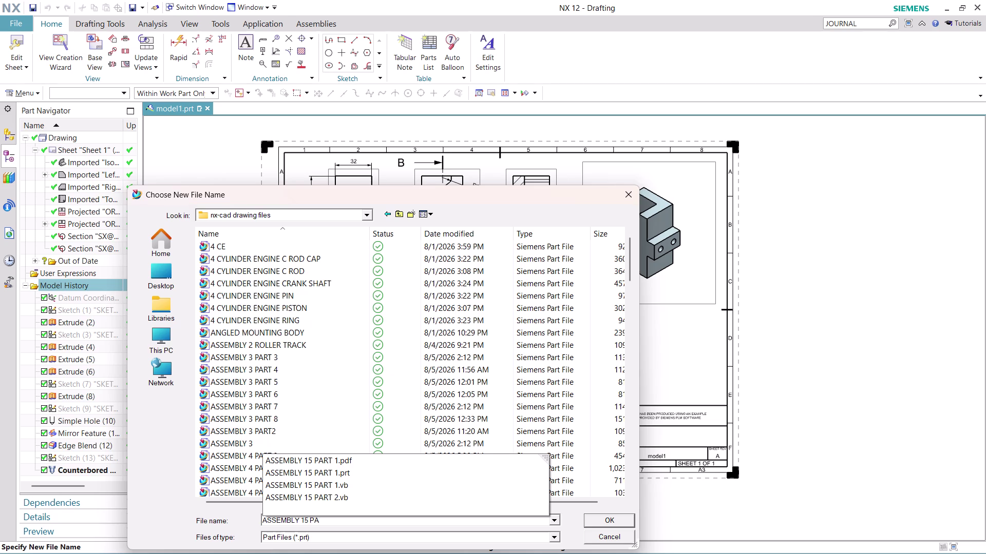
text(RT)
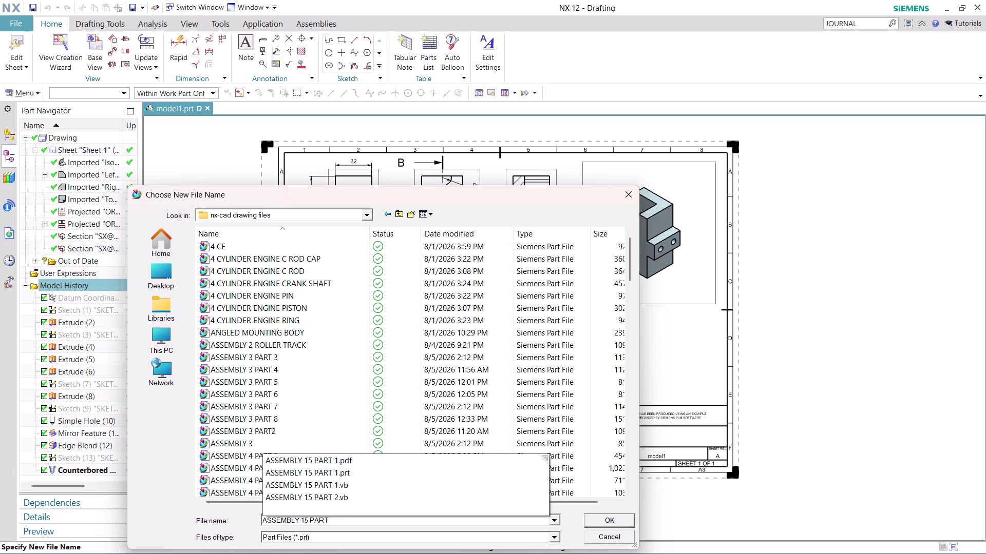
key(space)
text(3)
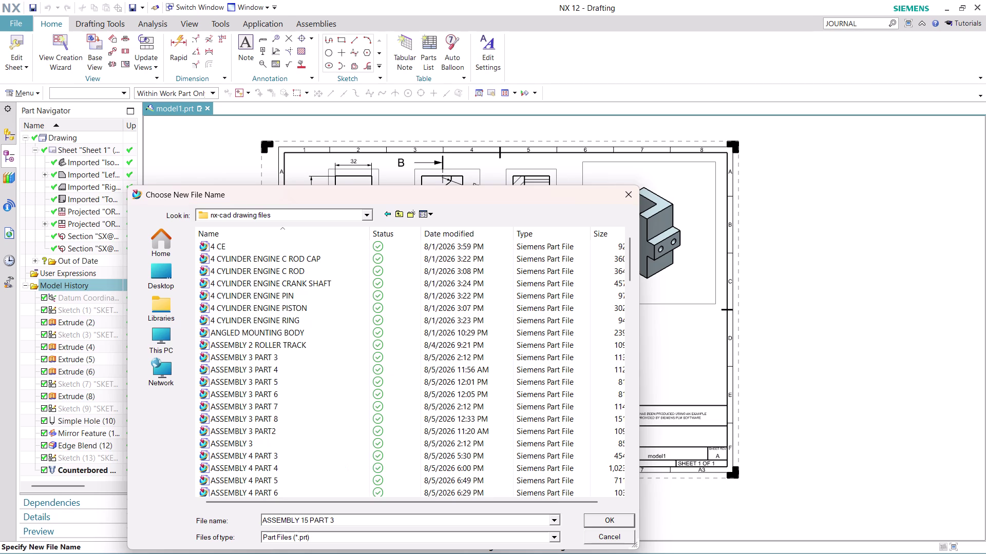
key(BackSpace)
key(2)
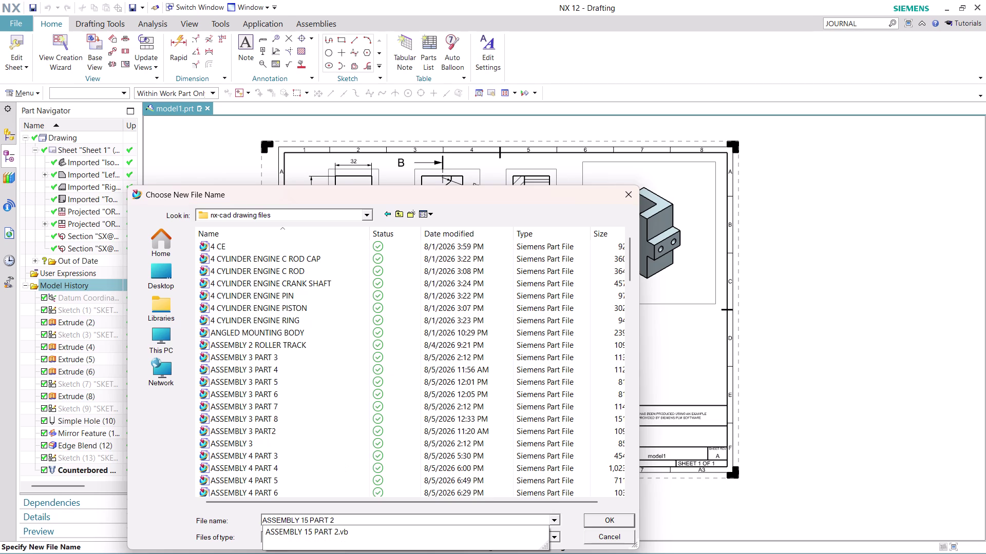
key(Return)
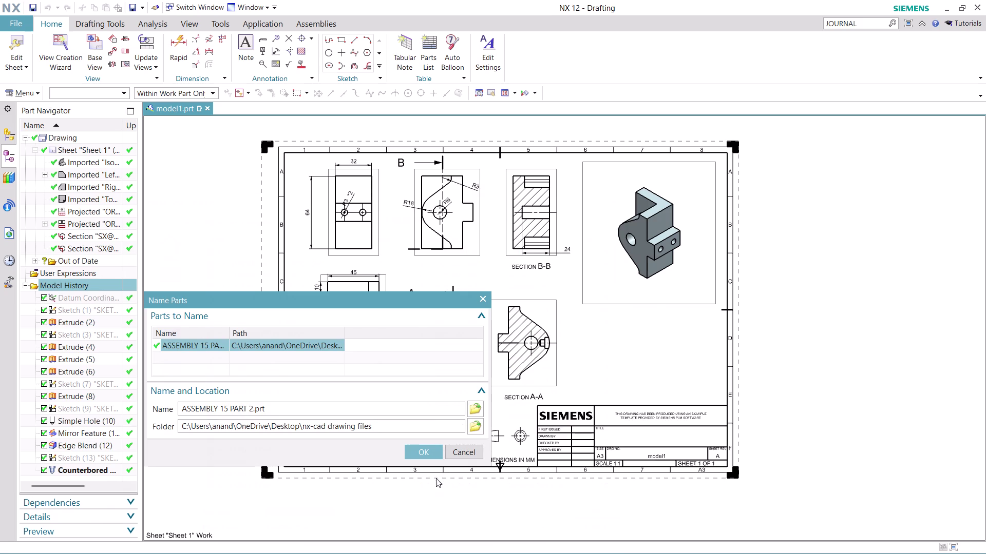
click(421, 451)
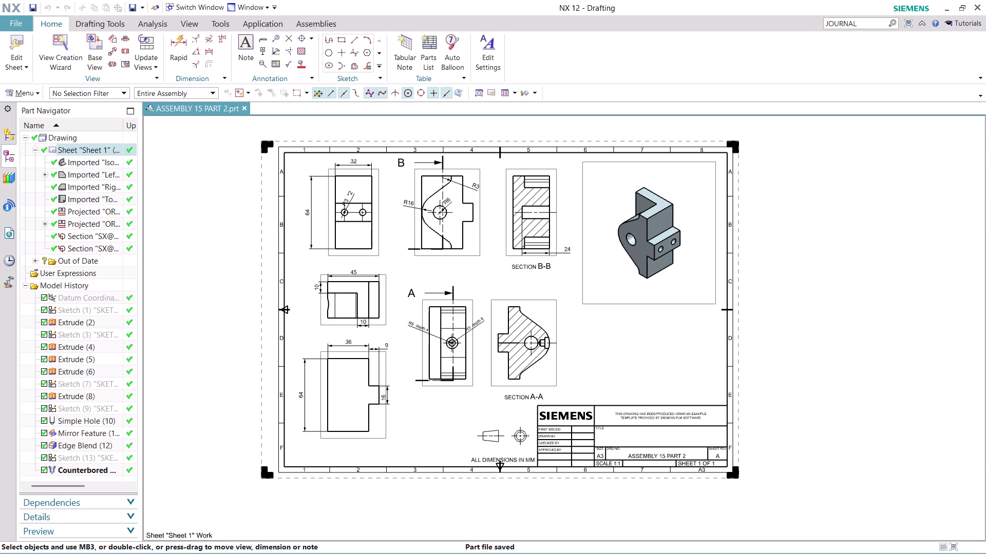
click(207, 107)
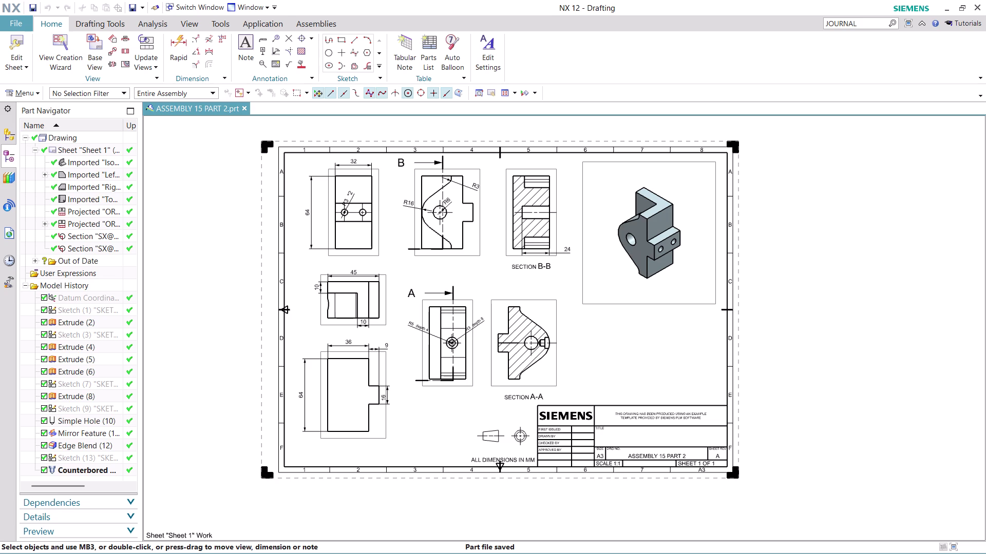
click(19, 24)
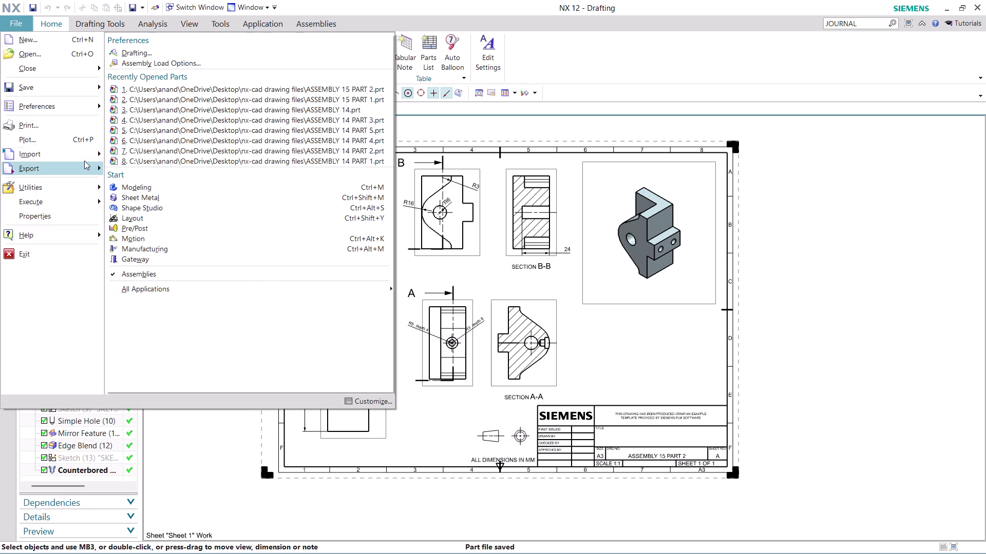
Export the sheet to PDF, trimming the file name to ASSEMBLY 15 PART 2.
click(195, 98)
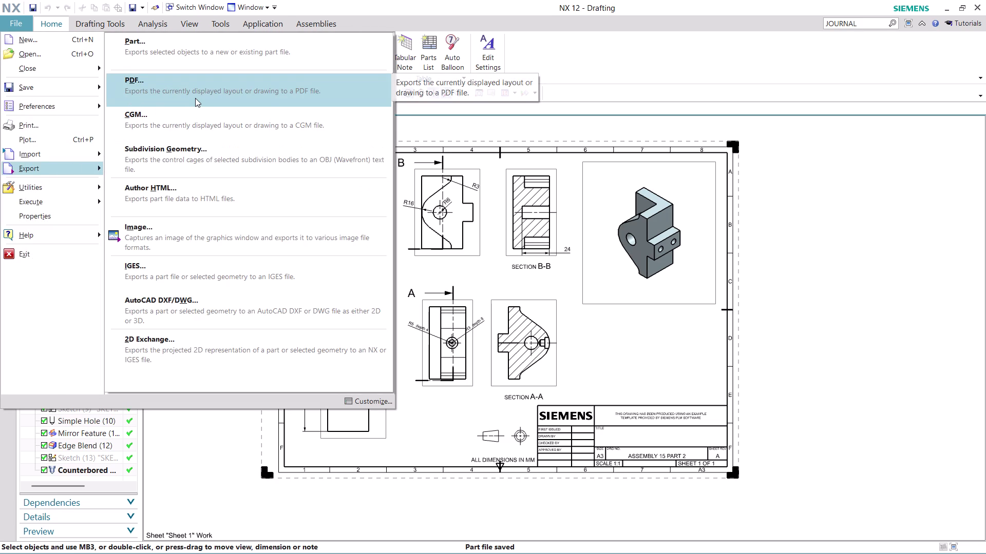
click(202, 260)
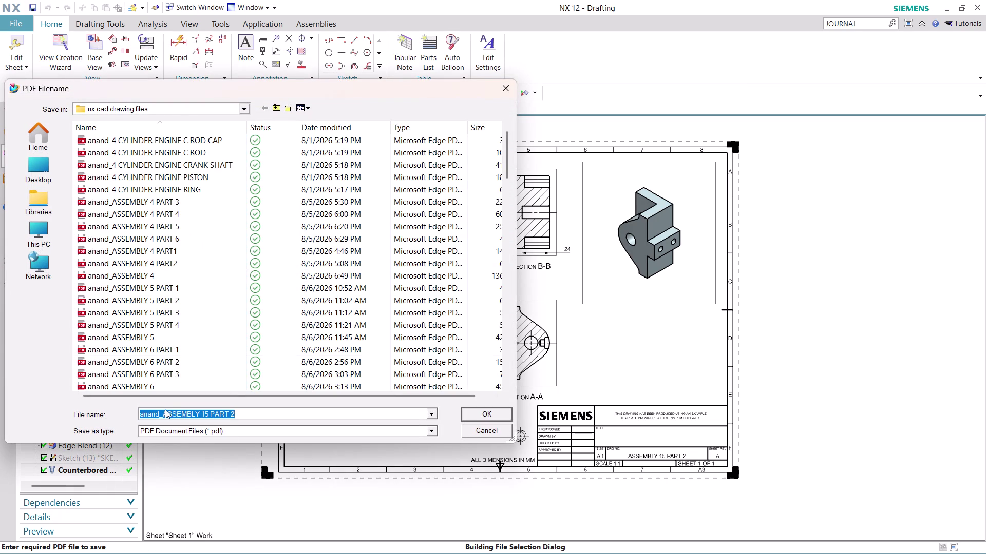
click(164, 415)
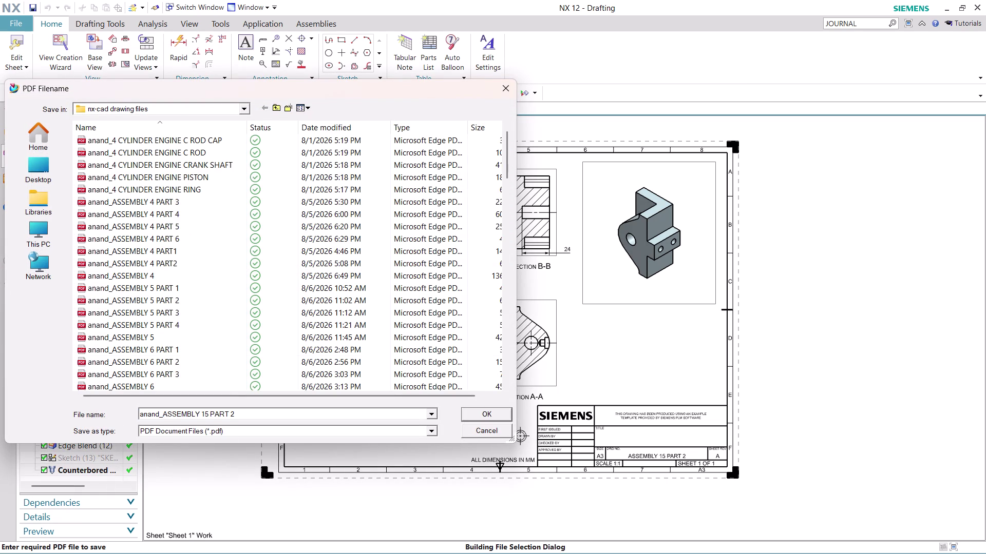
key(BackSpace)
key(BackSpace)
key(BackSpace)
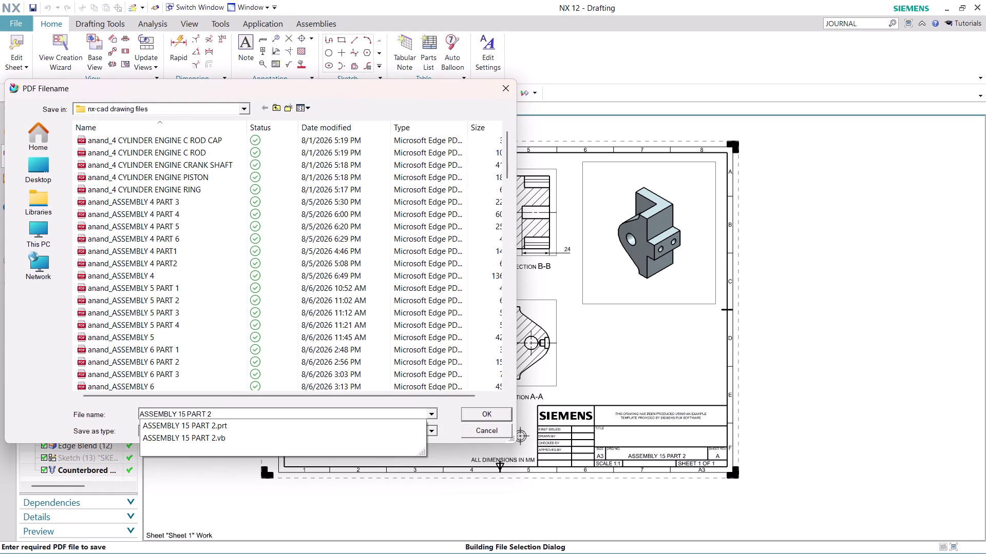
click(446, 417)
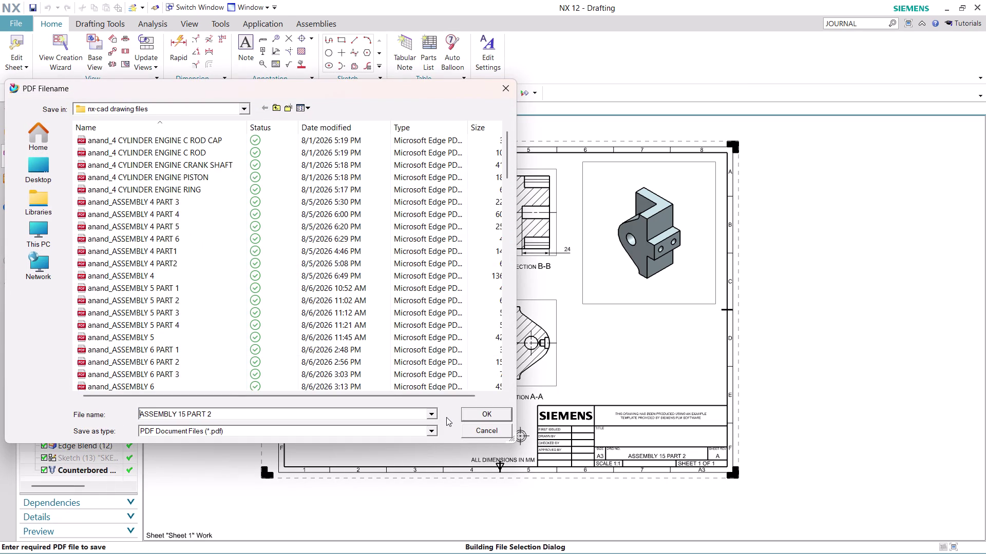
click(489, 412)
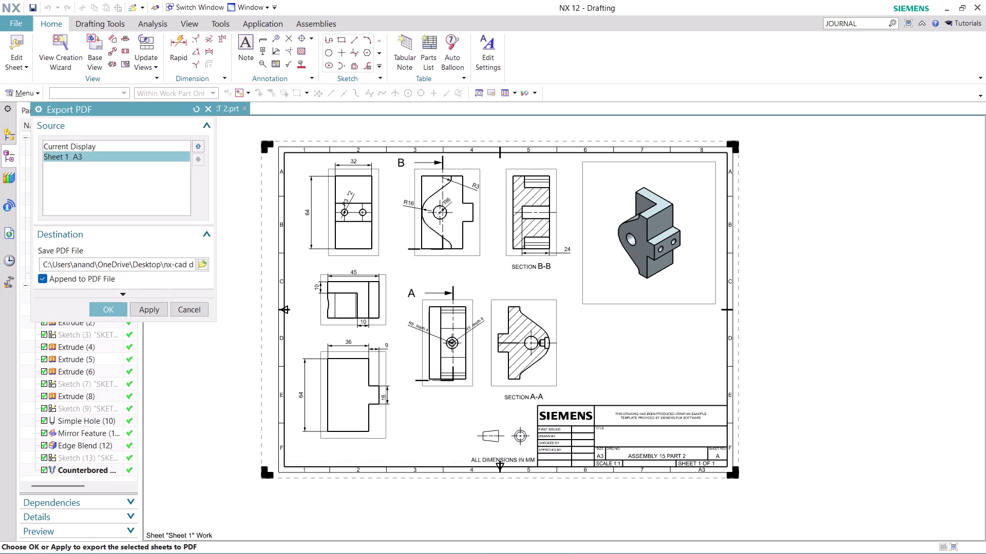
click(100, 309)
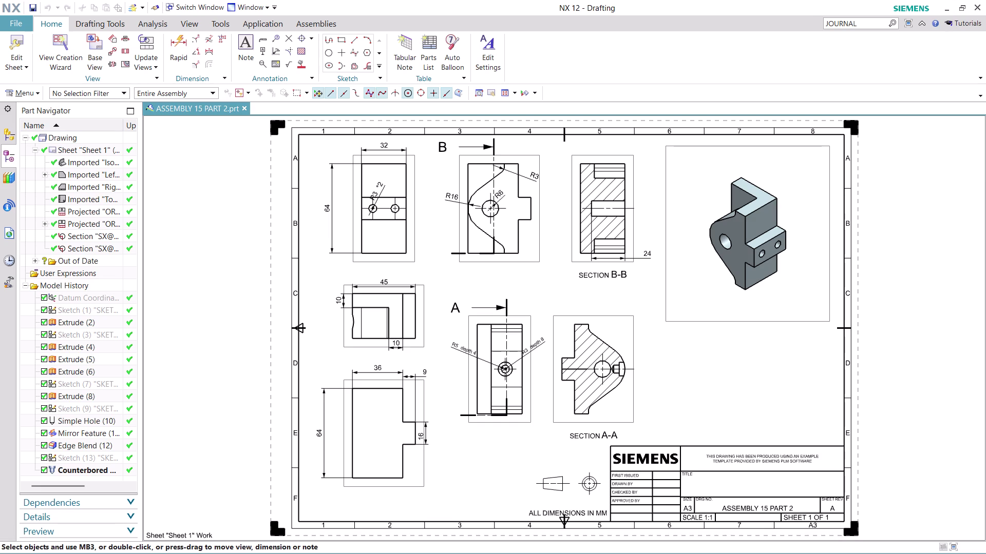
click(8, 21)
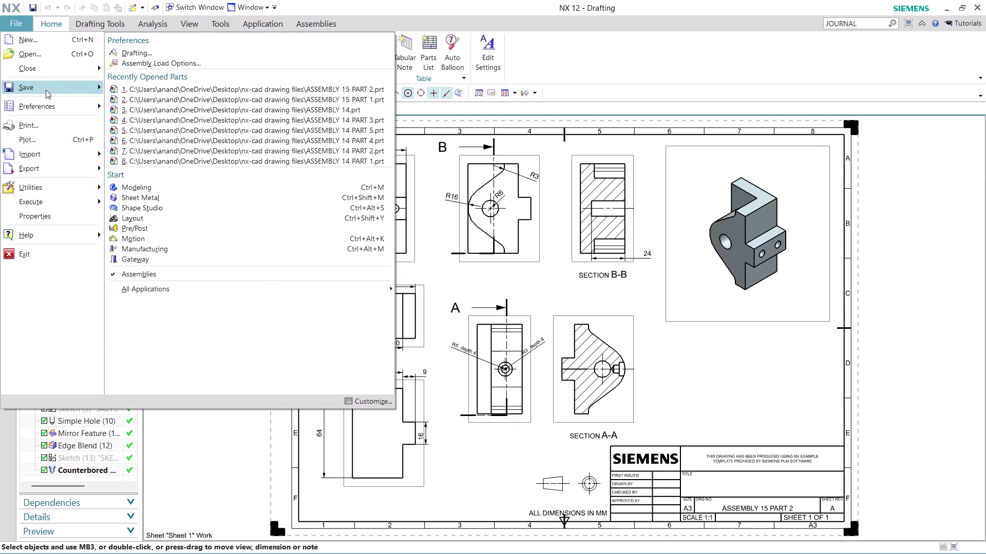
Create the blank part model8.prt from the Model template.
click(50, 41)
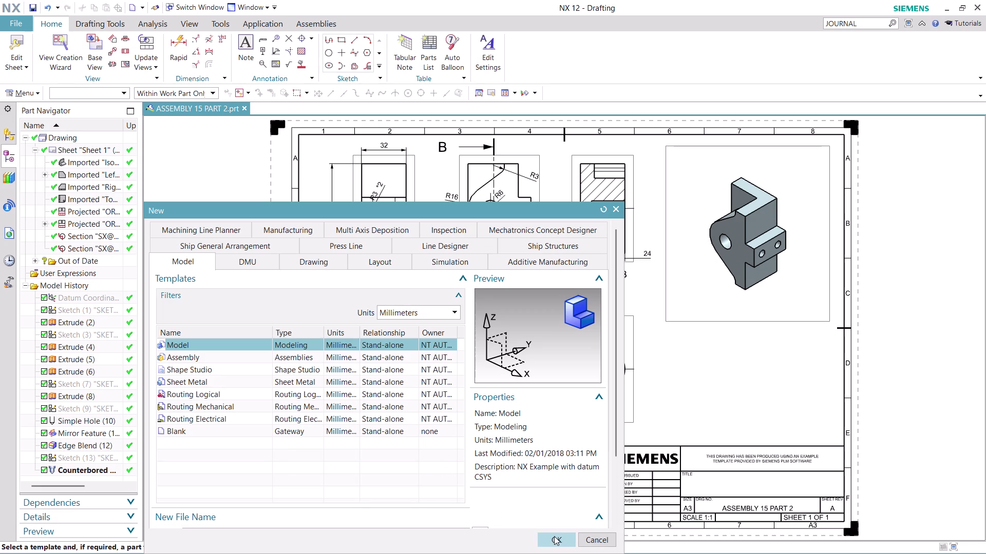
click(555, 537)
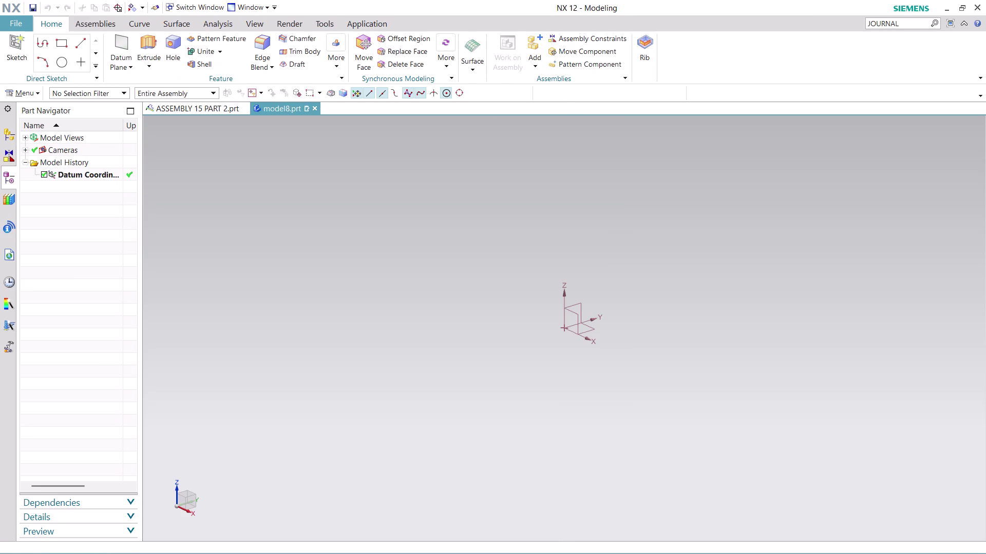
click(12, 22)
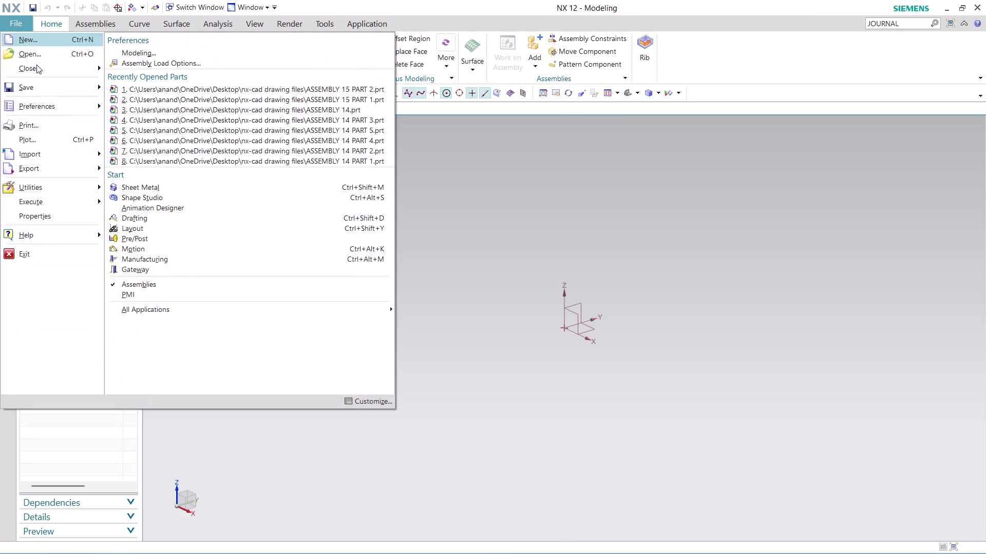
In the Open dialog, browse and select the ASSEMBLY 15 PART 2 part.
click(47, 52)
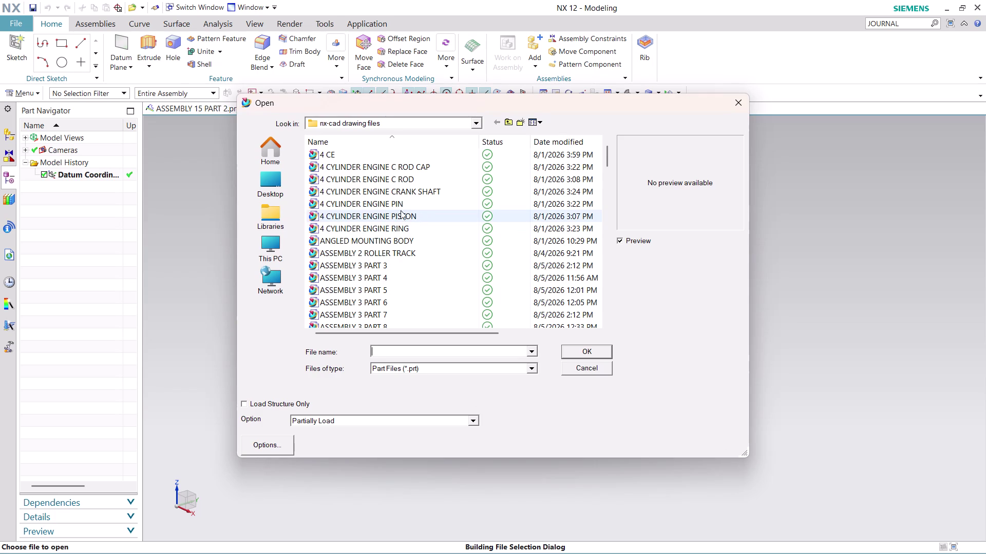
scroll(down, 3)
scroll(down, 3)
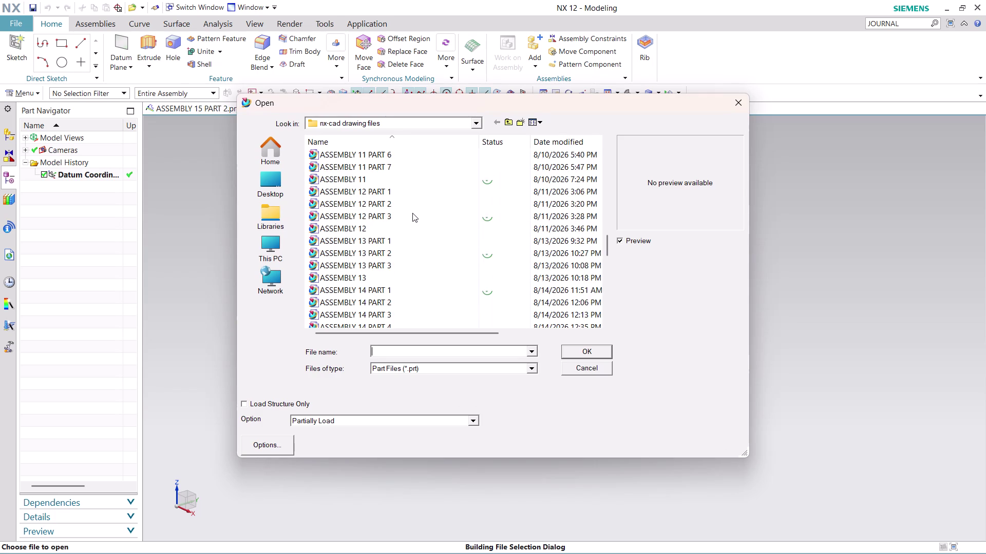
scroll(down, 3)
click(403, 194)
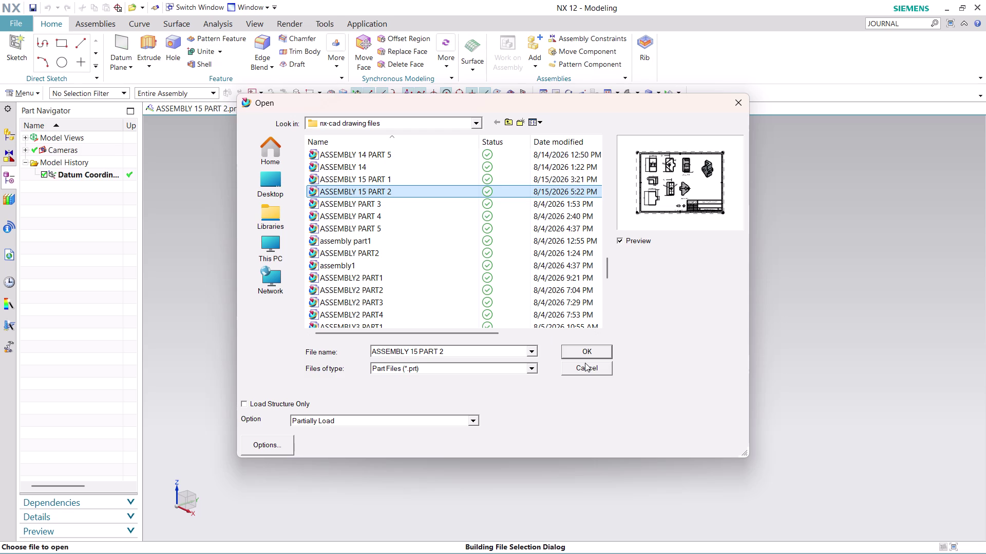
scroll(down, 3)
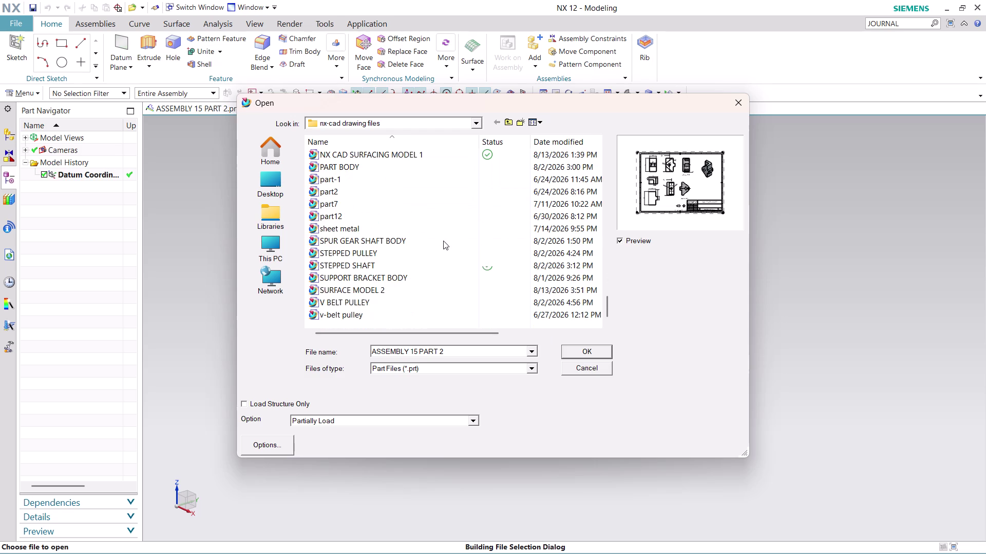
scroll(down, 3)
scroll(up, 3)
scroll(up, 3)
scroll(up, 3)
scroll(up, 3)
scroll(up, 3)
scroll(up, 3)
scroll(up, 3)
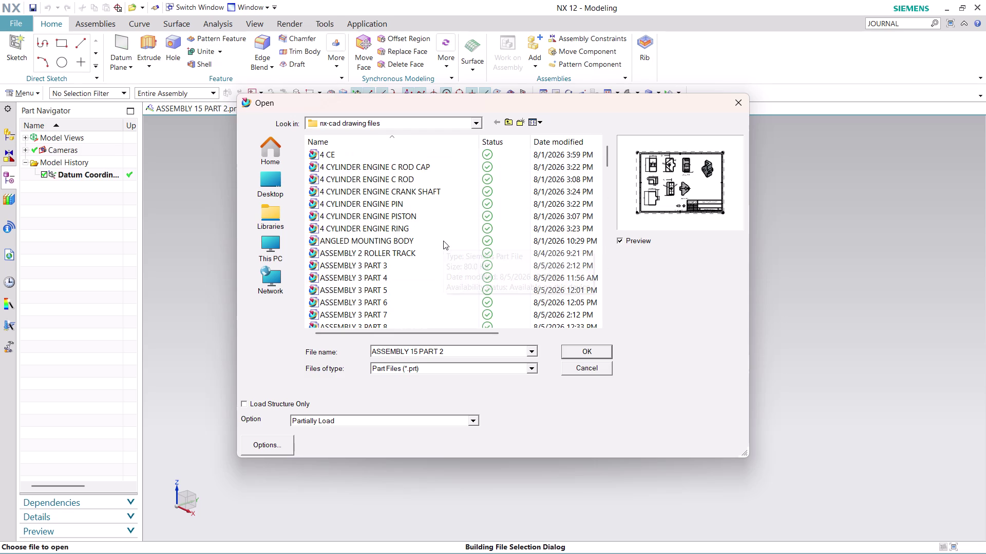
scroll(up, 3)
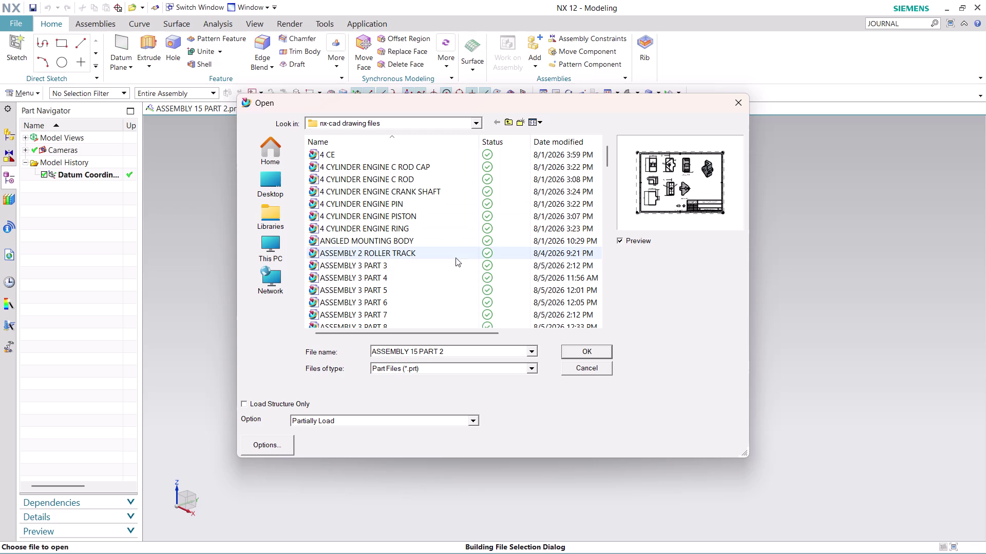
scroll(down, 3)
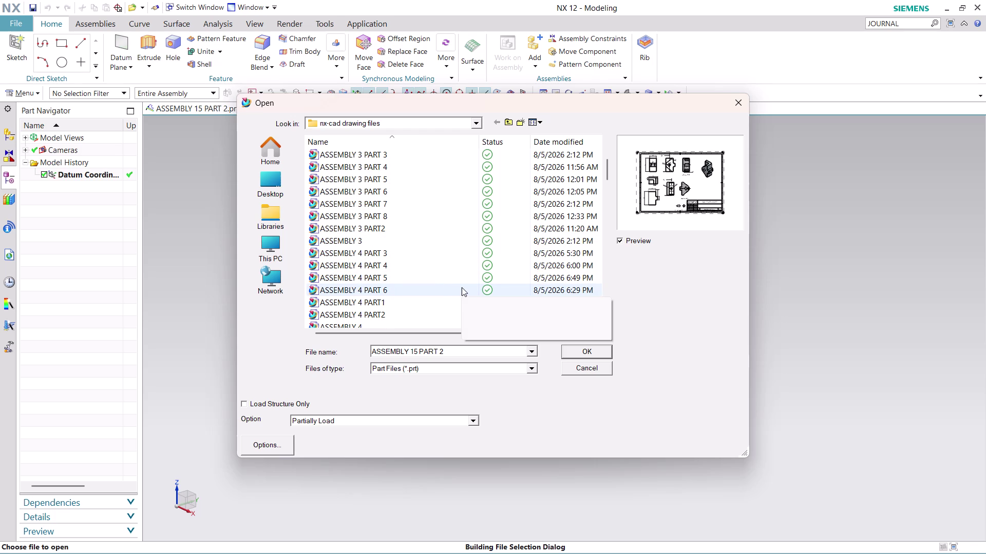
Open the part from Desktop > nx-cad drawing files, then close the model8.prt tab.
click(279, 186)
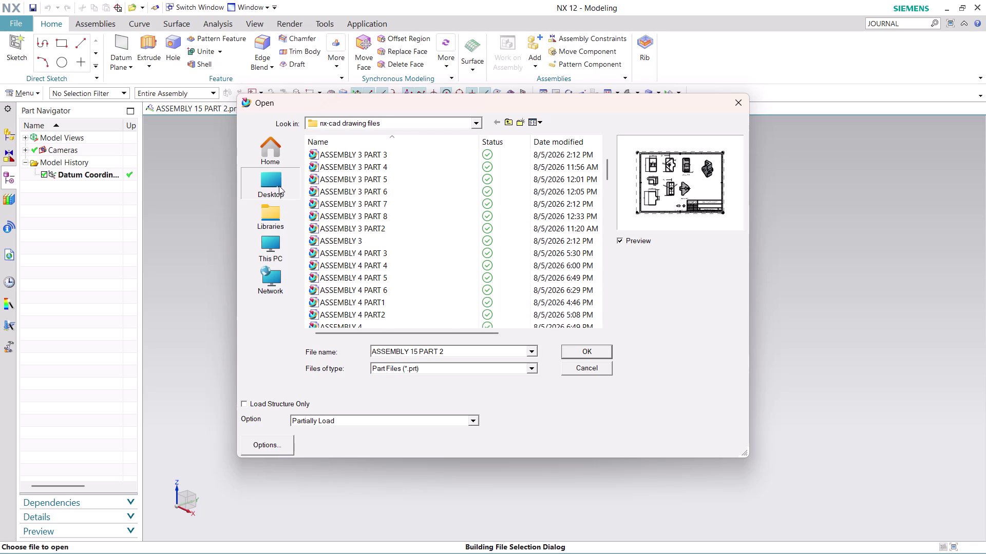
scroll(down, 3)
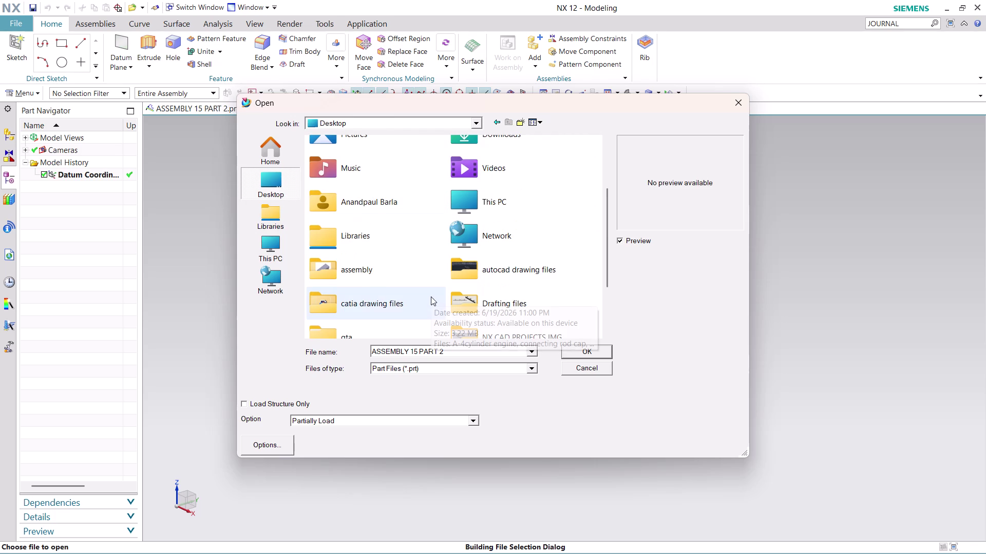
scroll(up, 3)
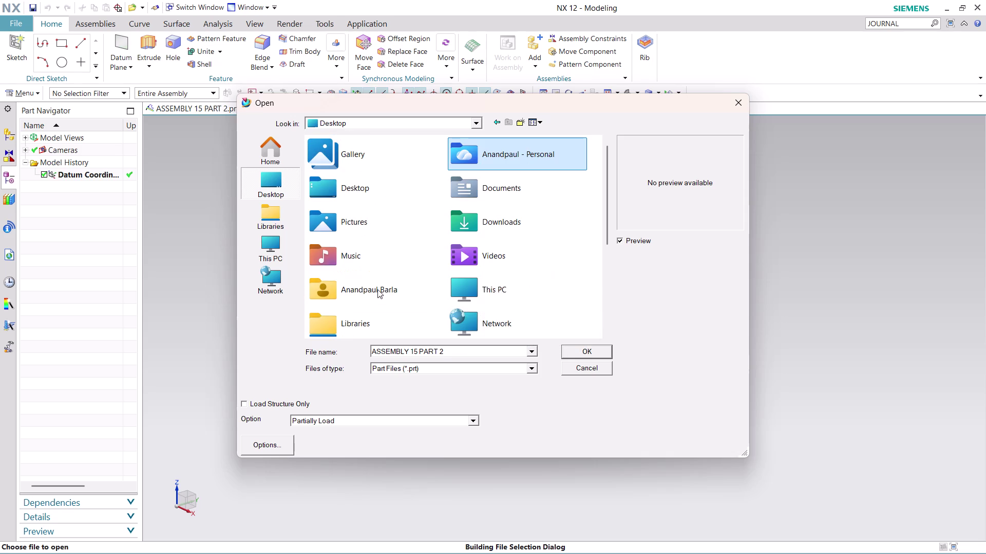
scroll(down, 3)
double_click(377, 288)
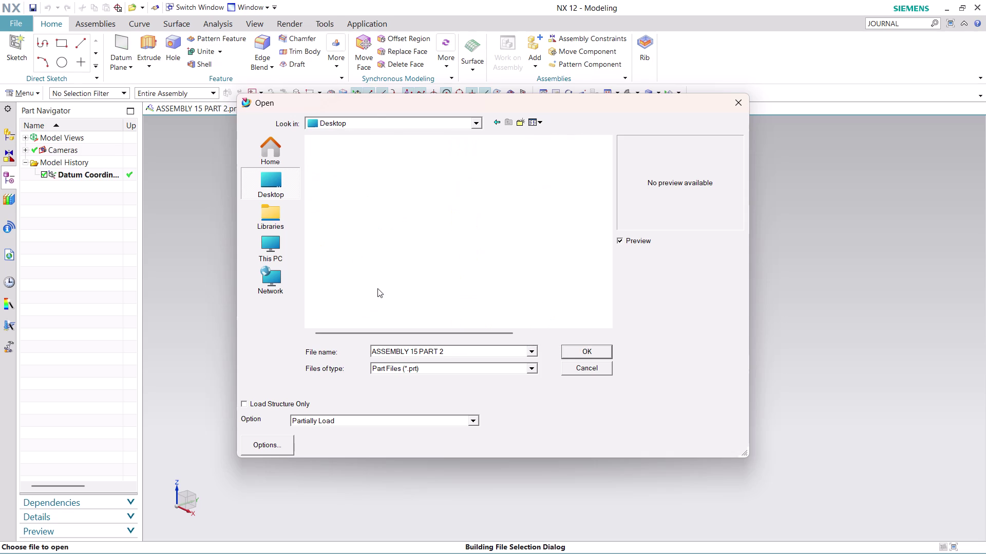
scroll(down, 3)
scroll(down, 3)
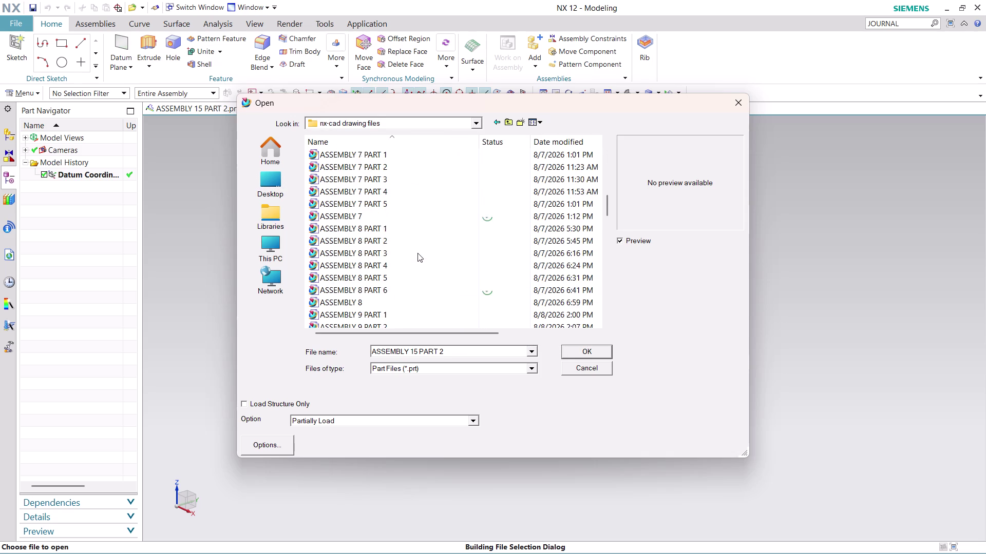
scroll(down, 3)
scroll(down, 3)
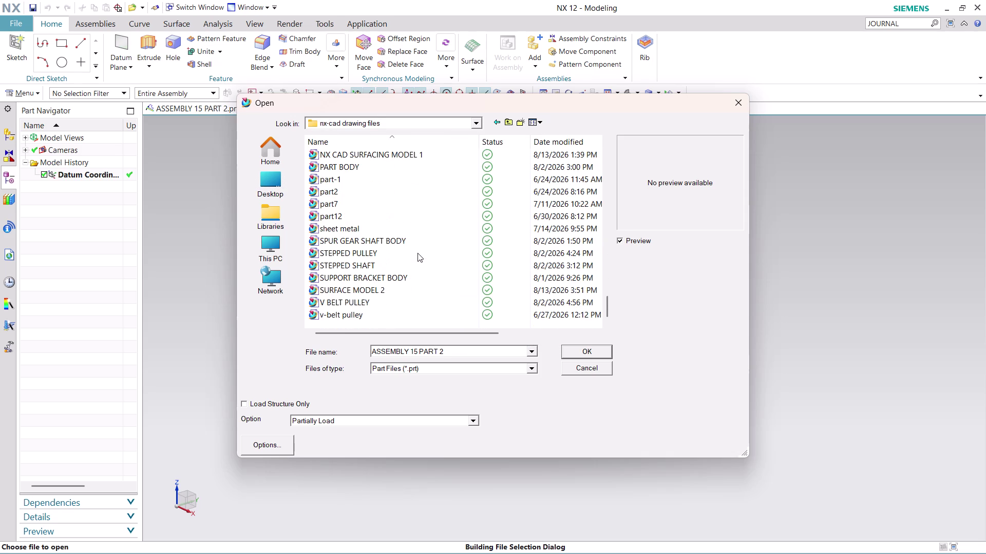
scroll(down, 3)
scroll(down, 3)
scroll(up, 3)
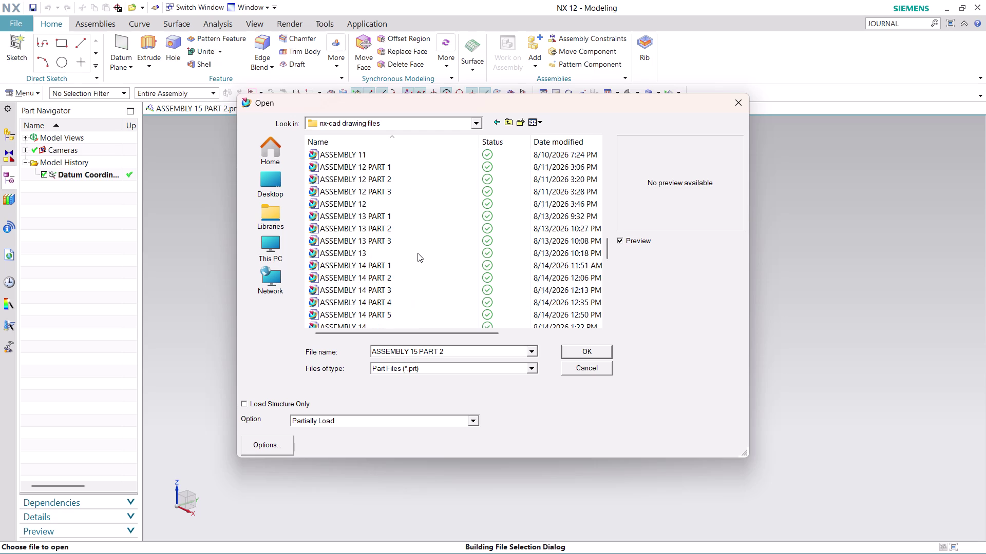
scroll(up, 3)
scroll(up, 3)
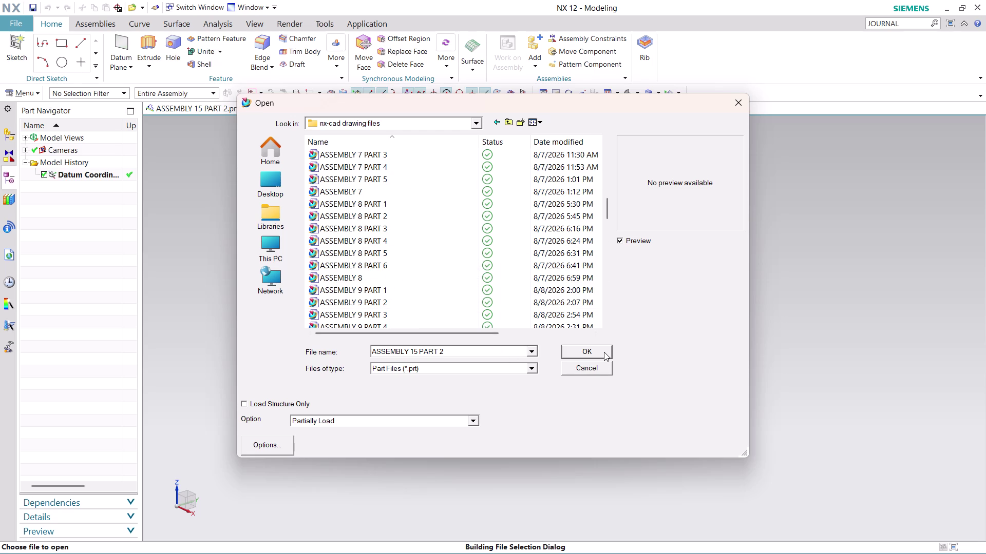
click(597, 365)
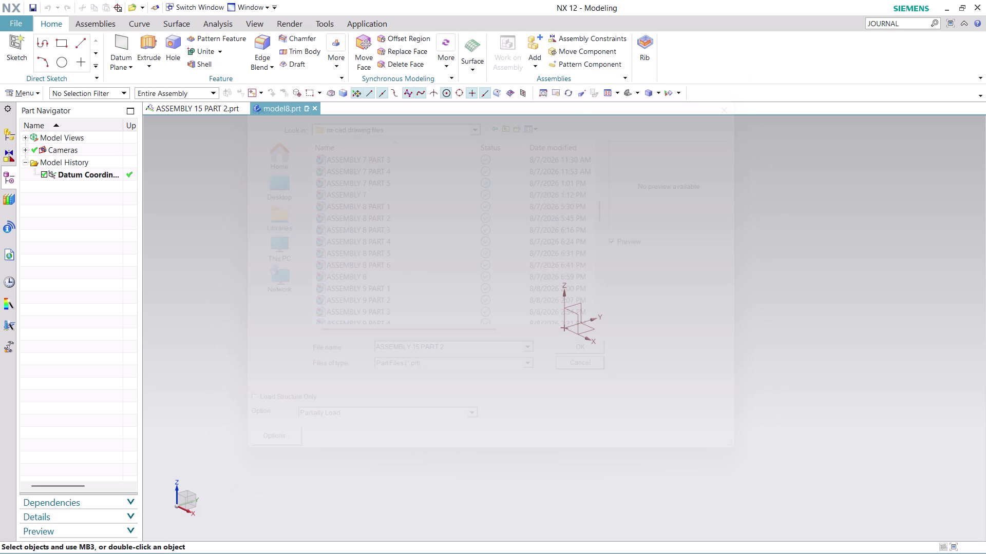
click(315, 109)
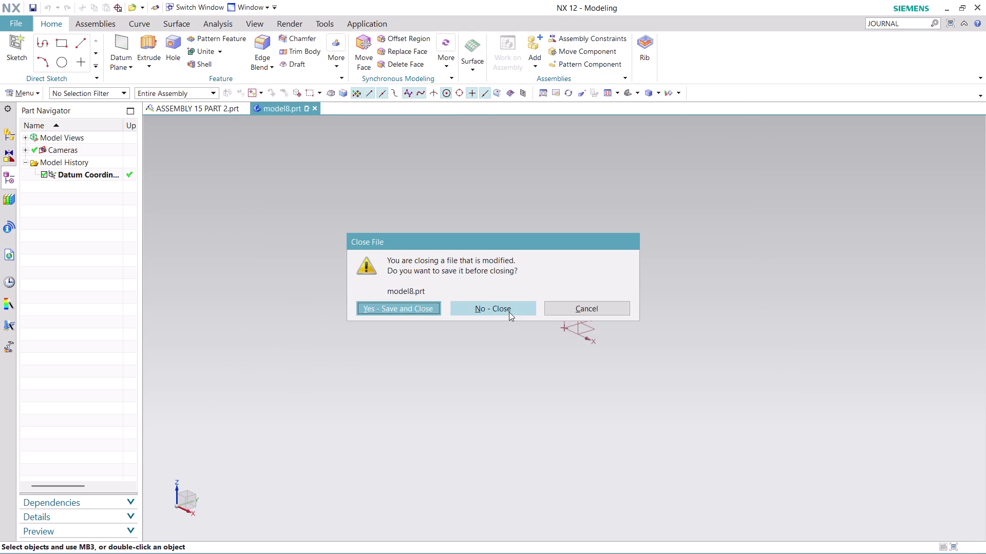
Close model8.prt without saving and cancel editing the section A-A crosshatch.
click(509, 313)
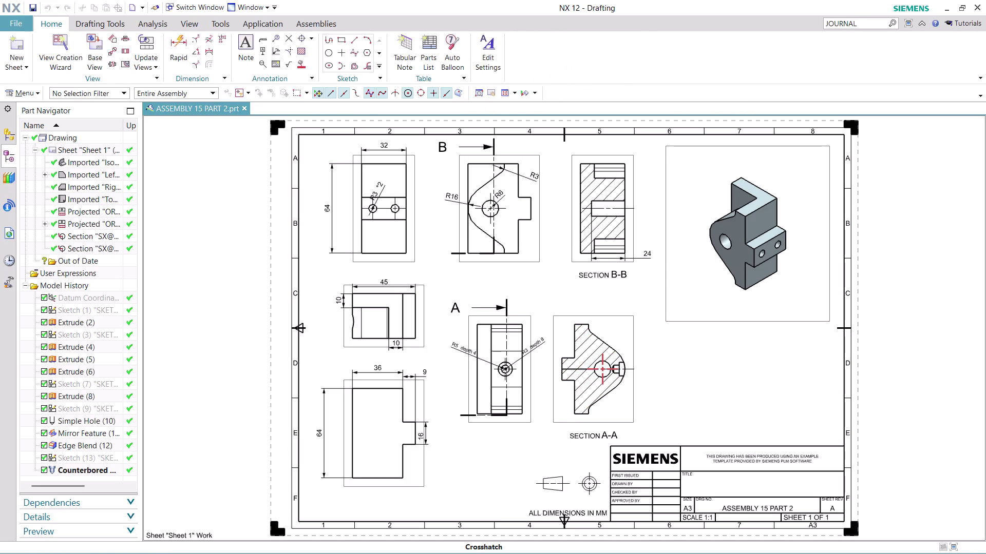
double_click(585, 385)
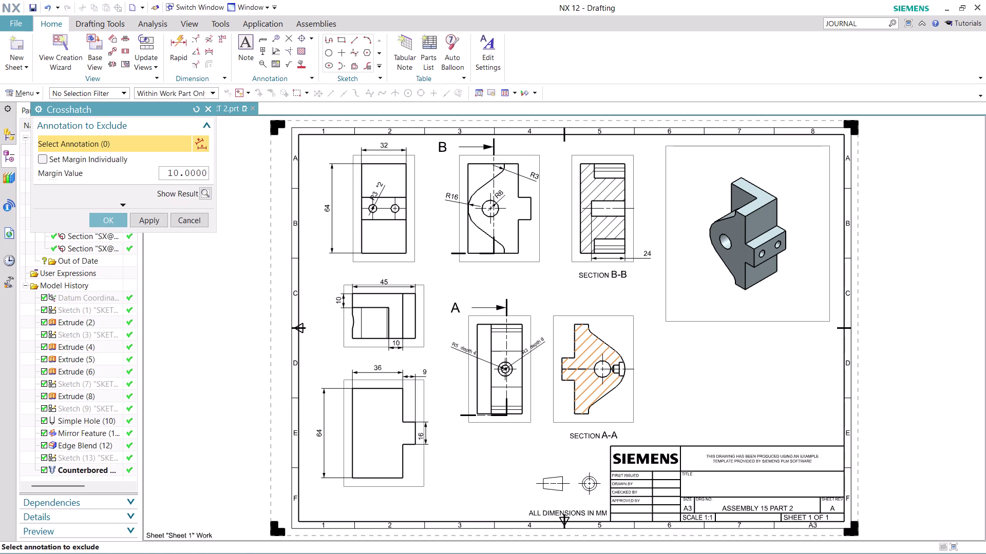
click(180, 218)
Undo recent changes to the drawing with fifteen Ctrl+Z presses.
key(ctrl+z)
key(ctrl+z)
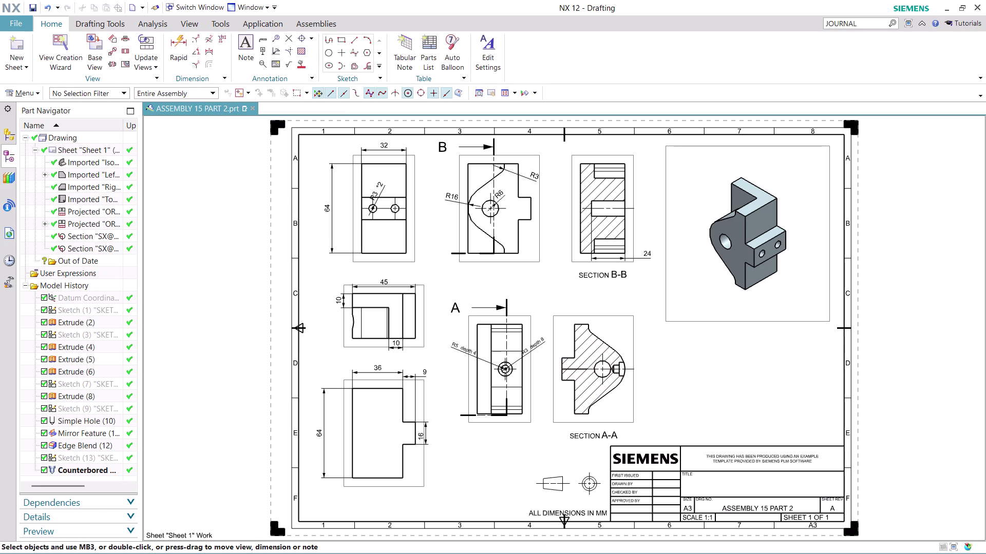
key(ctrl+z)
key(ctrl+z)
key(ctrl+z)
key(ctrl+z)
key(ctrl+z)
key(ctrl+z)
key(ctrl+z)
key(ctrl+z)
key(ctrl+z)
key(ctrl+z)
key(ctrl+z)
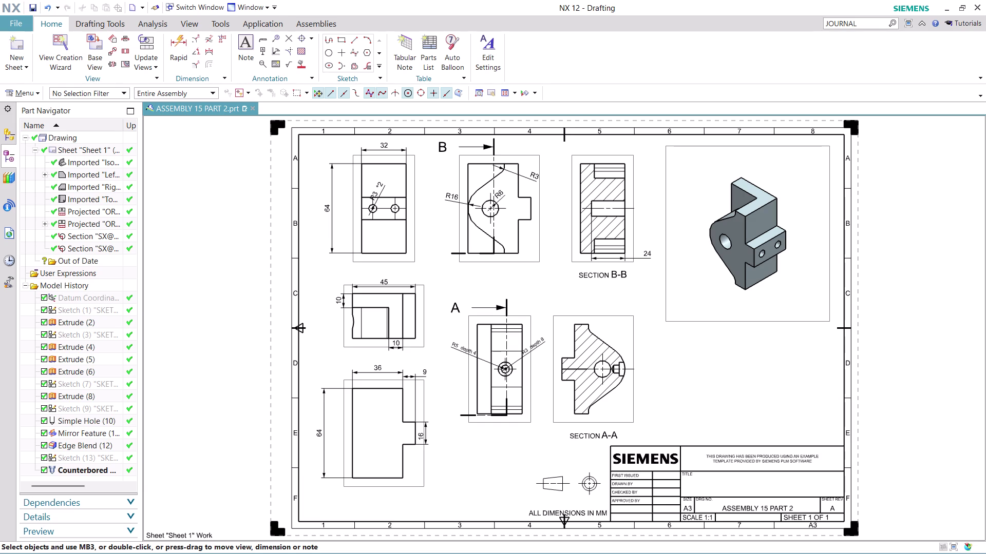
key(ctrl+z)
key(ctrl+z)
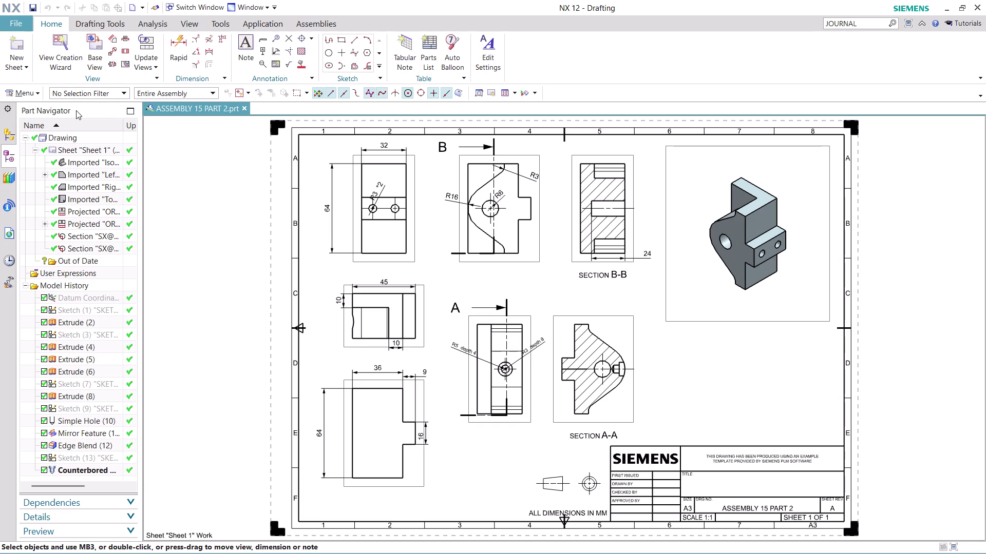
Browse the Menu command categories, the Web Browser panel and New Sheet options.
click(76, 110)
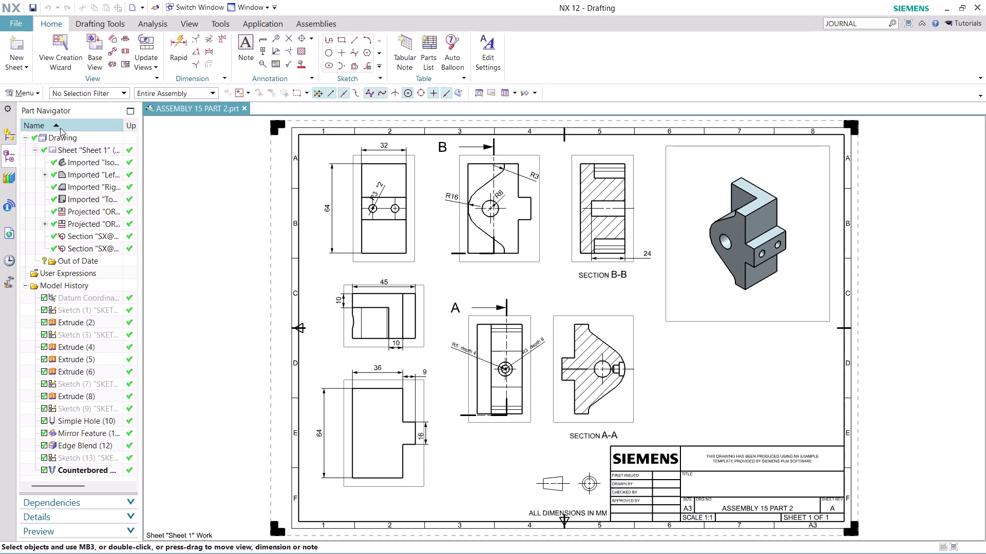
click(41, 90)
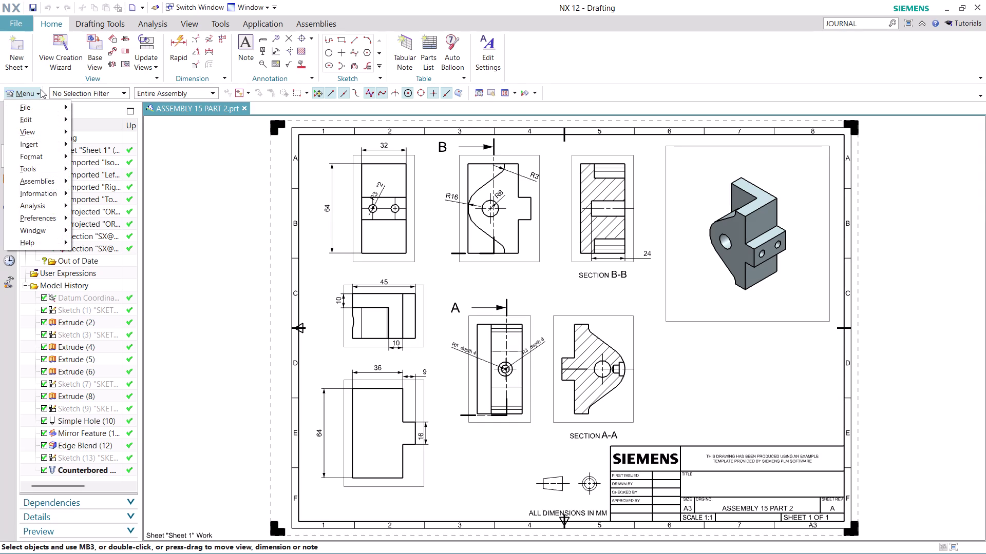
click(157, 178)
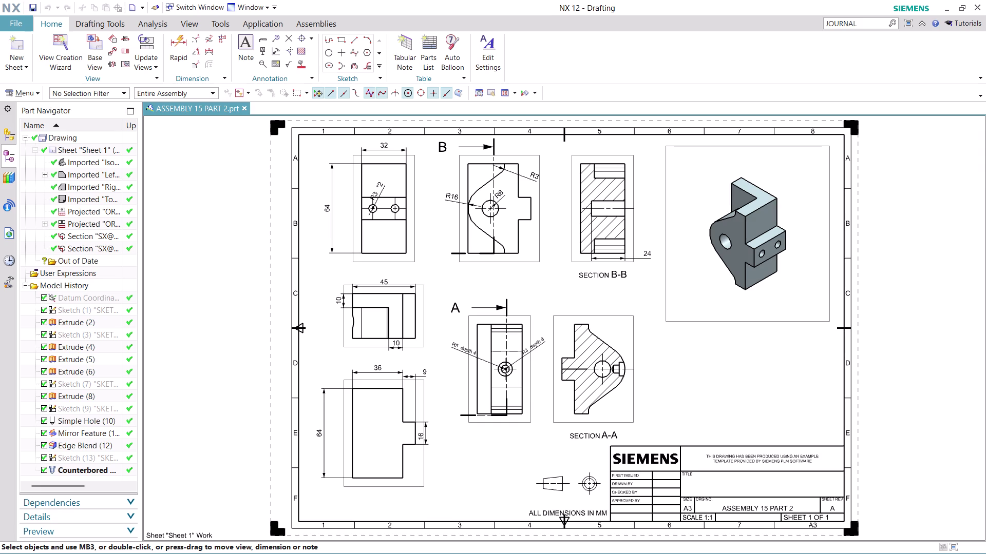
click(12, 160)
click(8, 238)
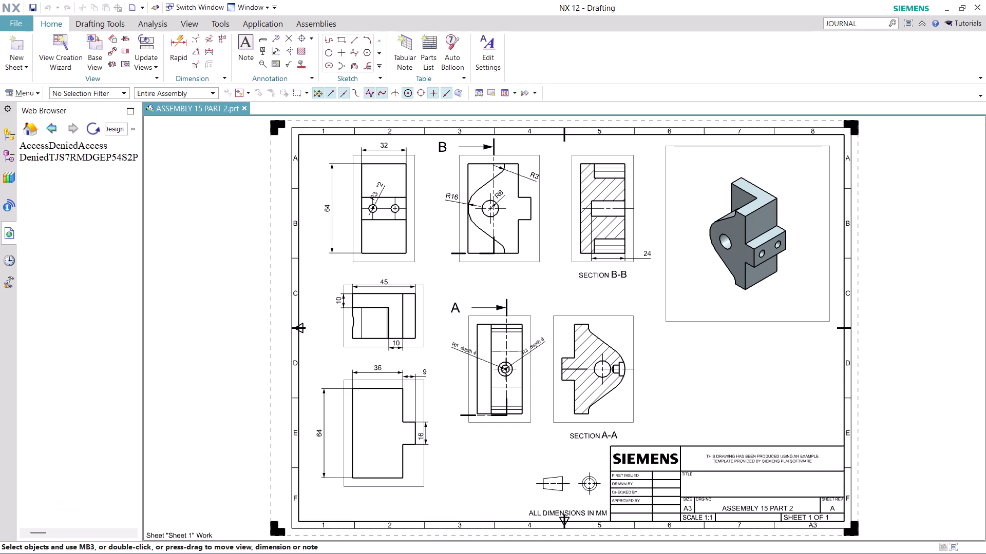
Undo the last ten actions with Ctrl+Z.
key(ctrl+z)
key(ctrl+z)
key(ctrl+z)
key(ctrl+z)
key(ctrl+z)
key(ctrl+z)
key(ctrl+z)
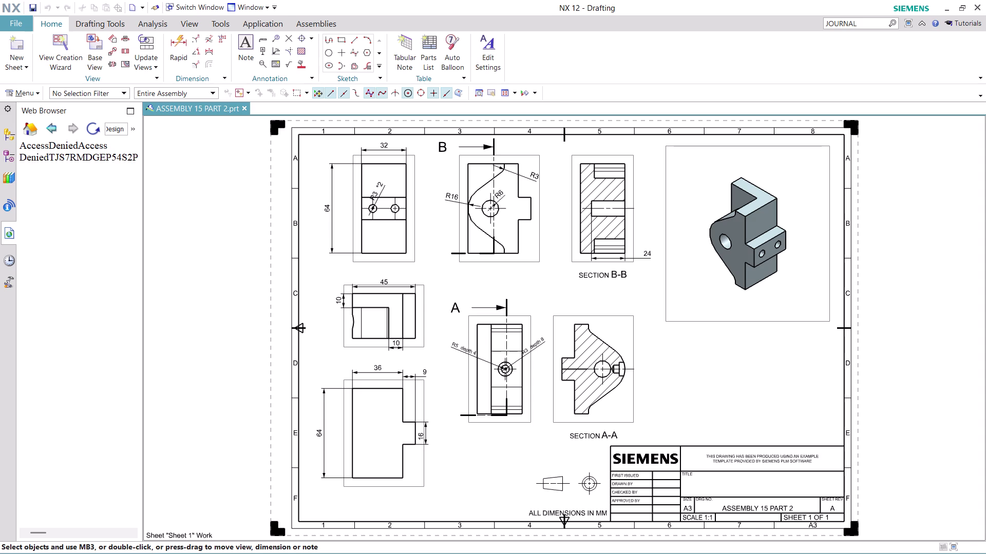
key(ctrl+z)
key(ctrl+z)
key(ctrl+z)
scroll(down, 3)
scroll(up, 3)
scroll(up, 3)
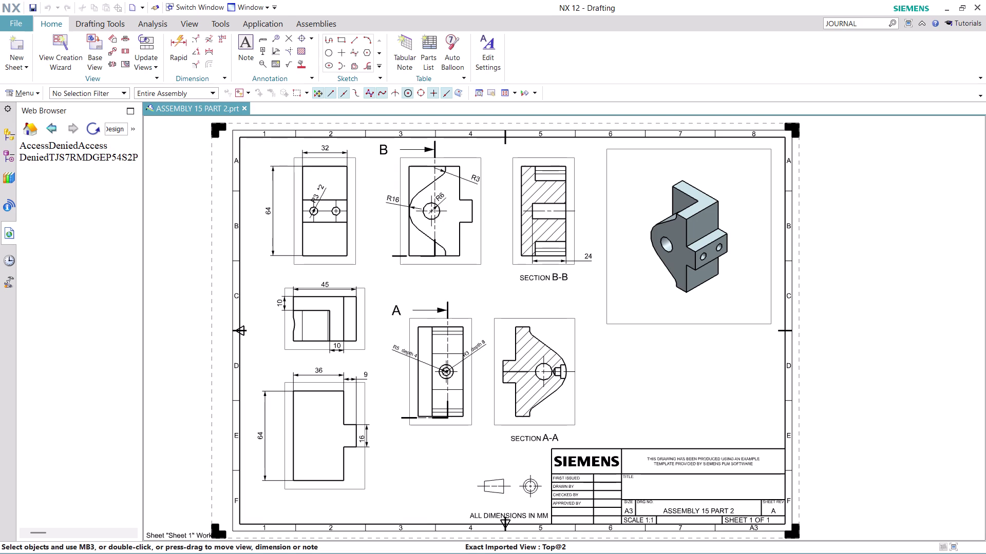
Show the Assembly Navigator and select the ASSEMBLY 15 PART 2 component.
click(24, 69)
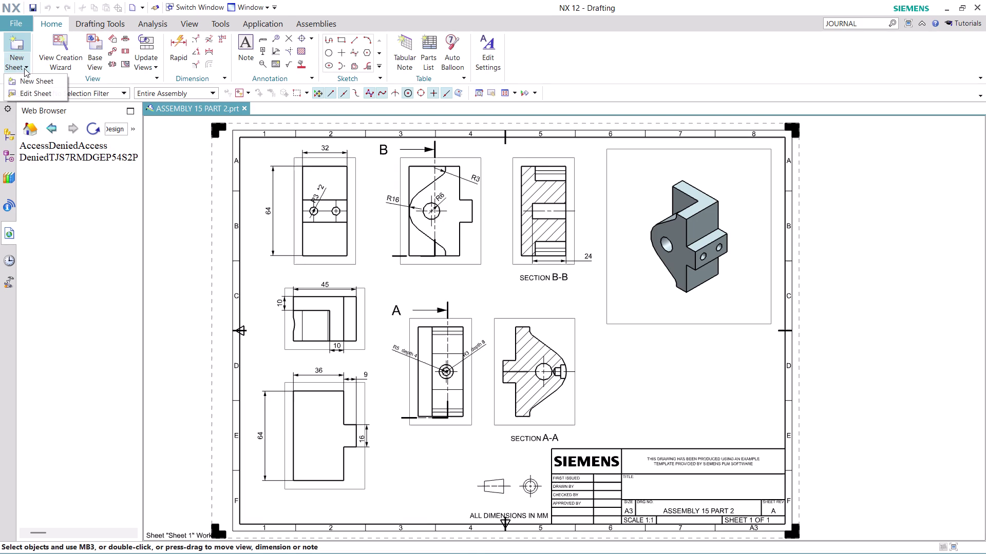
click(164, 180)
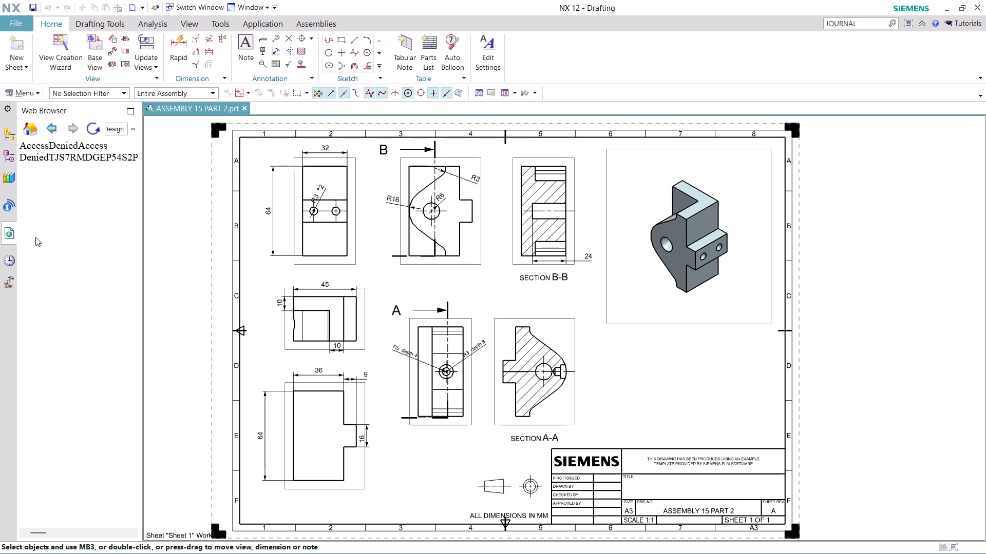
click(8, 139)
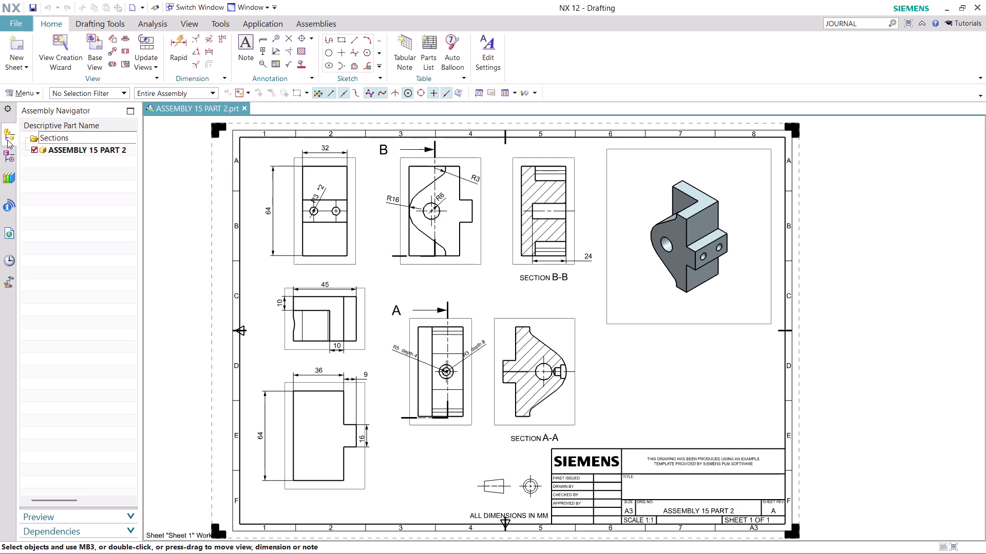
click(105, 153)
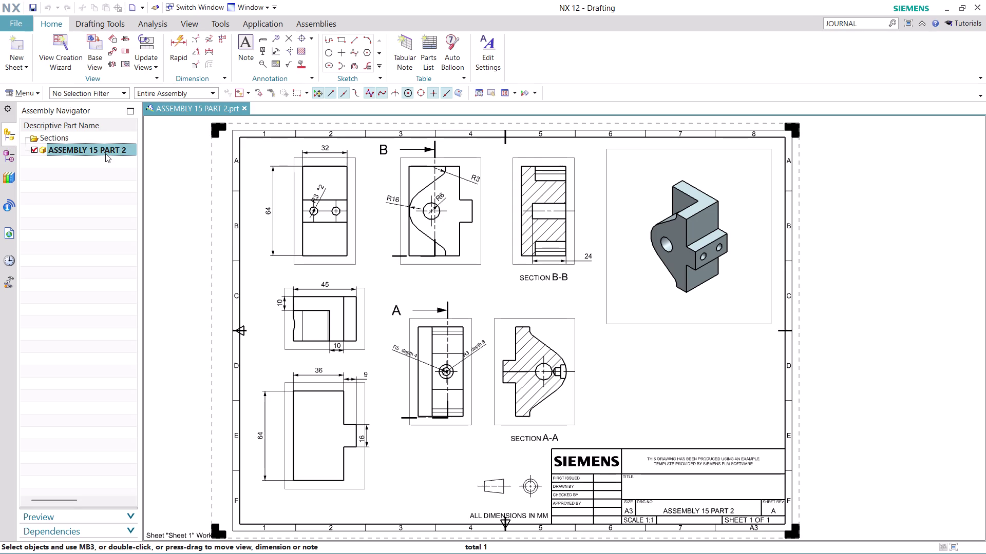
double_click(105, 154)
double_click(105, 154)
click(51, 135)
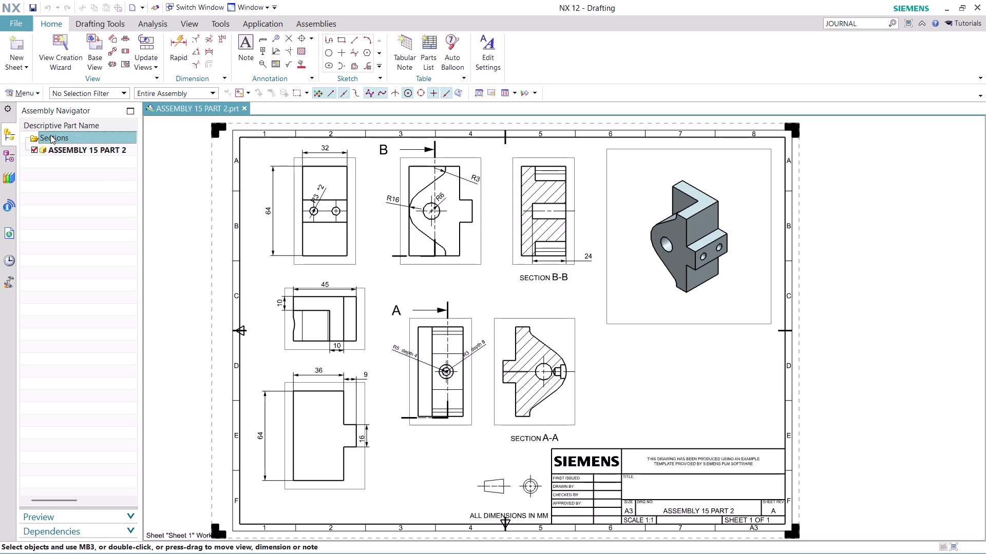
click(32, 138)
click(32, 138)
click(7, 154)
click(79, 347)
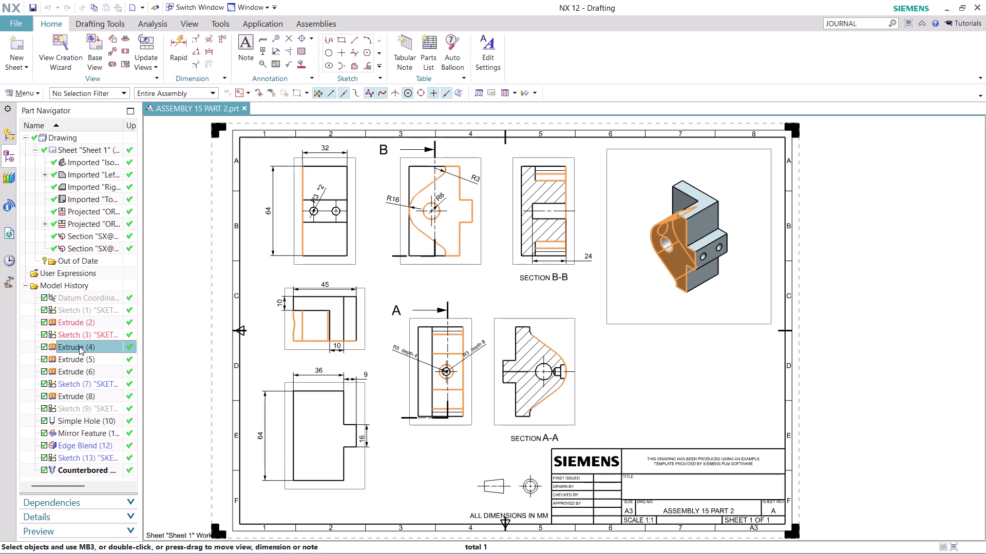
click(76, 269)
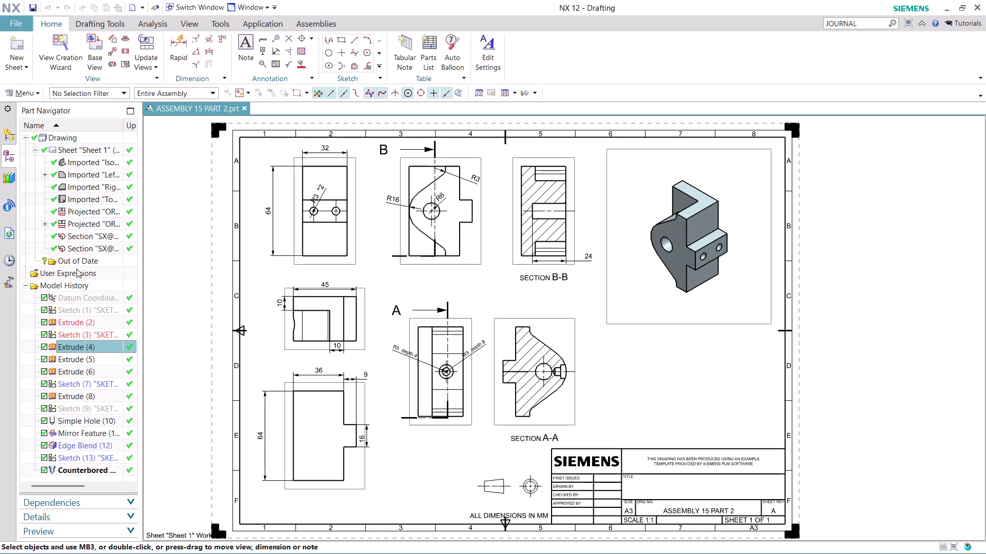
click(76, 269)
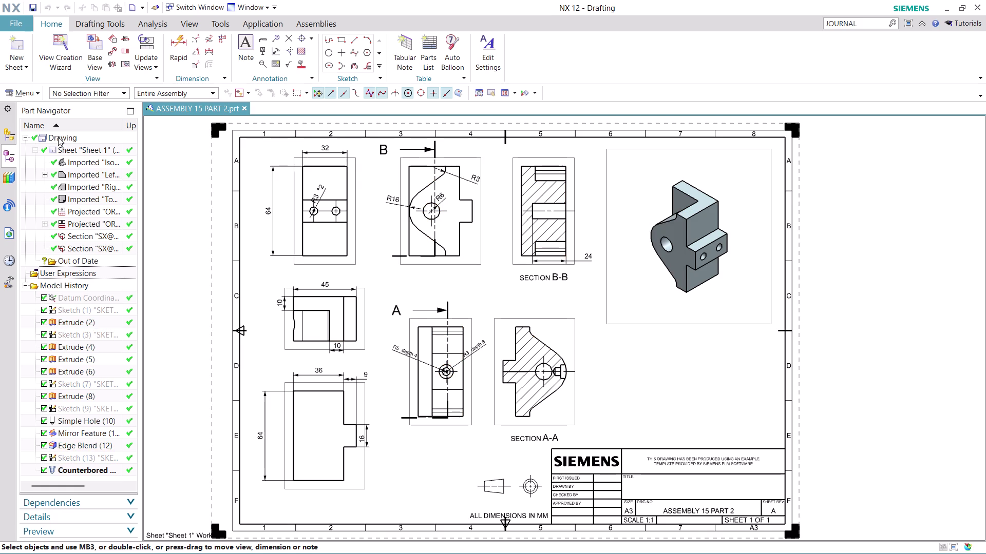
click(58, 137)
click(58, 137)
right_click(58, 137)
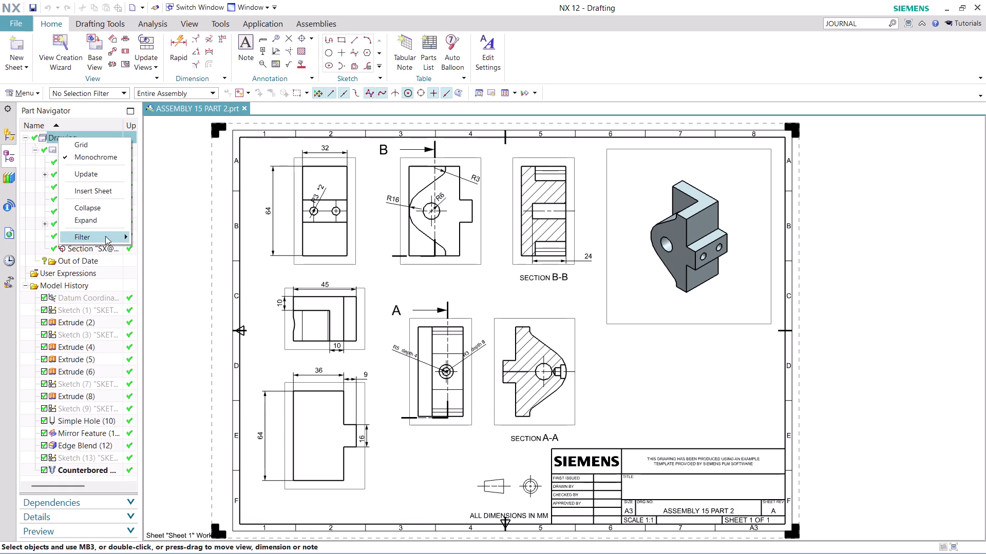
click(192, 237)
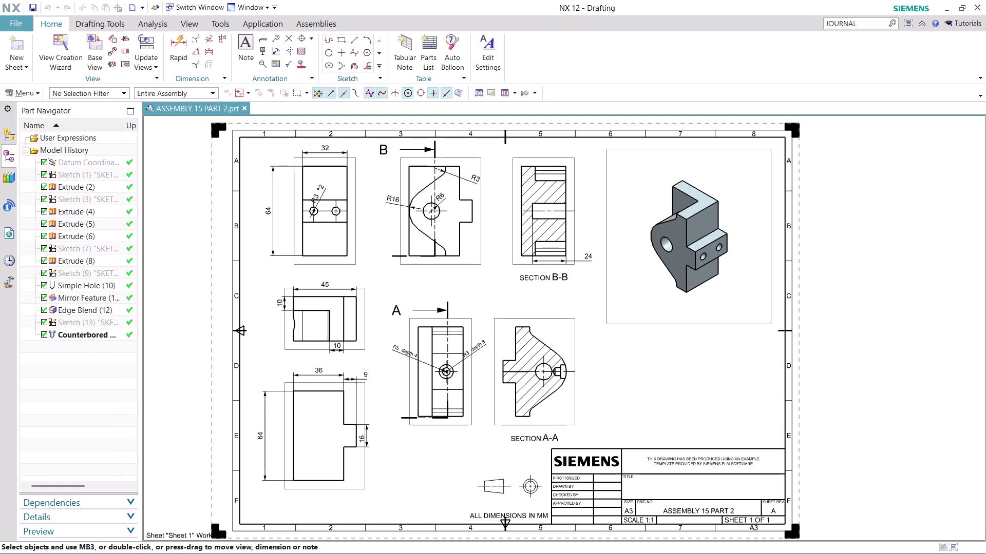
click(72, 185)
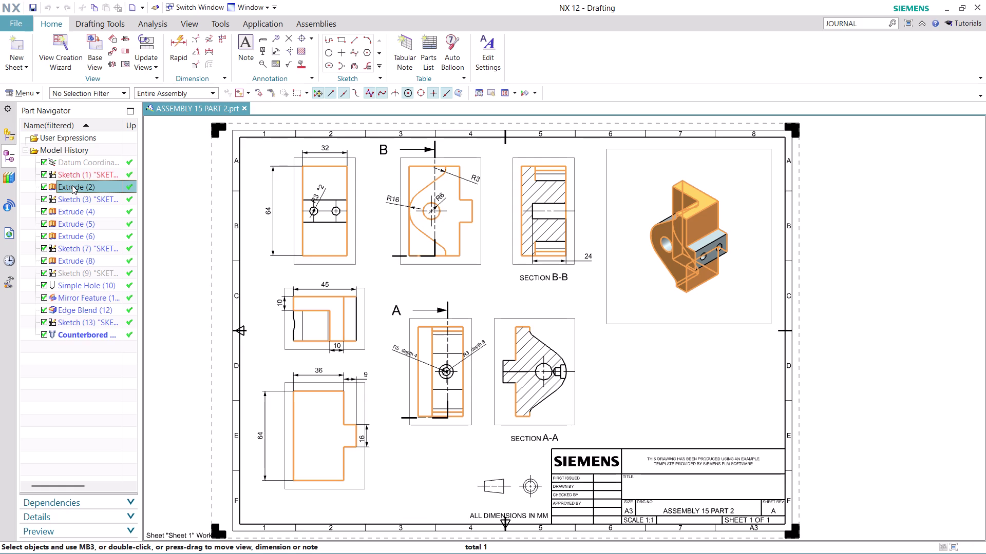
click(72, 134)
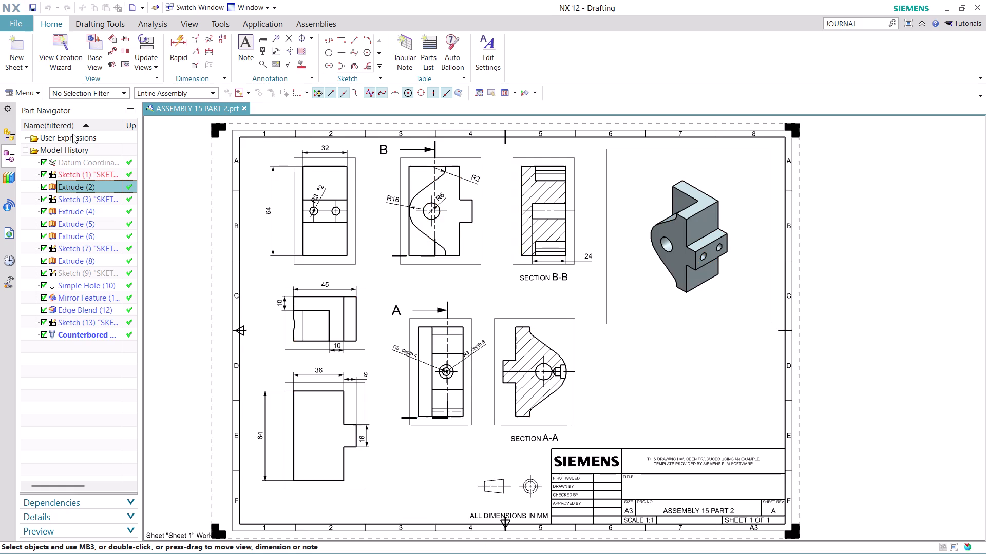
click(73, 134)
click(72, 134)
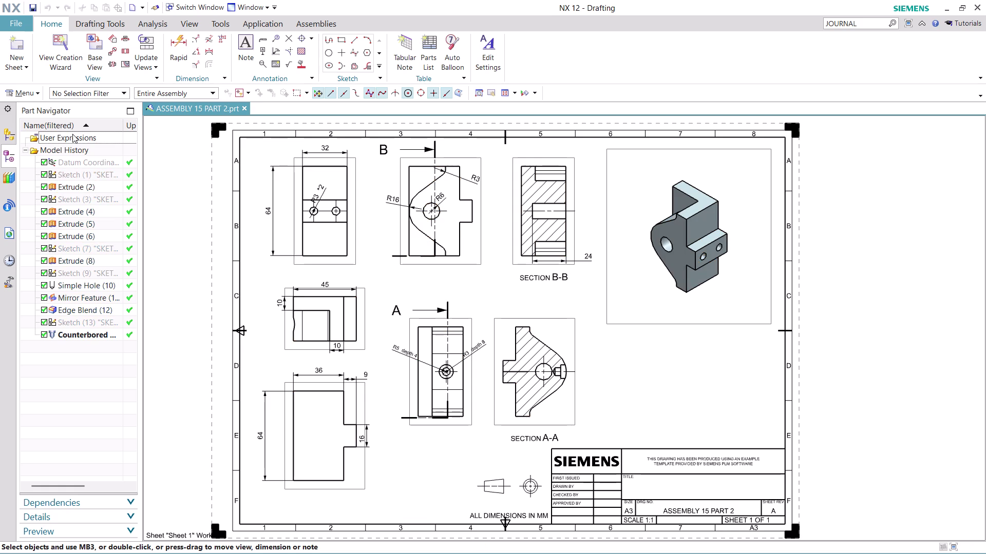
click(65, 153)
triple_click(65, 153)
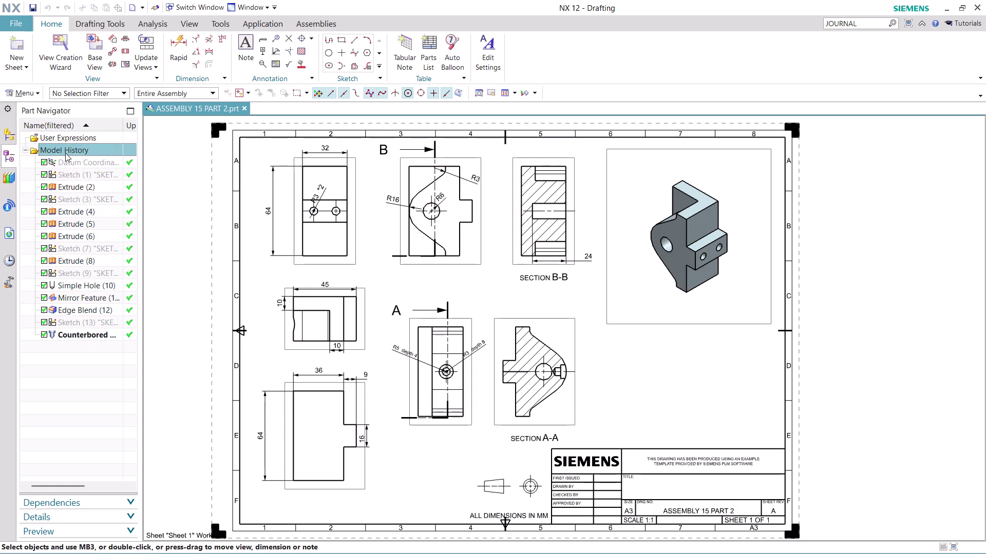
double_click(65, 153)
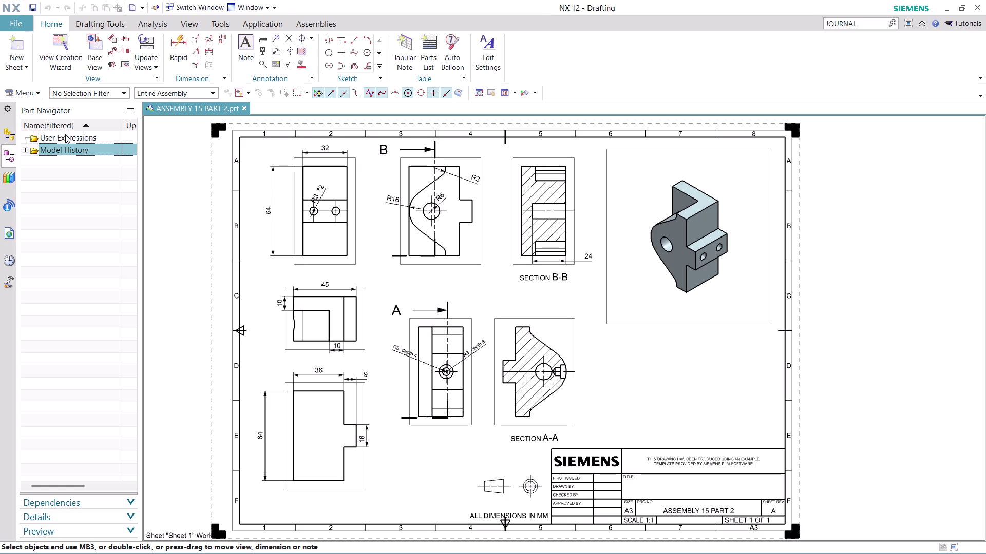
key(ctrl+z)
key(ctrl+z)
key(ctrl+z)
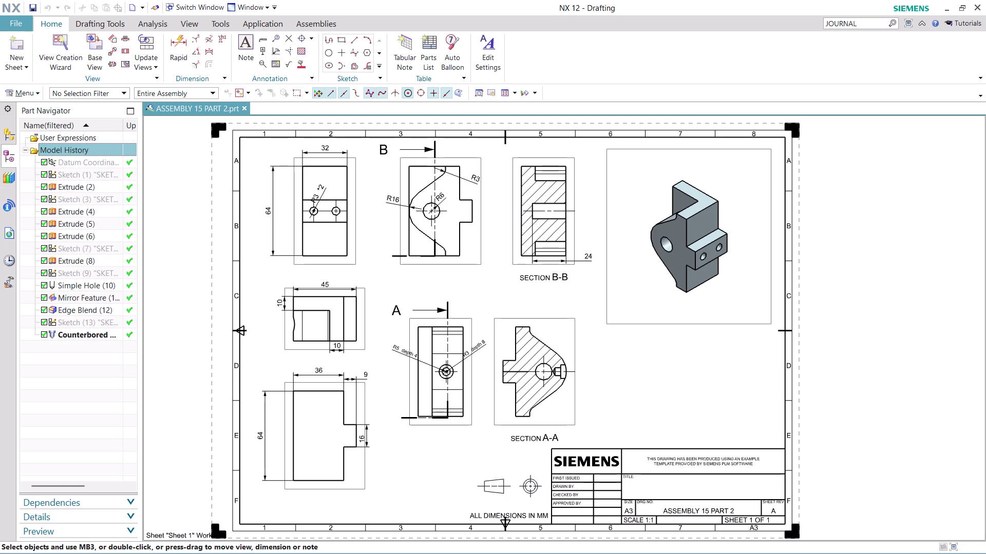
key(ctrl+z)
click(243, 111)
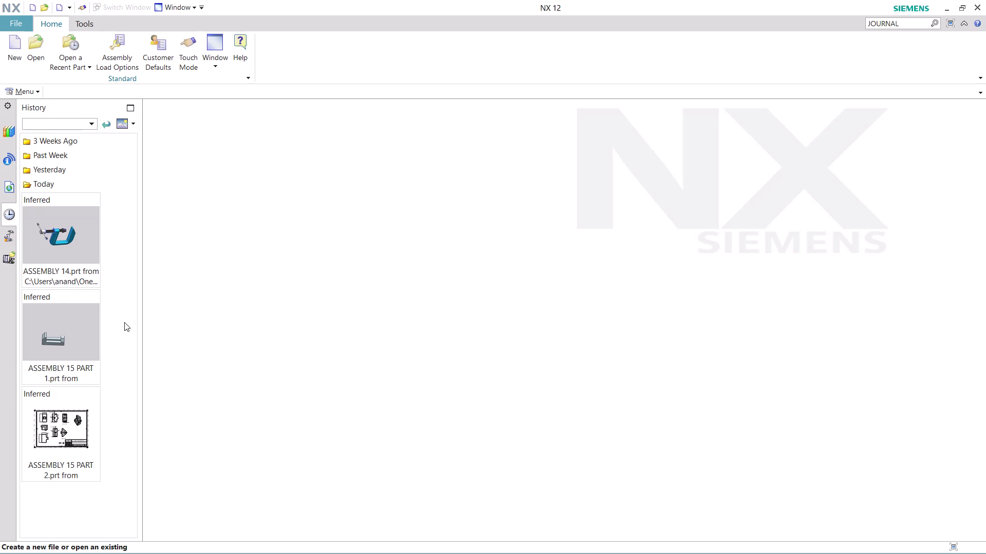
Reopen ASSEMBLY 15 PART 2.prt from the start page History palette.
scroll(down, 3)
double_click(87, 430)
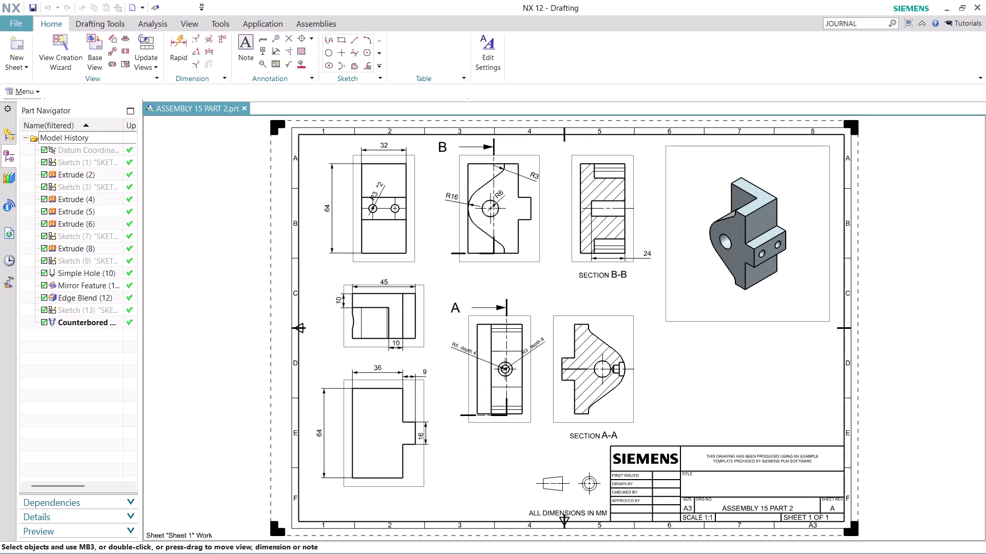
click(208, 89)
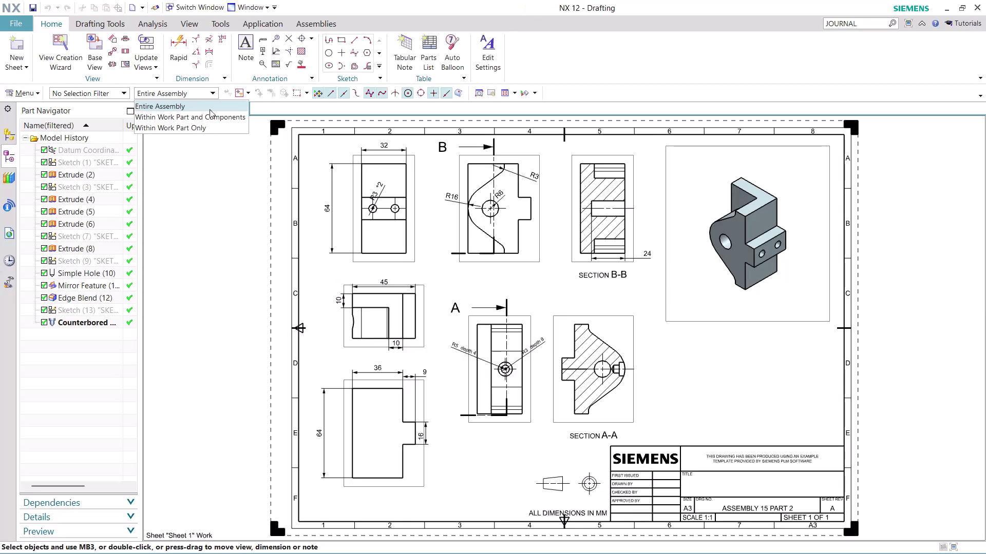
click(202, 126)
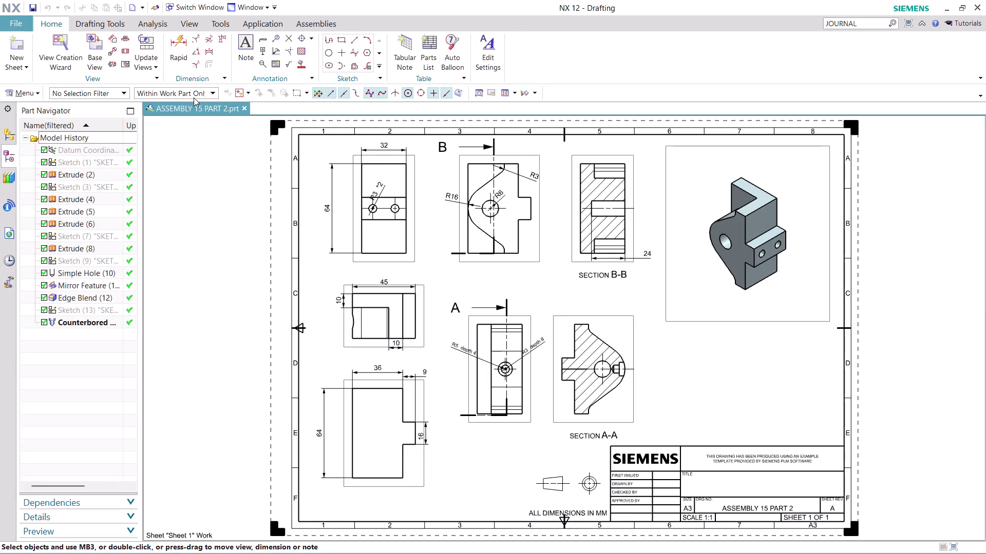
click(197, 90)
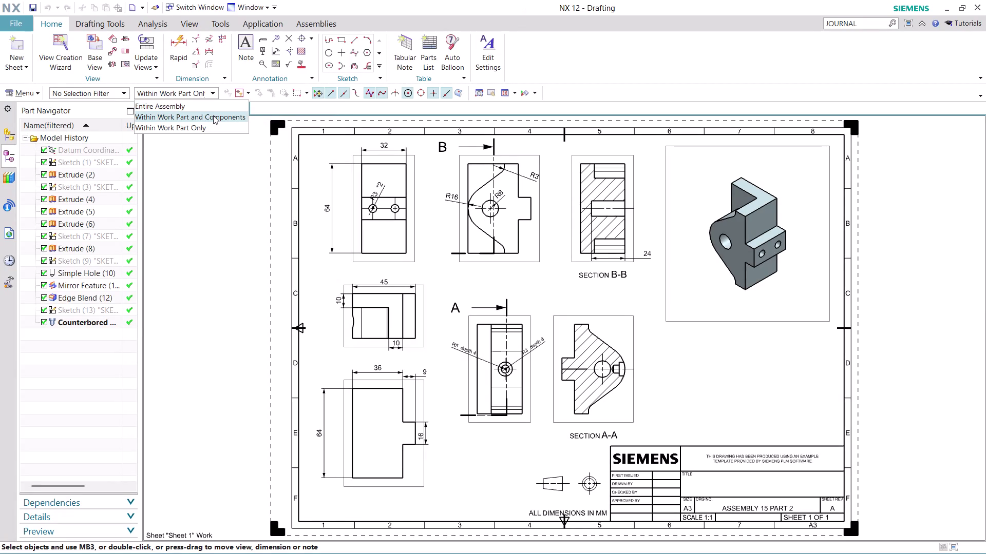
click(212, 105)
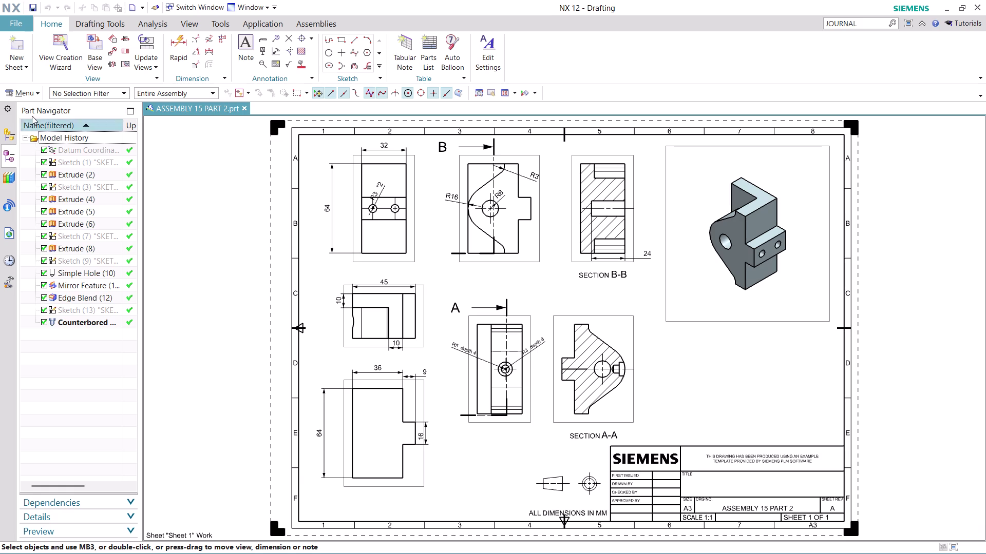
click(29, 88)
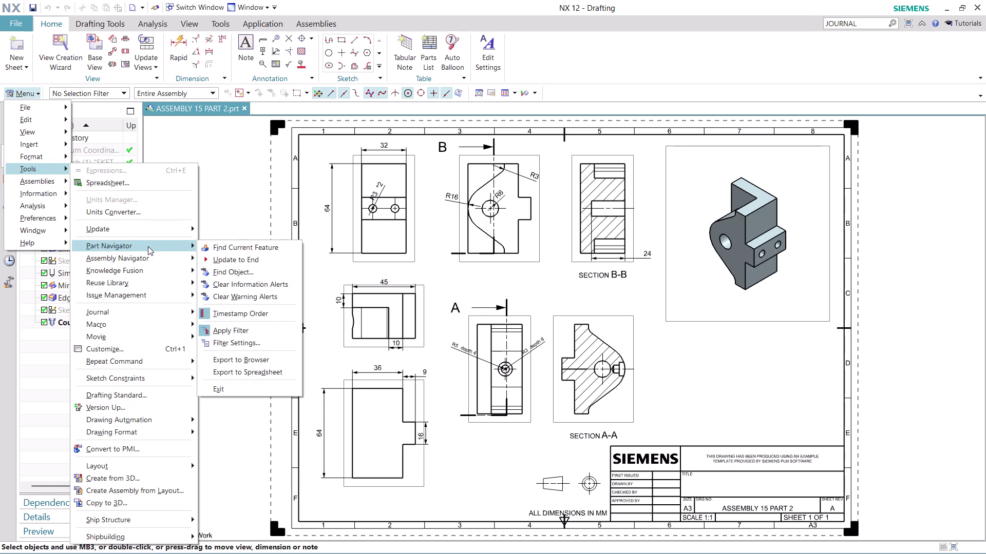
click(243, 246)
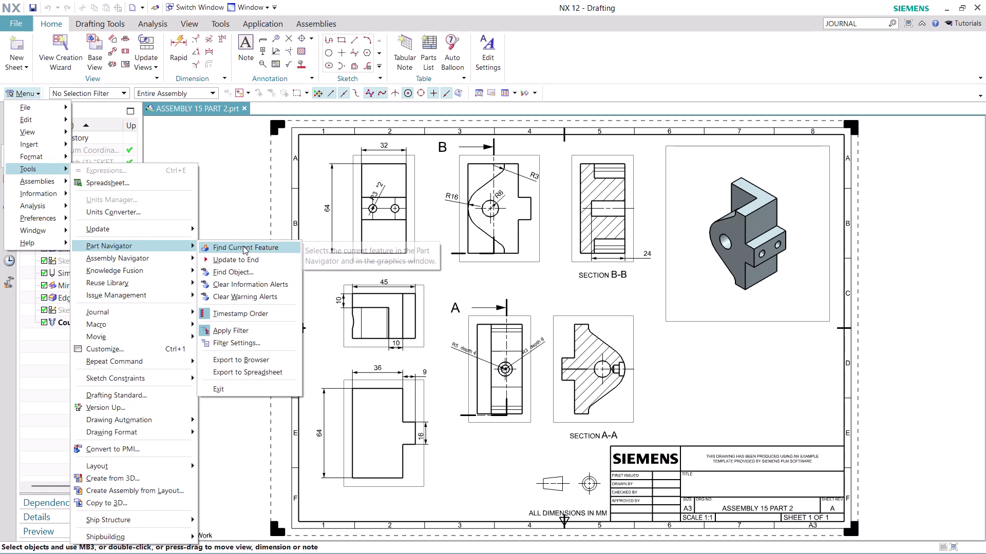
click(236, 240)
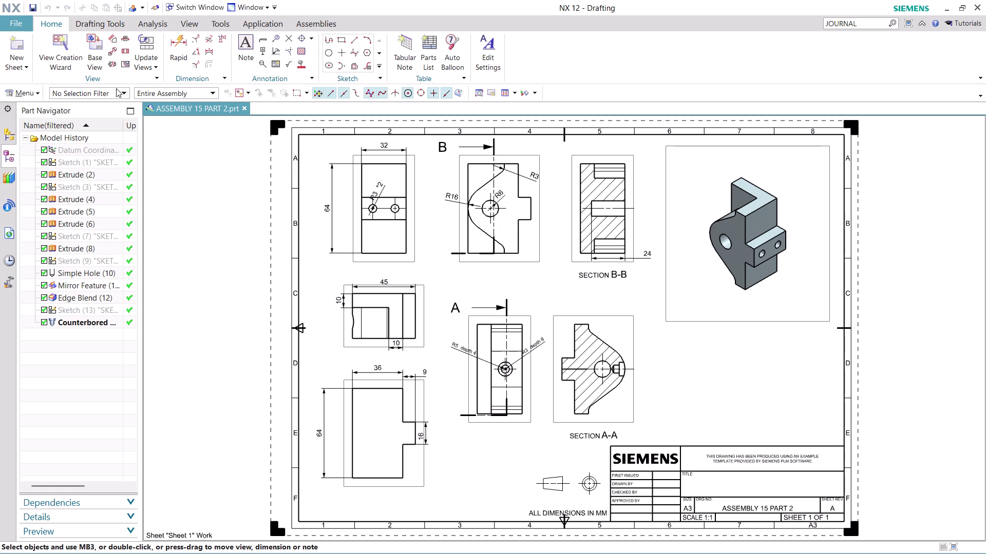
click(17, 93)
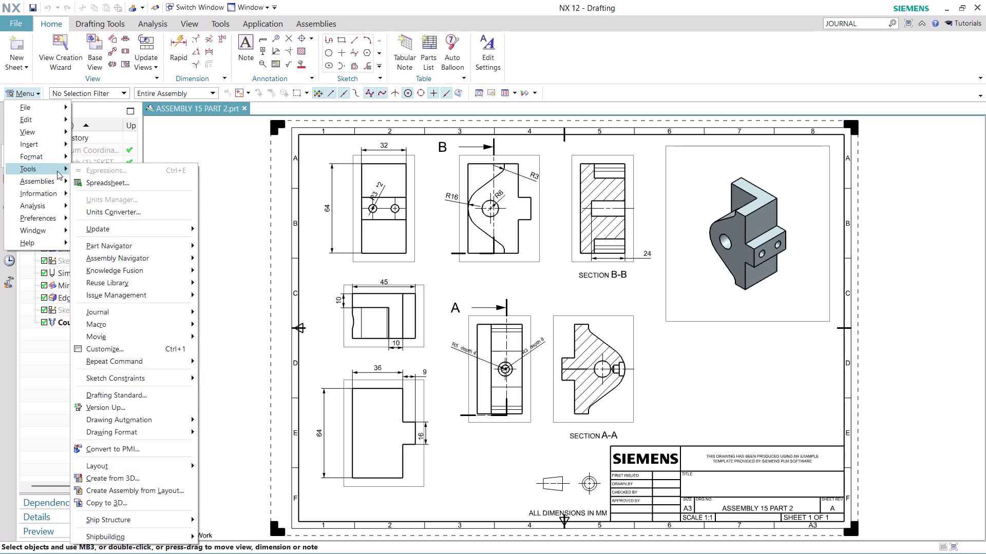
click(224, 169)
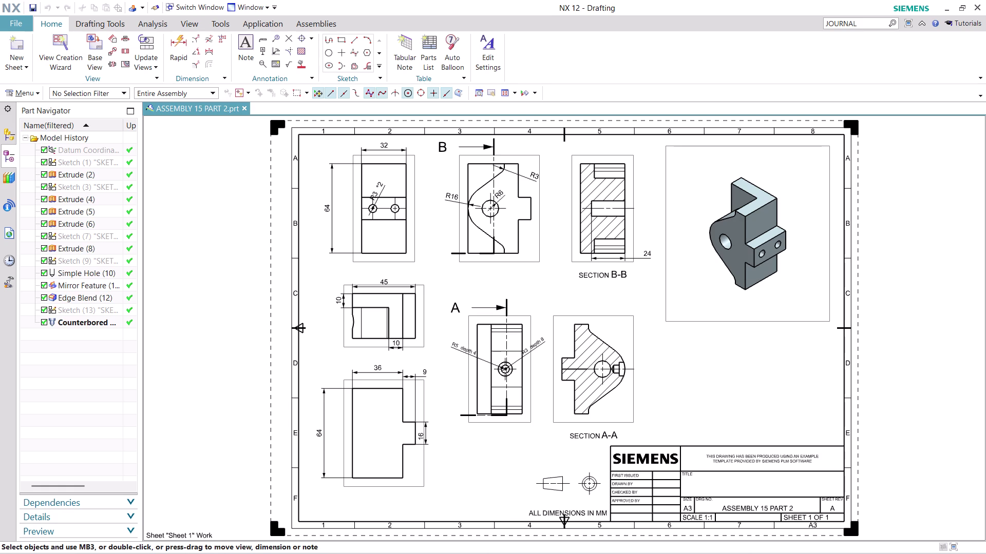
Zoom out on the ASSEMBLY 15 PART 2 sheet and switch to Modeling with Ctrl+M.
key(space)
key(space)
key(space)
key(space)
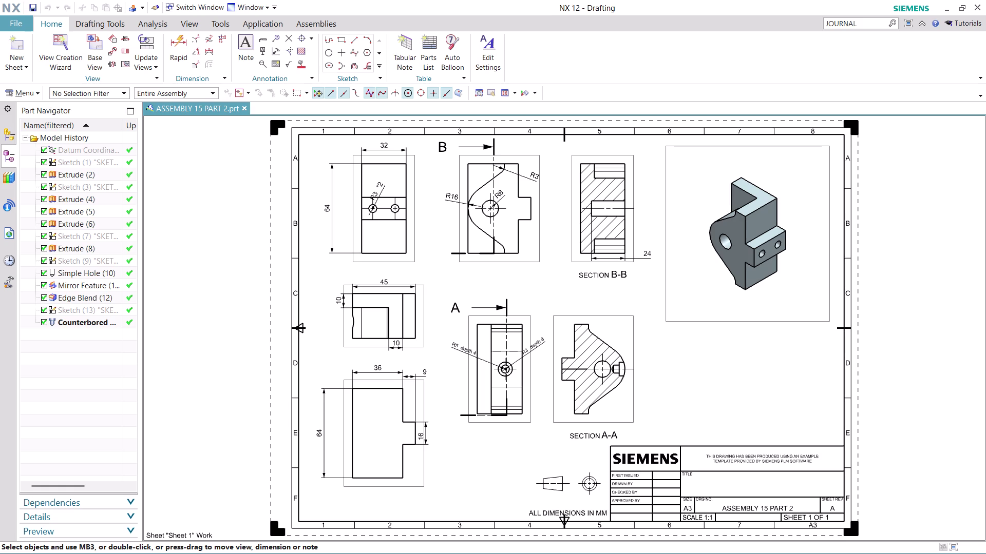
scroll(down, 3)
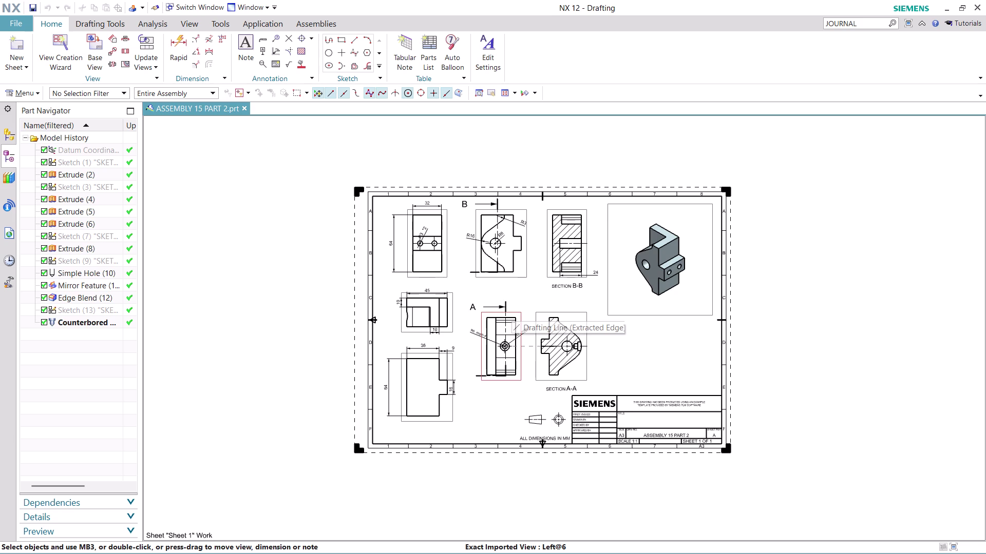
key(ctrl+m)
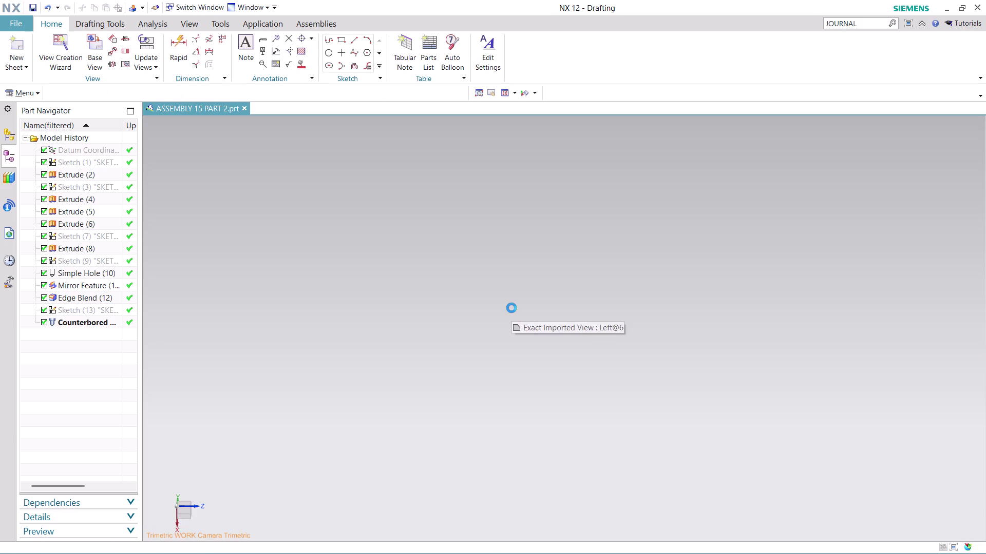
Zoom the view, then bring up the Delete command and cancel it.
scroll(down, 3)
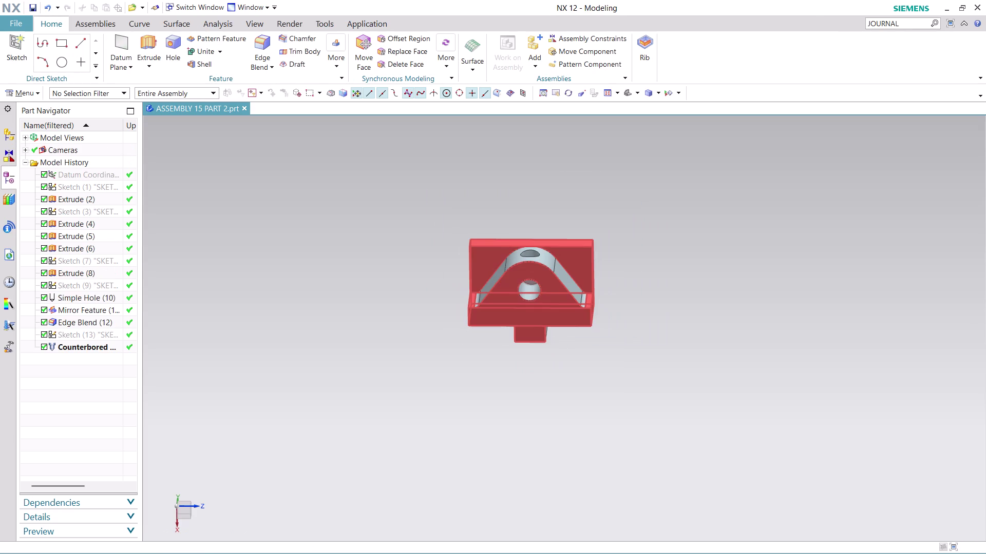
scroll(up, 3)
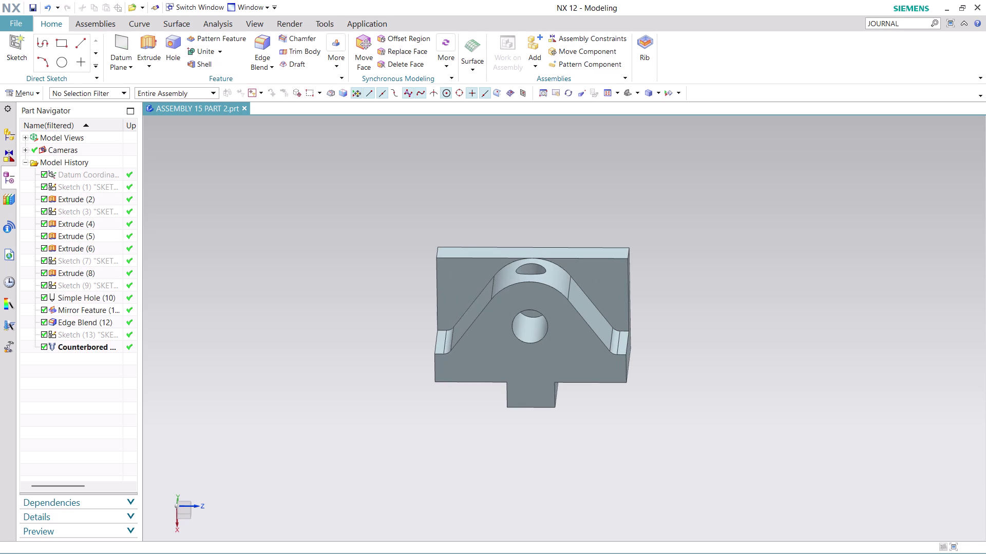
scroll(up, 3)
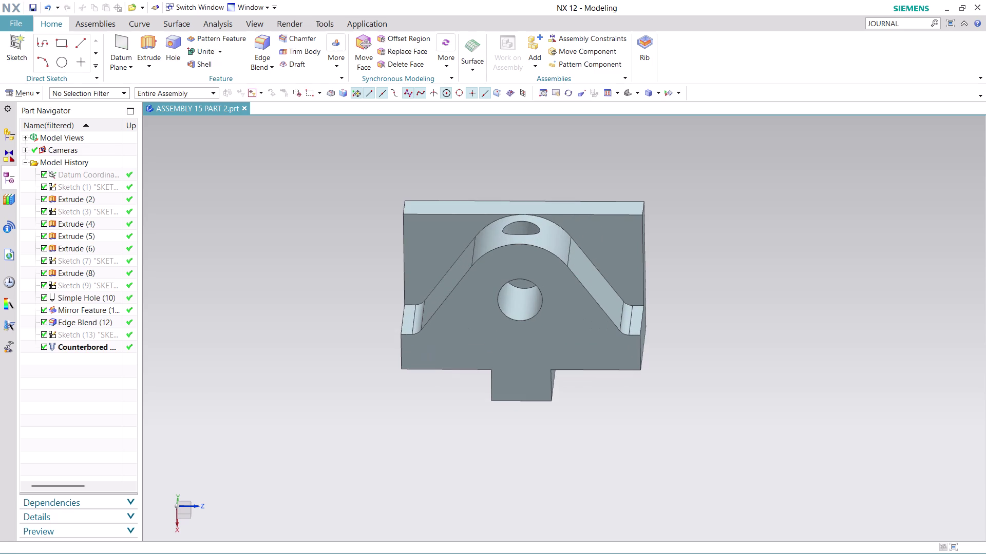
key(ctrl+d)
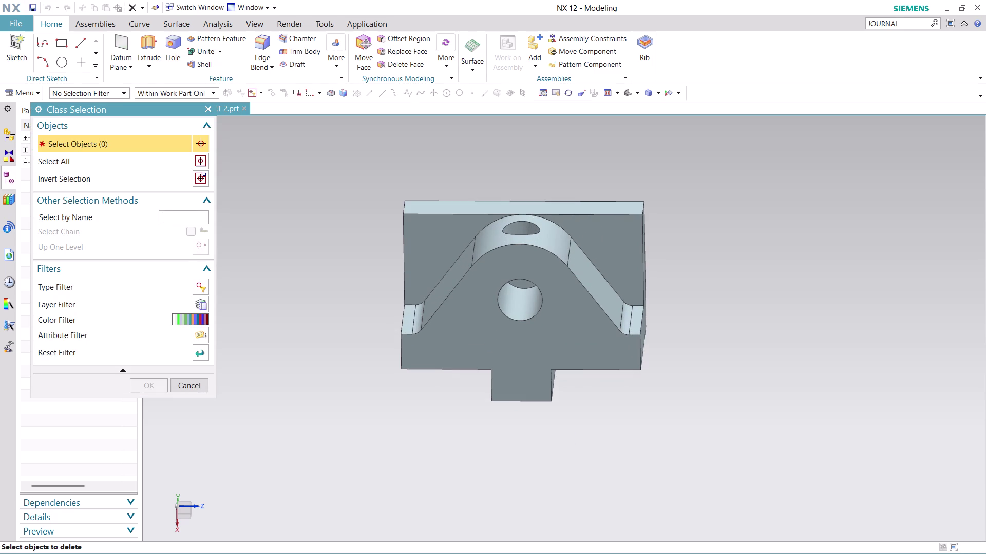
click(182, 384)
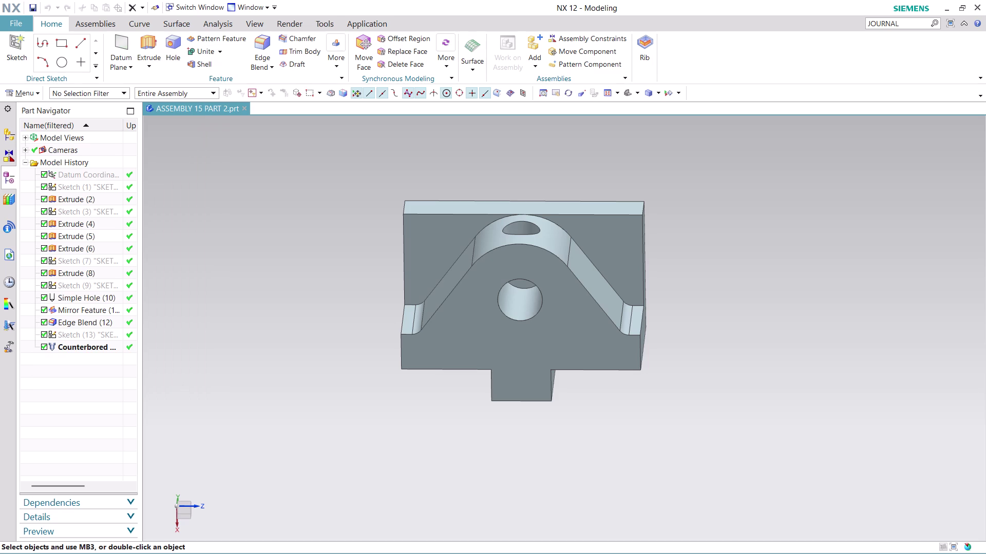
Toggle to Drafting and back to Modeling, recentre the bracket, and save with Ctrl+S.
key(ctrl+shift+d)
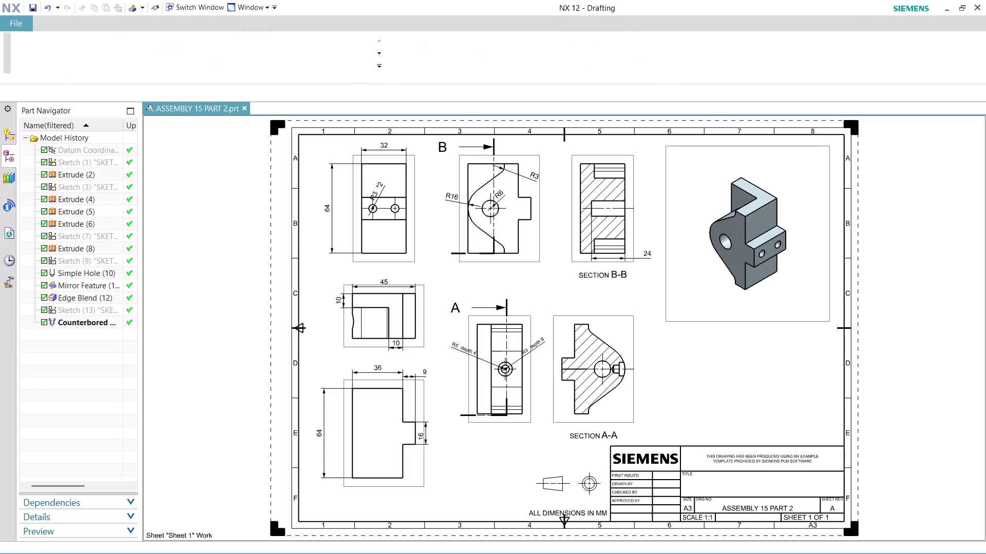
key(ctrl+m)
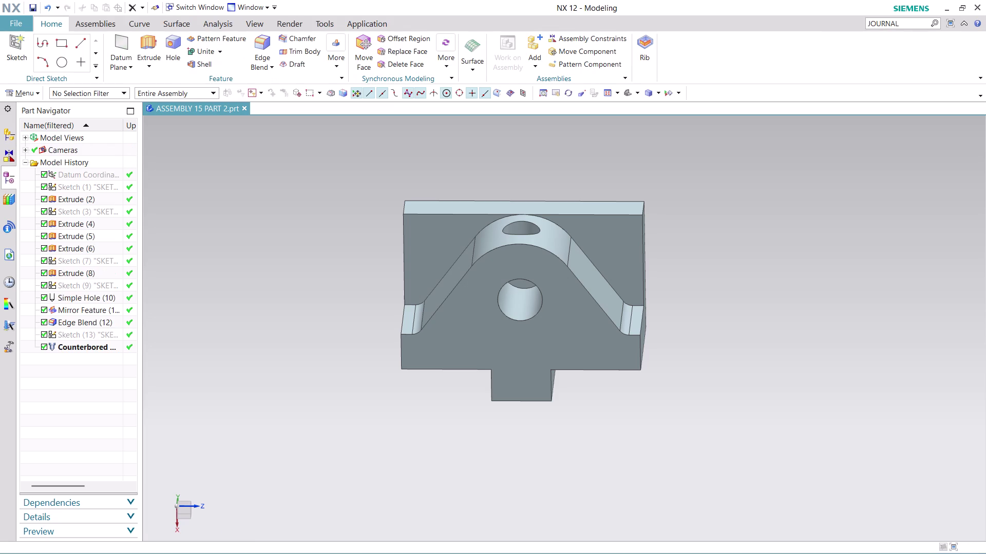
scroll(down, 3)
scroll(up, 3)
scroll(down, 3)
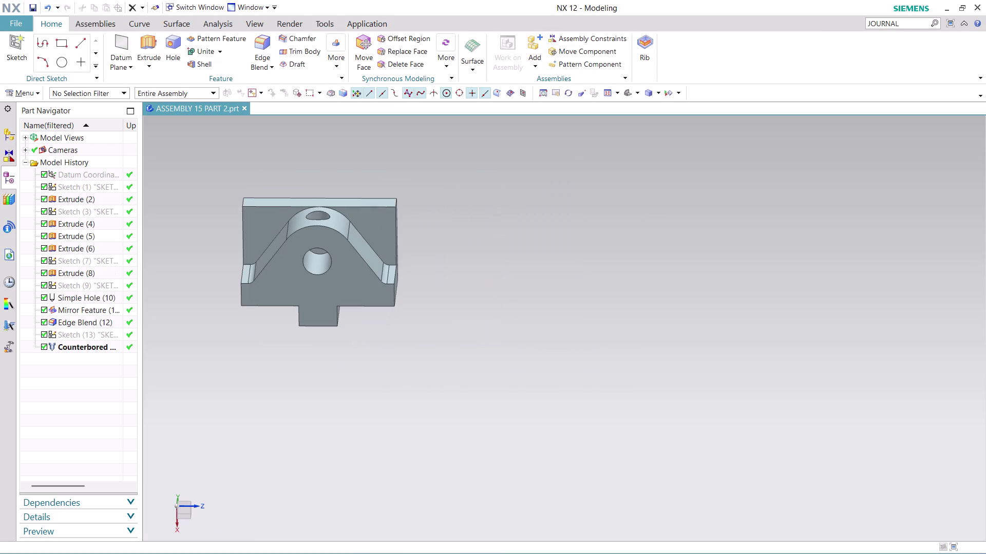
middle_drag(480, 328, 661, 384)
scroll(up, 3)
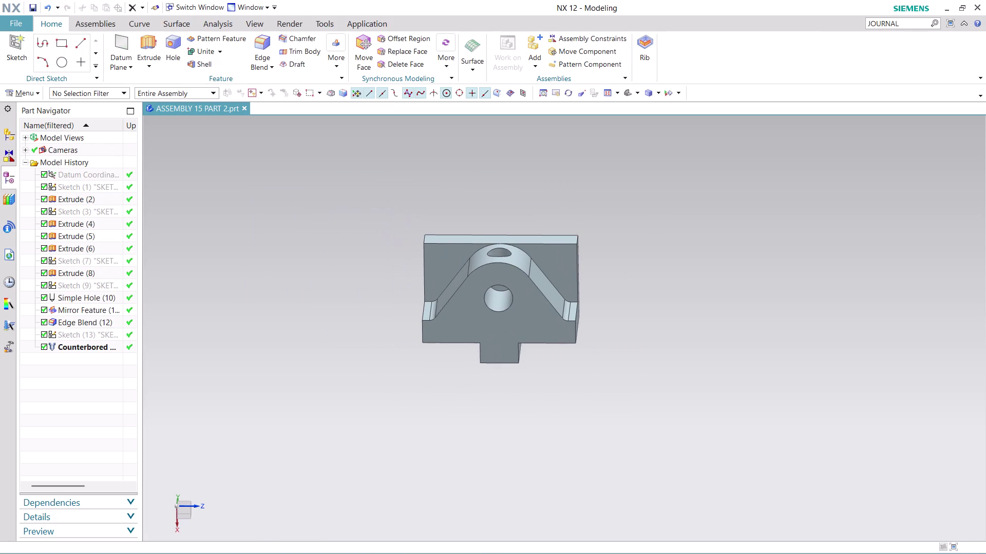
key(ctrl+s)
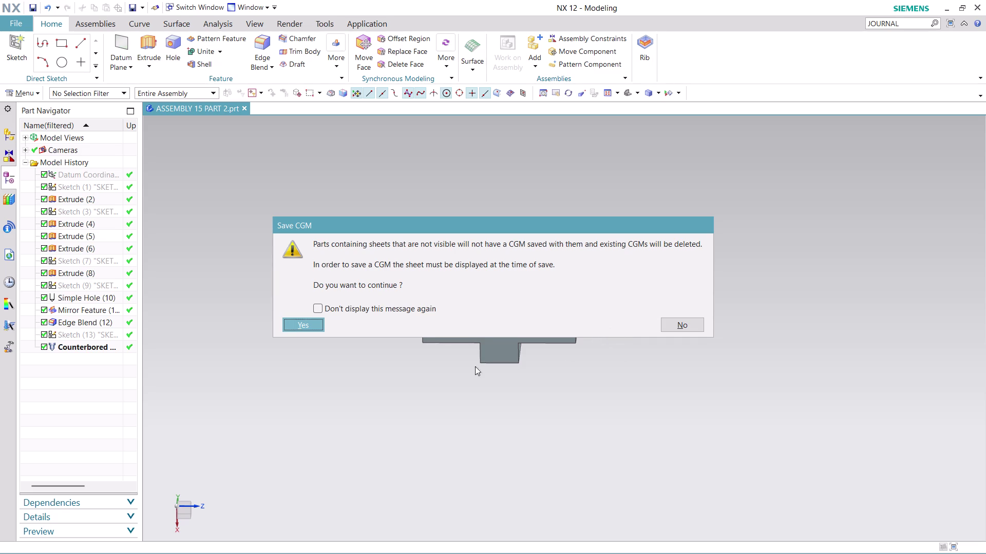
click(306, 326)
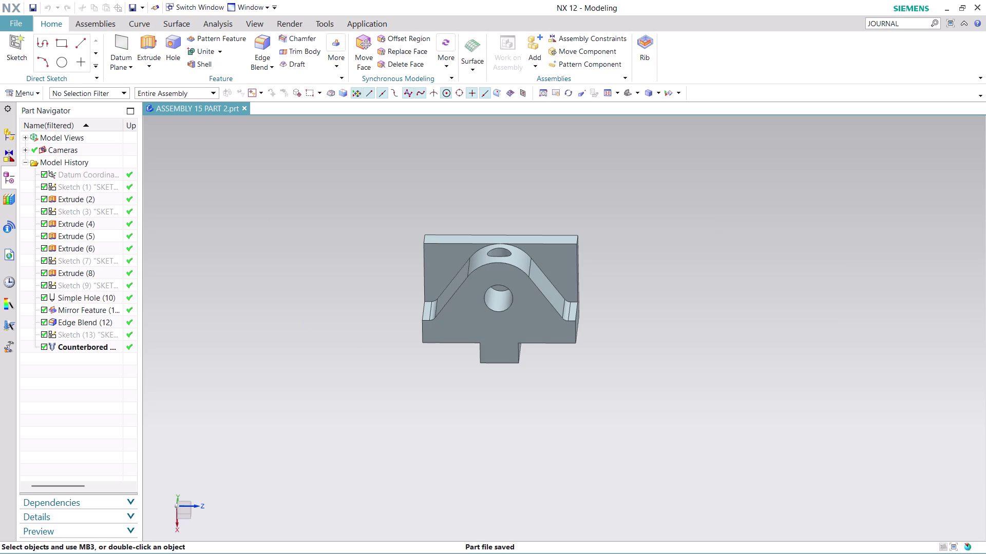
key(ctrl+s)
click(312, 321)
click(59, 151)
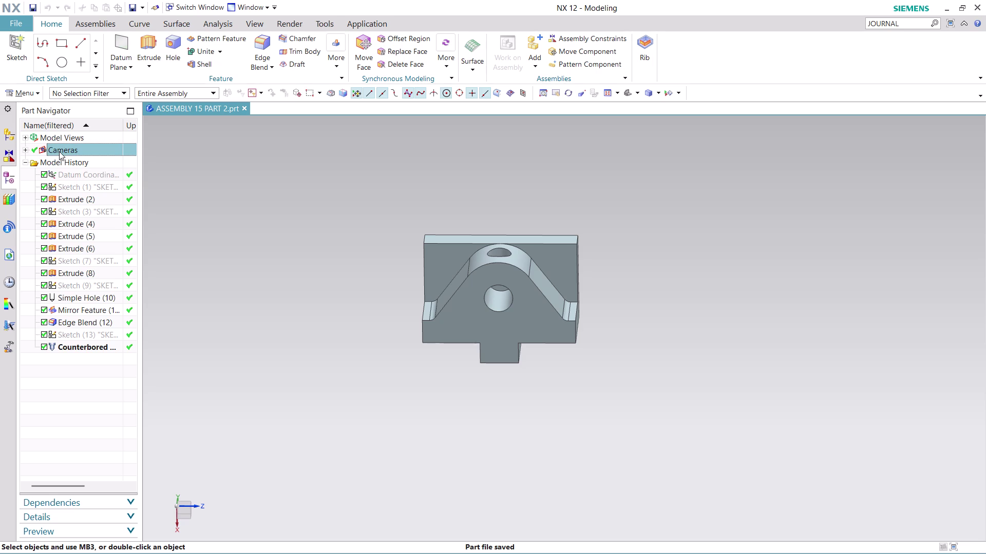
Expand Cameras, view through the Trimetric camera, and orbit around the counterbored hole.
click(59, 151)
double_click(59, 151)
click(129, 248)
click(129, 248)
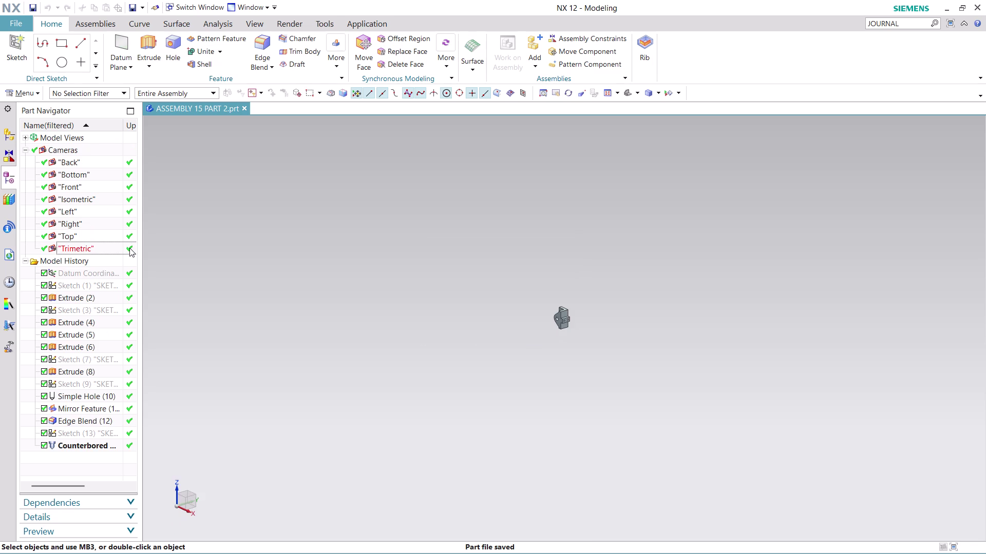
scroll(up, 3)
scroll(up, 3)
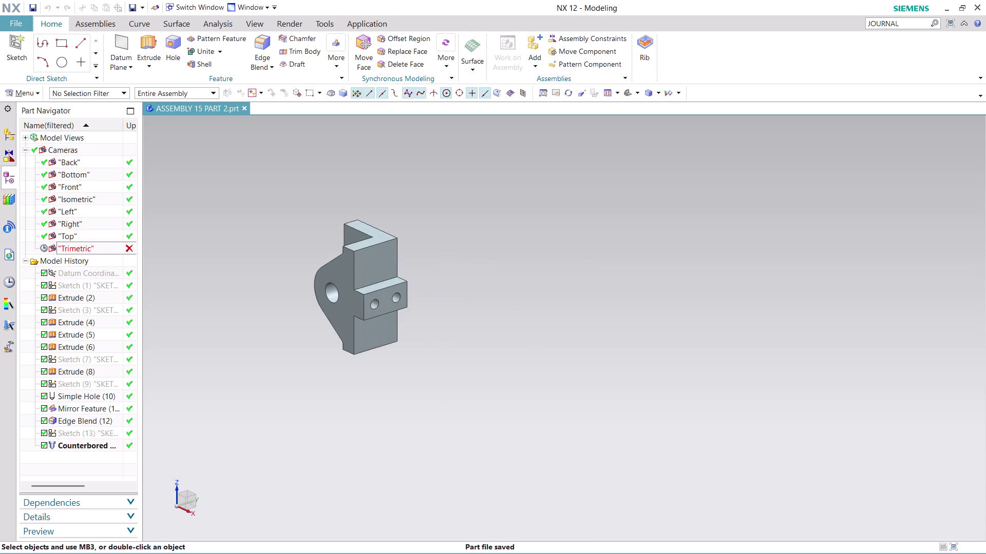
scroll(up, 3)
middle_drag(438, 247, 521, 269)
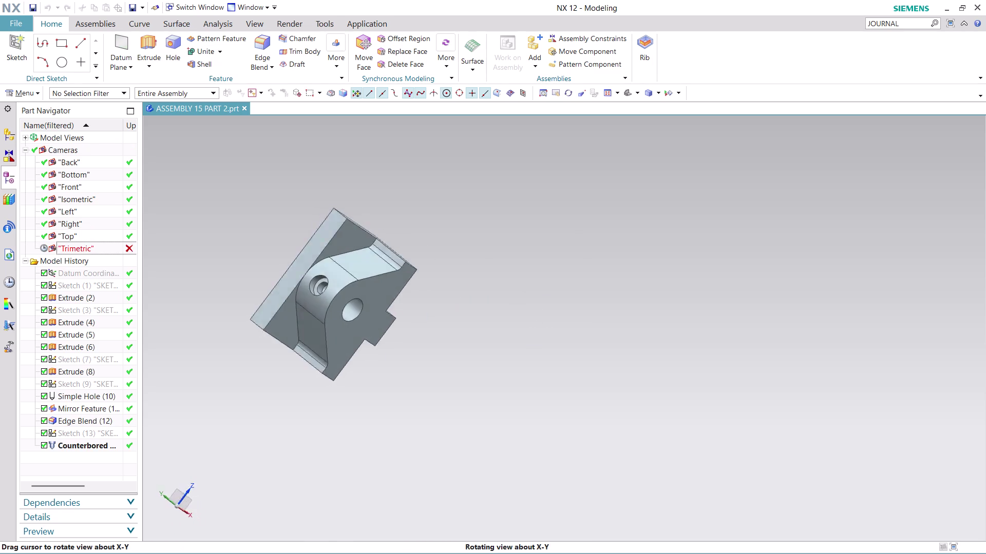
middle_drag(521, 270, 522, 277)
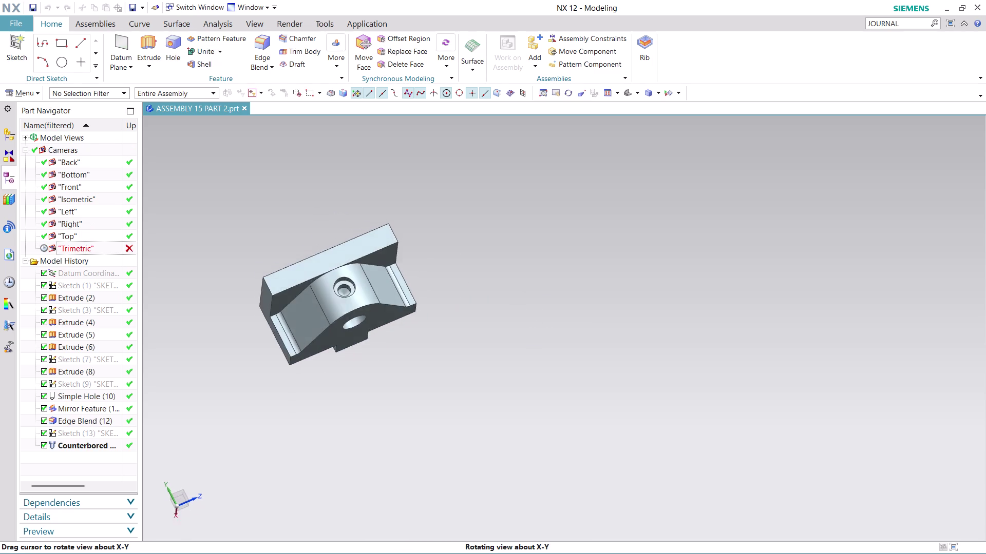
middle_drag(522, 278, 534, 284)
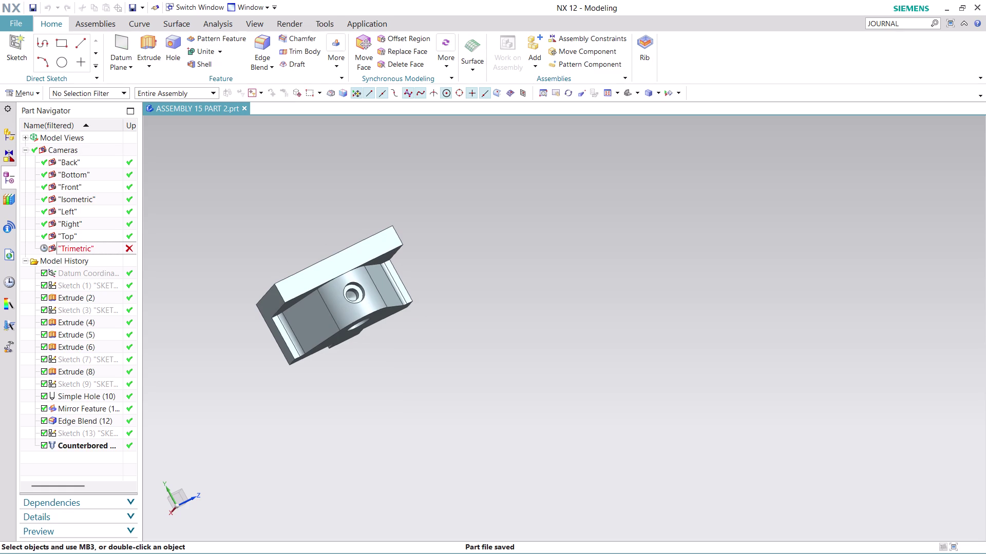
Switch to Drafting and back to Modeling, then orbit the bracket to a front view.
key(ctrl+shift+d)
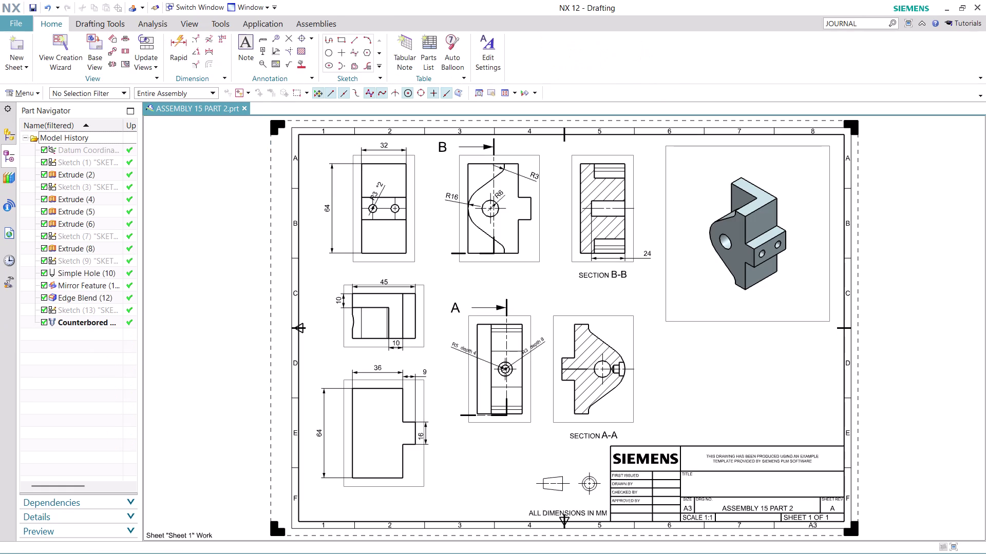
key(ctrl+m)
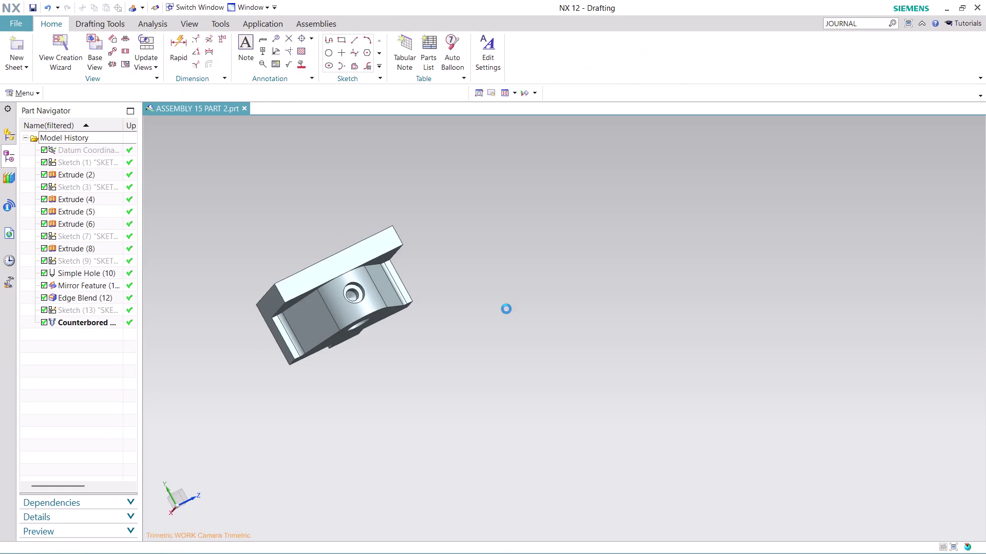
scroll(down, 3)
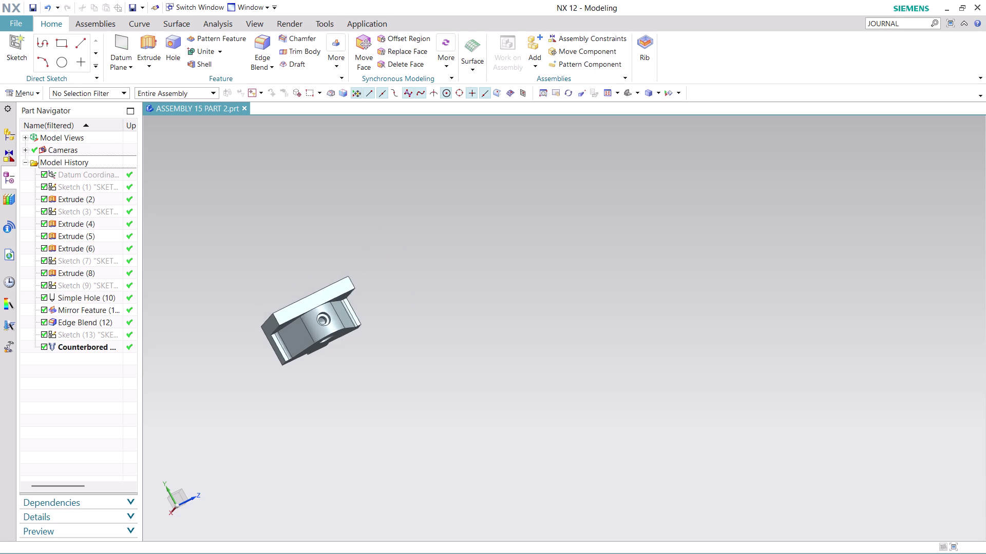
scroll(up, 3)
scroll(up, 3)
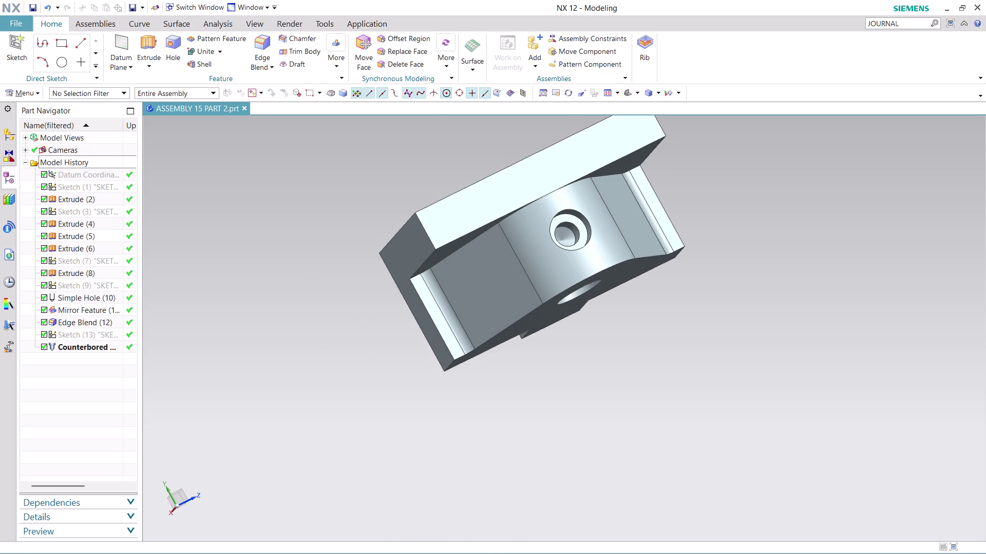
middle_drag(315, 403, 287, 386)
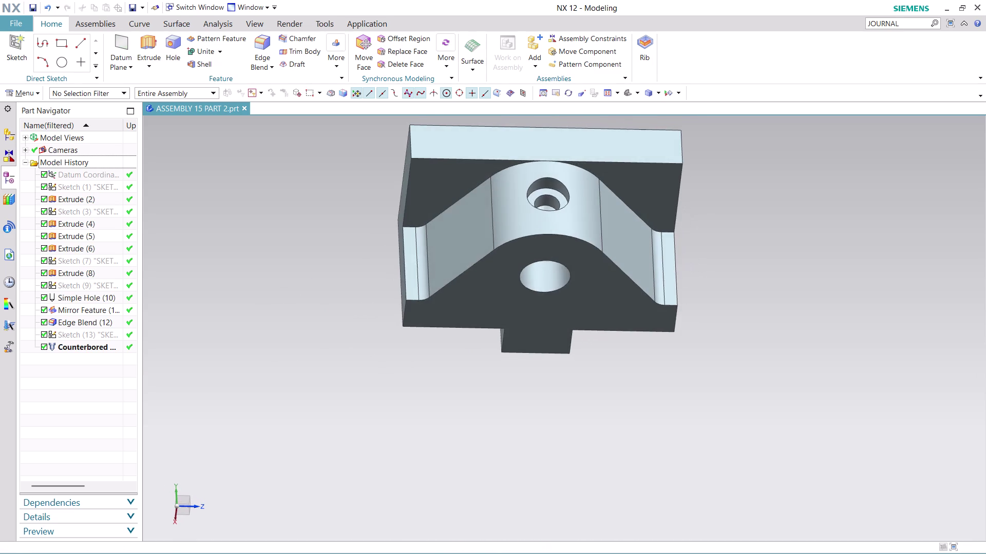
scroll(down, 3)
scroll(up, 3)
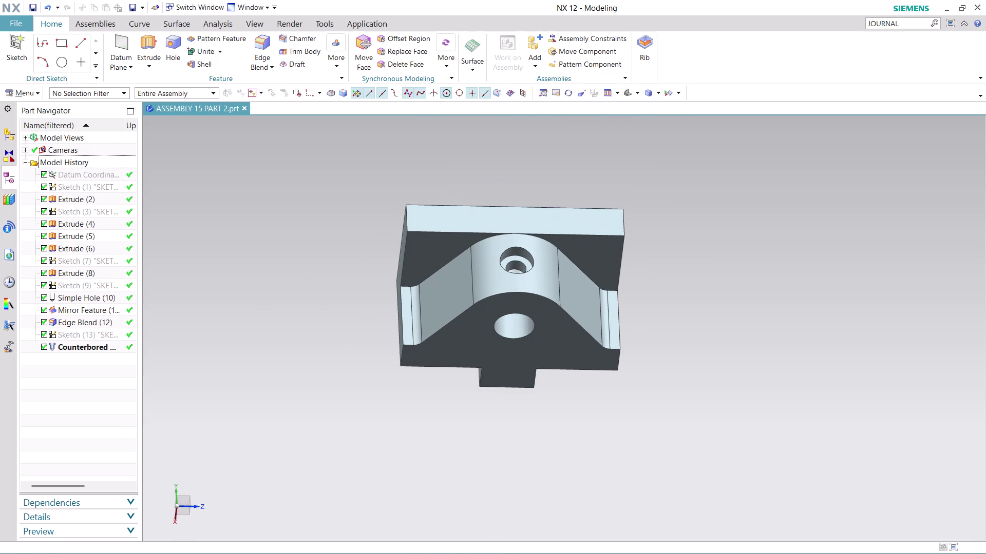
Start creating a new camera from the Cameras group, then cancel it.
click(72, 142)
click(68, 151)
right_click(68, 151)
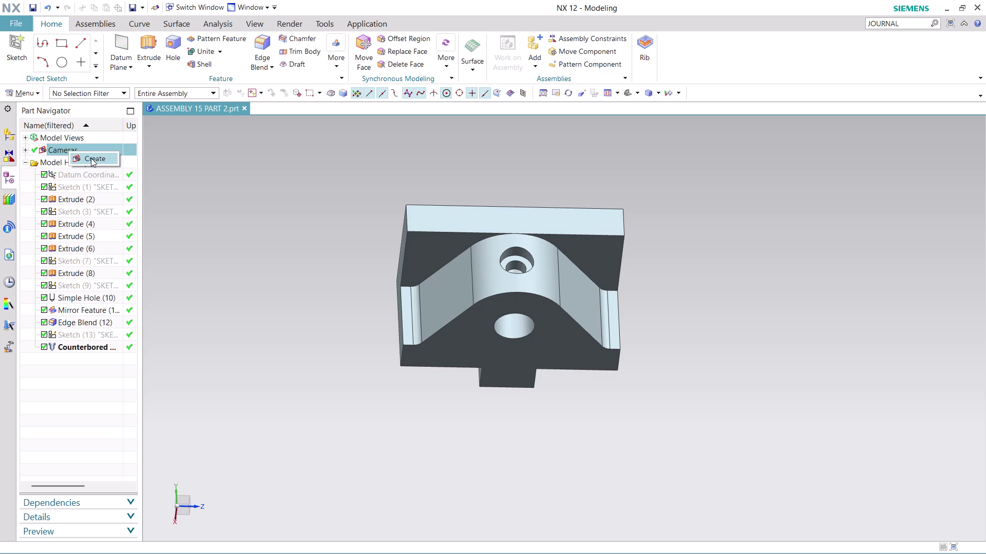
click(91, 158)
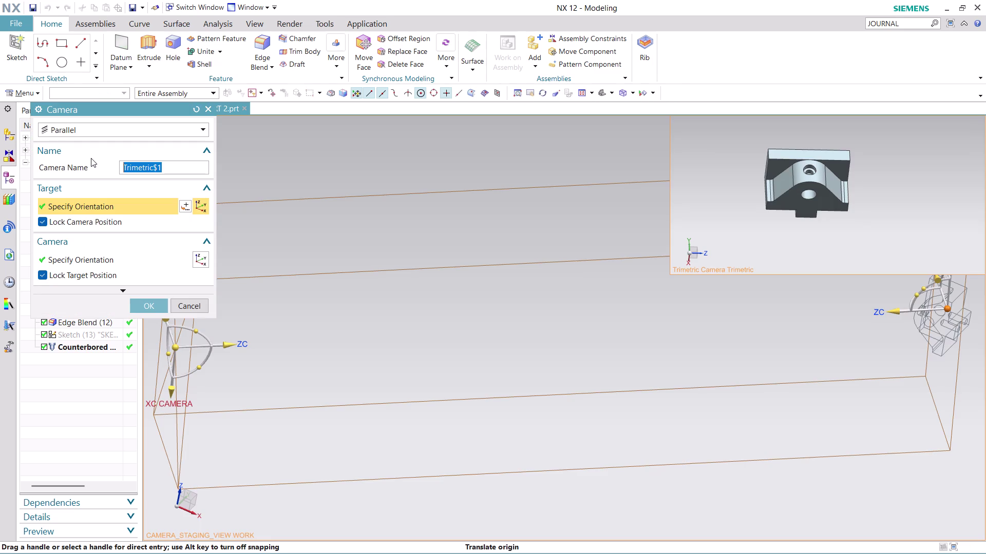
scroll(down, 3)
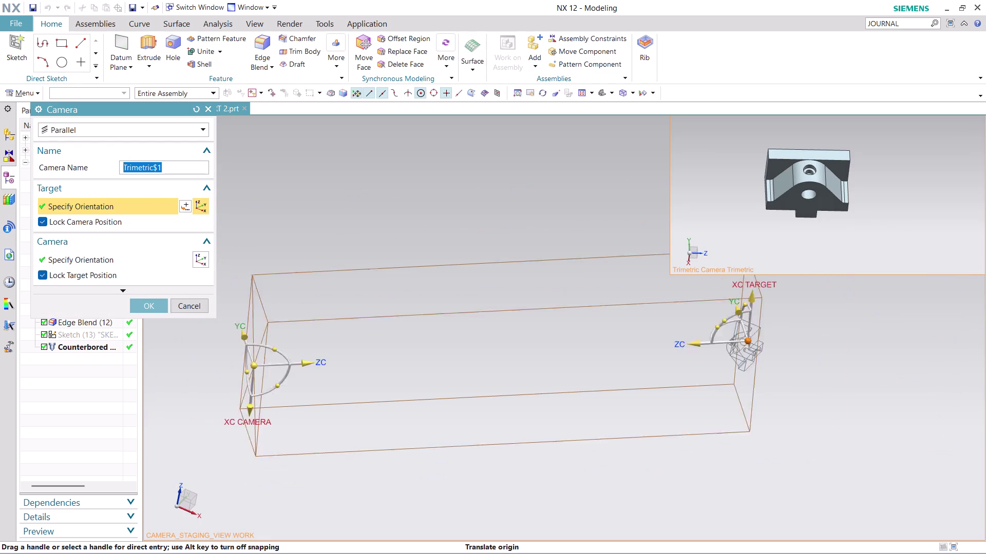
scroll(down, 3)
scroll(up, 3)
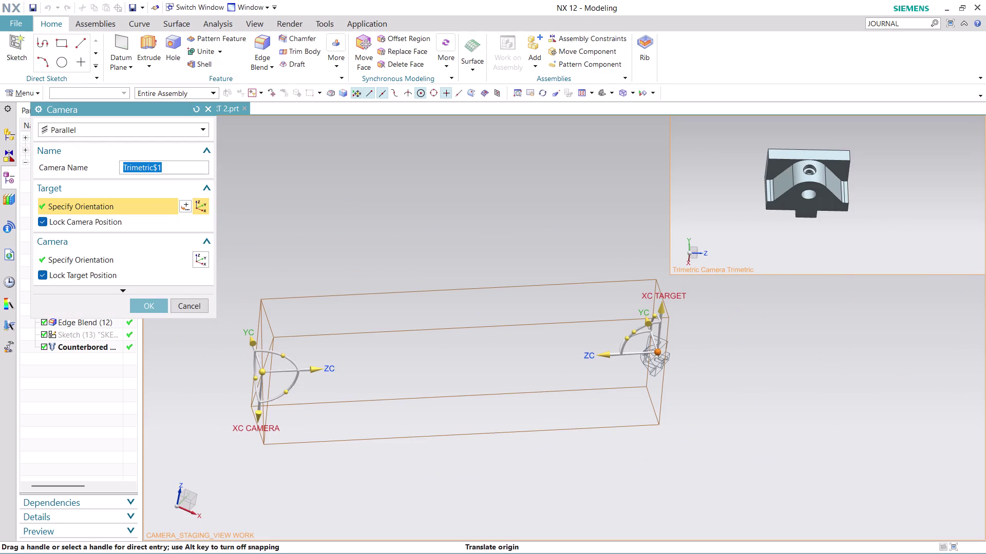
click(195, 299)
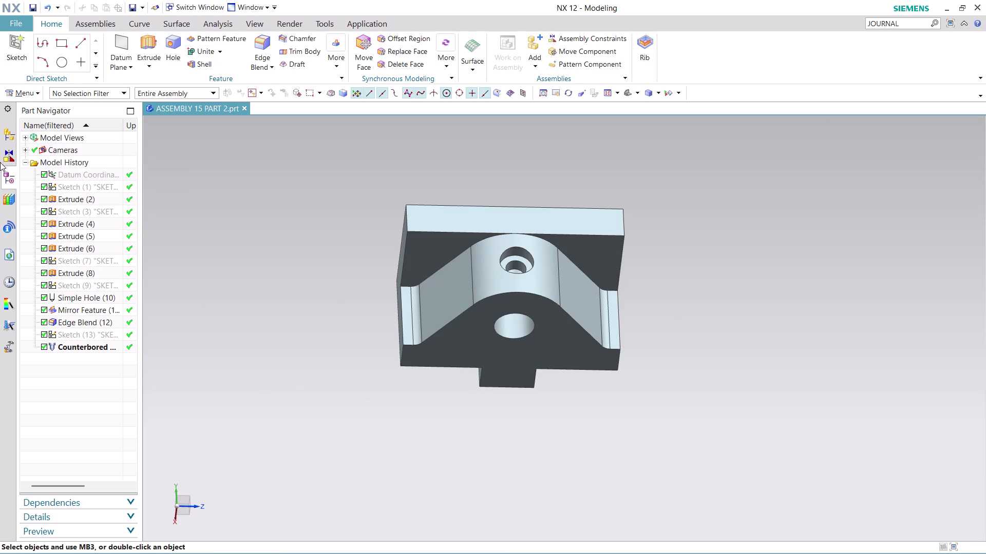
Open and dismiss the Cameras context menu twice, then bring up the File menu.
right_click(47, 148)
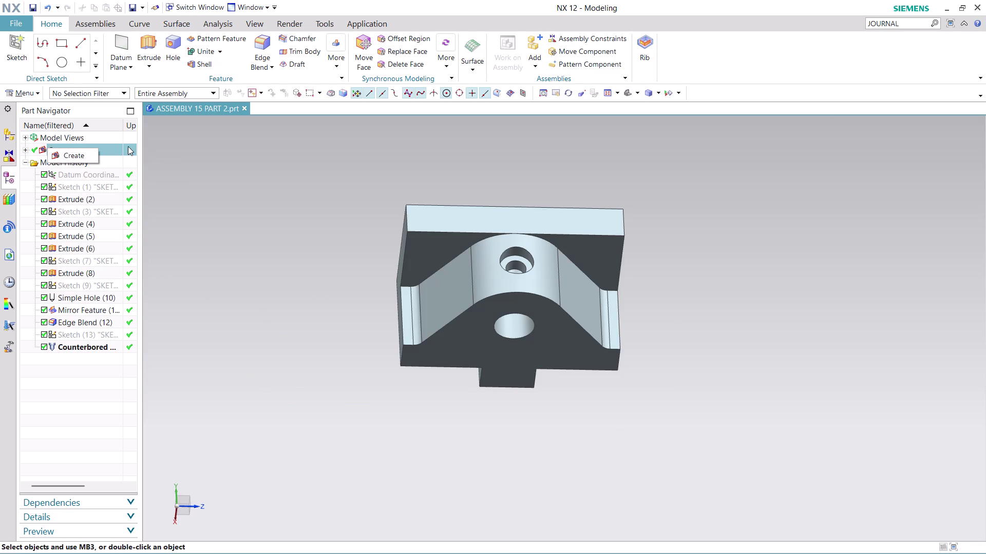
click(127, 147)
right_click(133, 148)
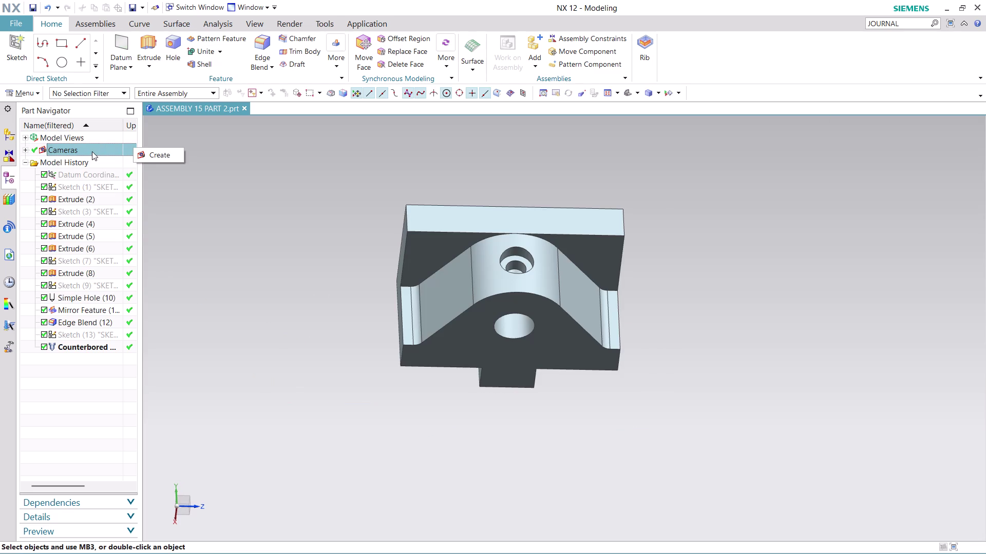
click(92, 151)
click(55, 148)
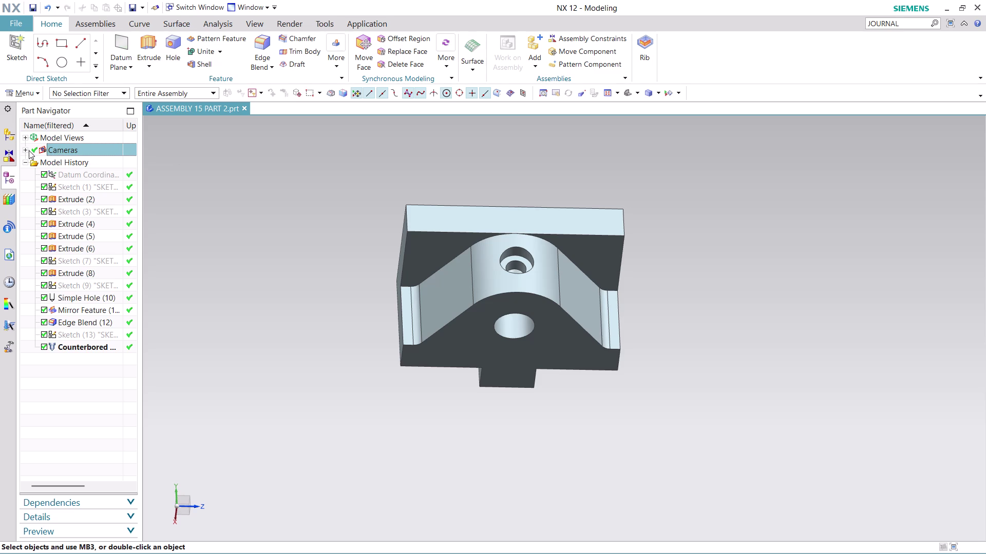
click(26, 151)
click(242, 243)
click(12, 22)
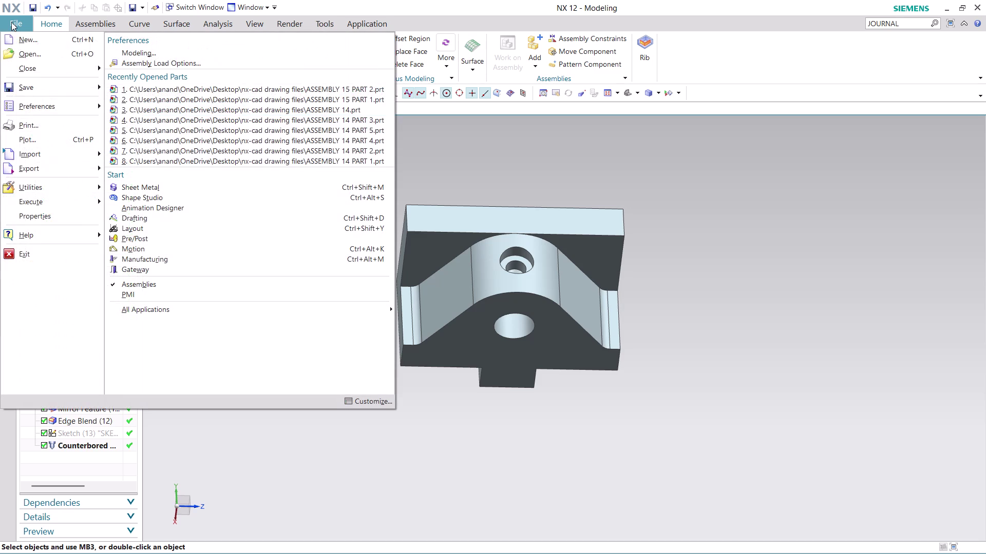
Save the part via File > Save, confirming the CGM sheet warning.
click(50, 87)
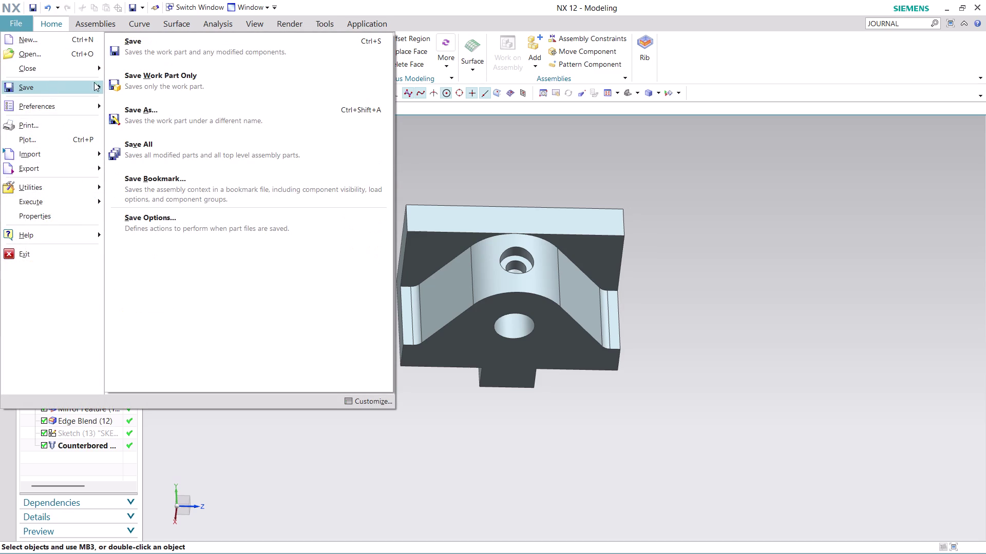
click(196, 48)
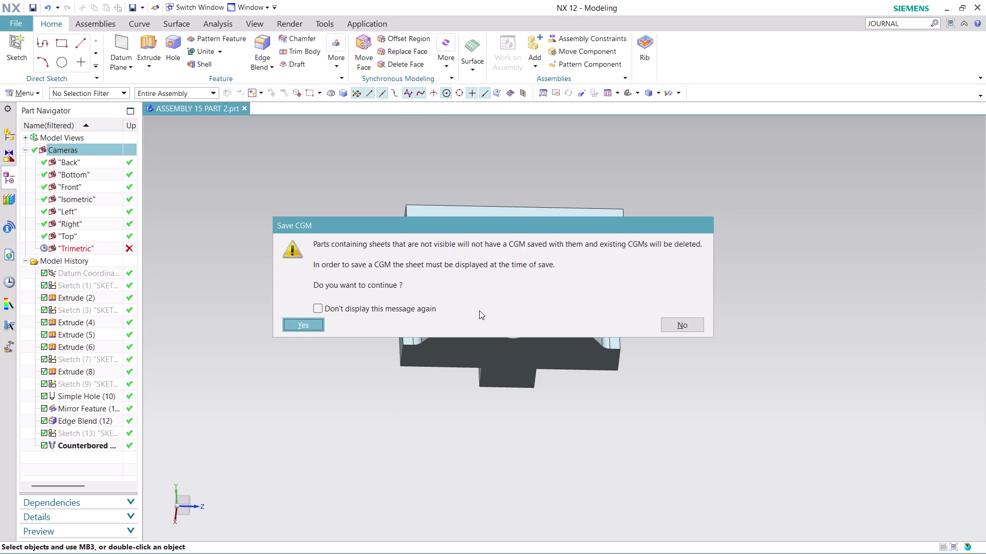
click(678, 319)
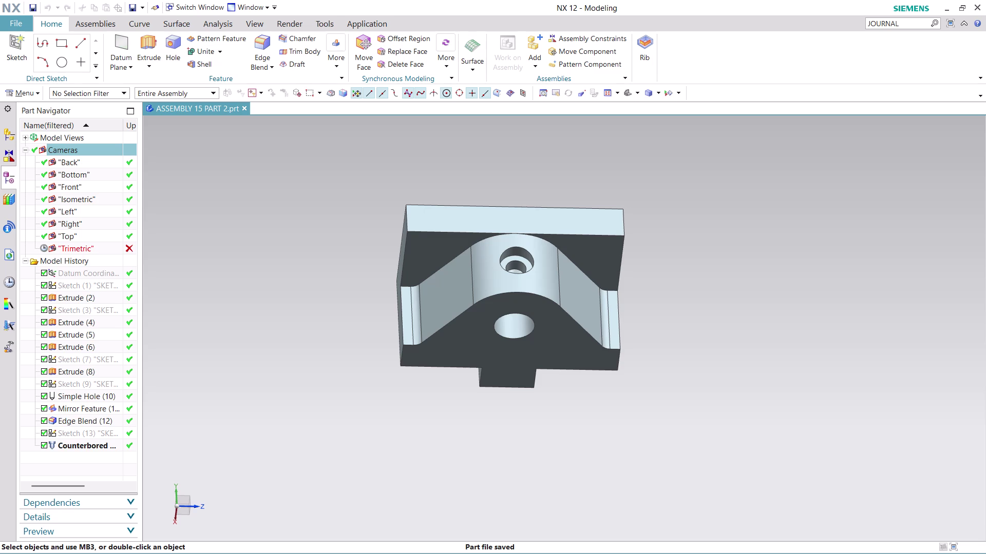
Activate the Trimetric camera in the Part Navigator.
click(130, 249)
click(130, 248)
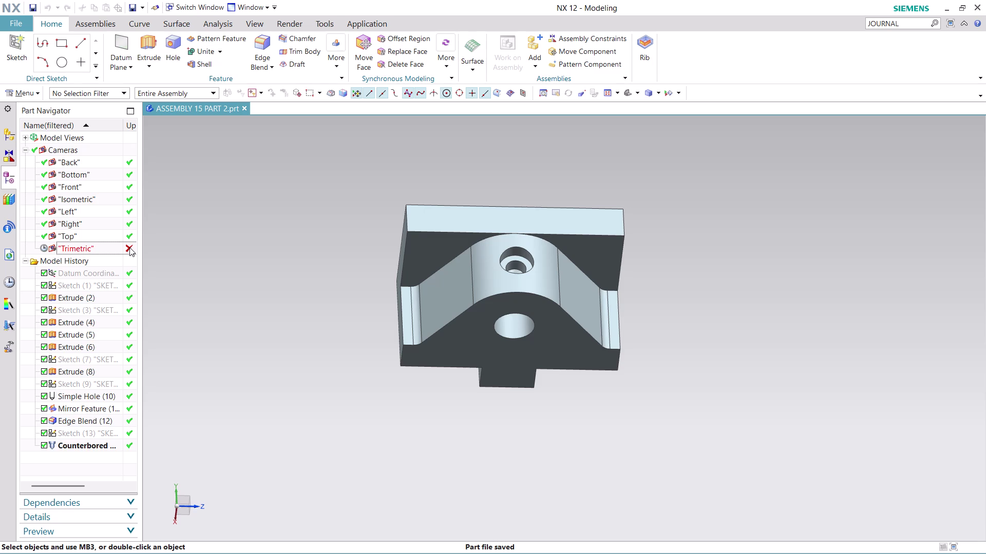
click(130, 247)
click(126, 246)
double_click(127, 247)
click(217, 222)
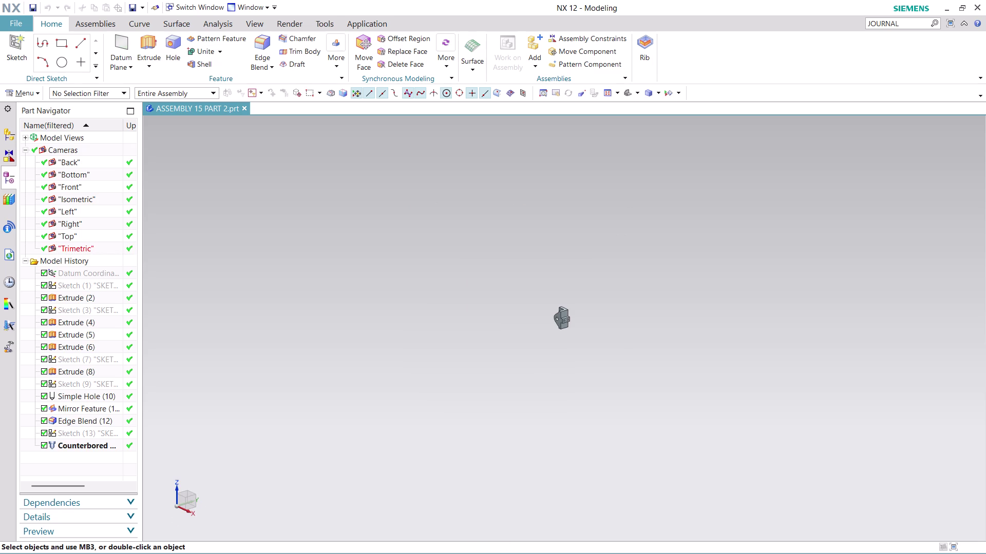
Orbit and zoom the bracket to inspect the counterbored hole.
click(233, 248)
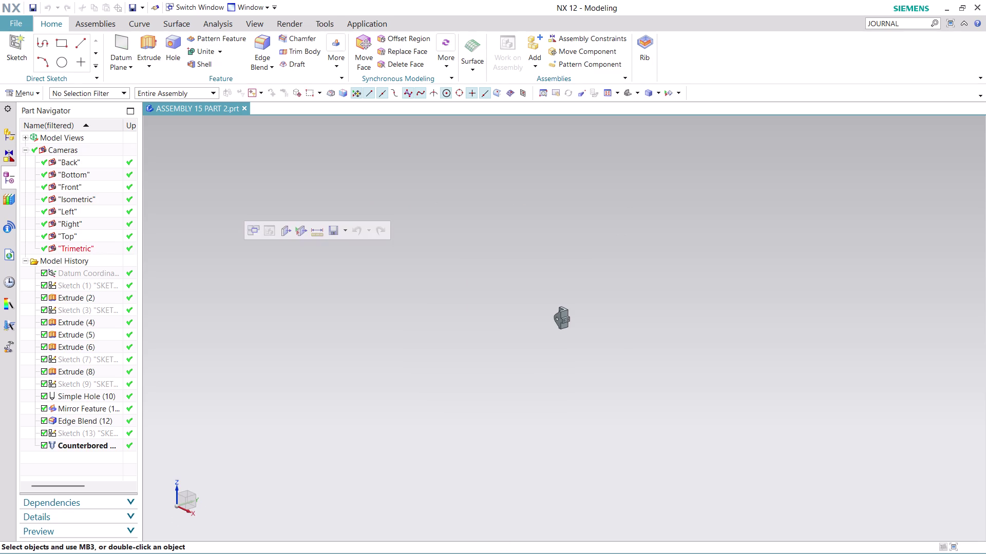
scroll(down, 3)
scroll(up, 3)
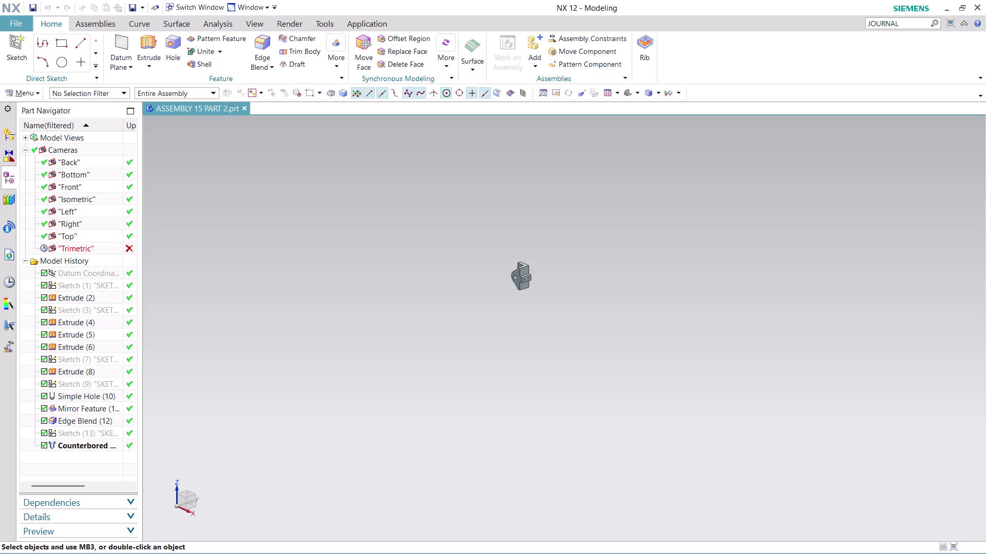
scroll(up, 3)
scroll(up, 3)
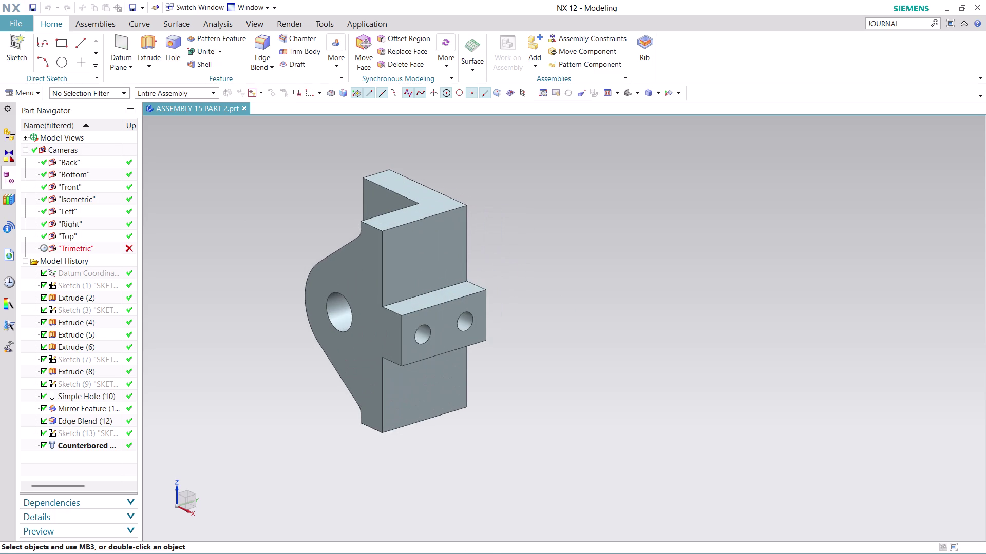
middle_drag(473, 232, 588, 364)
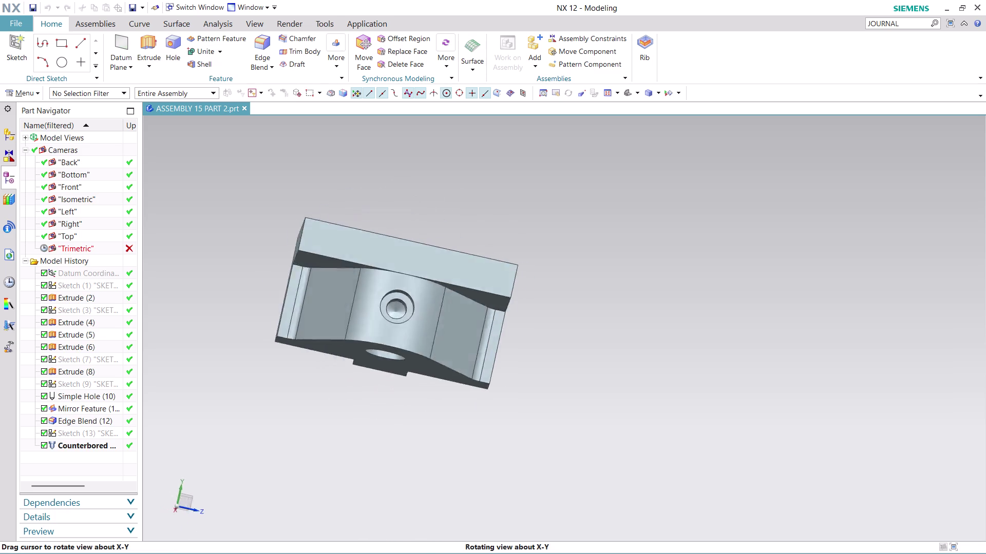
middle_drag(588, 364, 591, 332)
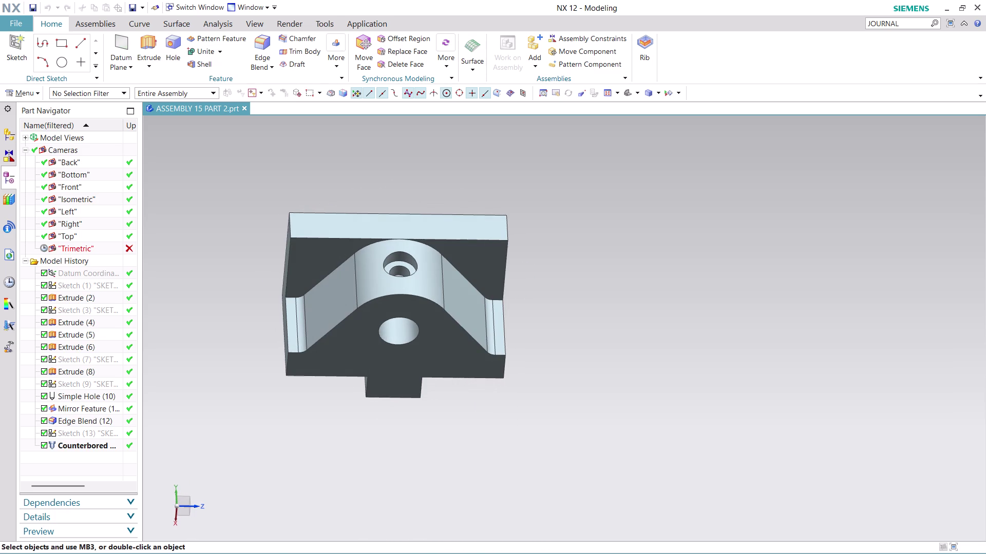
scroll(up, 3)
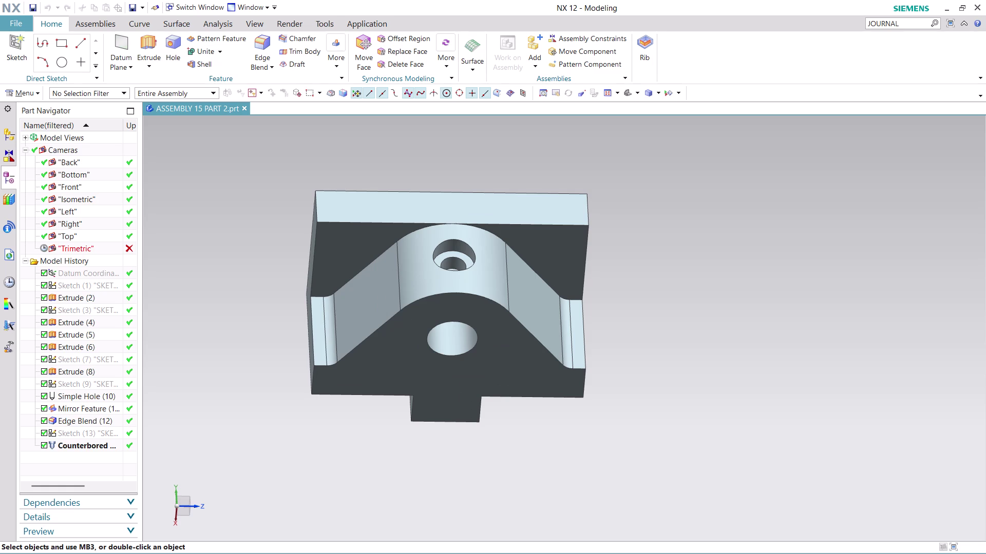
Glance at the Web Browser and Assembly Navigator panels and rotate to the bracket's back.
click(9, 258)
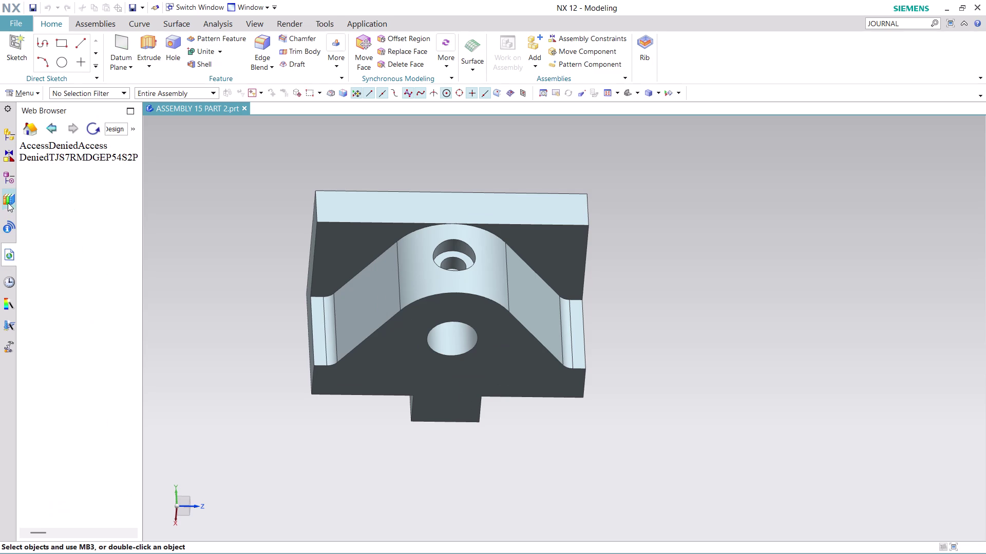
click(13, 128)
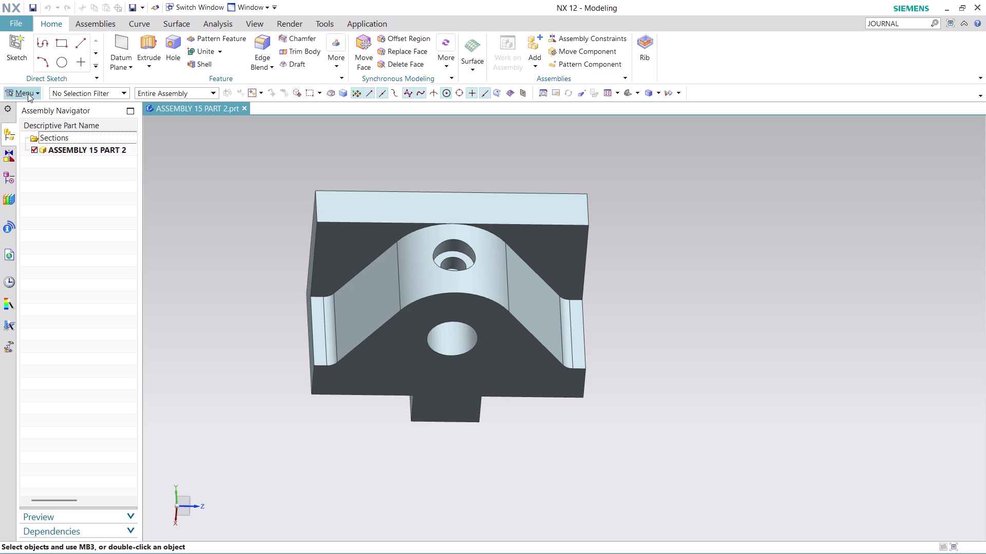
middle_drag(684, 179, 610, 344)
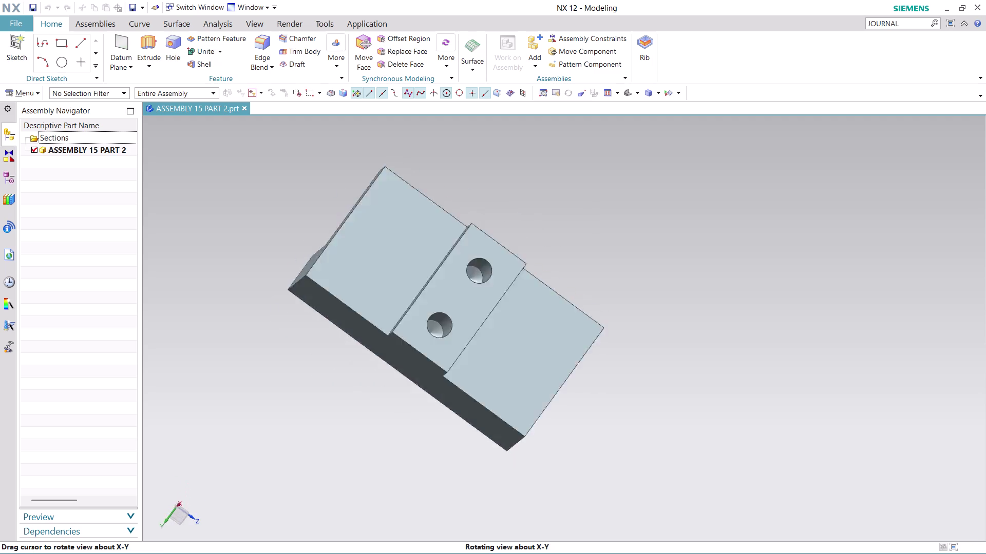
middle_drag(609, 345, 461, 396)
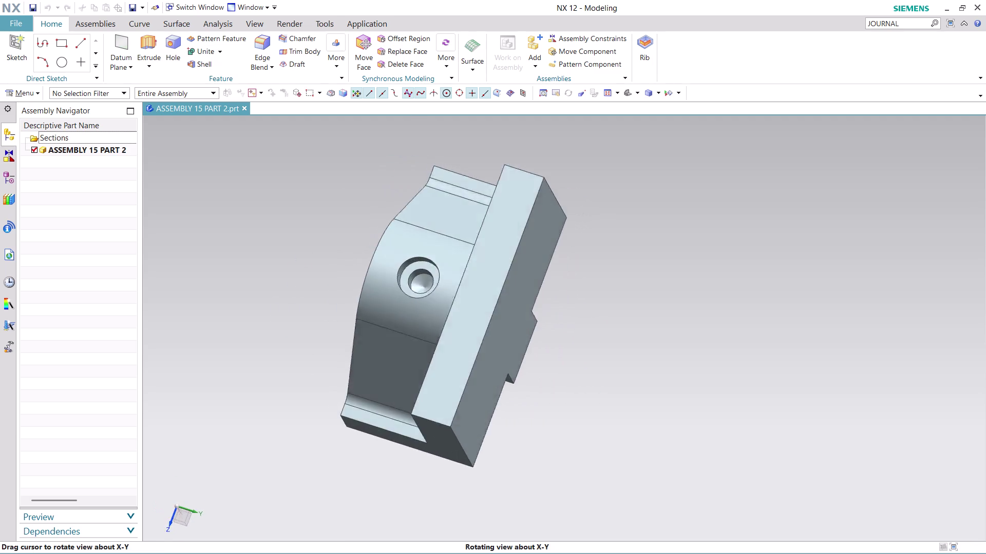
middle_drag(460, 396, 380, 265)
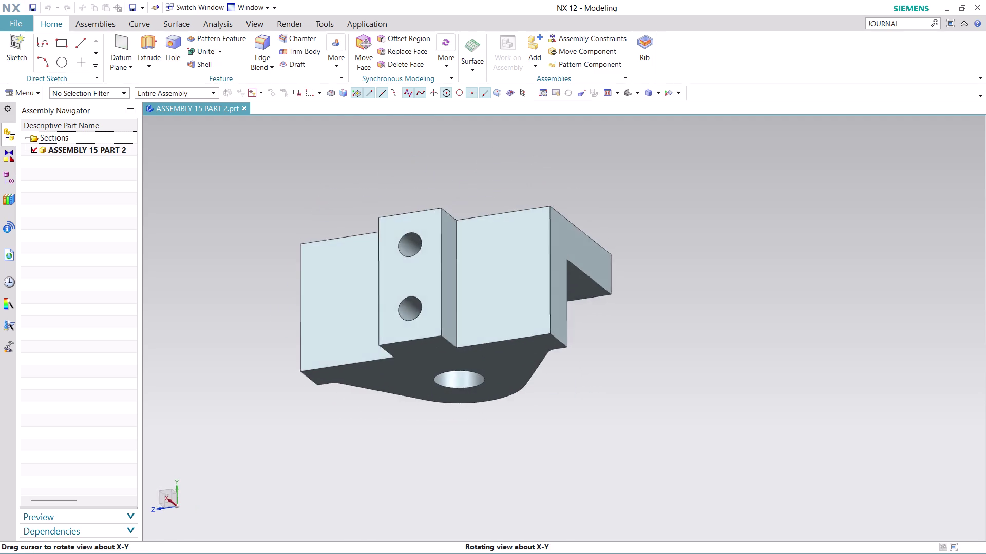
middle_drag(380, 265, 393, 272)
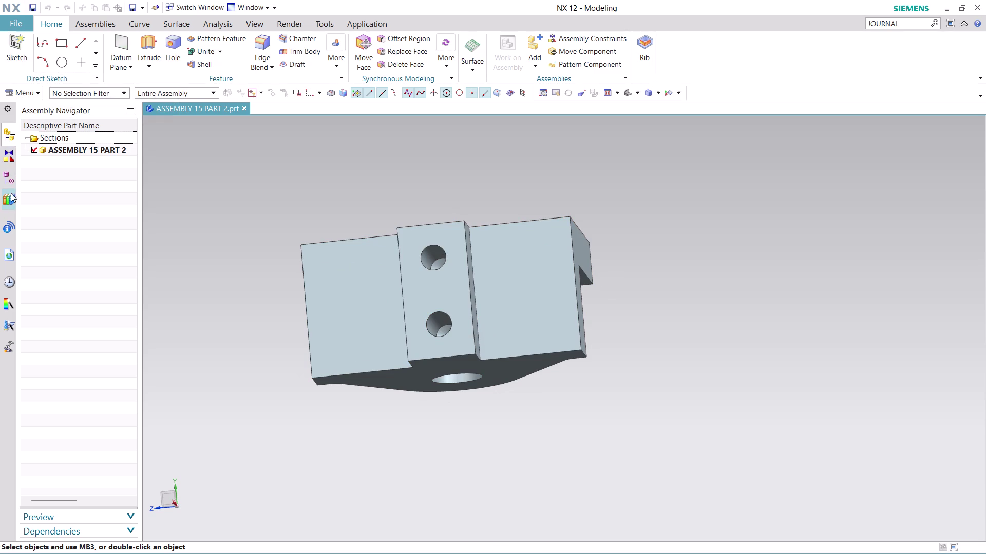
Return to the Part Navigator and select the Extrude (5) feature.
click(10, 285)
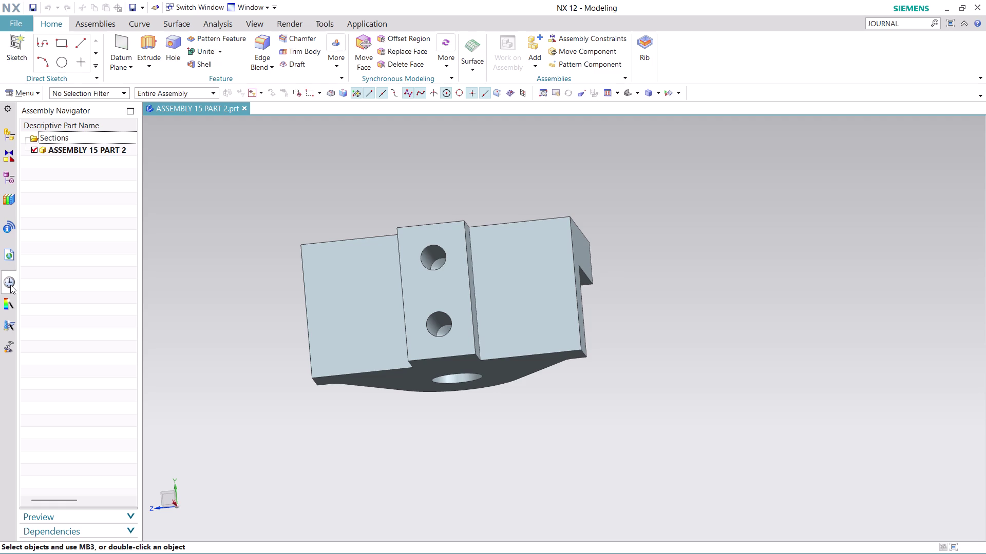
click(14, 126)
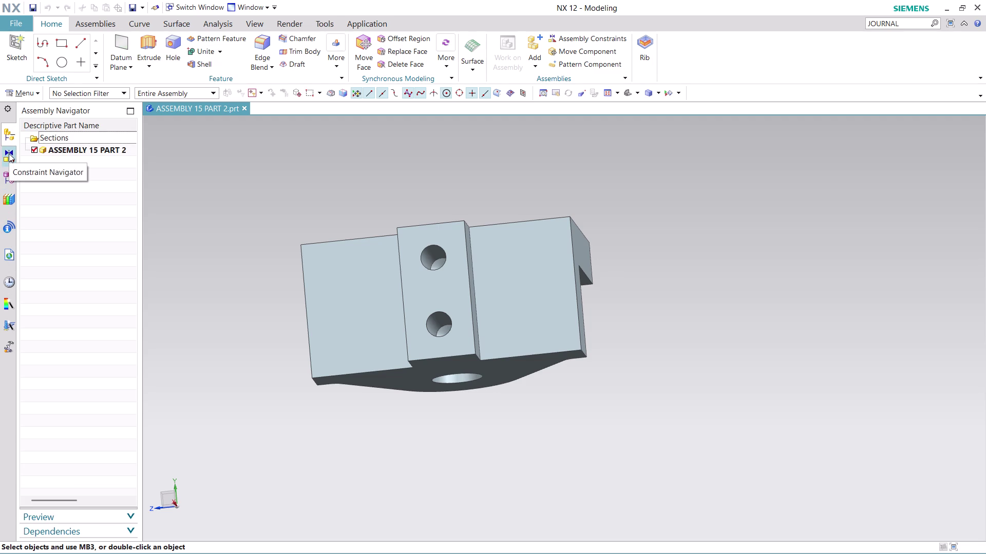
click(6, 179)
click(84, 335)
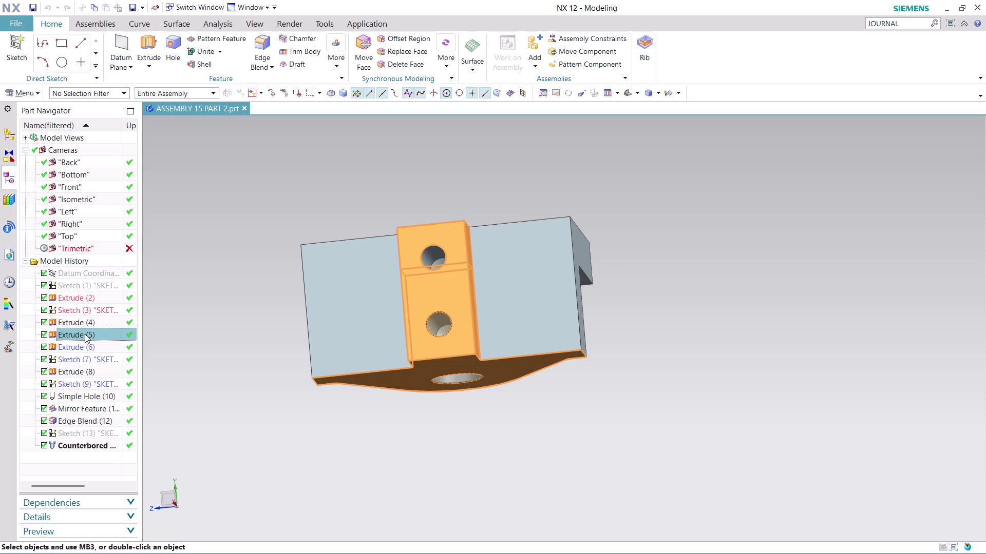
Review Extrude (5) via Edit with Rollback, cancel unchanged, and start saving with Ctrl+S.
right_click(85, 334)
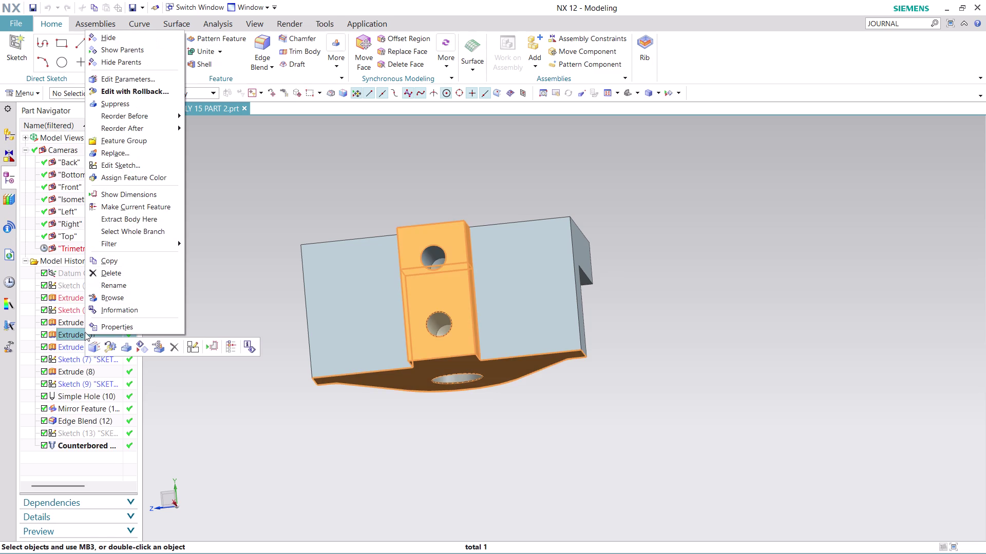
click(148, 92)
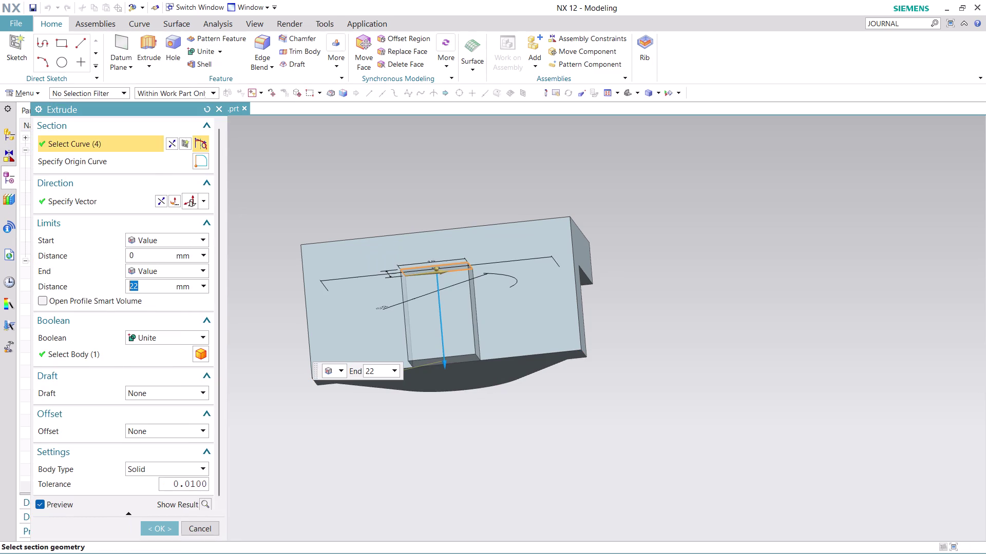
middle_drag(473, 181, 473, 215)
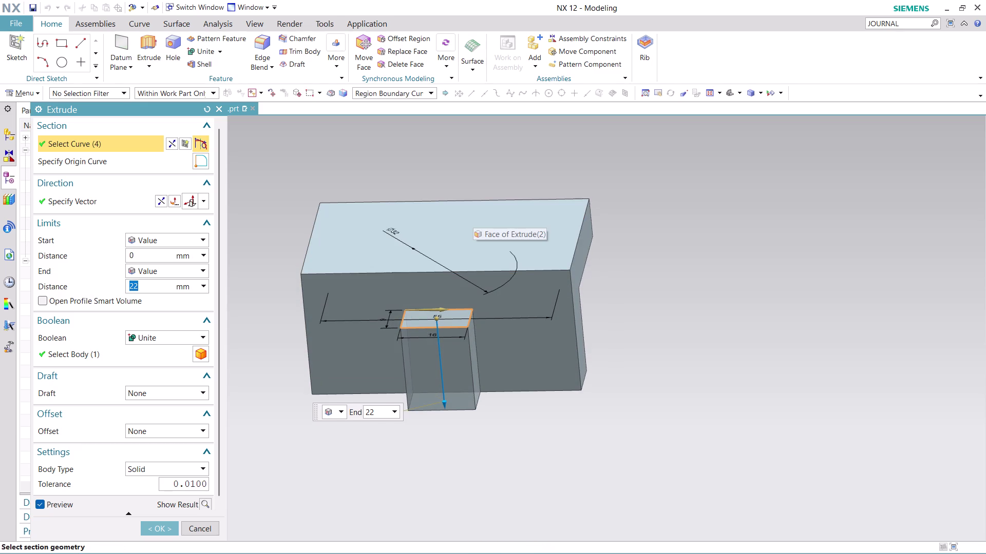
scroll(up, 3)
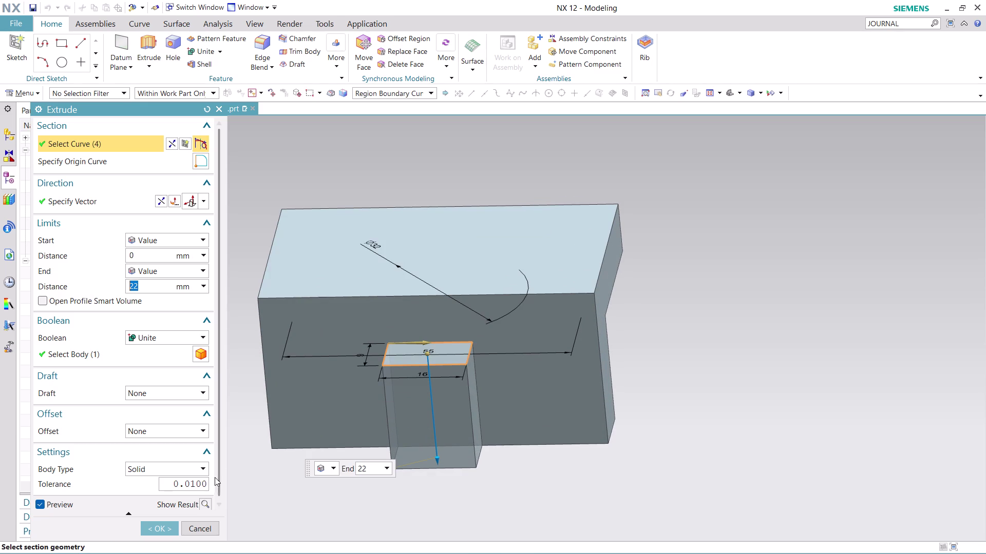
click(162, 525)
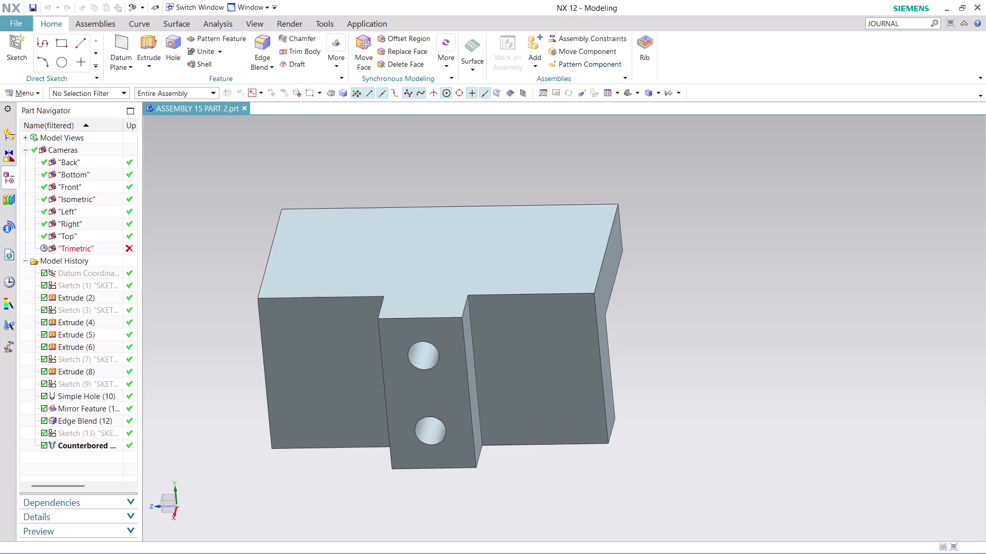
key(ctrl+s)
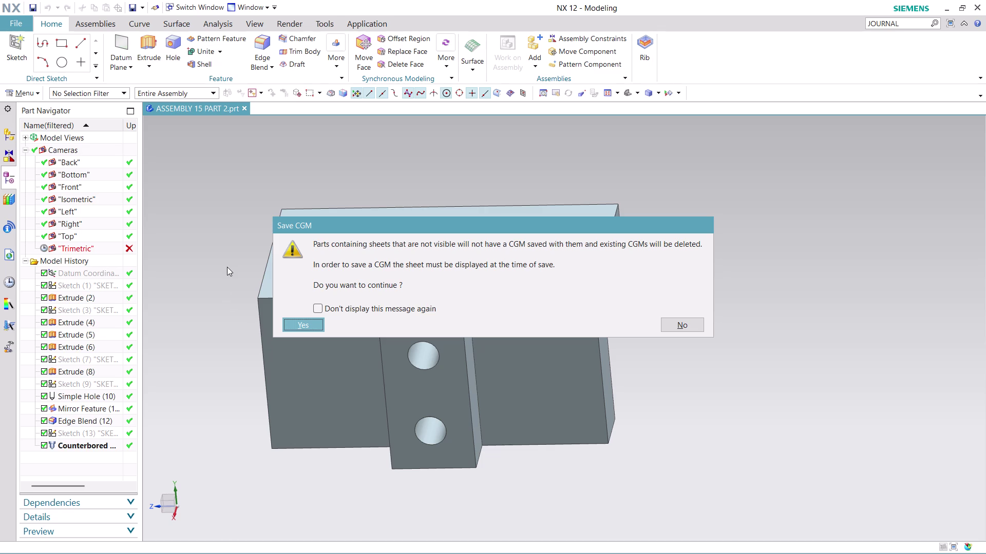
Confirm Yes in the Save CGM warning to finish saving ASSEMBLY 15 PART 2.
right_click(198, 109)
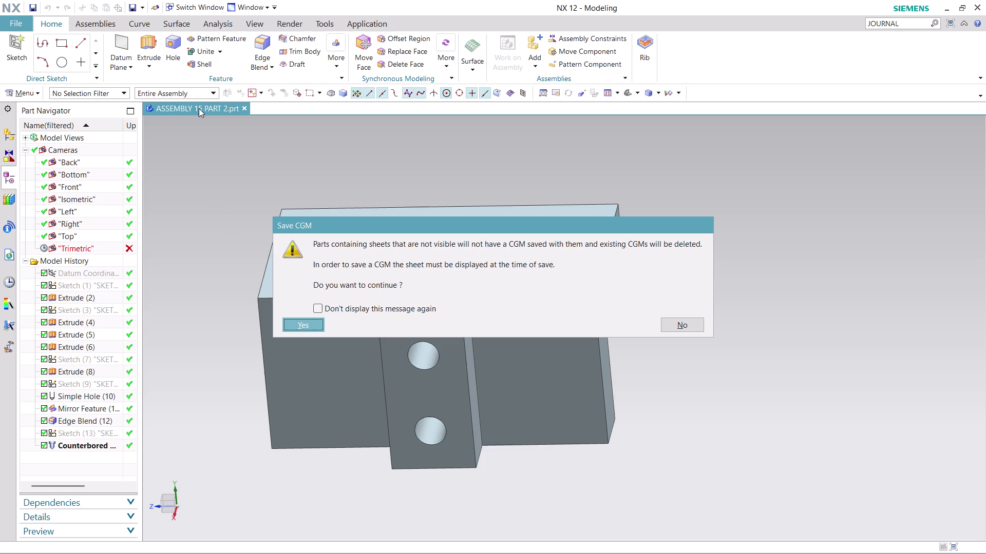
right_click(198, 108)
click(15, 19)
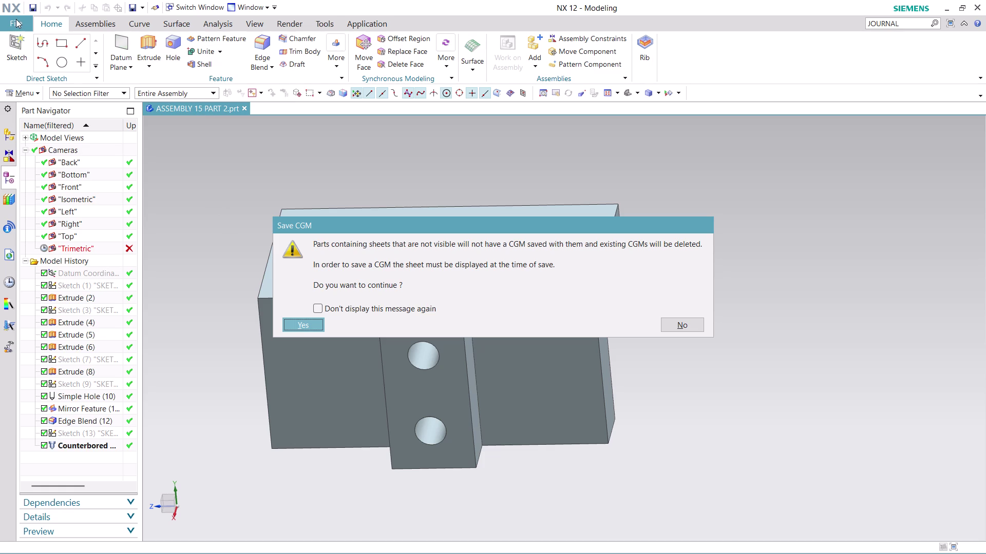
click(20, 23)
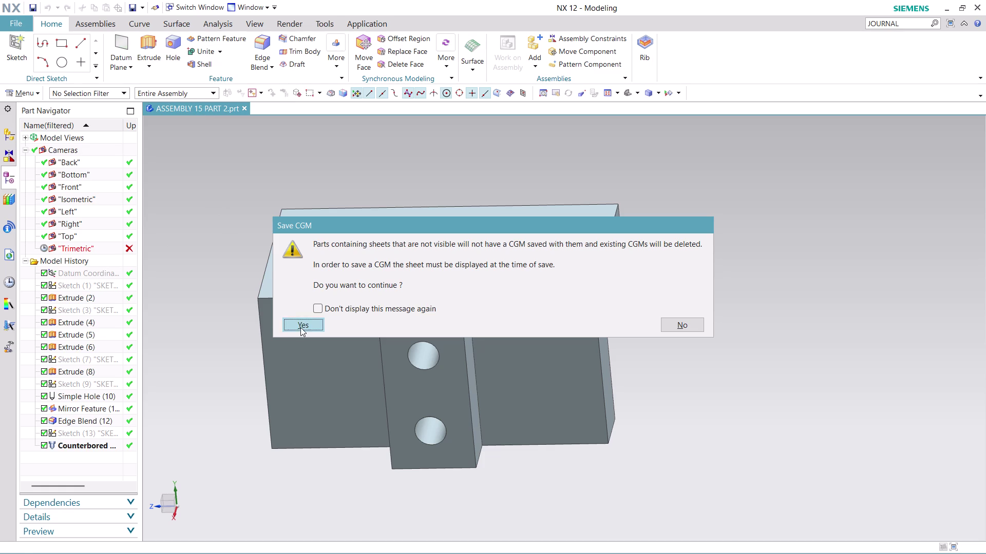
click(301, 326)
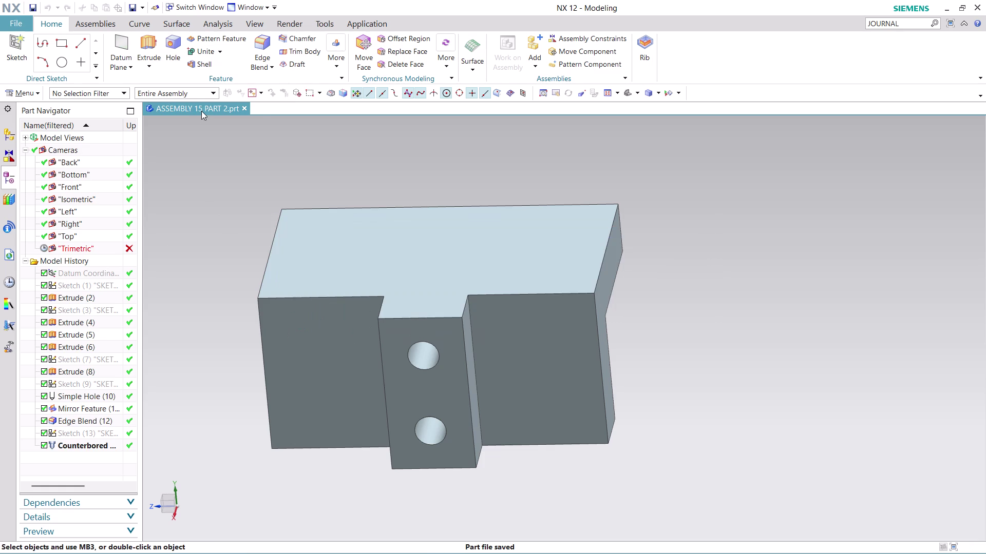